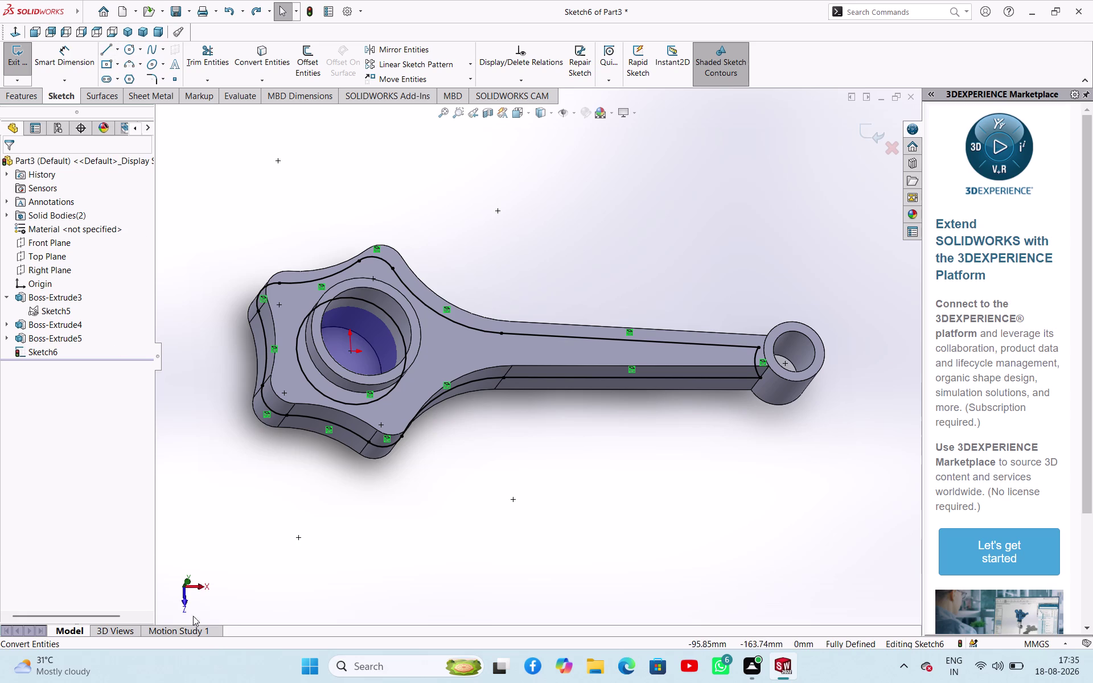
In Top view, draw upper and lower 3-point web arcs from the shank to the bearing ring.
click(184, 579)
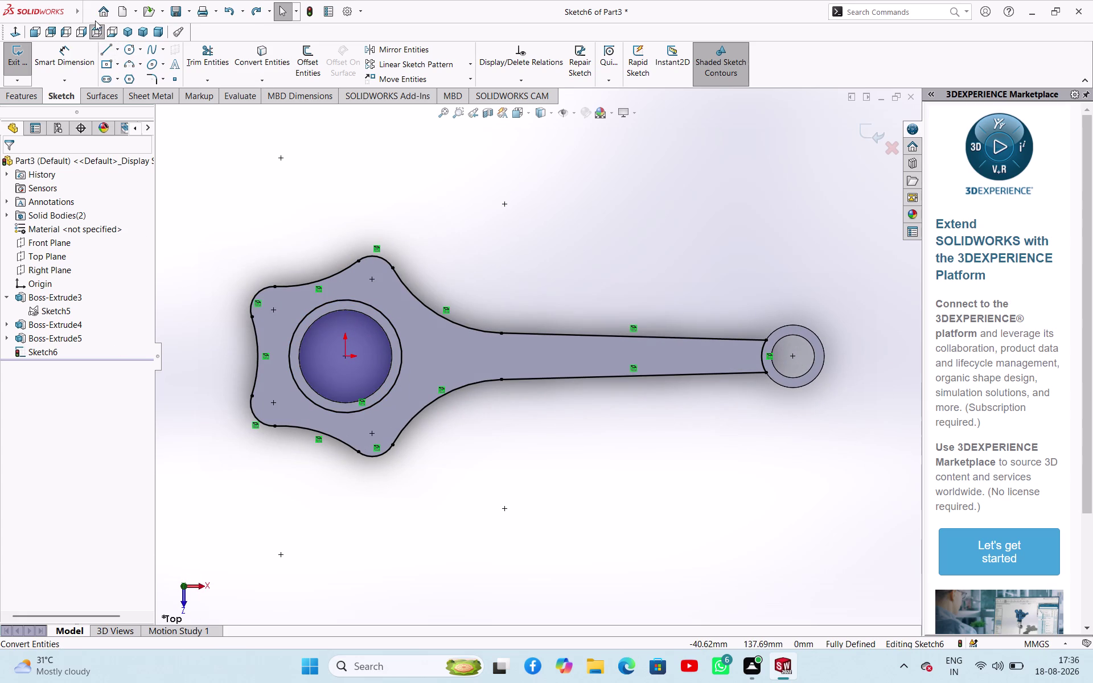
click(129, 65)
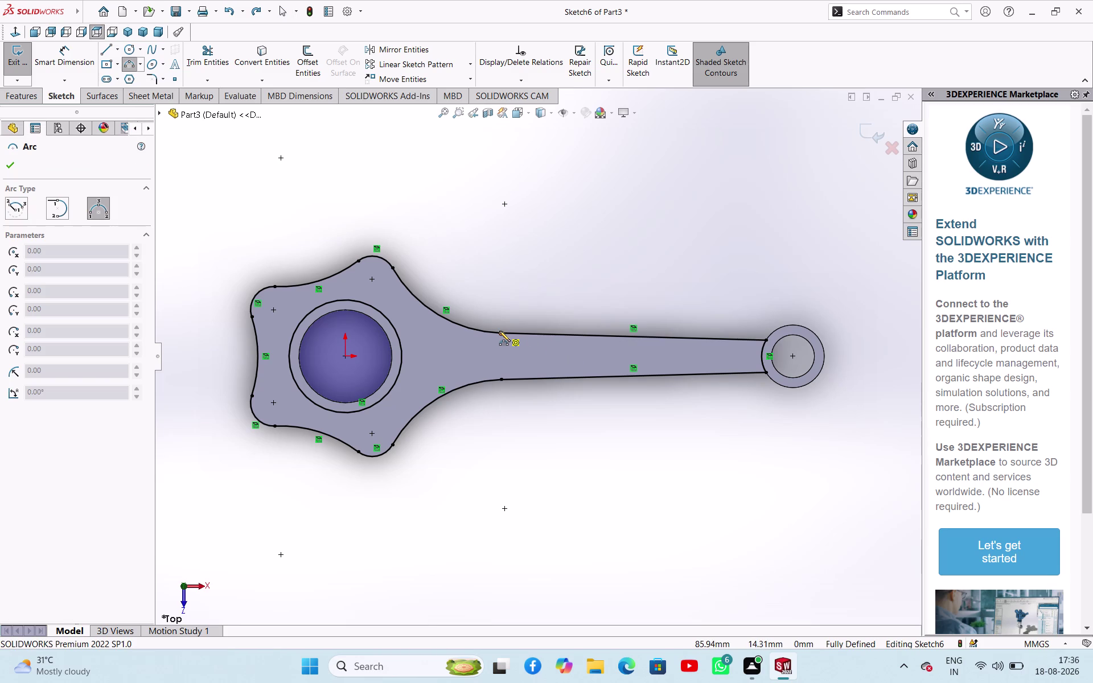
click(501, 334)
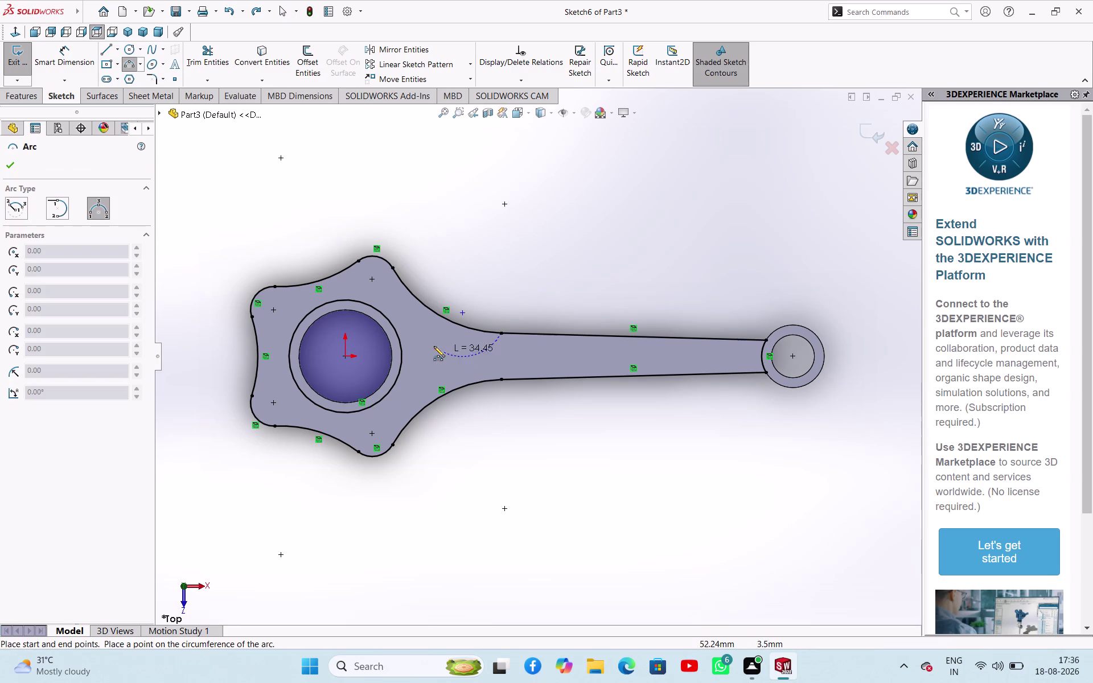
click(384, 314)
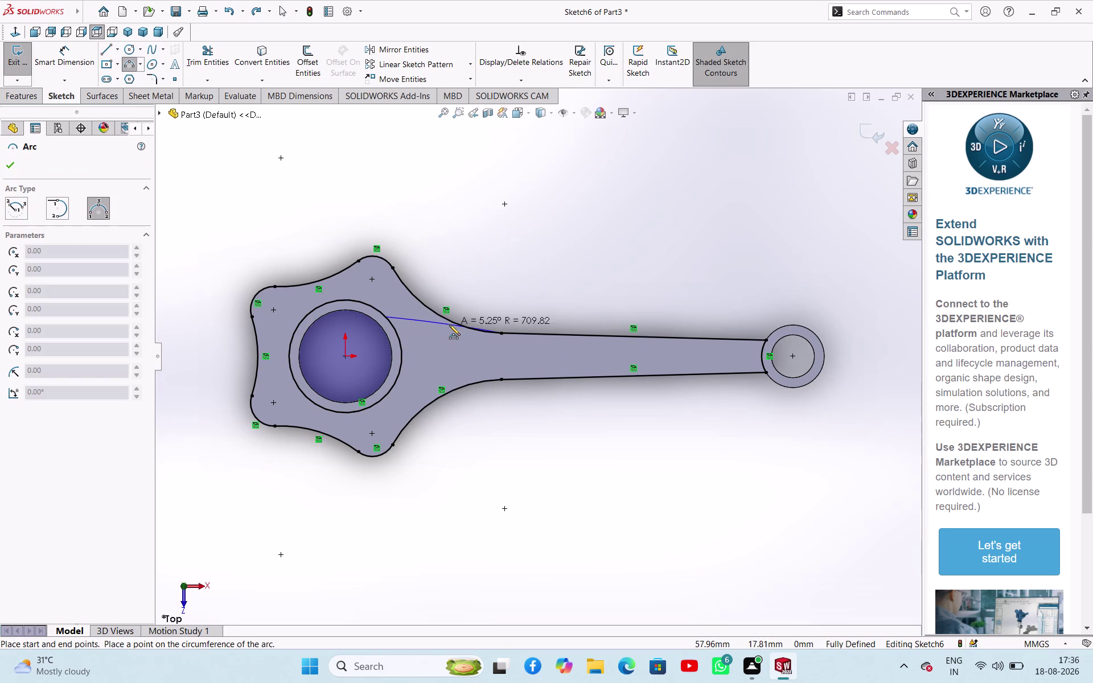
click(447, 328)
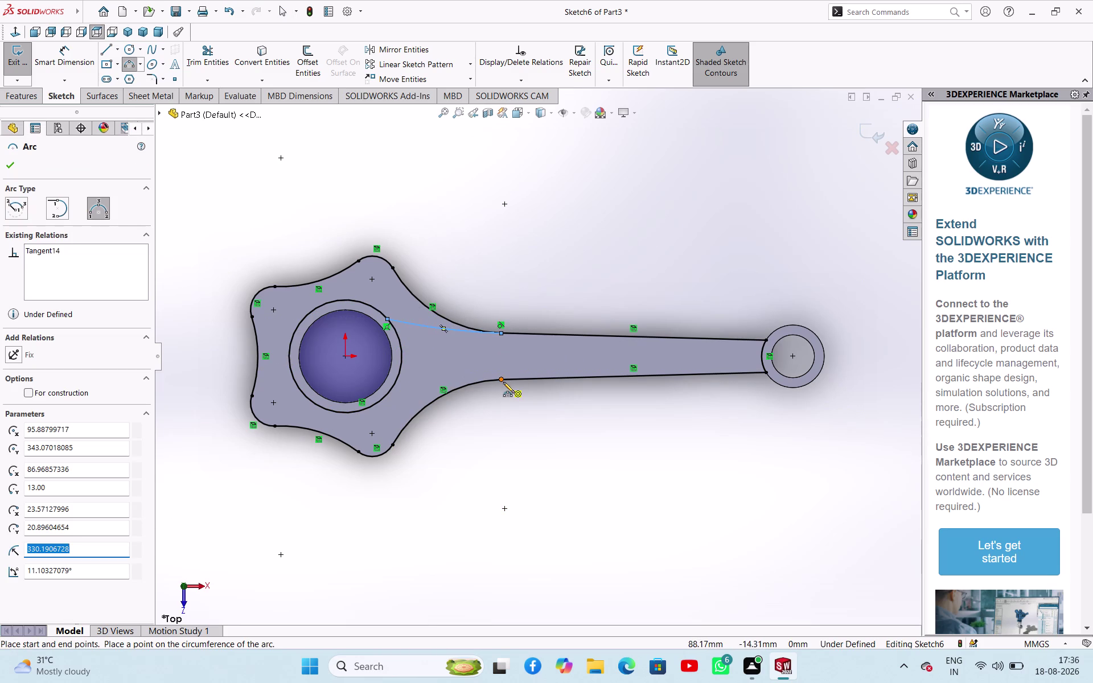
click(505, 382)
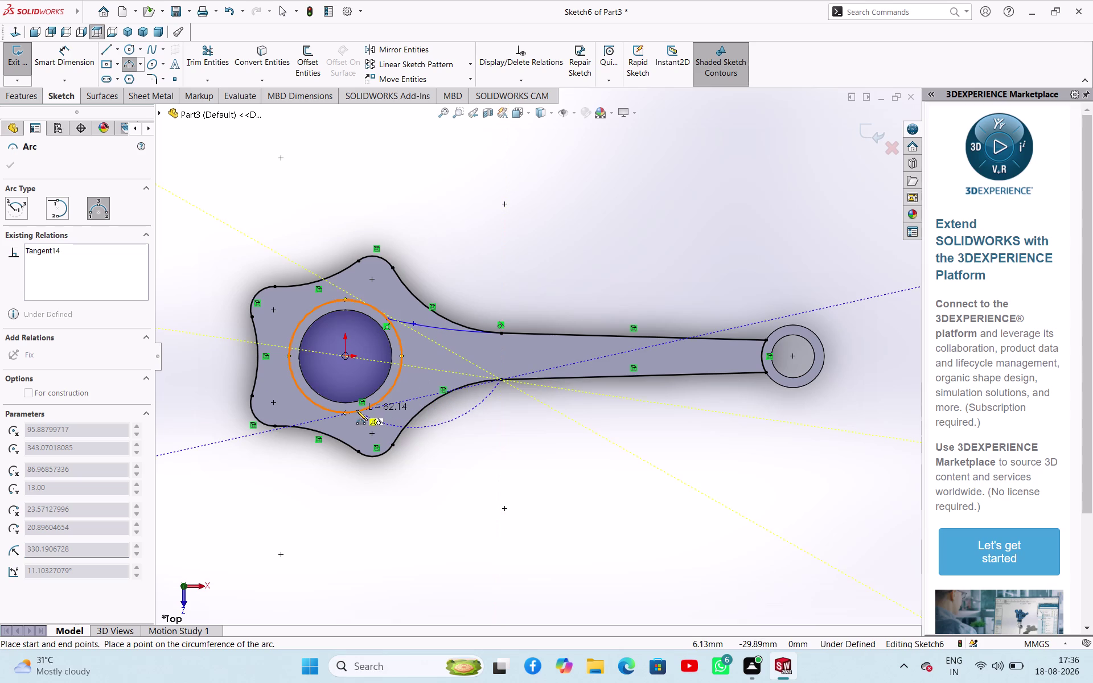
click(356, 410)
click(389, 400)
right_click(485, 425)
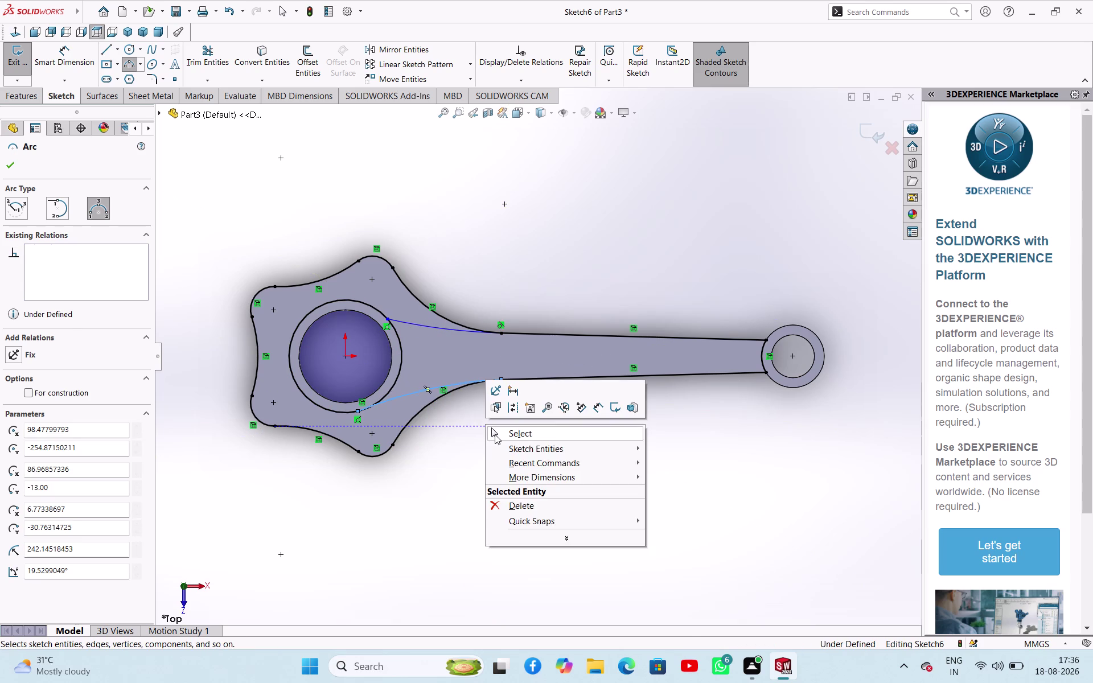
click(495, 434)
Dimension the lower web arc's radius as 72.
right_drag(495, 448, 523, 383)
click(449, 385)
click(461, 433)
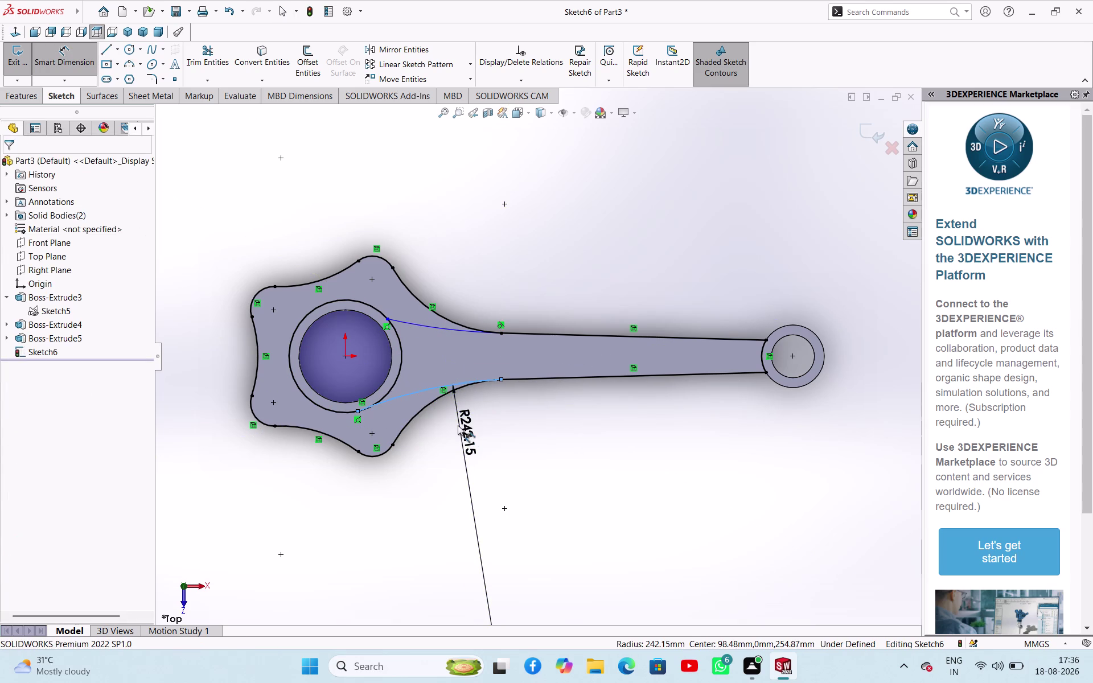
key(7)
key(2)
key(Return)
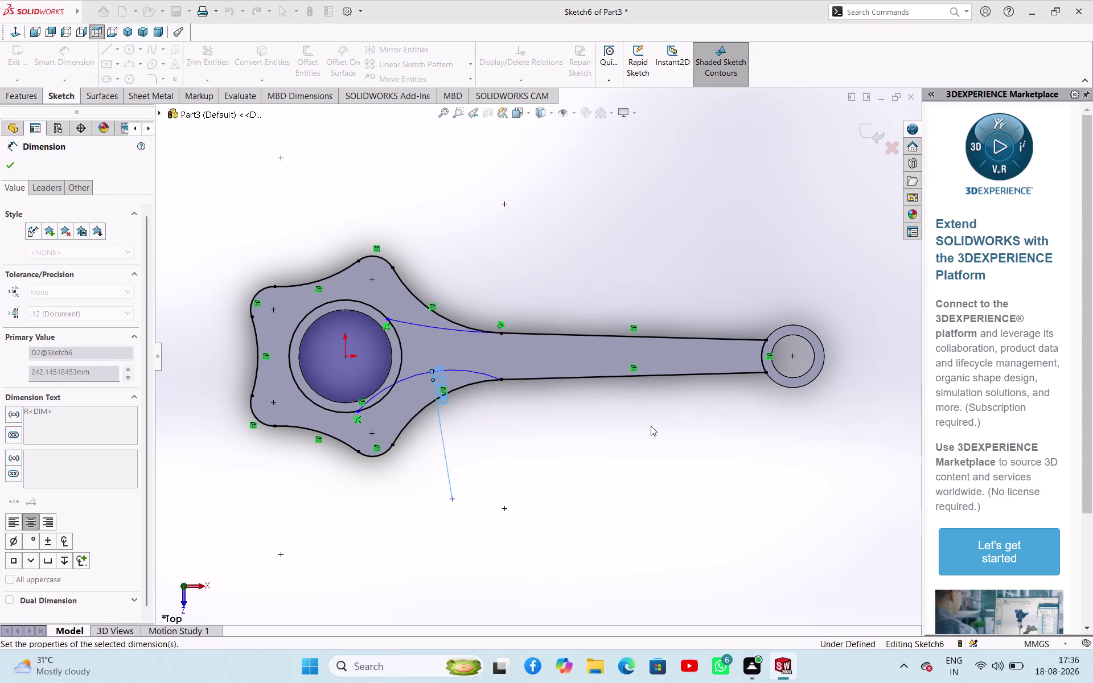
Try a 72 mm radius on the upper arc and dismiss the invalid-geometry warning.
click(441, 328)
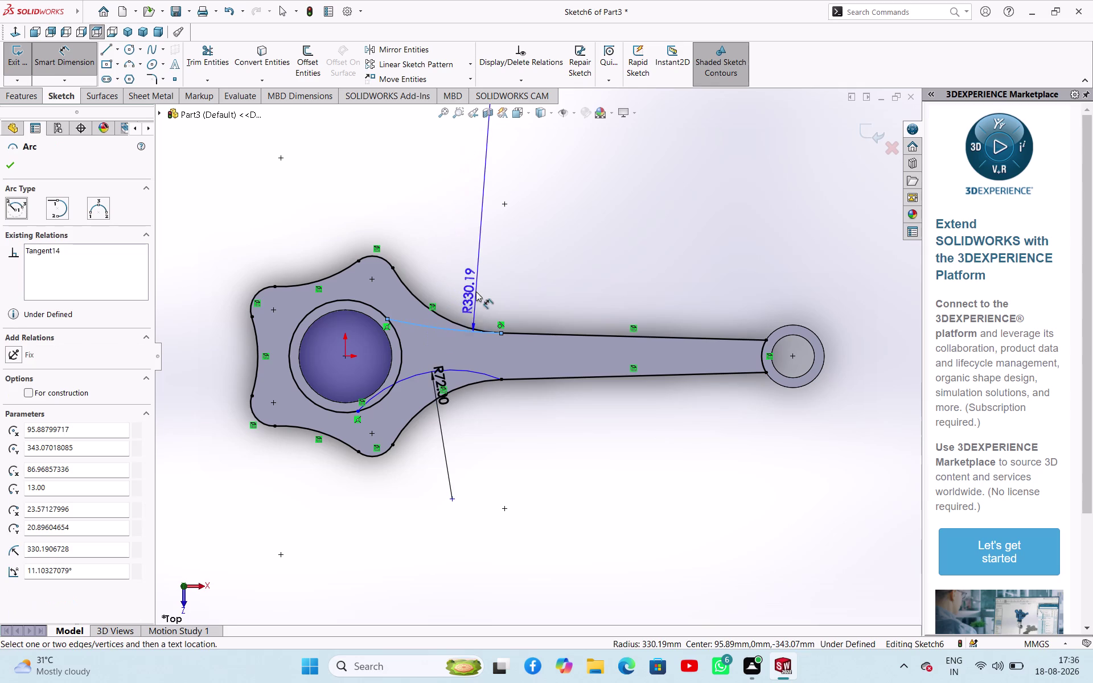
click(457, 291)
text(72)
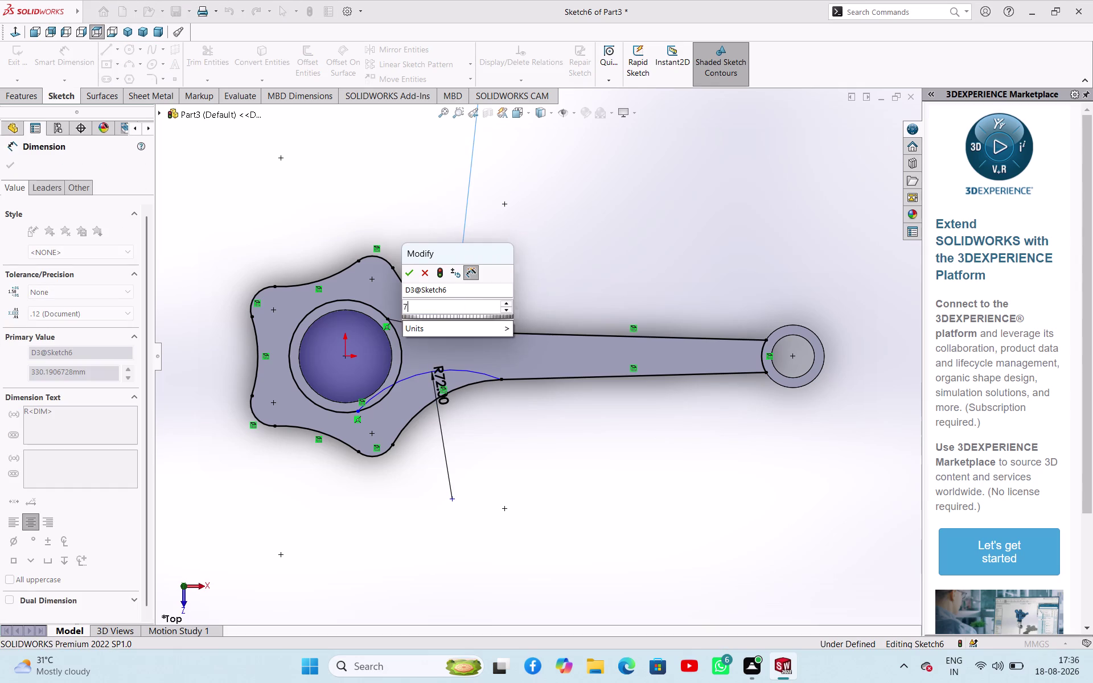
key(Return)
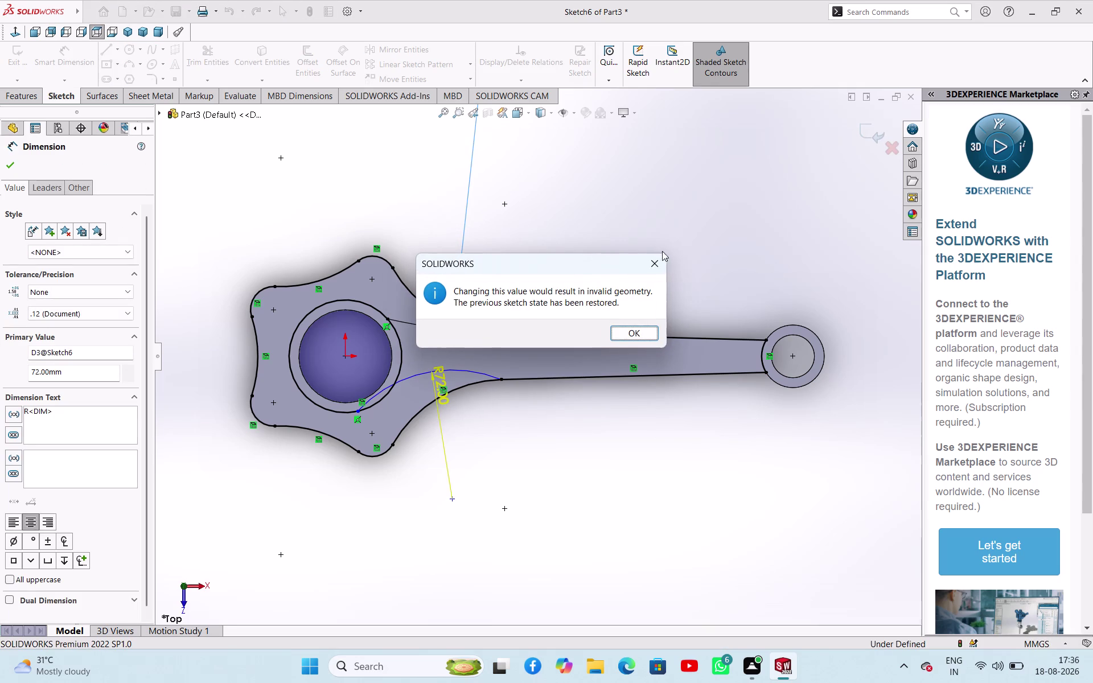
click(650, 263)
Delete the upper arc's radius dimension.
scroll(up, 3)
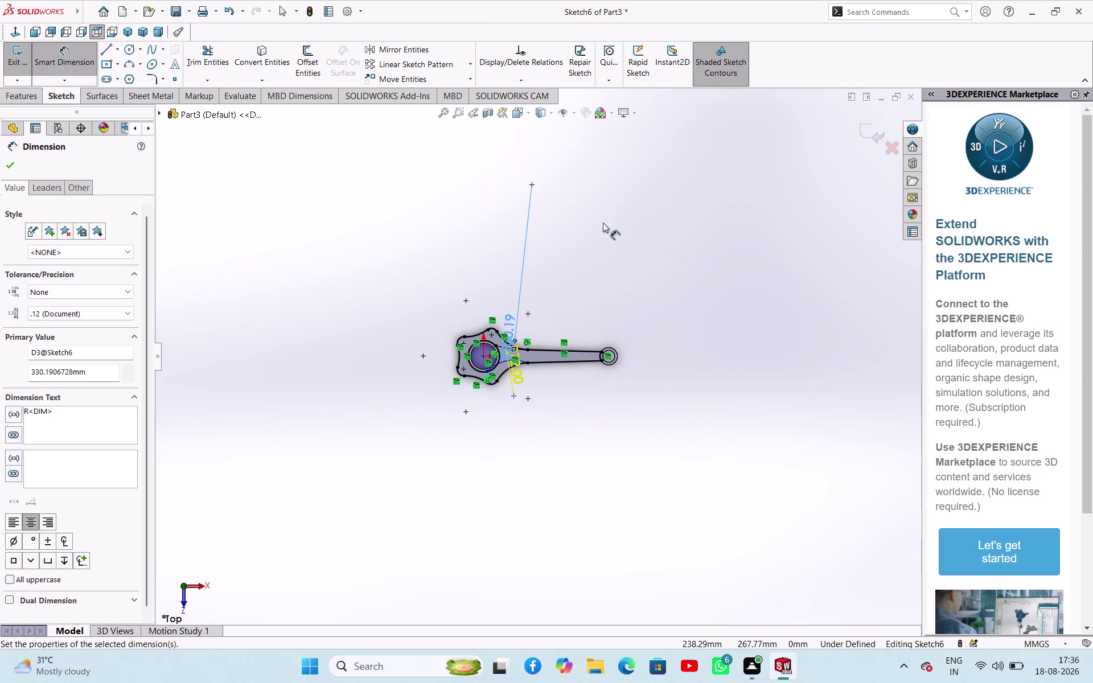
click(603, 222)
right_drag(566, 251, 498, 224)
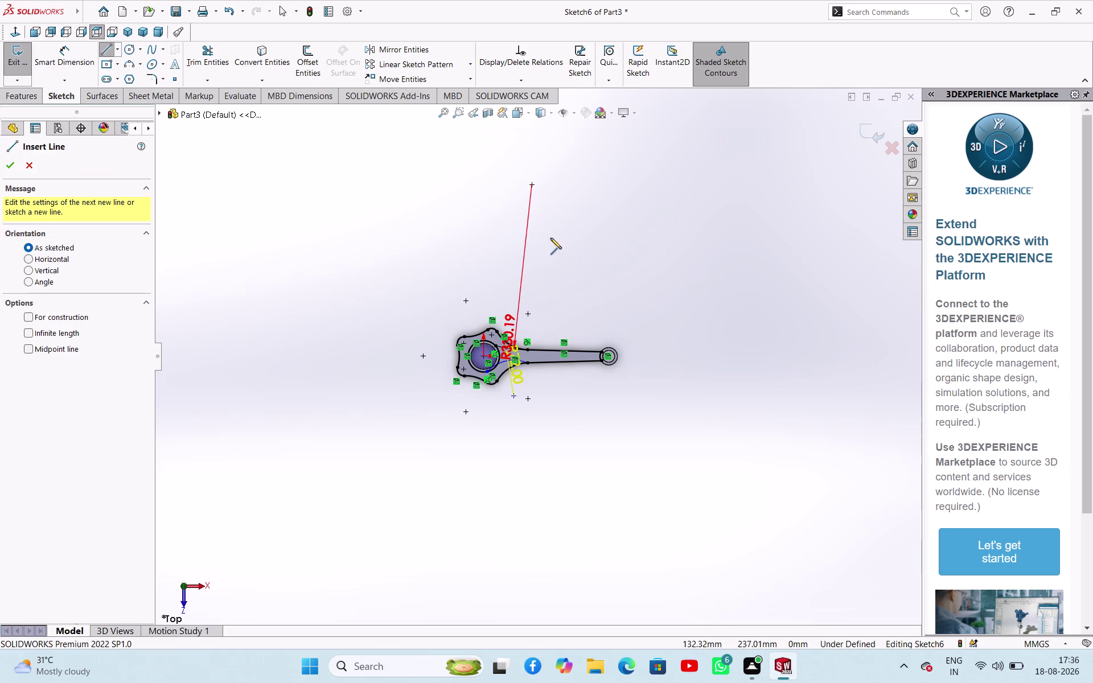
click(30, 172)
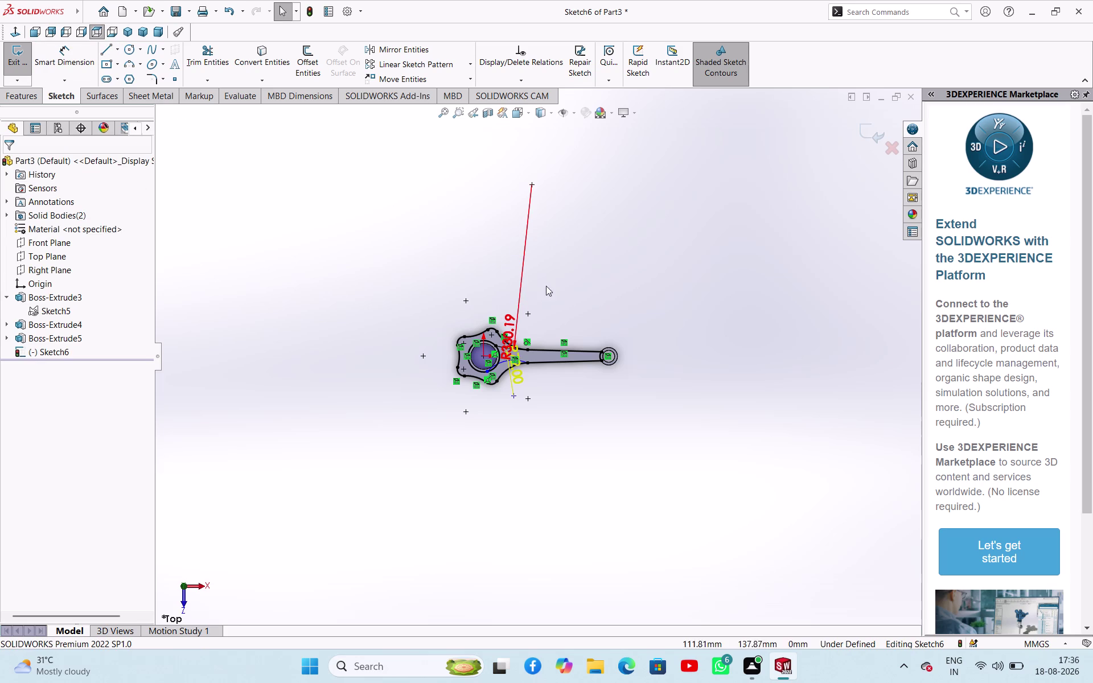
click(525, 251)
key(Delete)
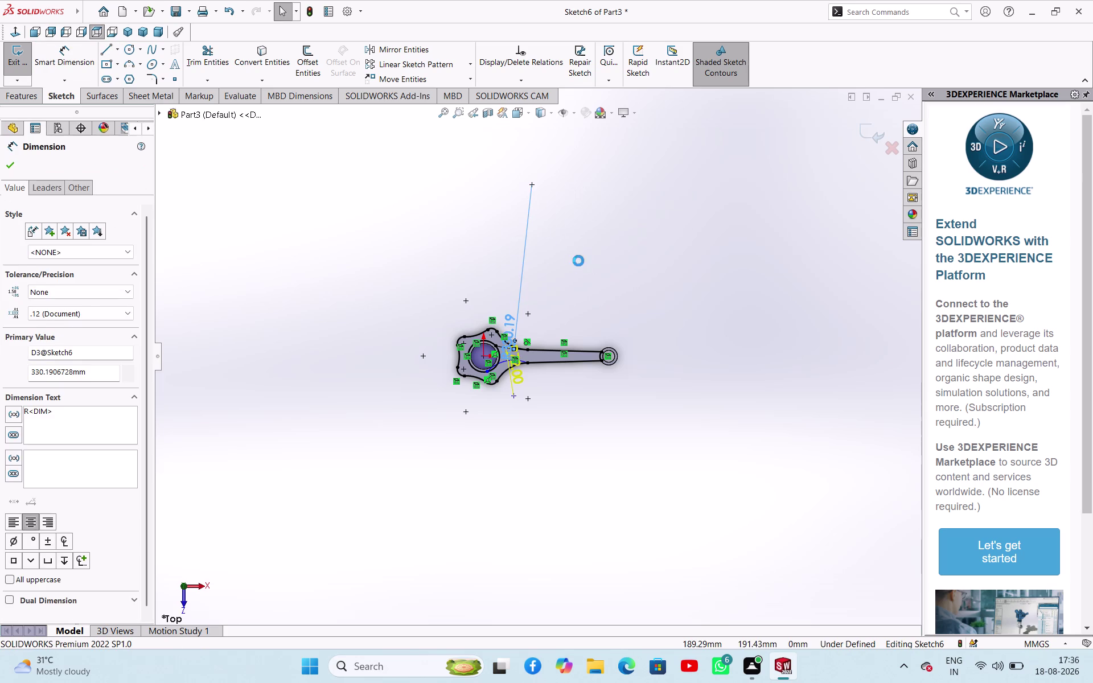
scroll(down, 3)
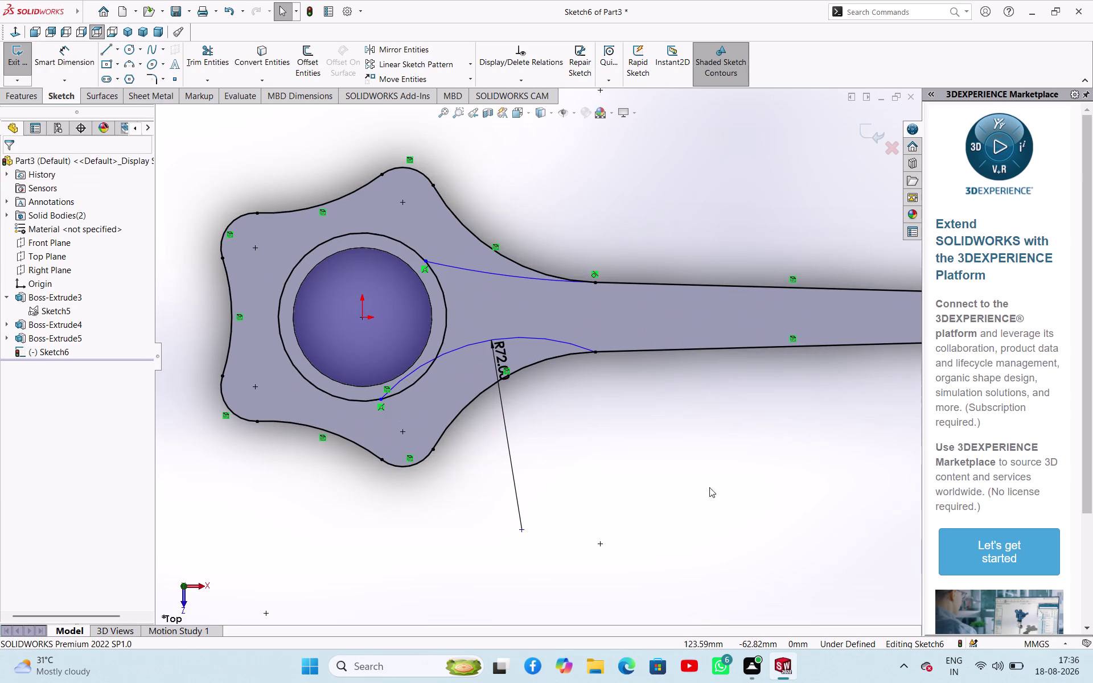
Make the lower web arc tangent to the bearing ring.
click(725, 463)
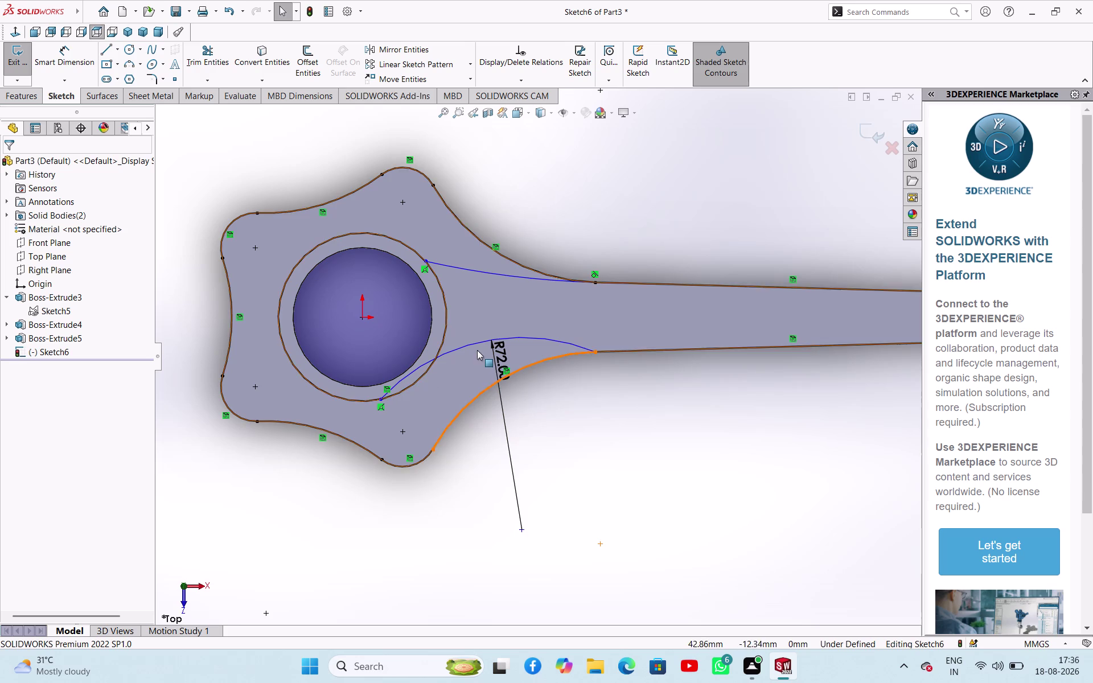
click(473, 341)
click(418, 378)
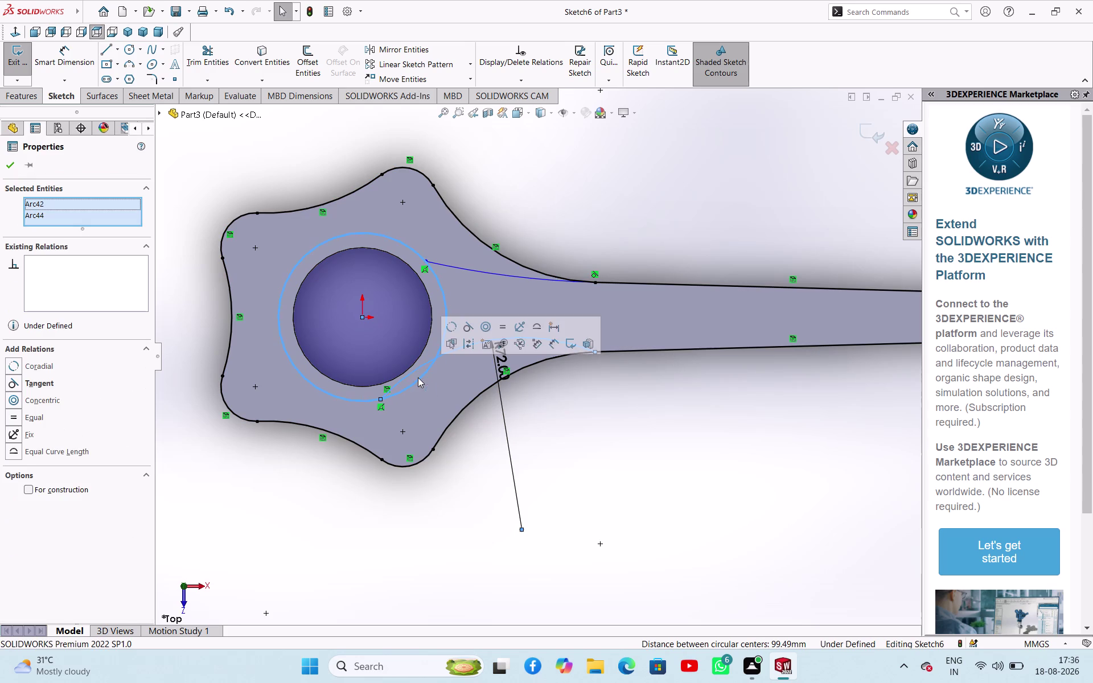
click(471, 326)
click(574, 443)
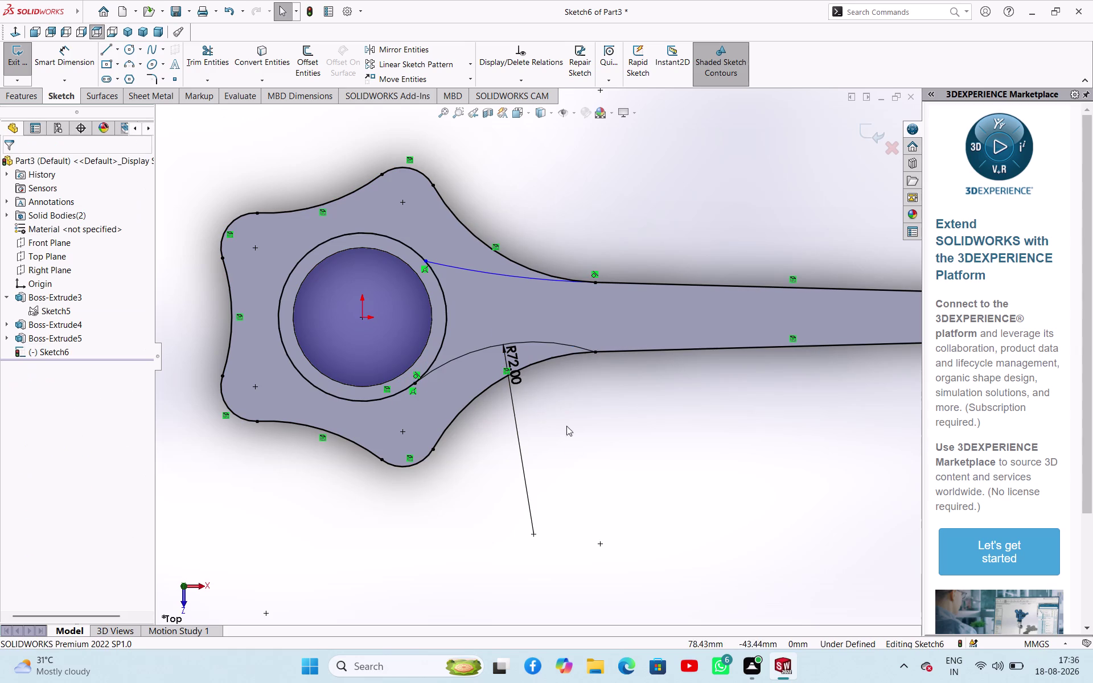
Delete the upper web arc and start a centerline at the origin.
click(522, 278)
key(Delete)
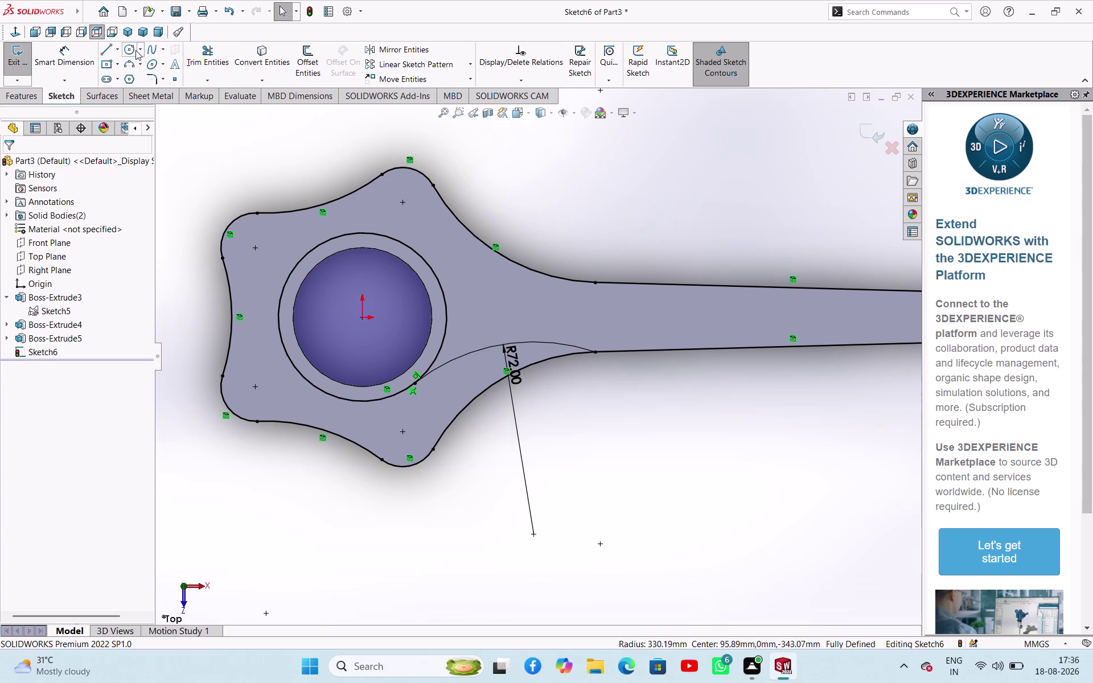
click(118, 55)
click(118, 74)
click(364, 321)
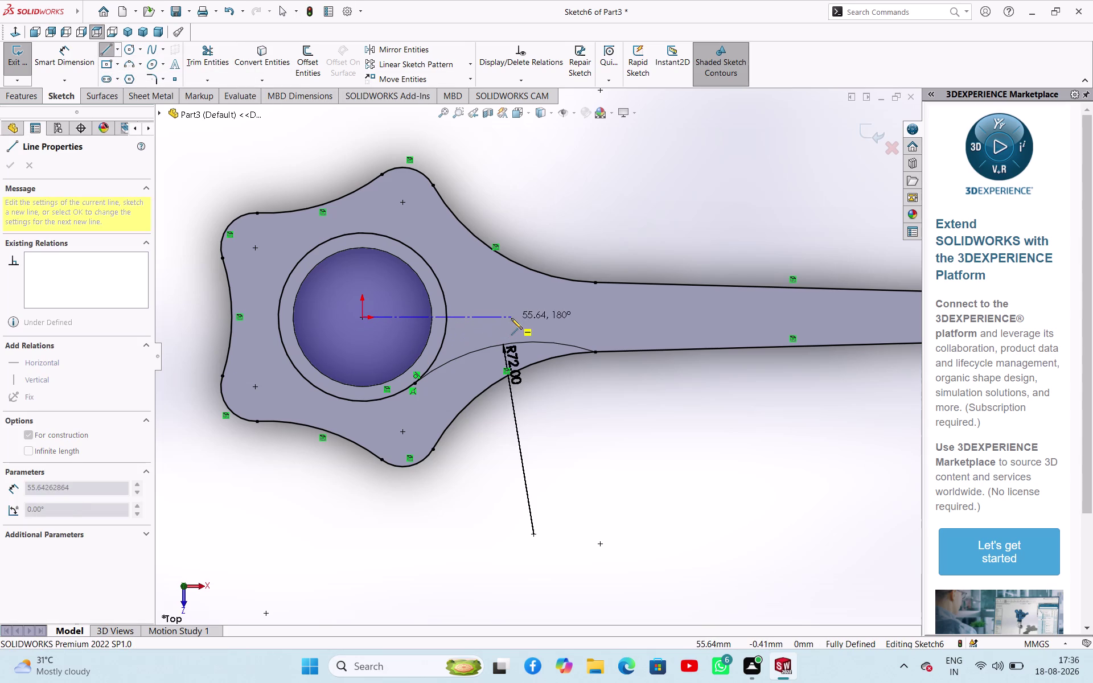
Finish the centerline horizontally to the right of the origin.
click(511, 319)
right_click(604, 447)
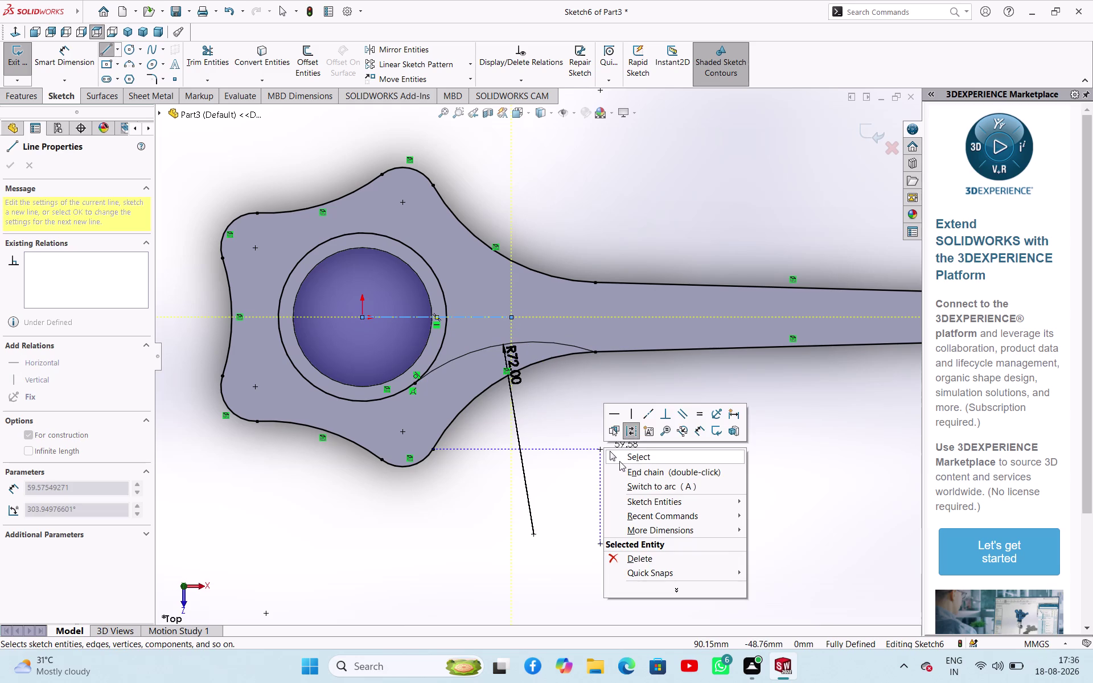
click(620, 461)
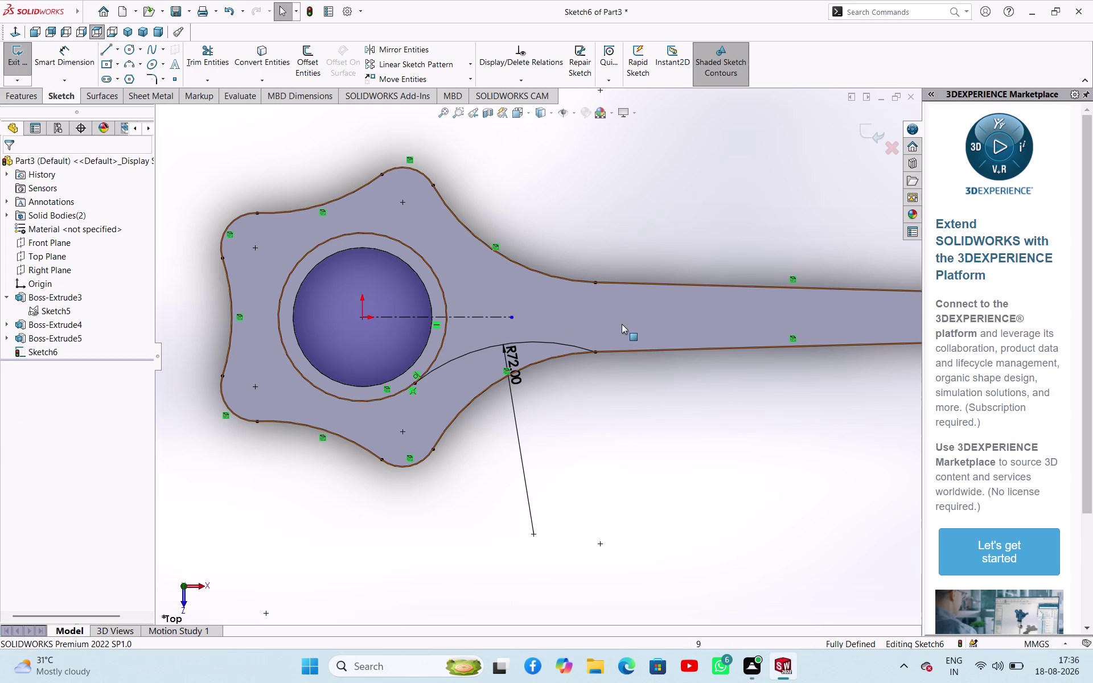
Make the lower web arc tangent to the lower shank edge.
click(568, 344)
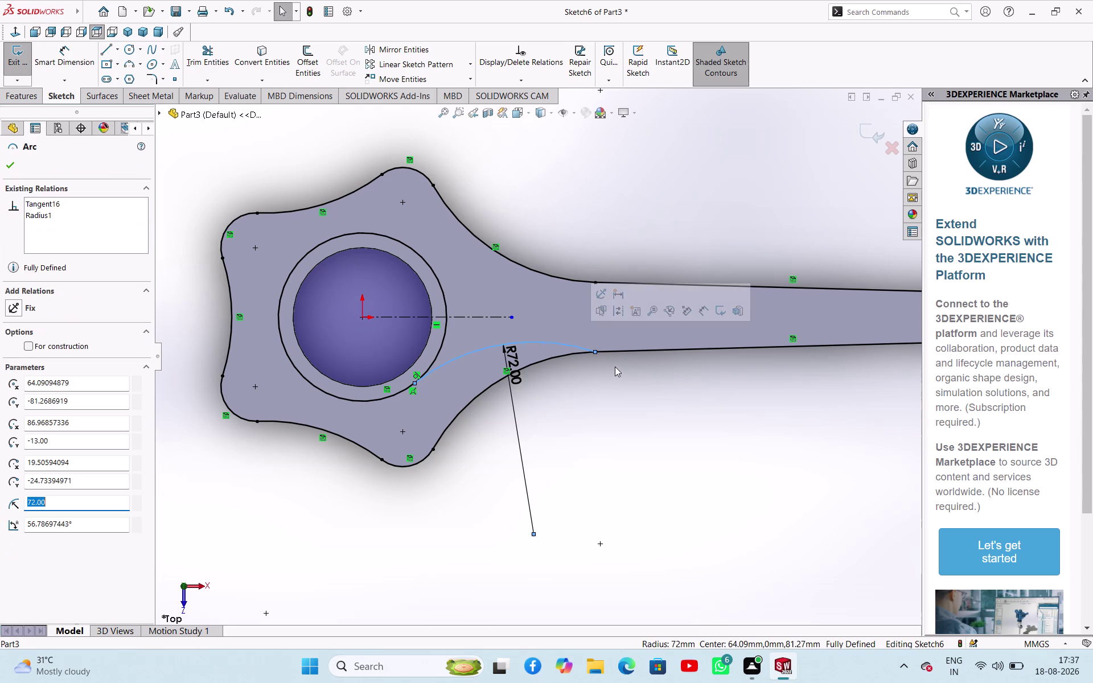
click(634, 350)
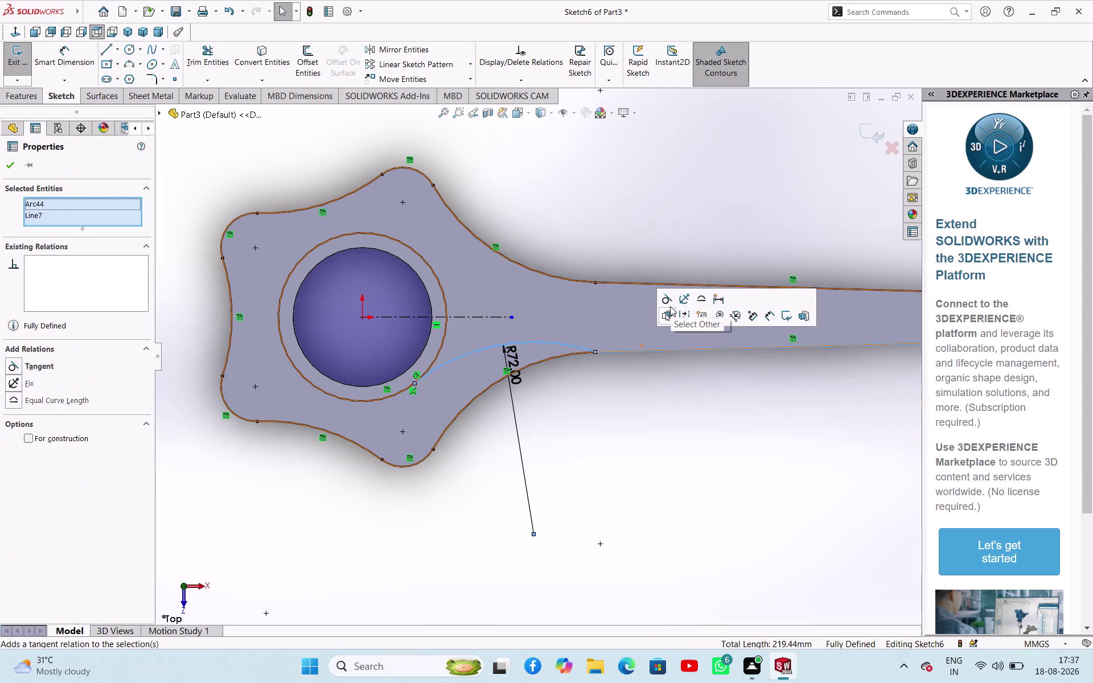
click(670, 306)
click(610, 415)
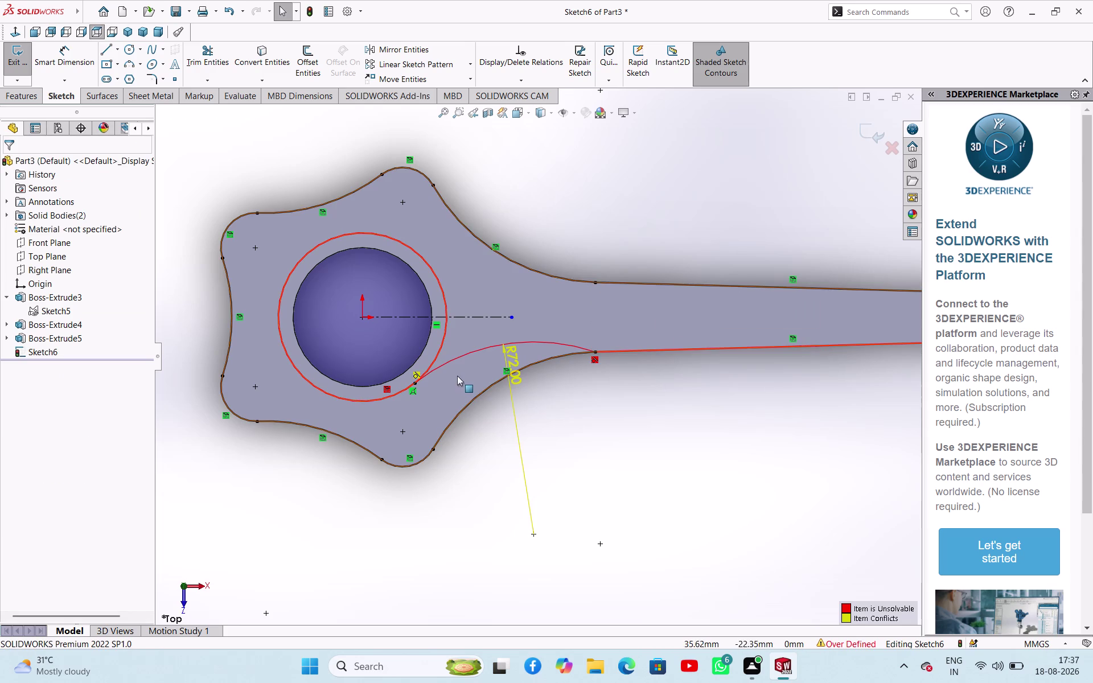
Delete two selected sketch items near the bearing ring.
click(416, 373)
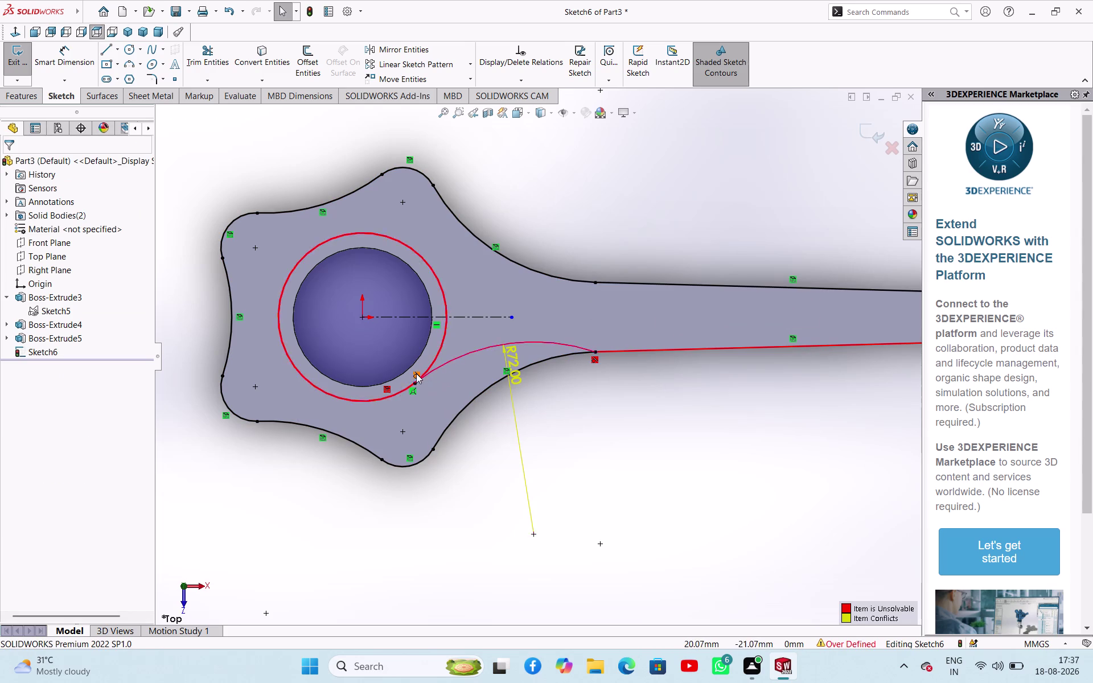
key(Delete)
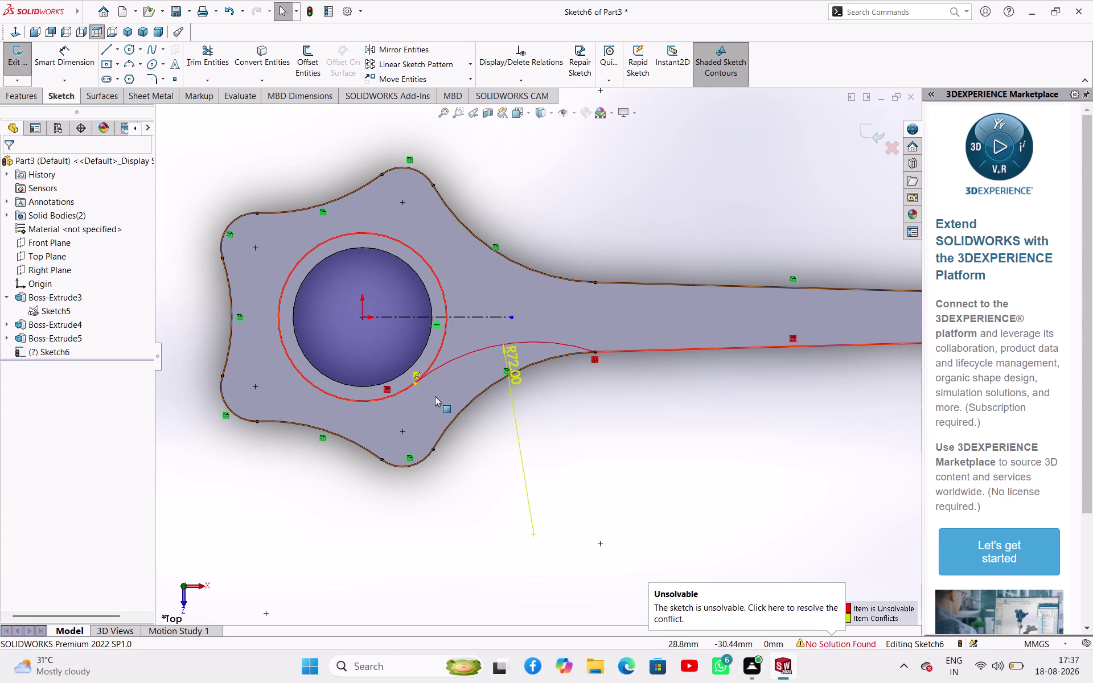
click(387, 385)
key(Delete)
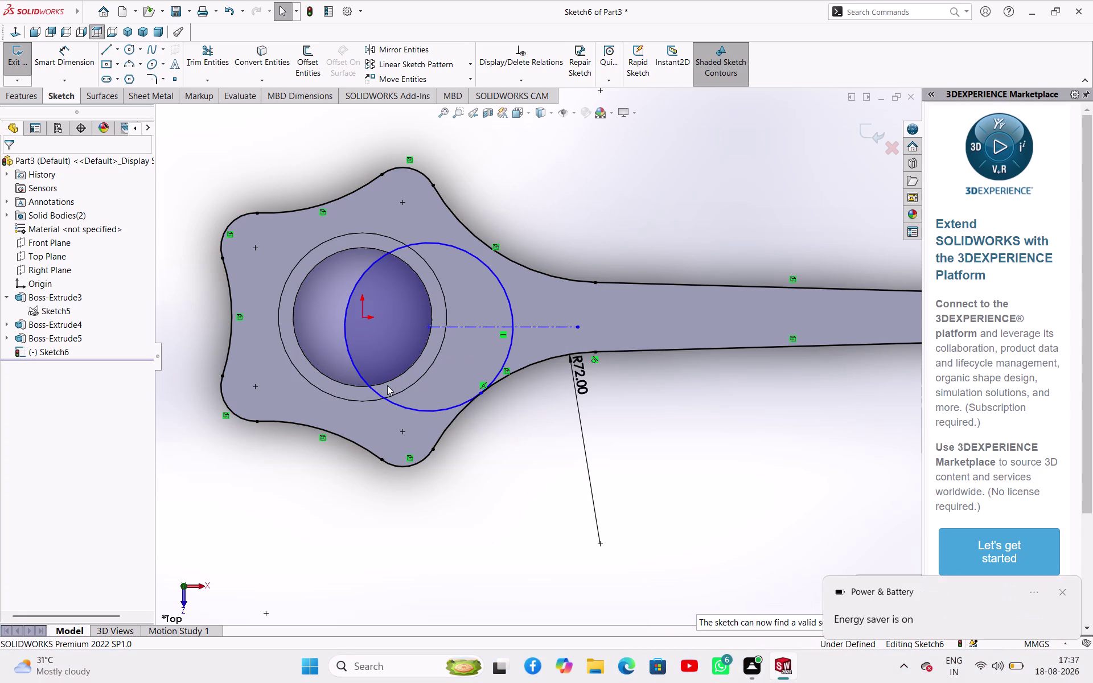
Undo the recent sketch changes nine times to clear the conflict.
key(ctrl+z)
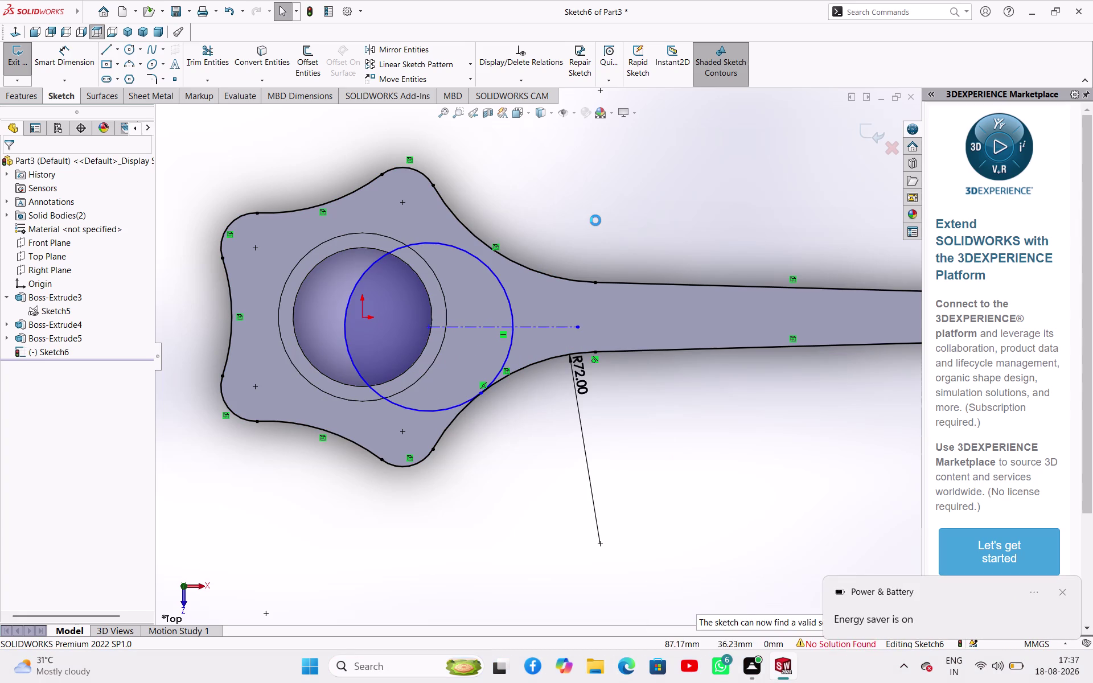
key(ctrl+z)
key(ctrl+z)
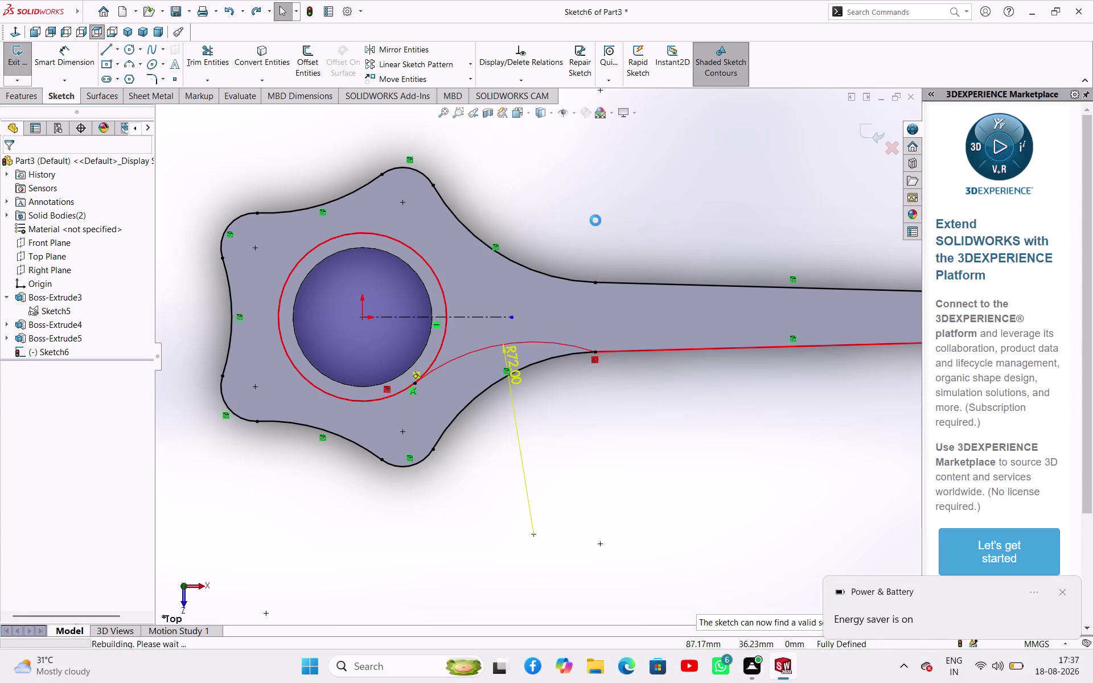
key(ctrl+z)
key(ctrl+z)
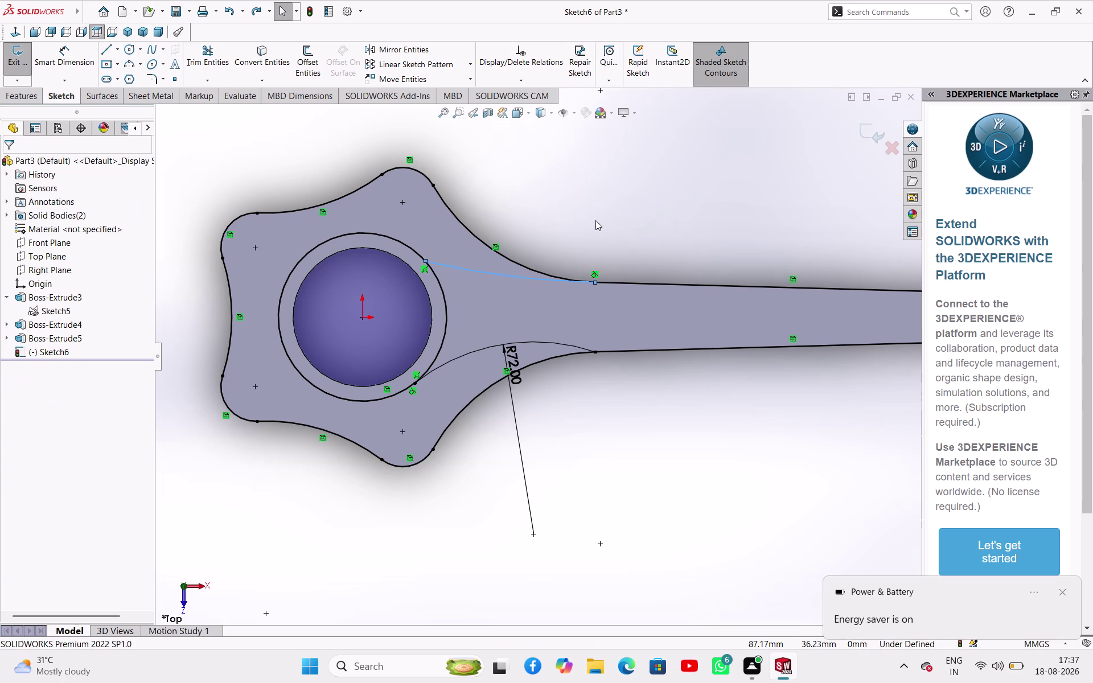
key(ctrl+z)
key(ctrl+z)
key(ctrl+z)
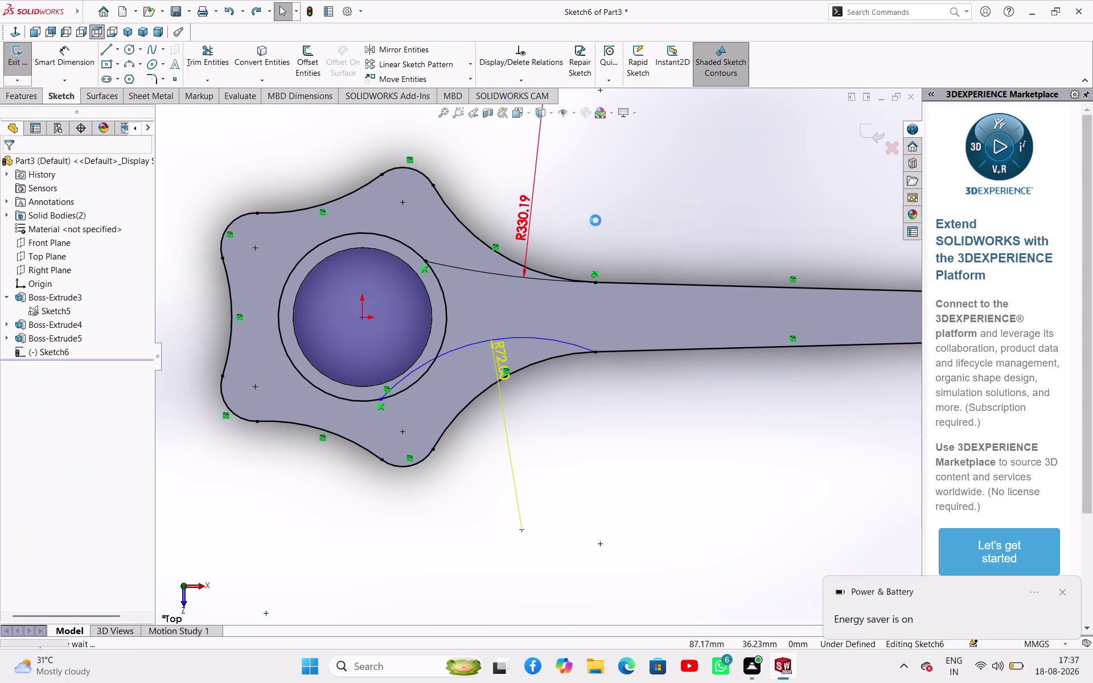
key(ctrl+z)
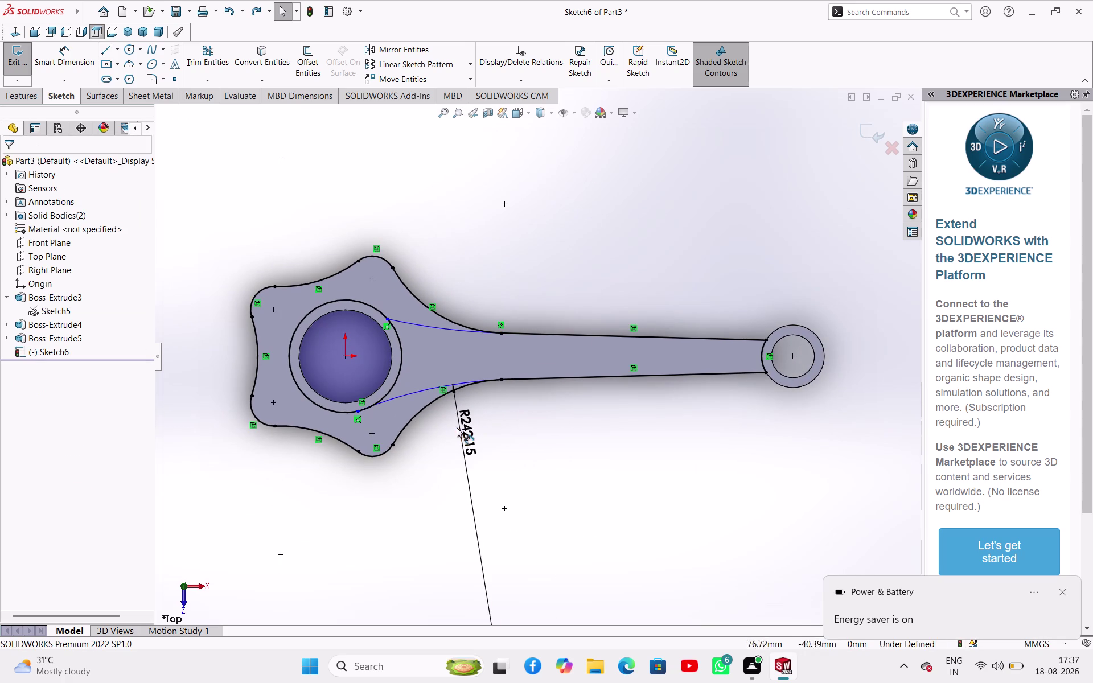
scroll(down, 3)
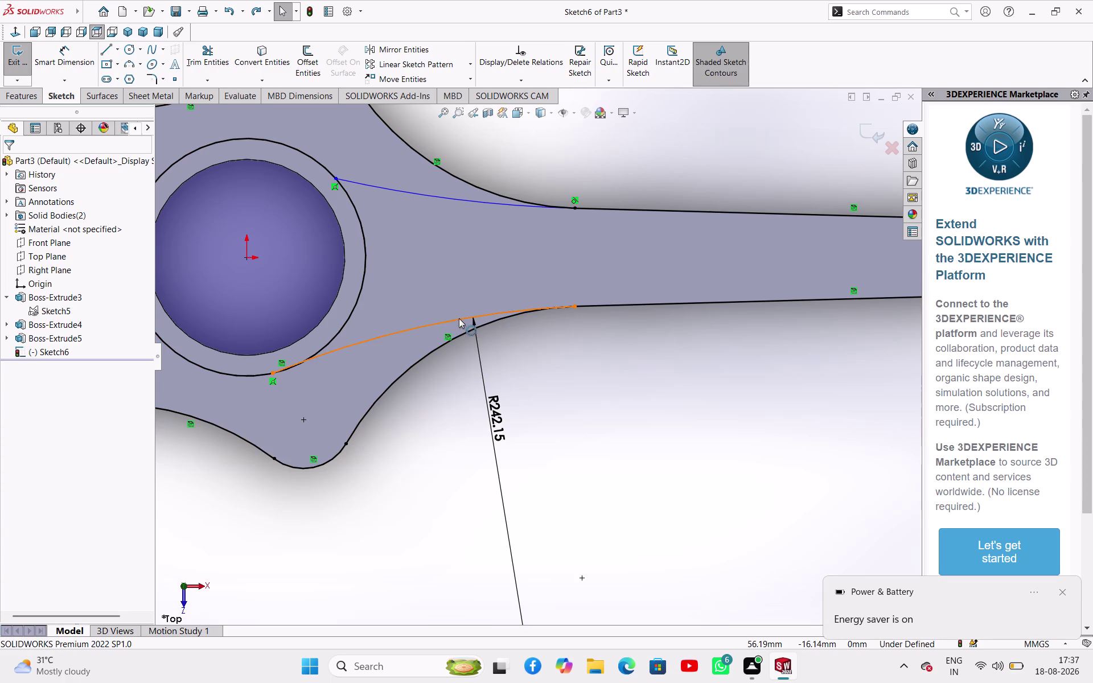
double_click(490, 415)
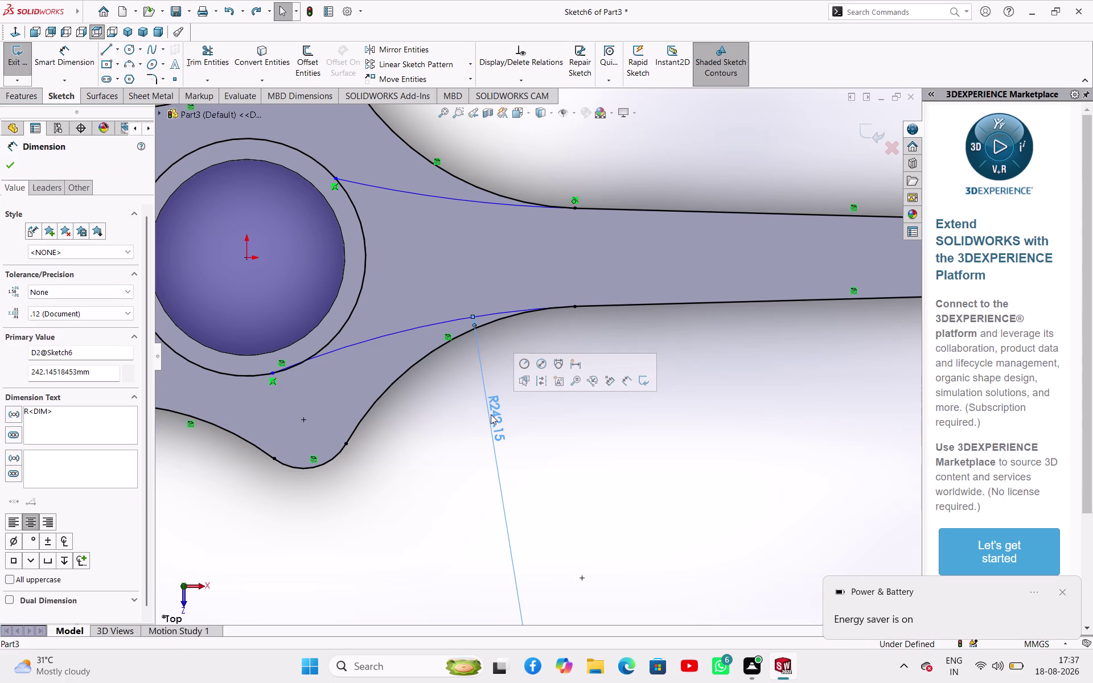
click(562, 432)
double_click(562, 433)
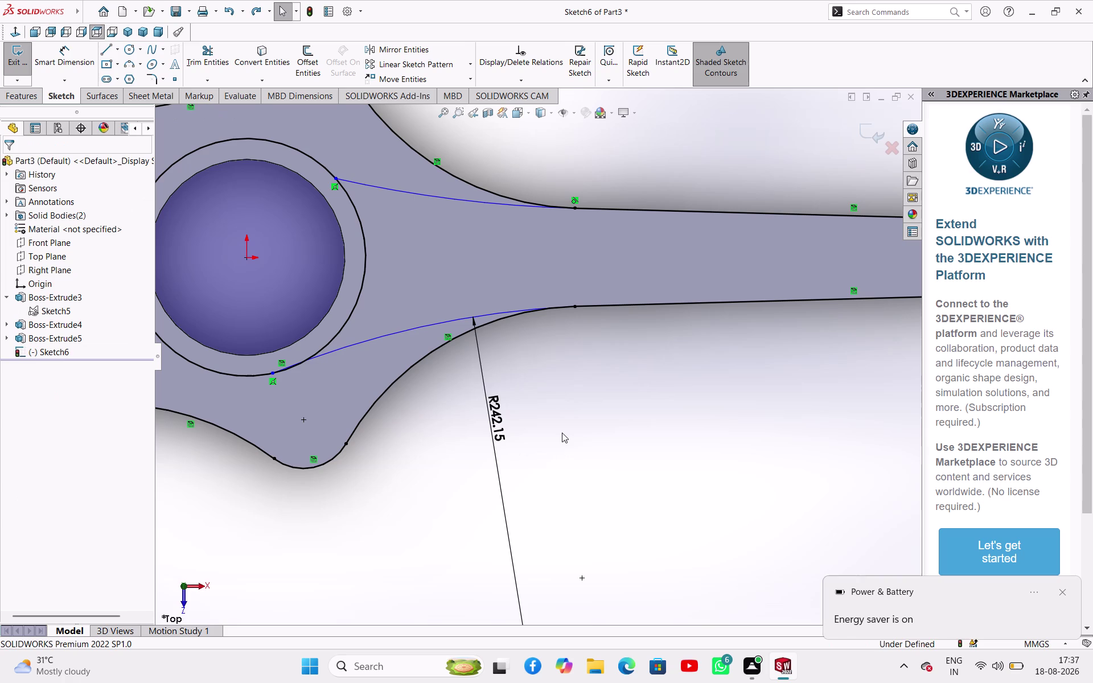
double_click(490, 418)
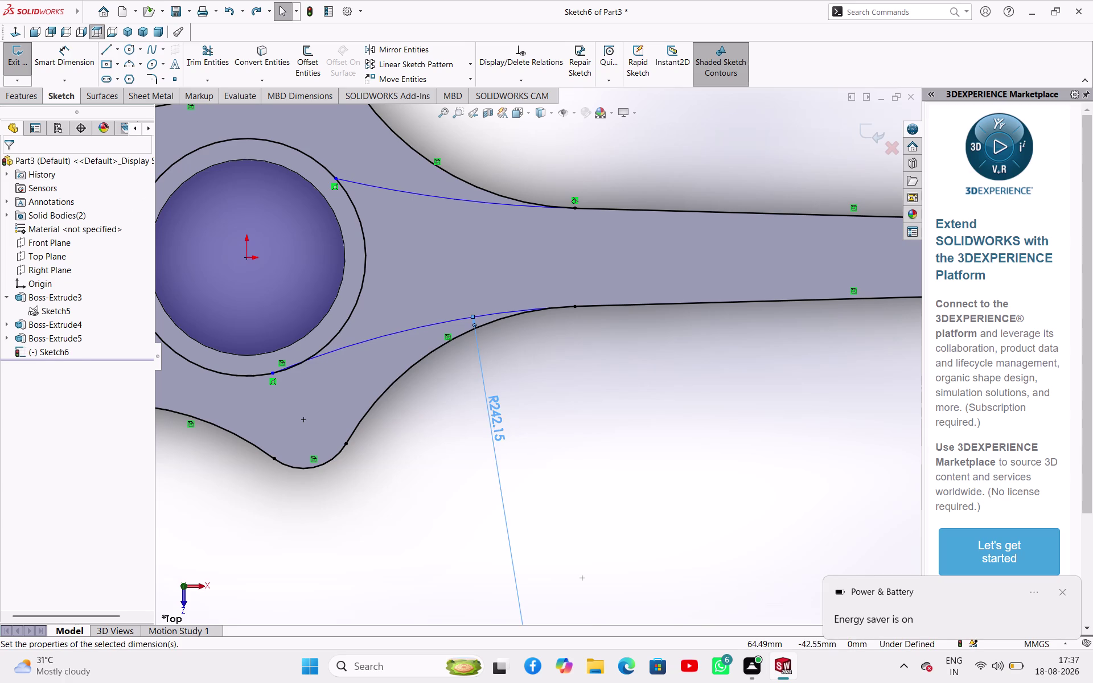
right_click(681, 403)
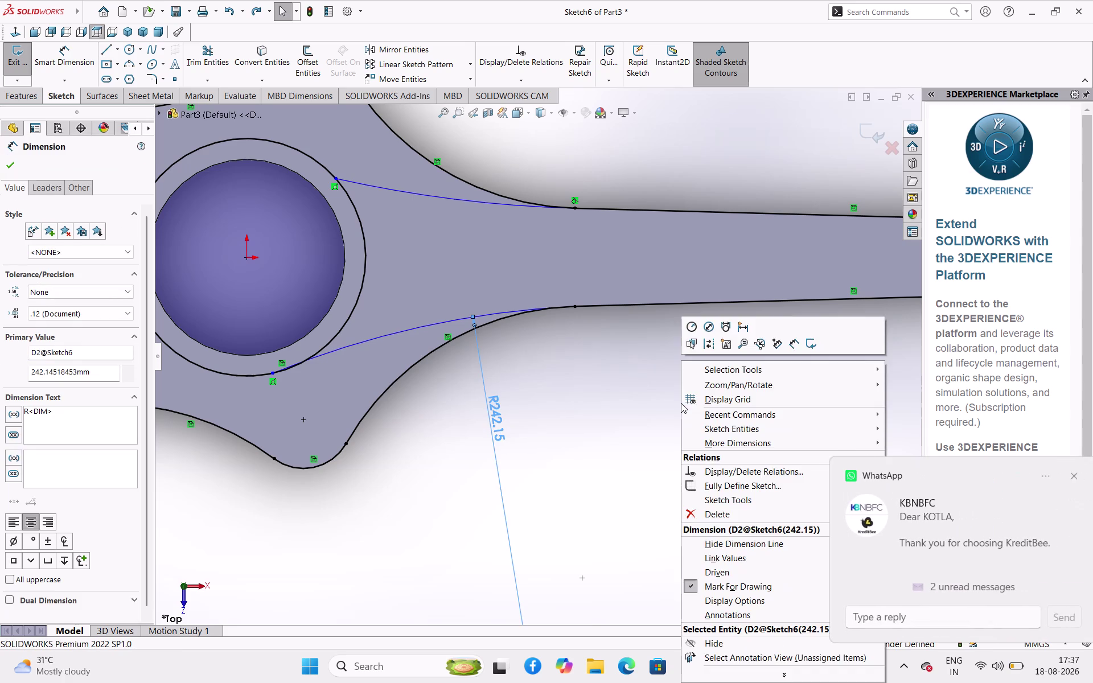
click(637, 403)
double_click(488, 417)
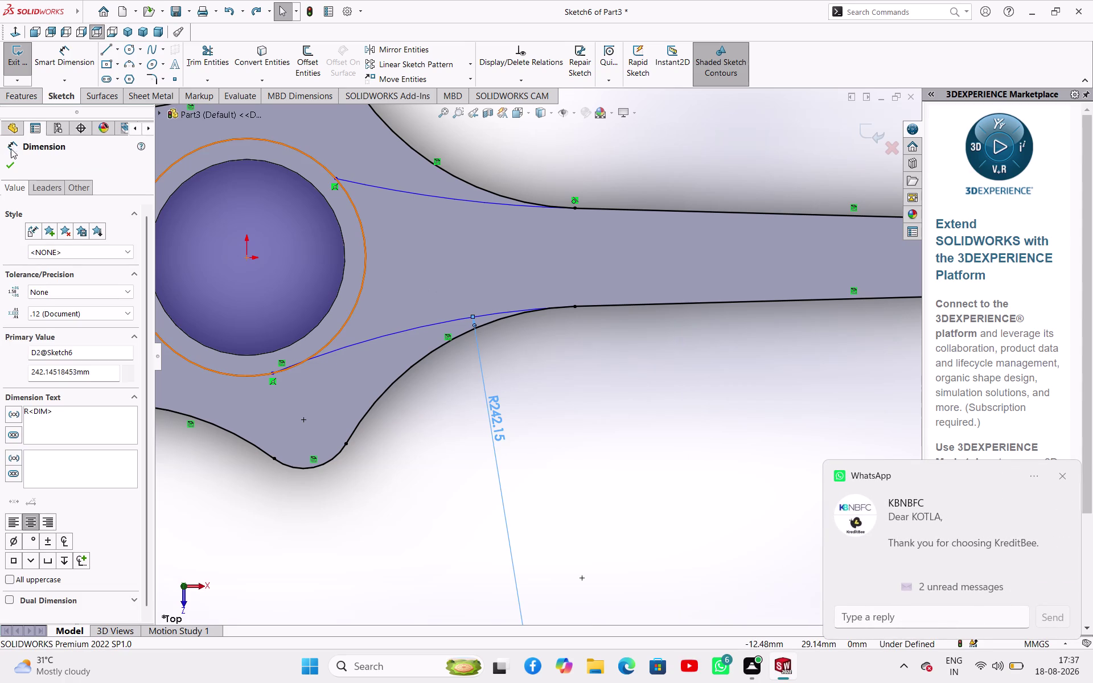
click(11, 157)
double_click(492, 416)
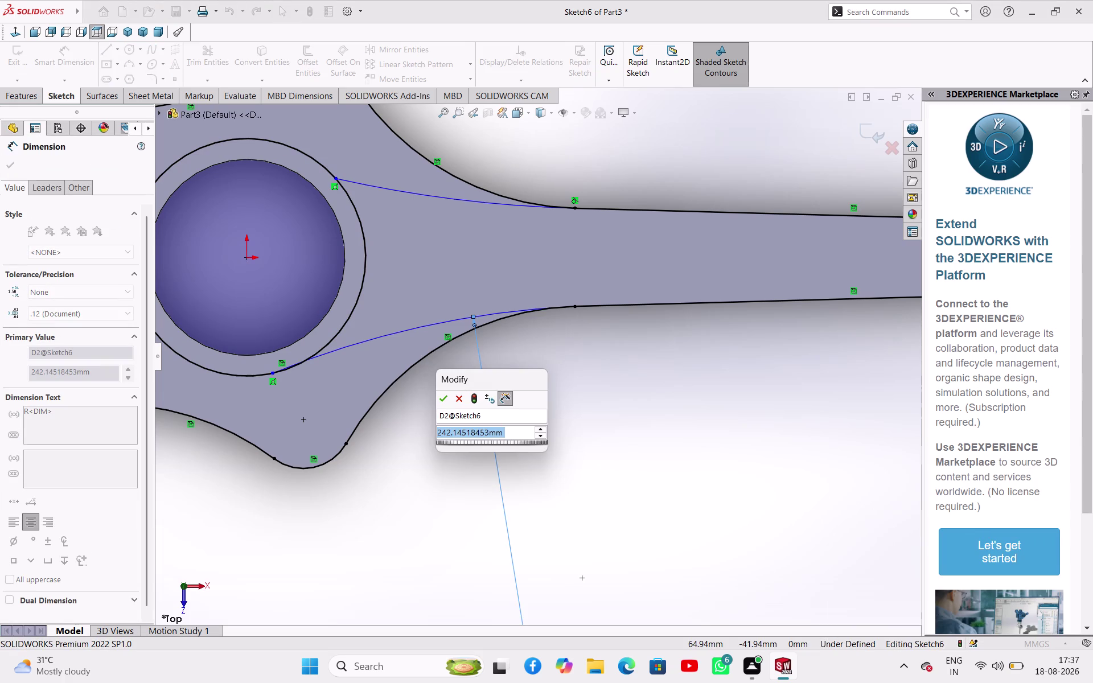
text(72)
key(Return)
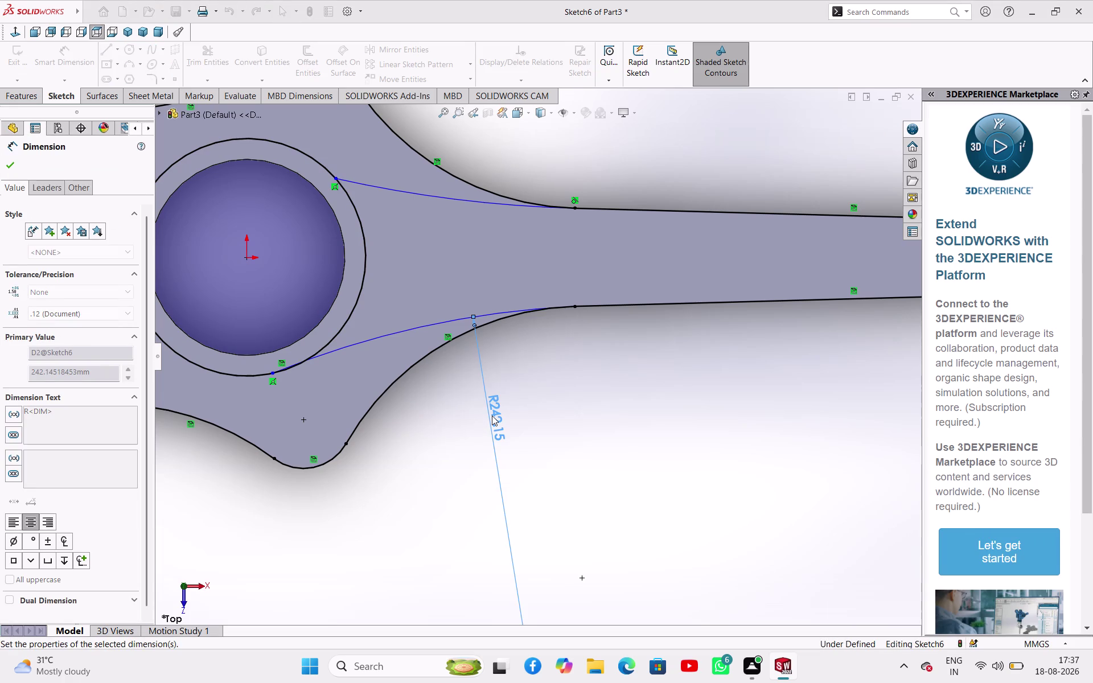
scroll(down, 3)
scroll(up, 3)
click(486, 398)
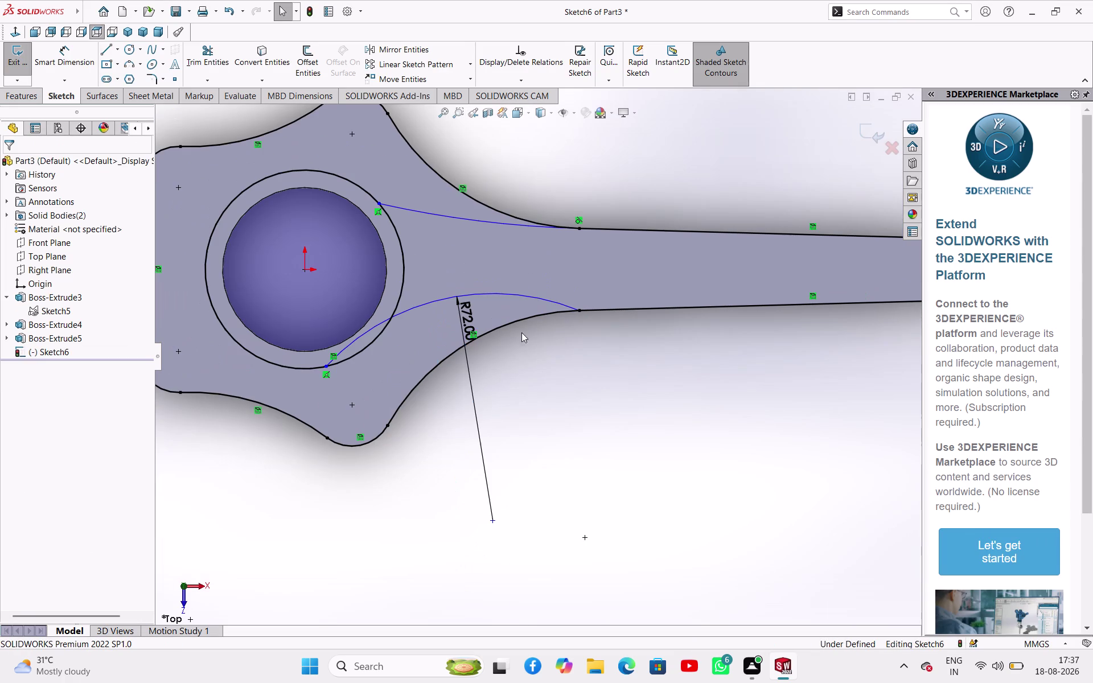
click(525, 296)
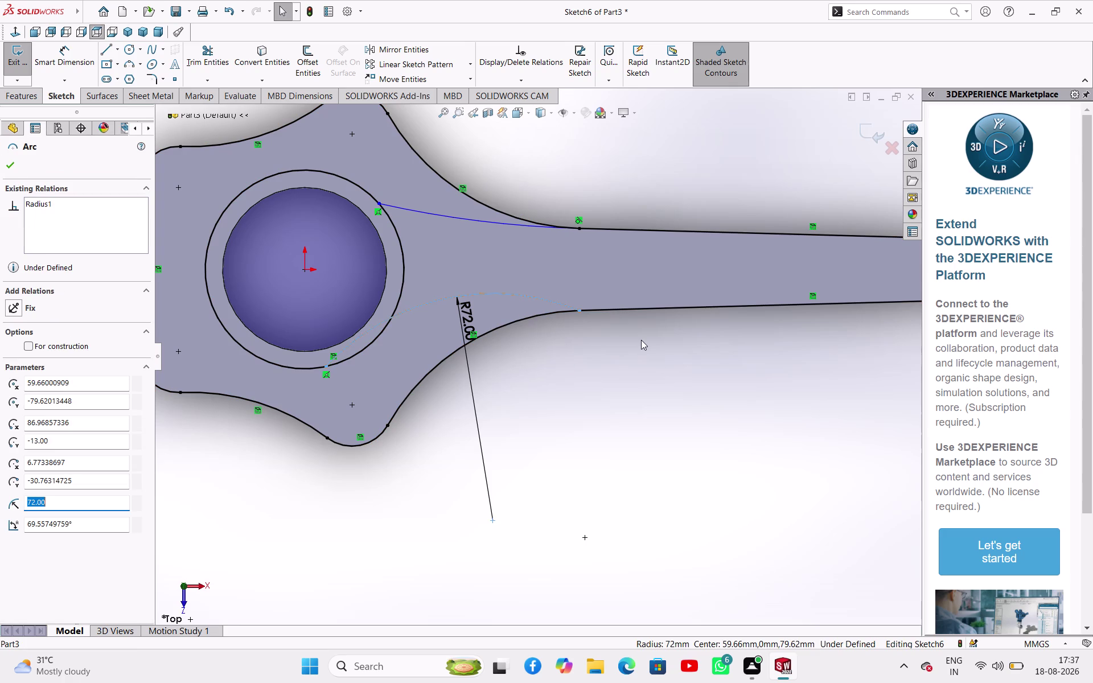
click(629, 311)
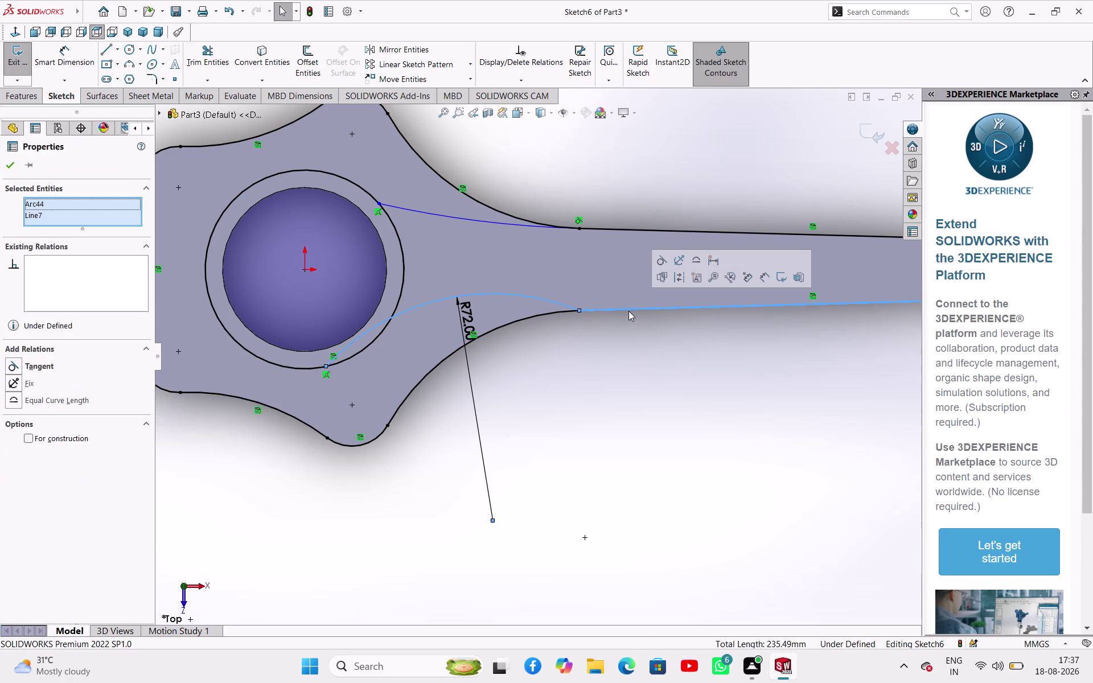
click(661, 254)
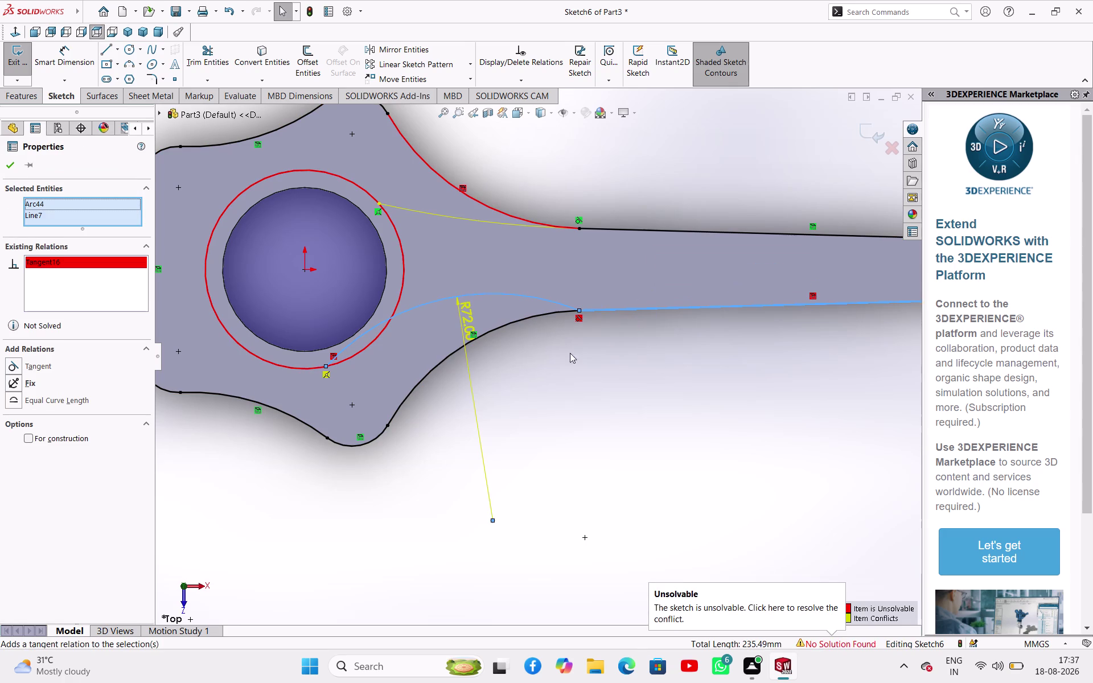
click(562, 359)
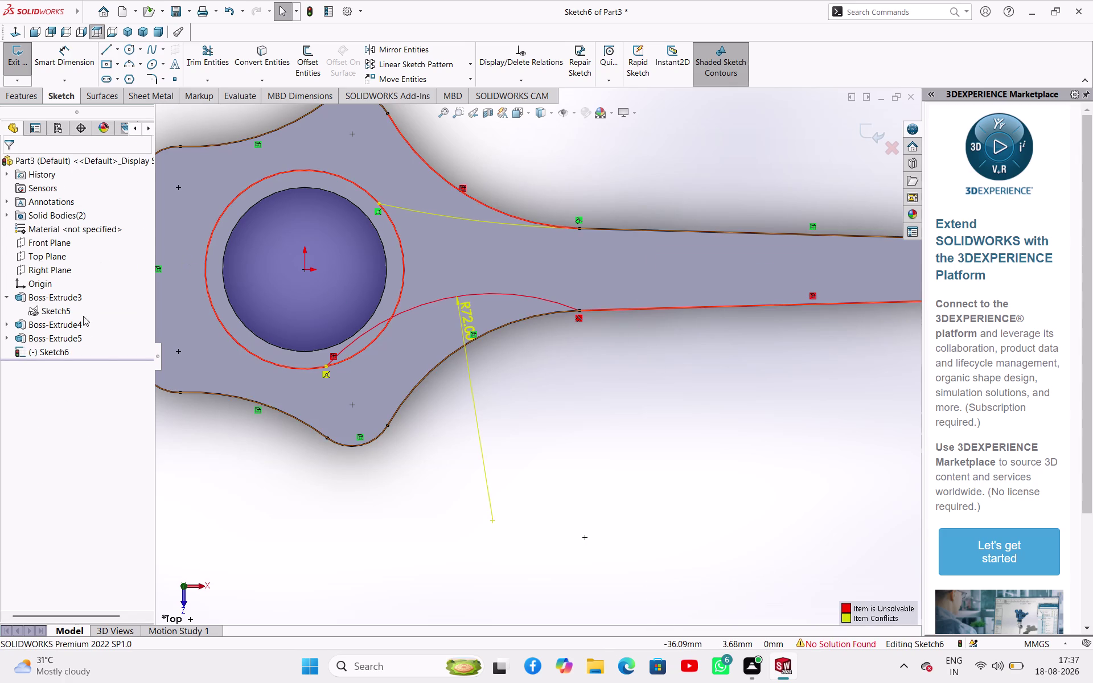
key(ctrl+z)
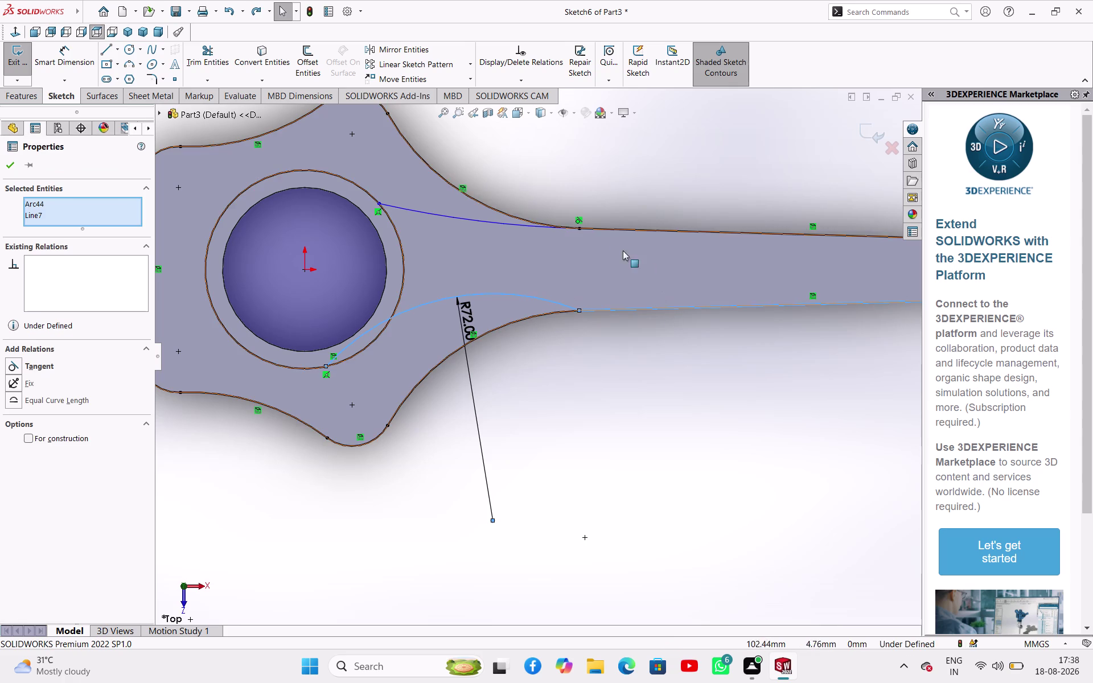
click(582, 220)
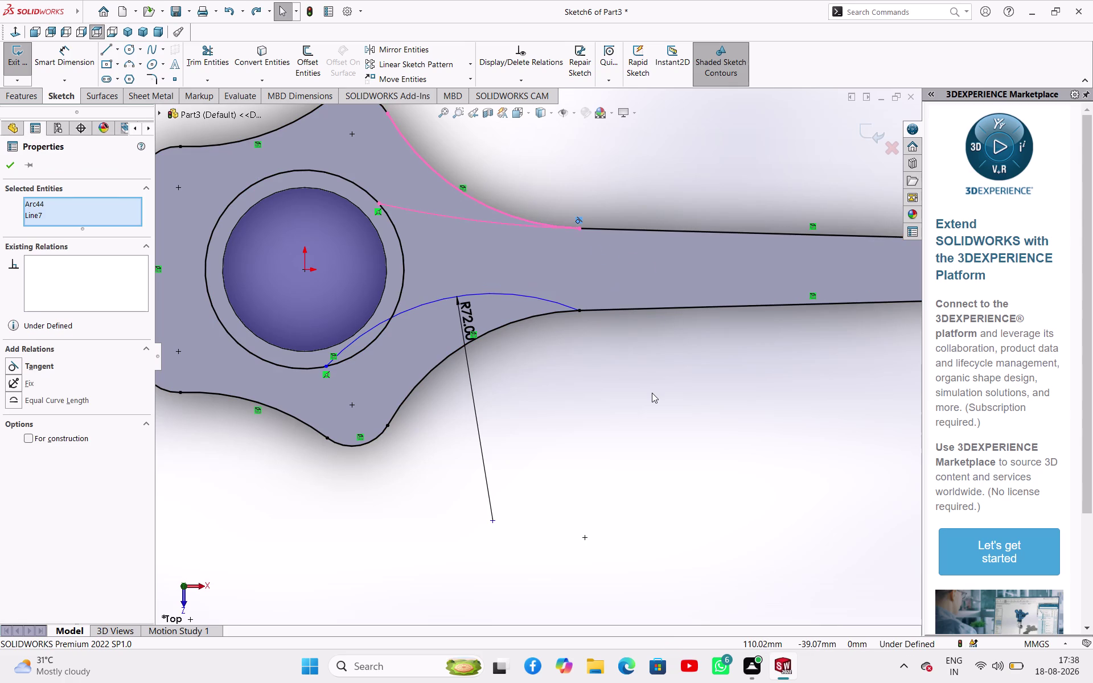
key(Delete)
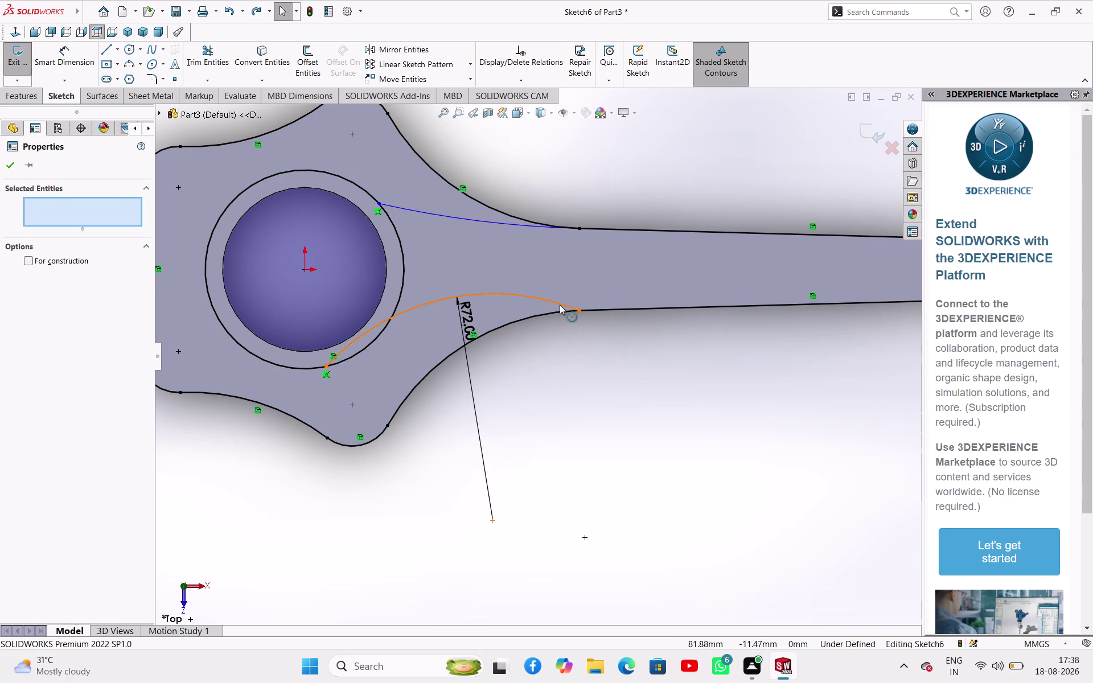
click(560, 304)
click(607, 312)
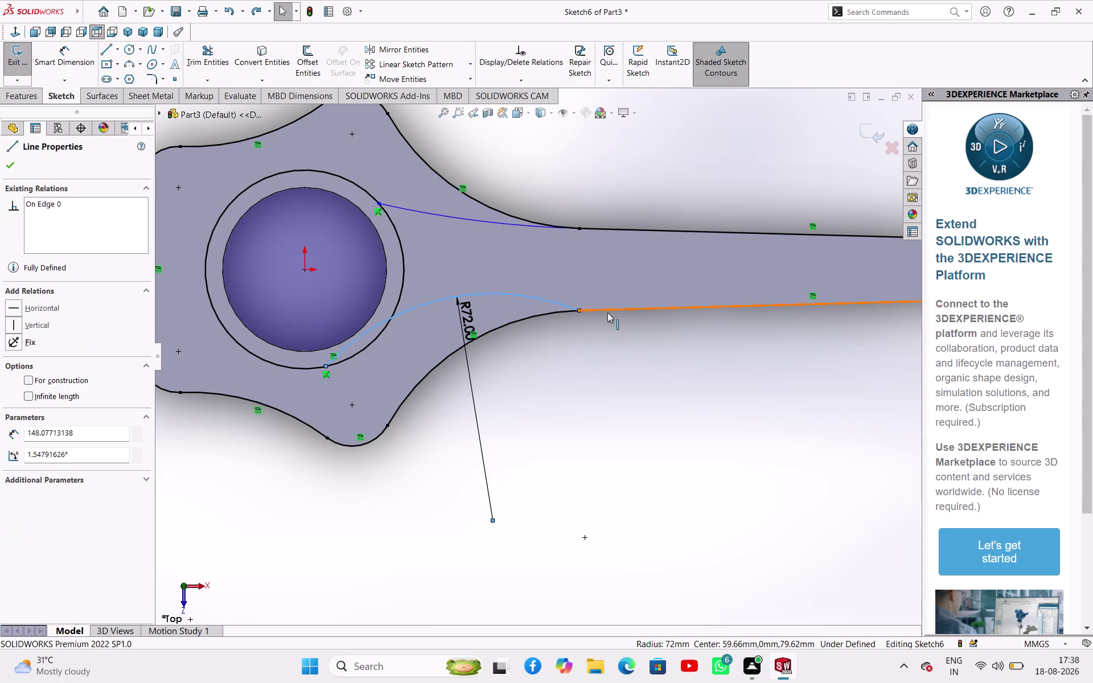
click(642, 257)
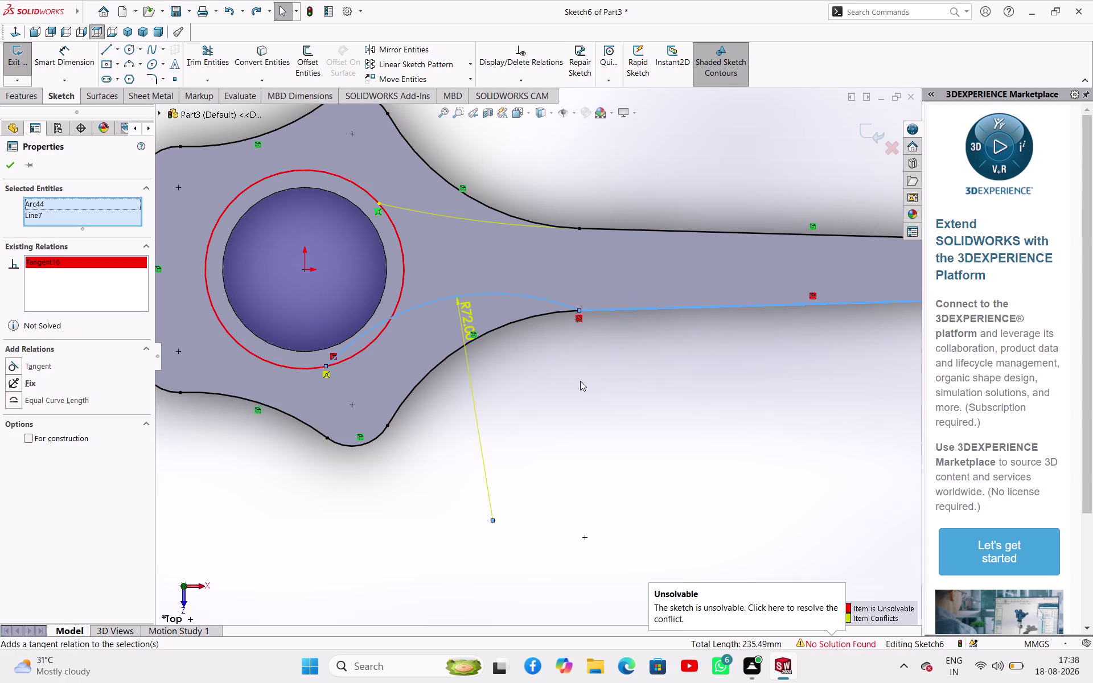
click(698, 377)
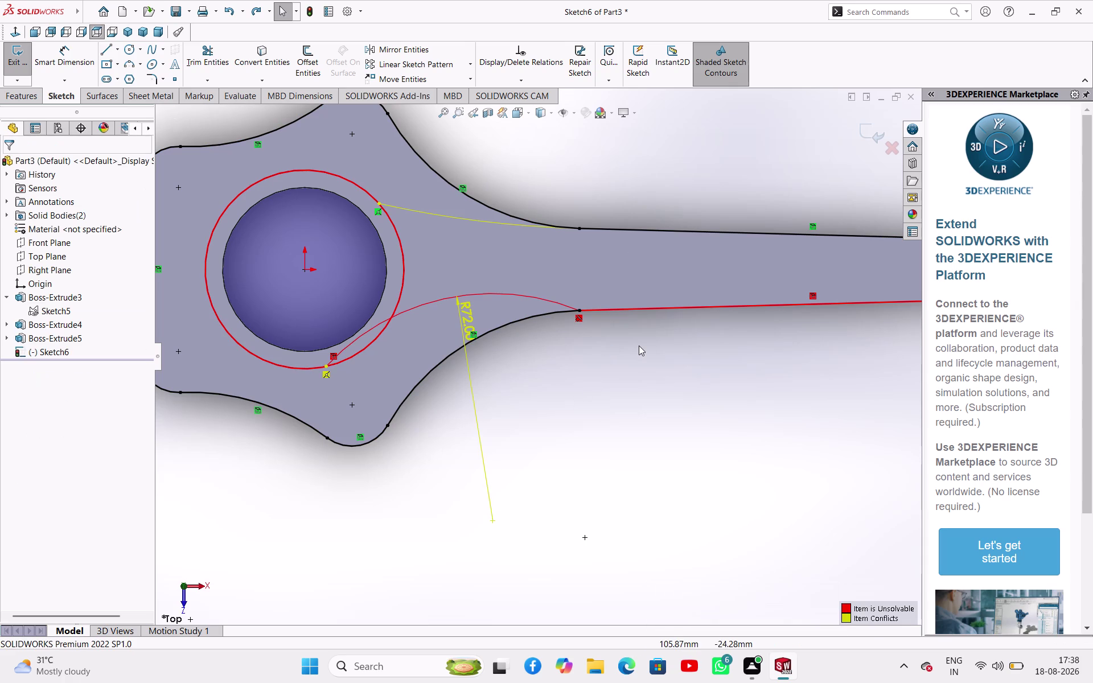
key(ctrl+z)
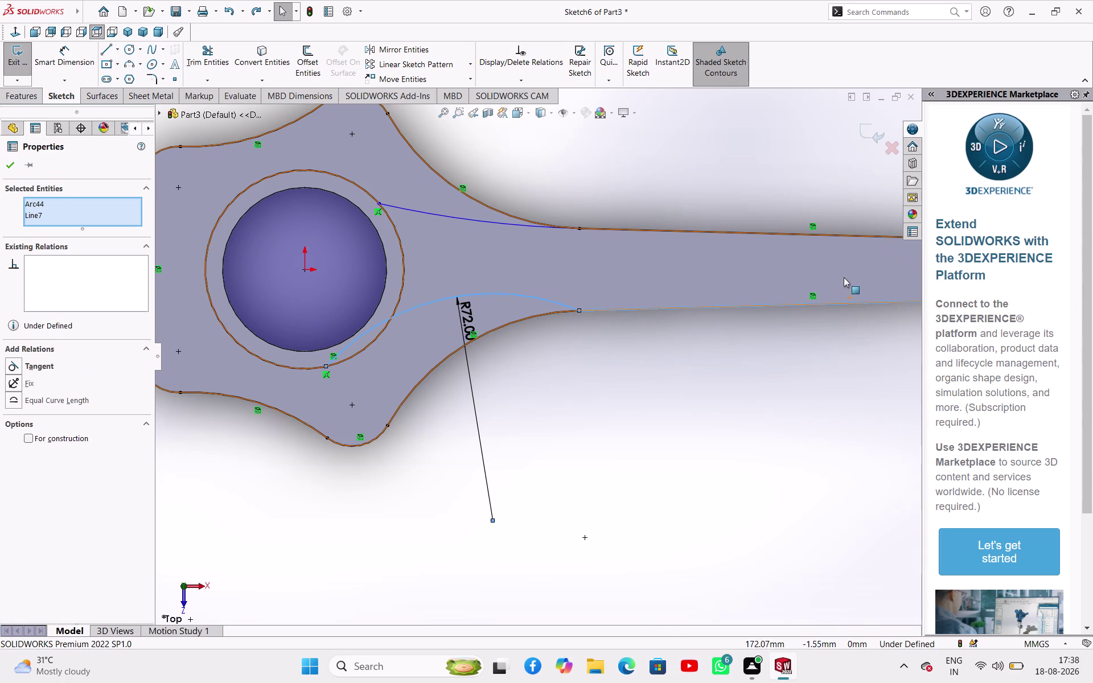
click(816, 294)
key(Delete)
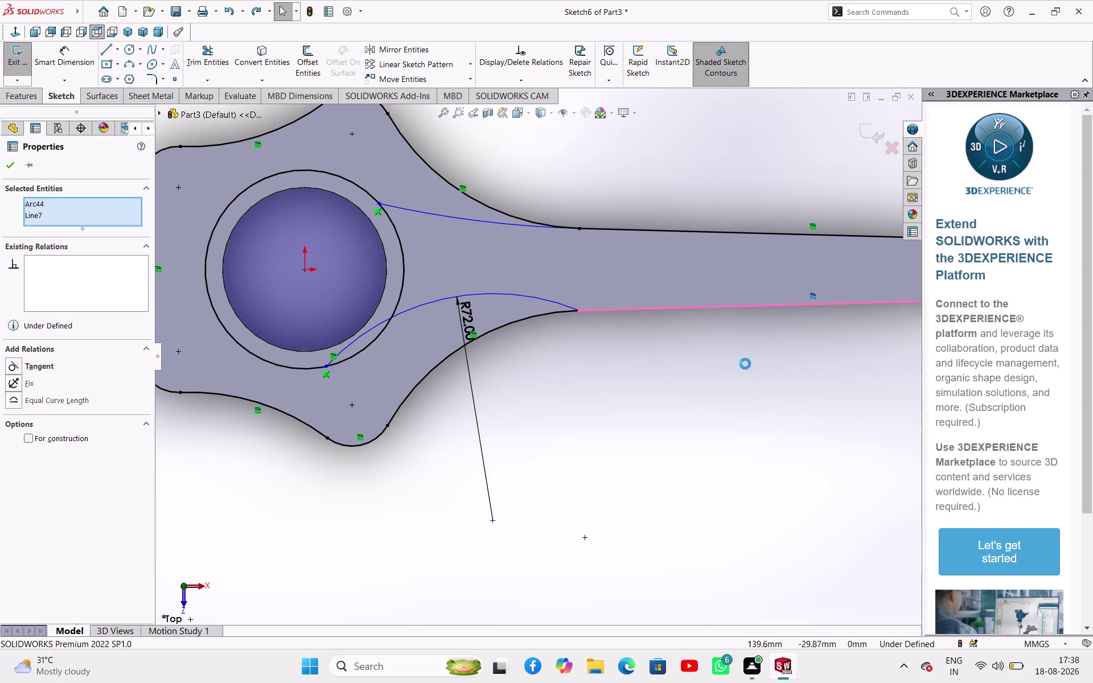
click(659, 346)
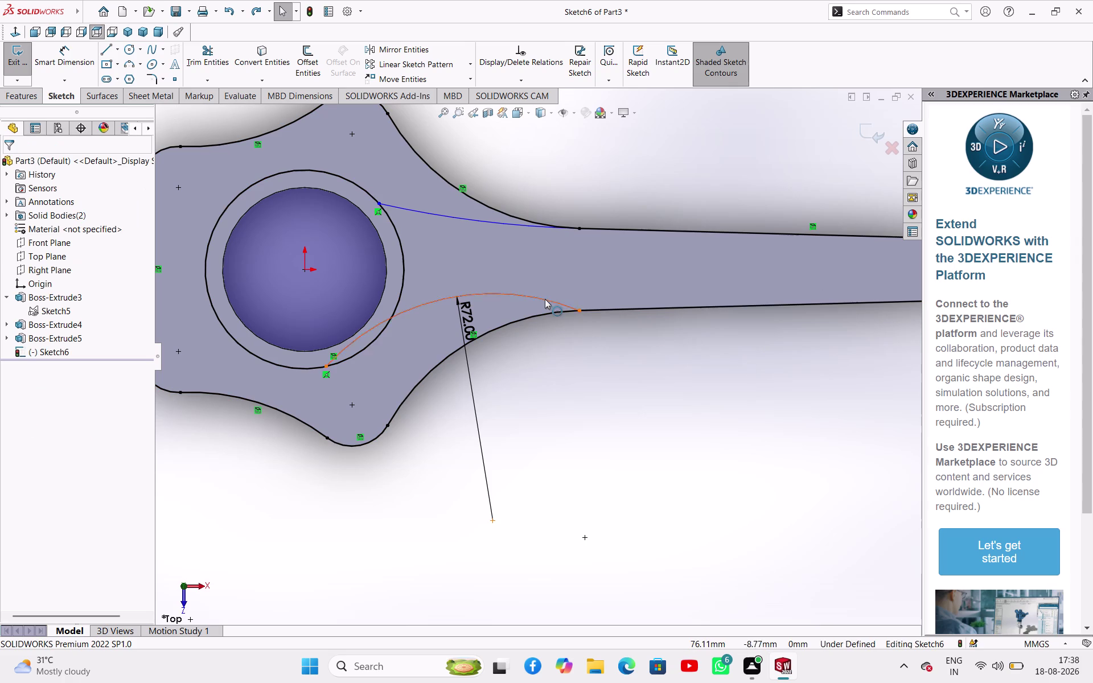
click(545, 299)
click(605, 310)
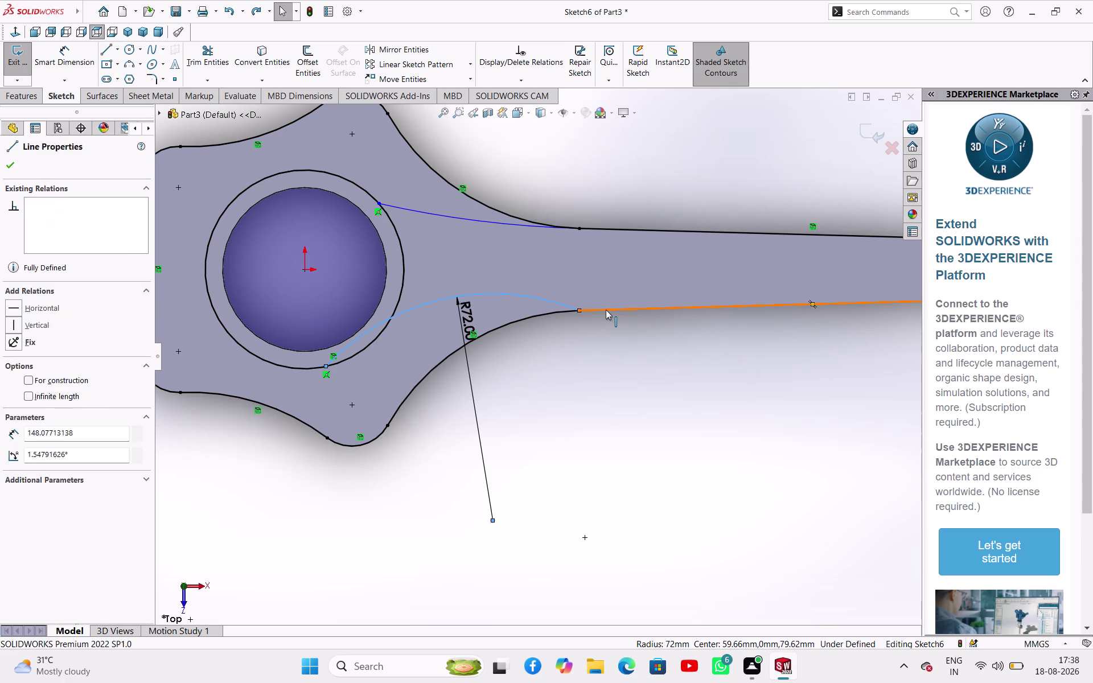
click(637, 265)
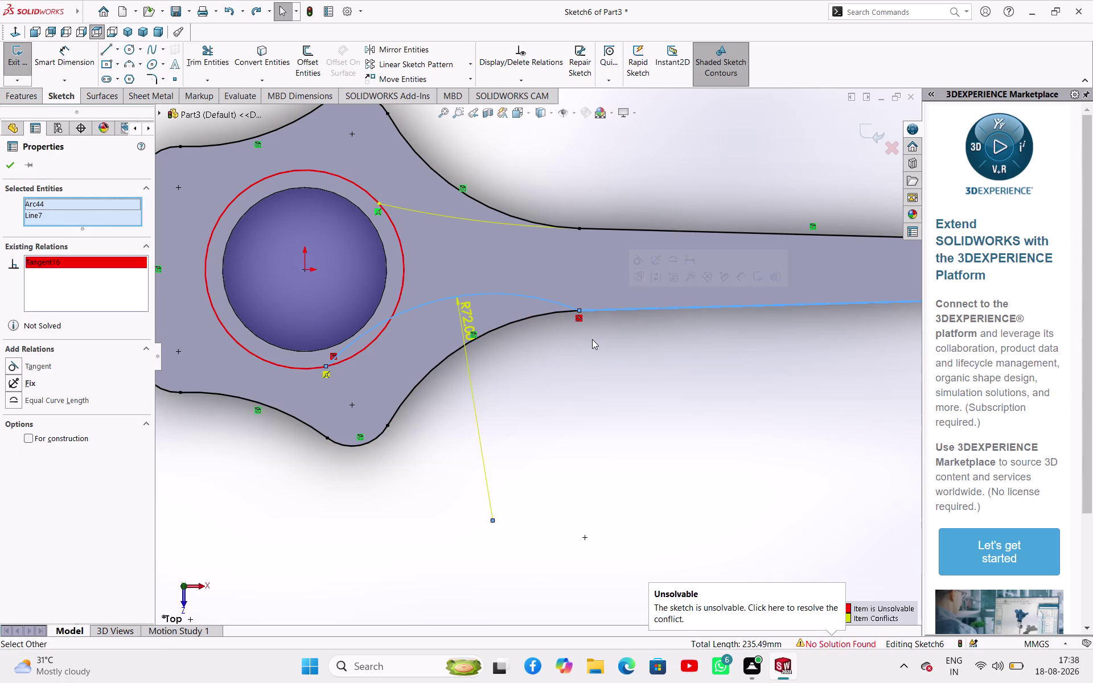
click(592, 340)
key(ctrl+z)
key(ctrl+z)
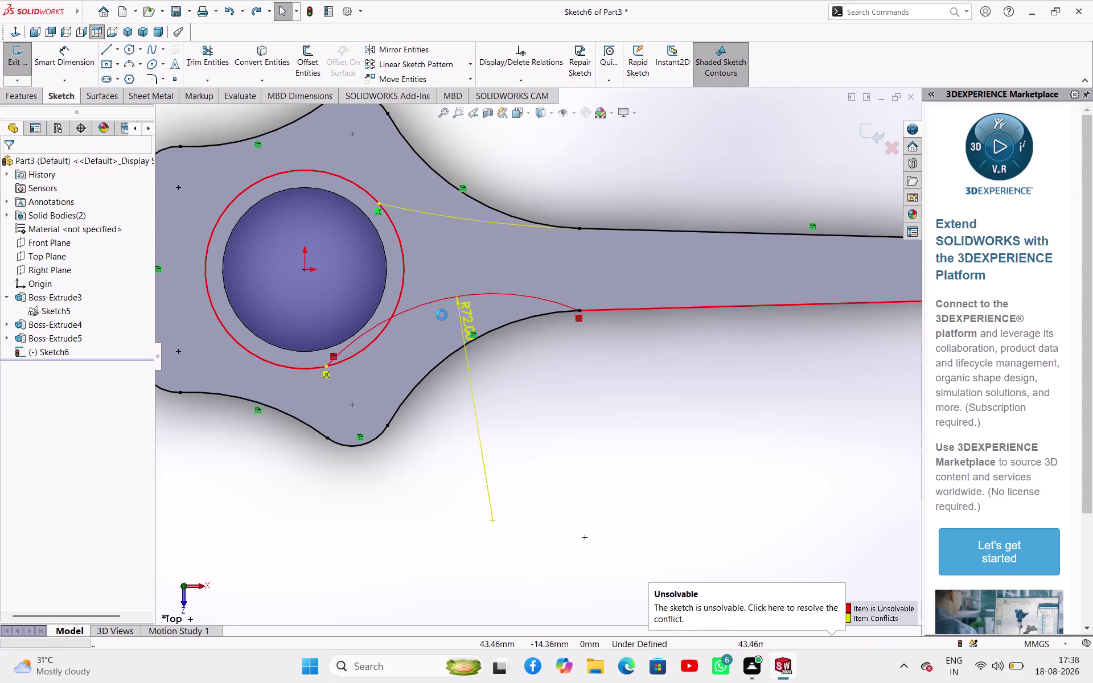
key(ctrl+z)
key(ctrl+z)
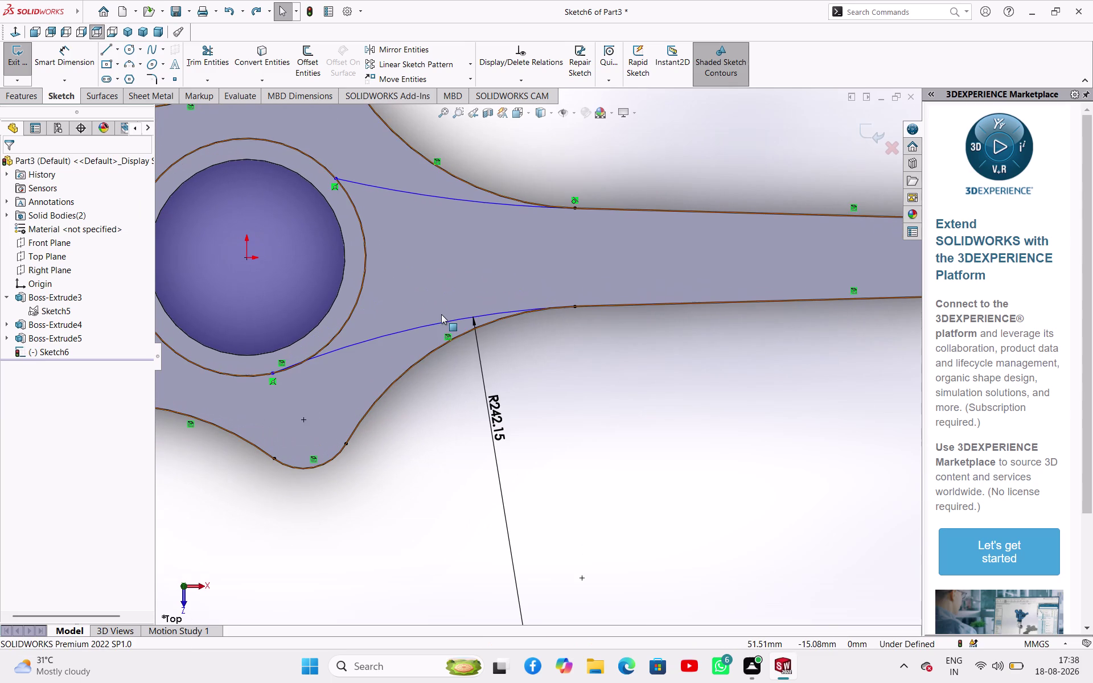
Delete the old lower and upper web arcs.
scroll(up, 3)
scroll(down, 3)
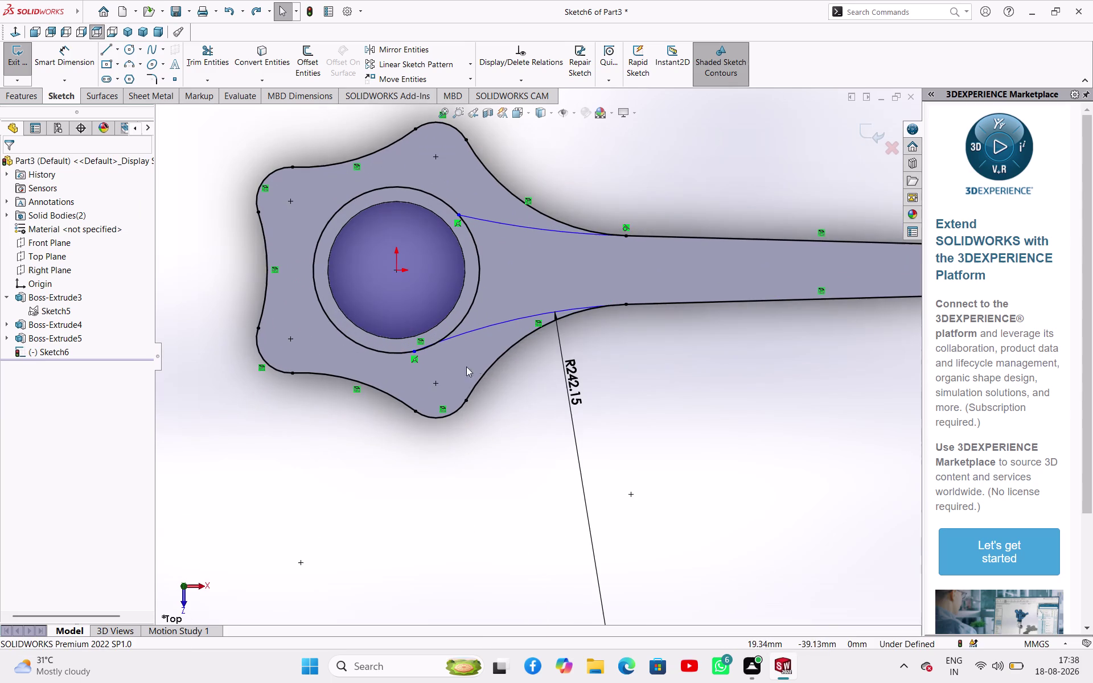
click(507, 323)
key(Delete)
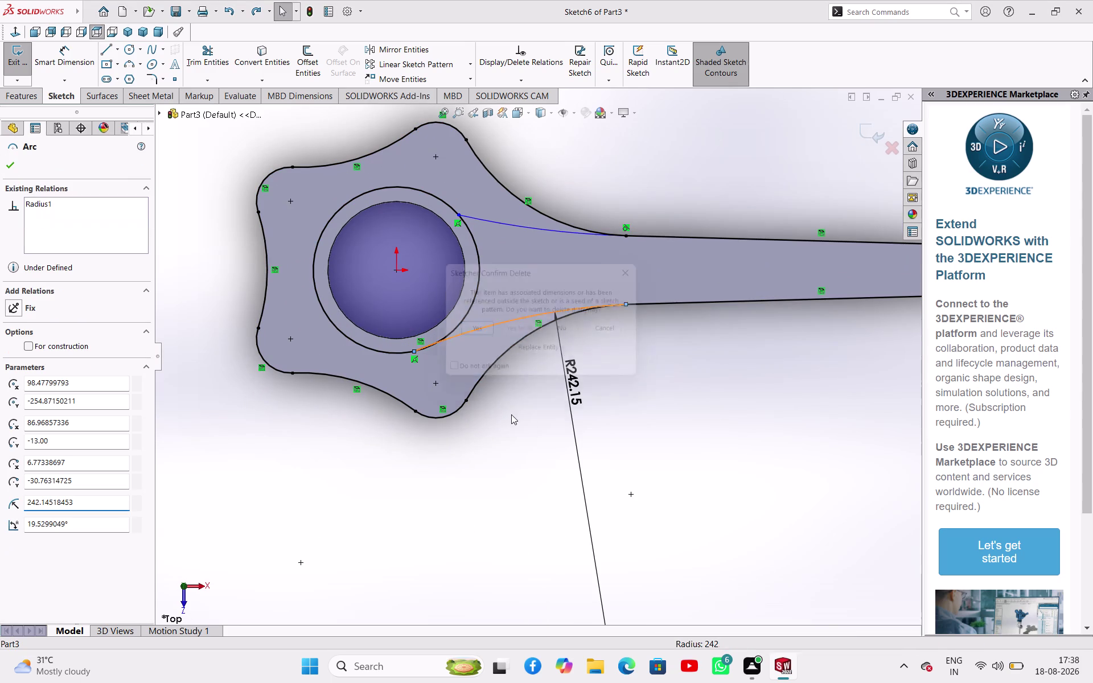
key(Return)
key(backslash)
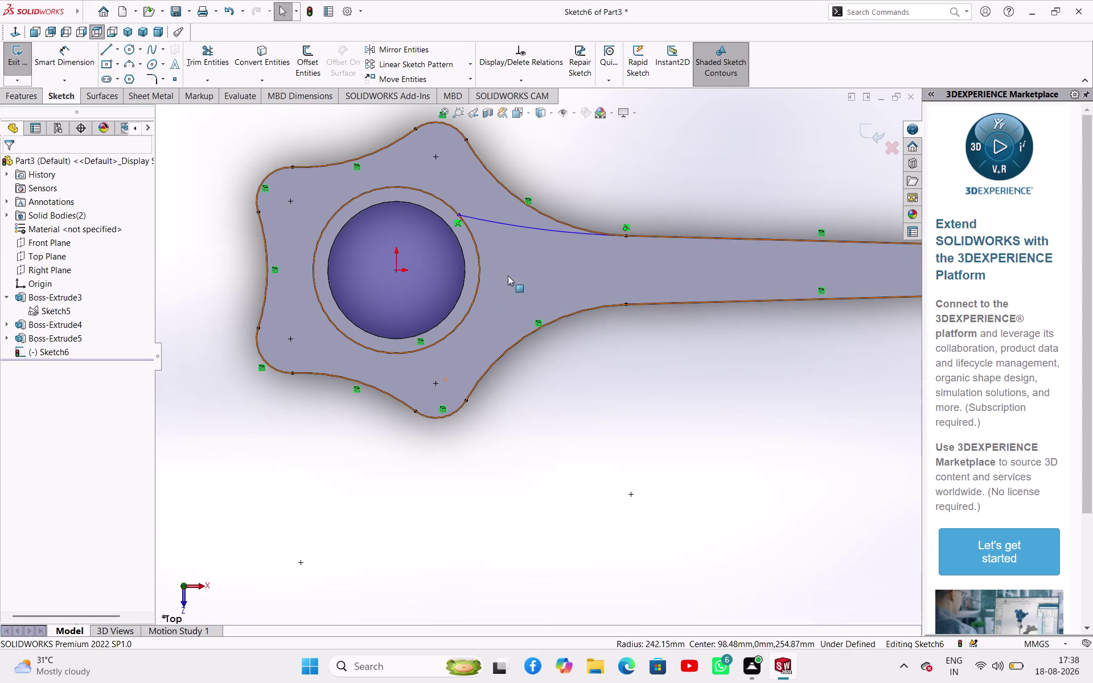
click(533, 226)
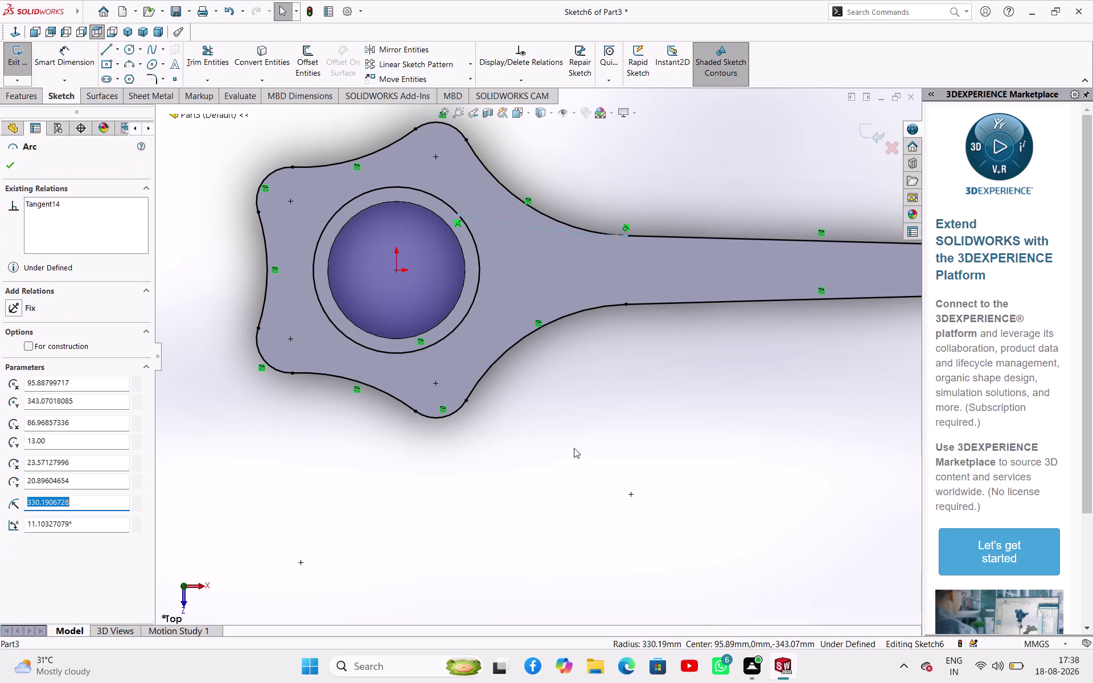
key(Delete)
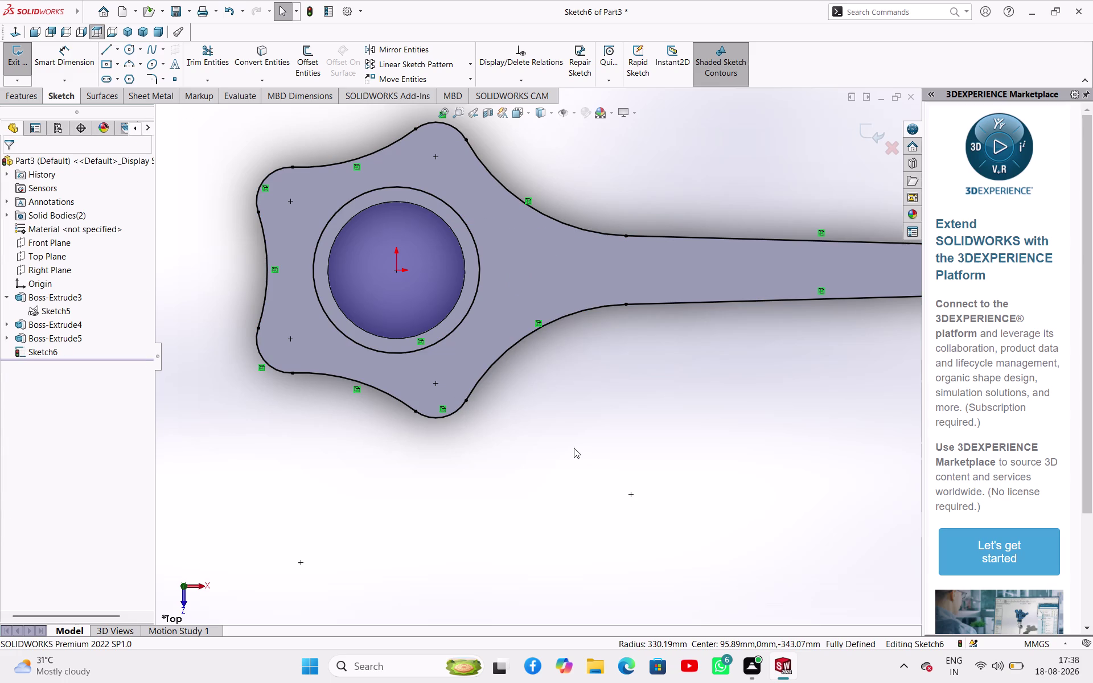
Draw new 3-point arcs from the upper and lower neck corners to the bore ring.
click(132, 66)
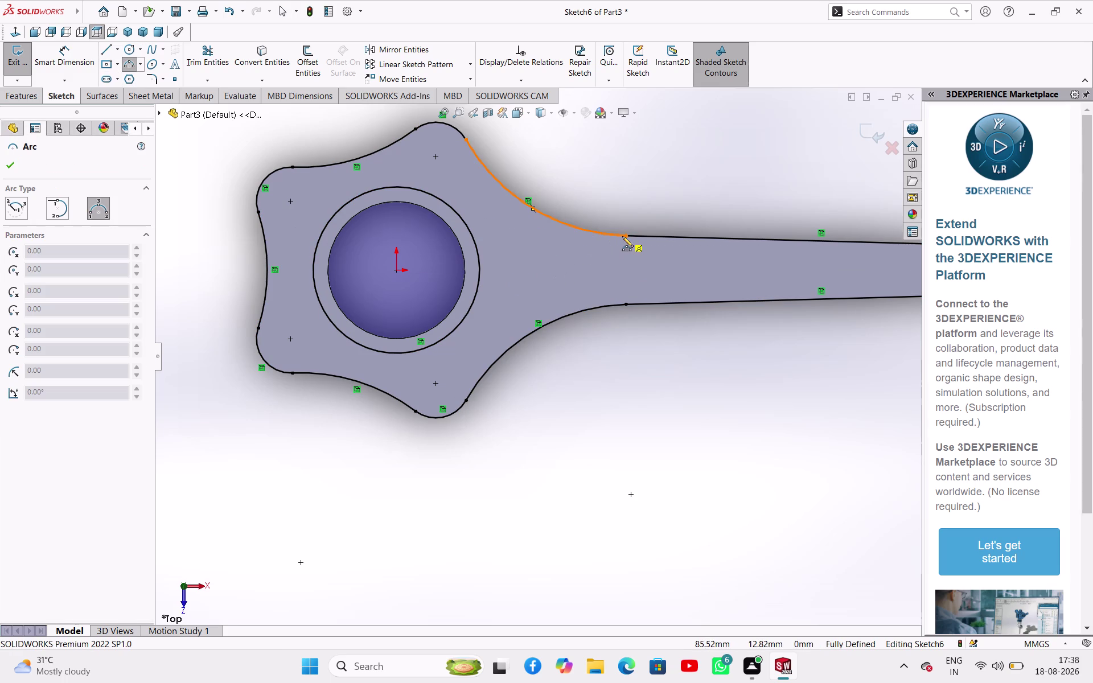
click(626, 236)
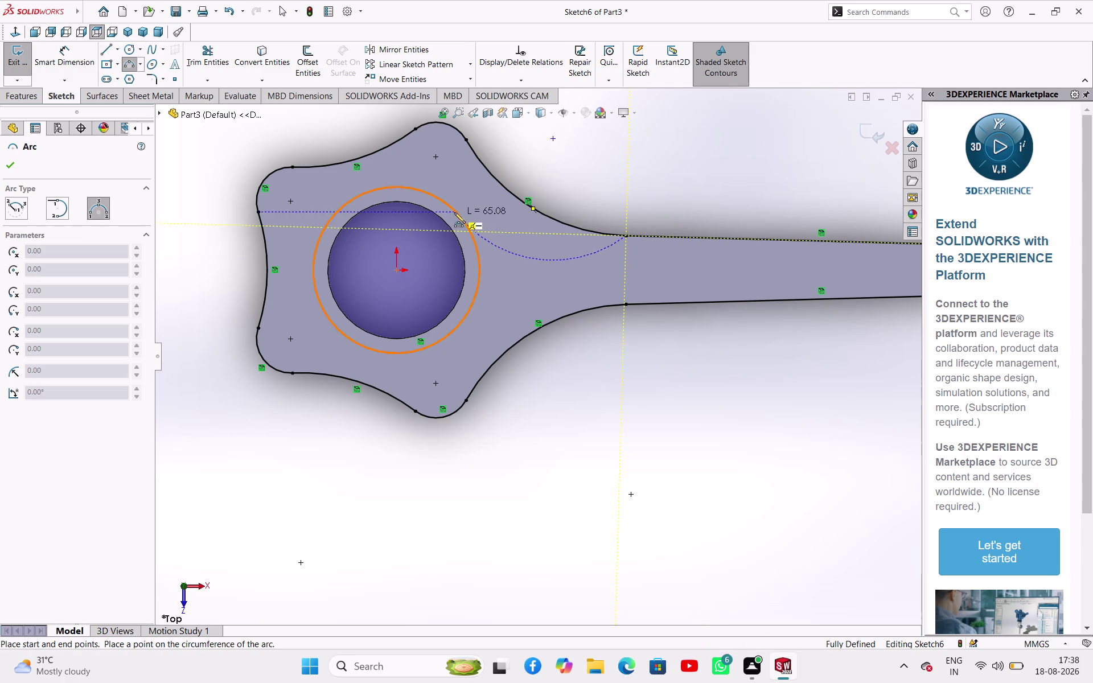
click(451, 206)
click(509, 234)
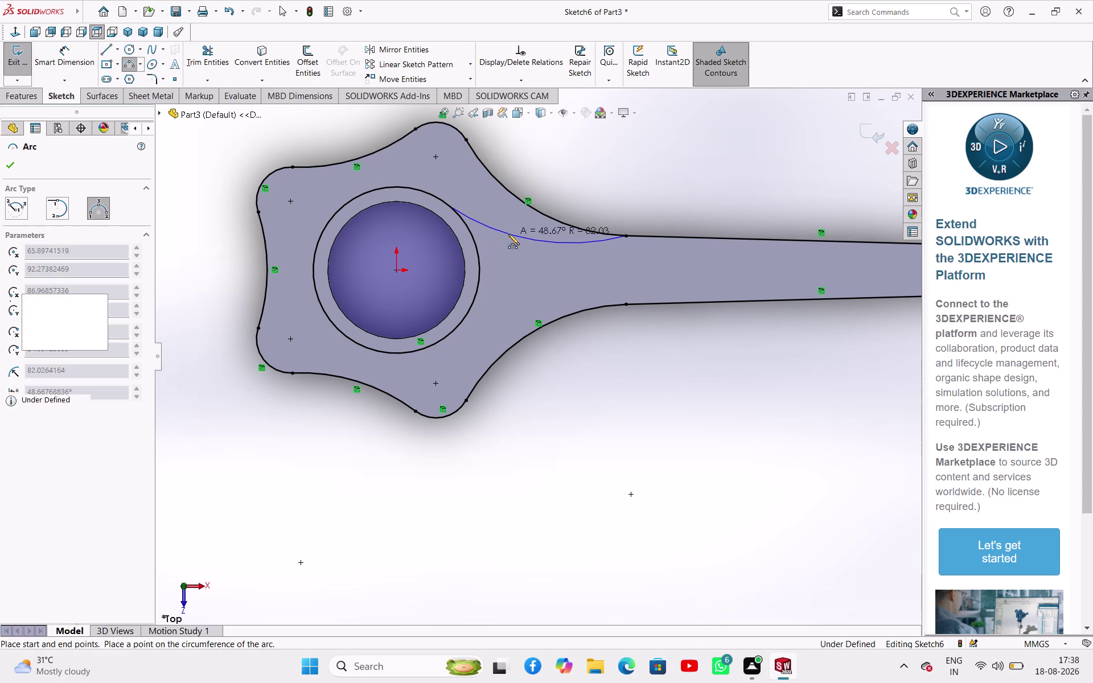
click(625, 305)
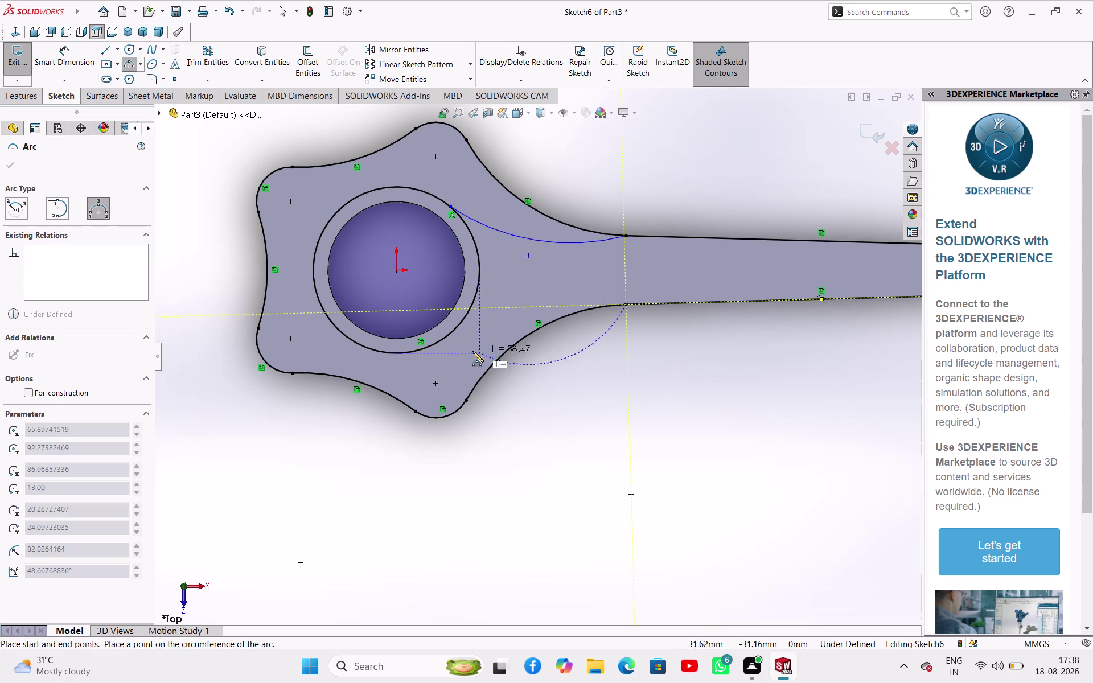
click(415, 351)
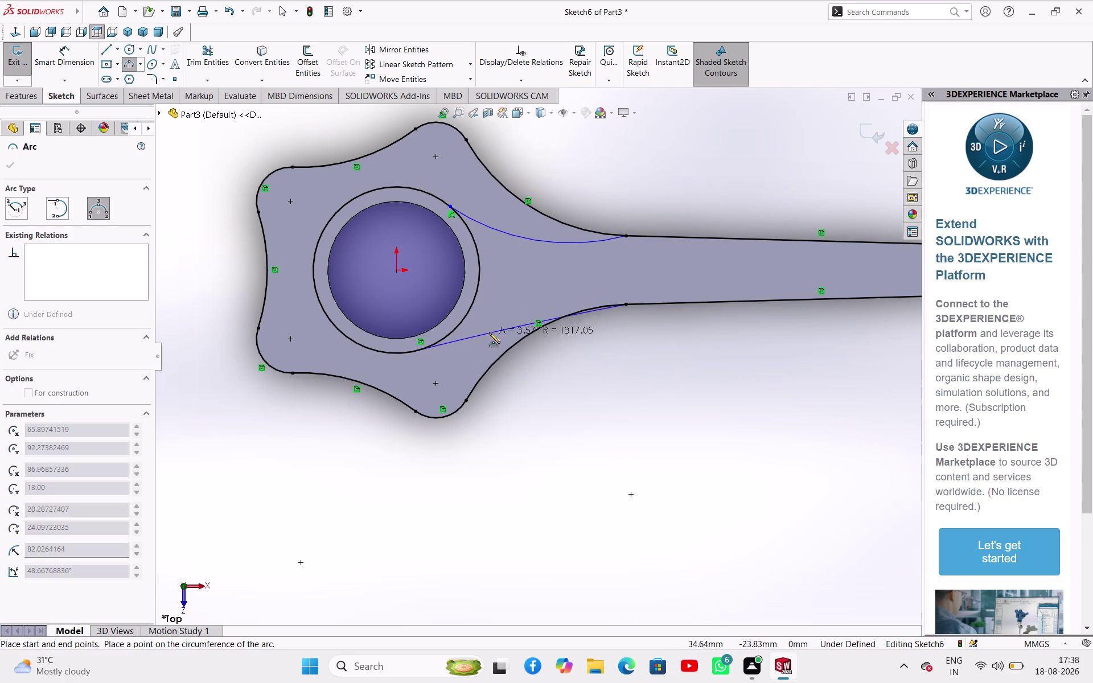
click(504, 318)
right_click(539, 353)
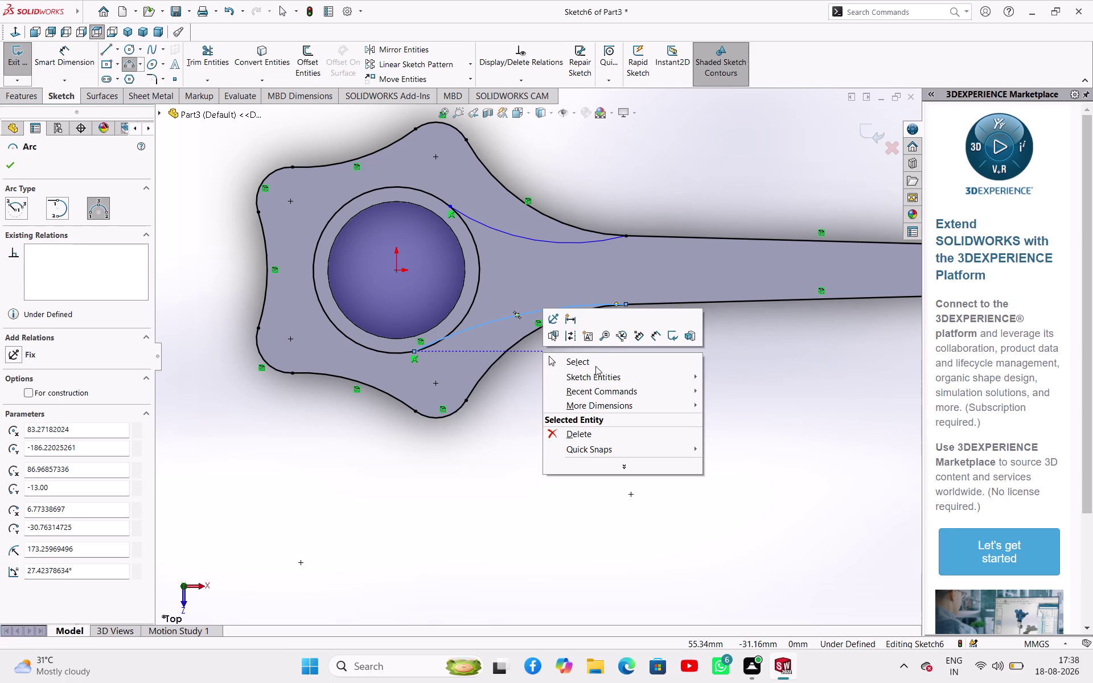
click(596, 366)
click(572, 363)
right_drag(582, 394, 598, 339)
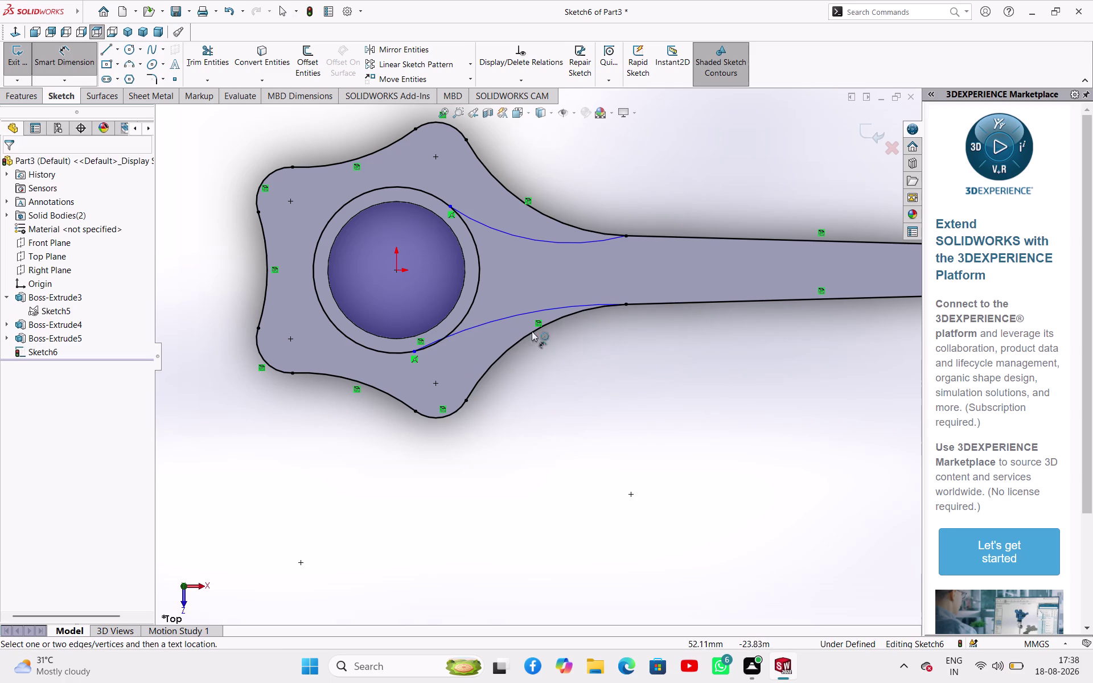
Dimension the lower web arc radius to 72 mm.
click(521, 314)
click(531, 368)
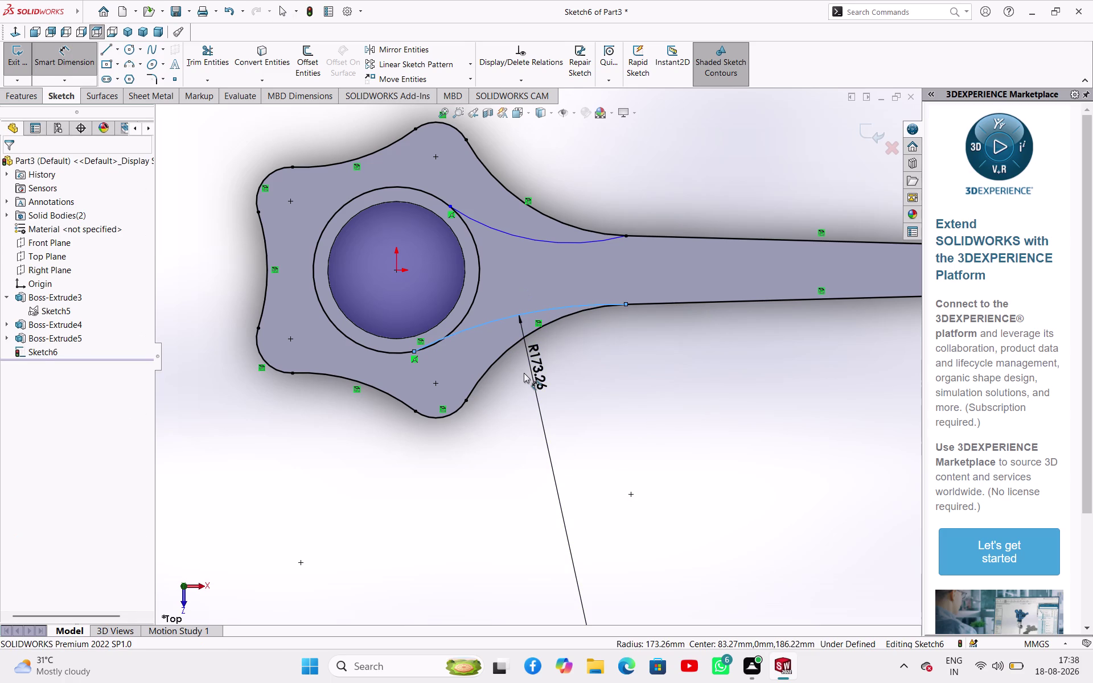
key(7)
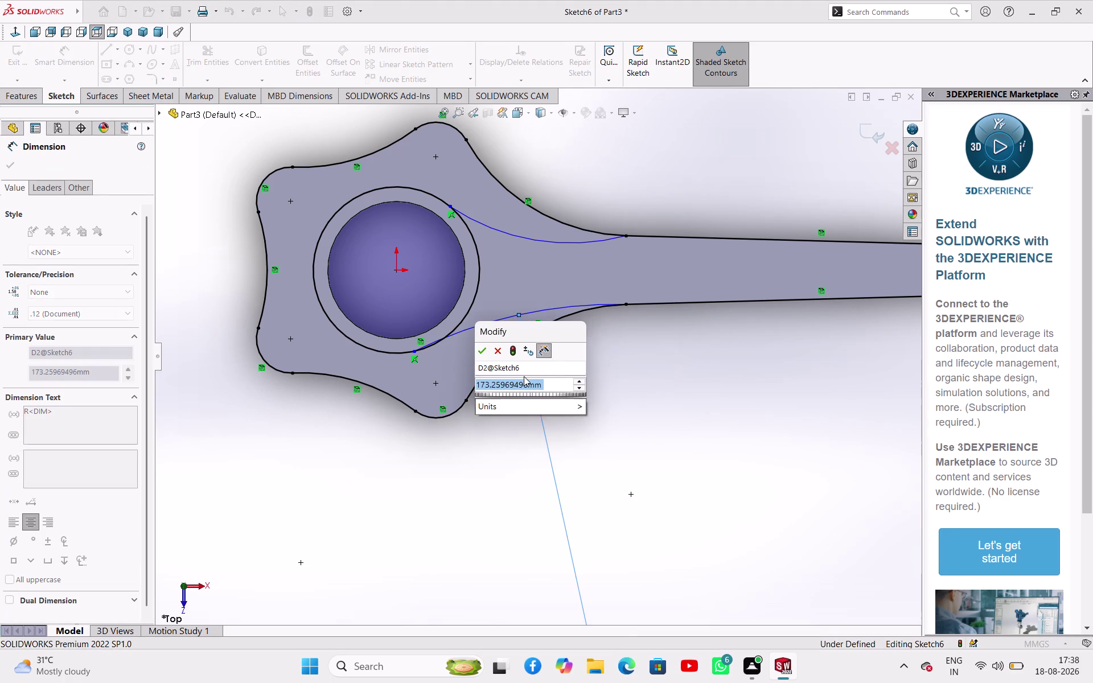
key(2)
key(Return)
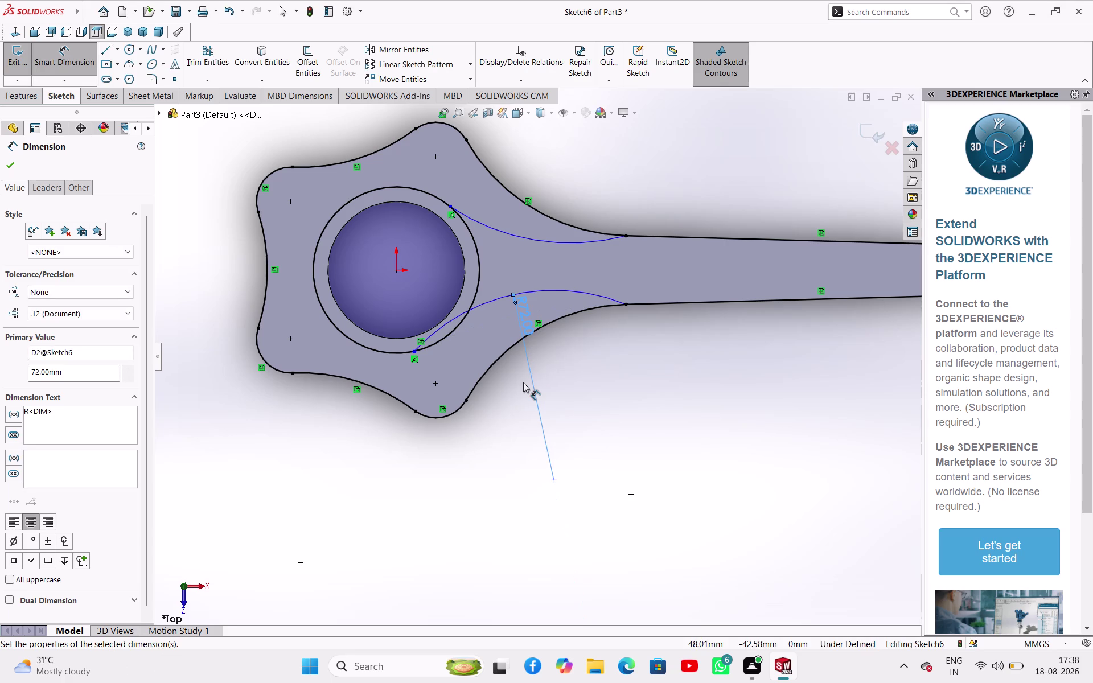
Dimension the upper web arc radius to 72 mm and exit Smart Dimension.
click(574, 242)
click(577, 201)
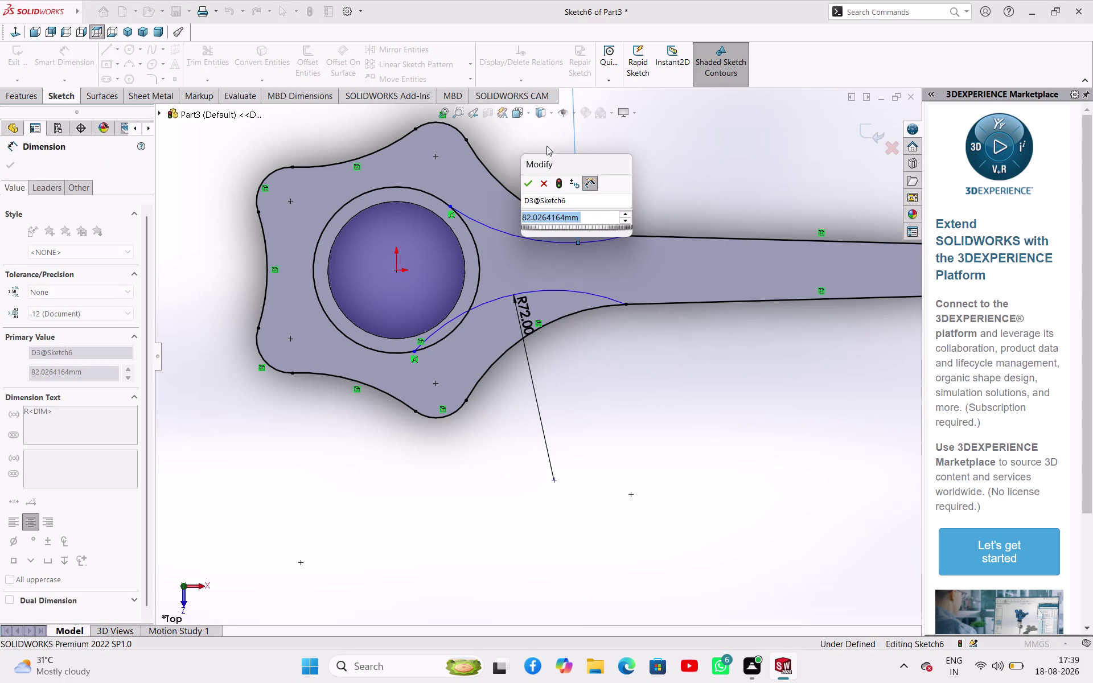
key(7)
key(2)
key(Return)
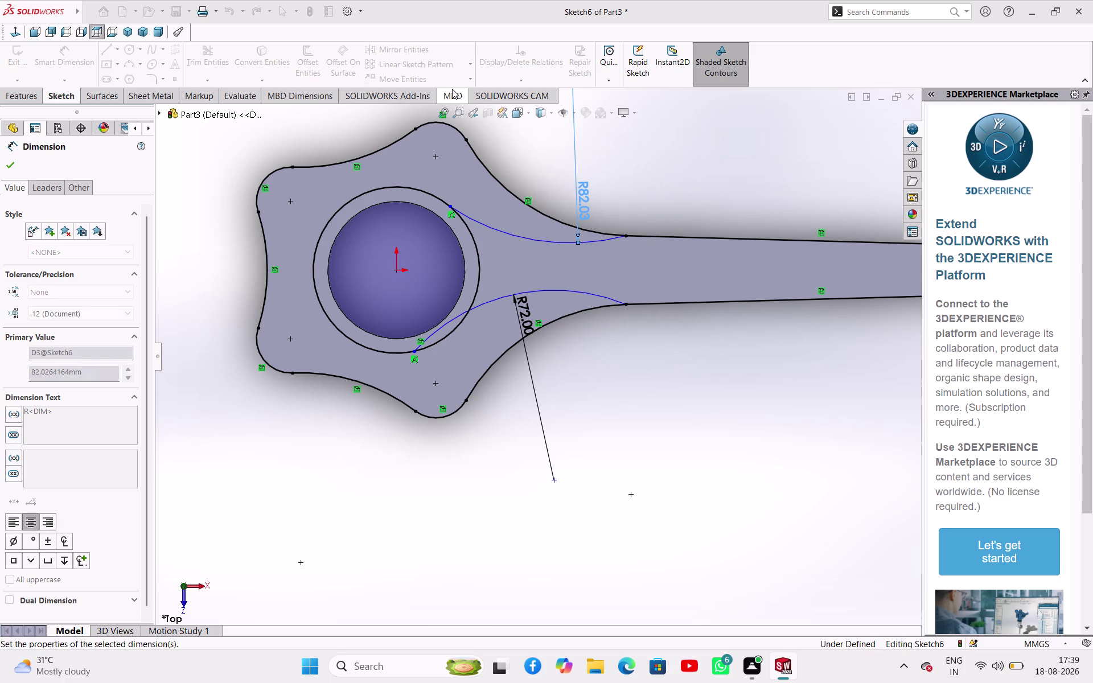
right_click(624, 210)
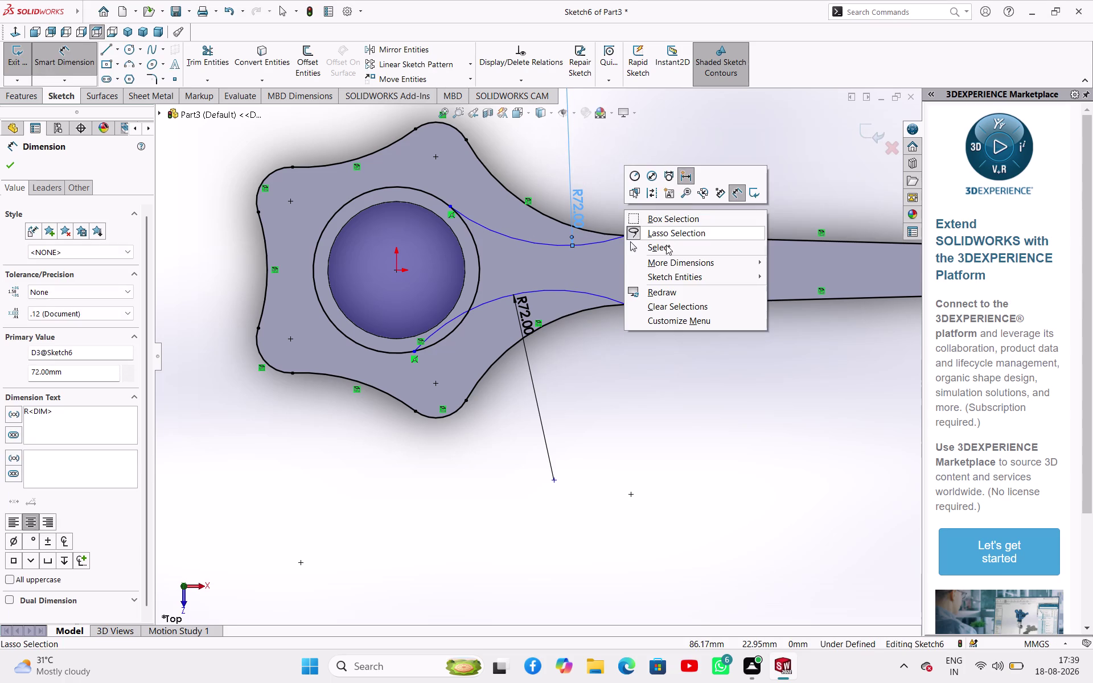
click(665, 247)
click(677, 186)
click(496, 234)
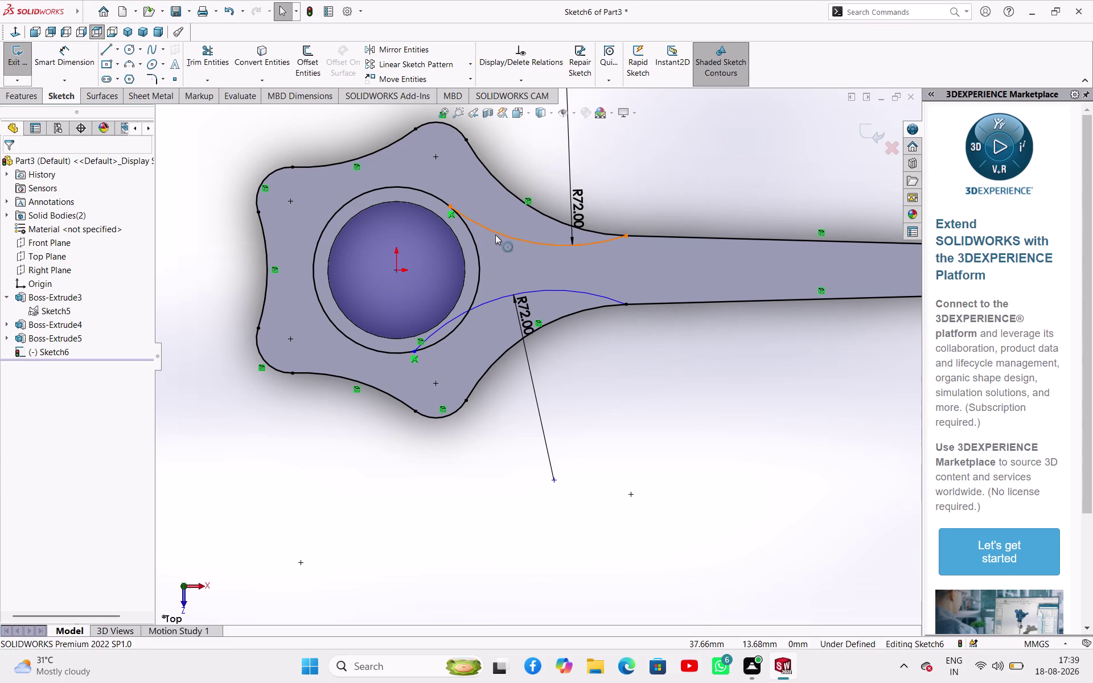
Make the upper web arc tangent to the ring around the bore.
click(467, 230)
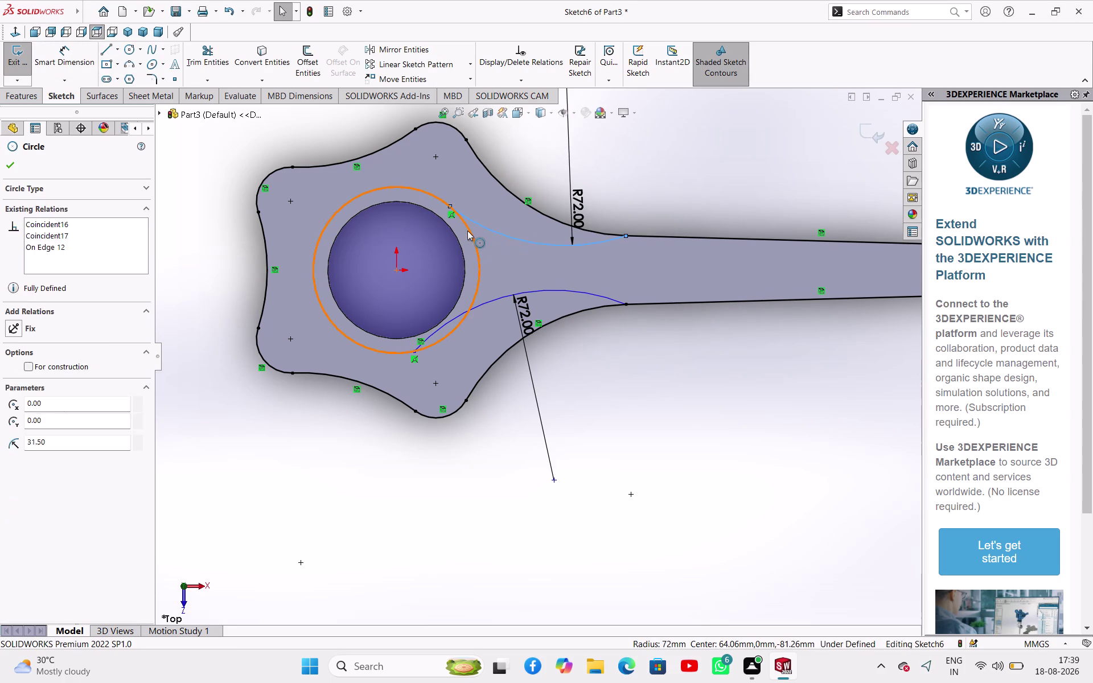
click(517, 186)
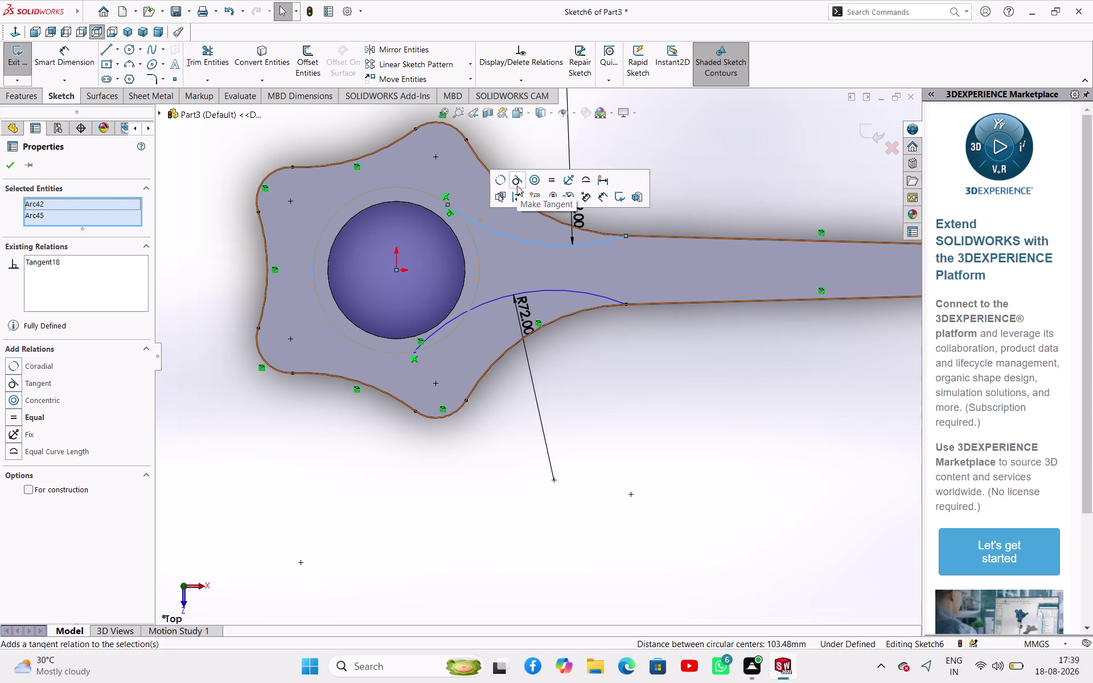
click(727, 137)
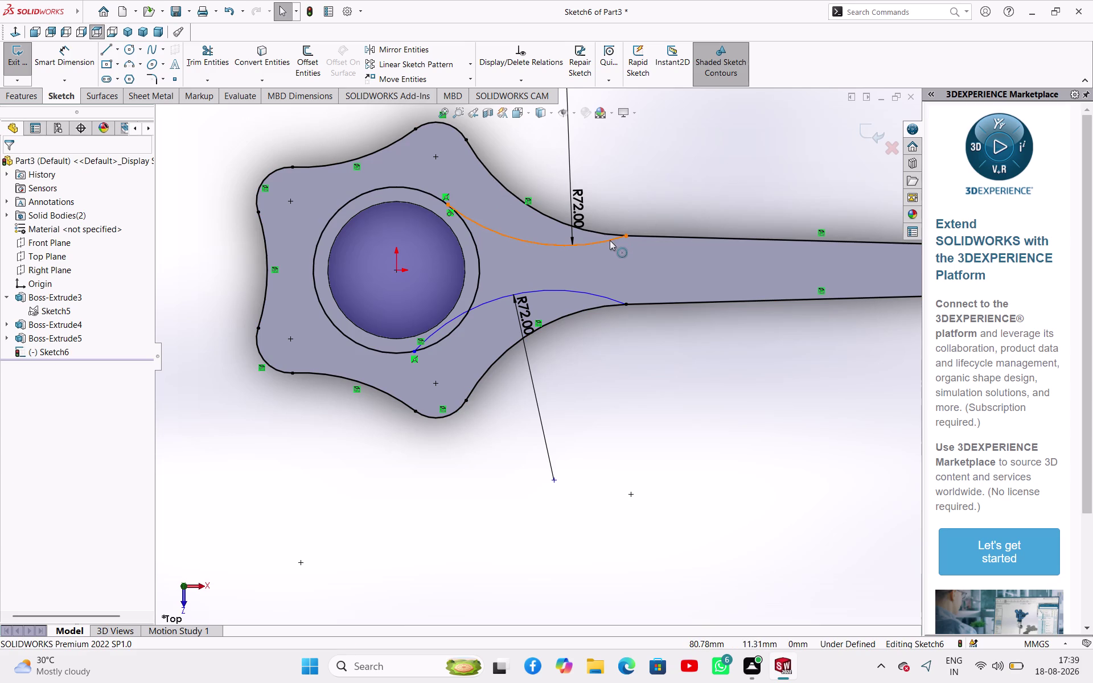
click(610, 241)
click(657, 241)
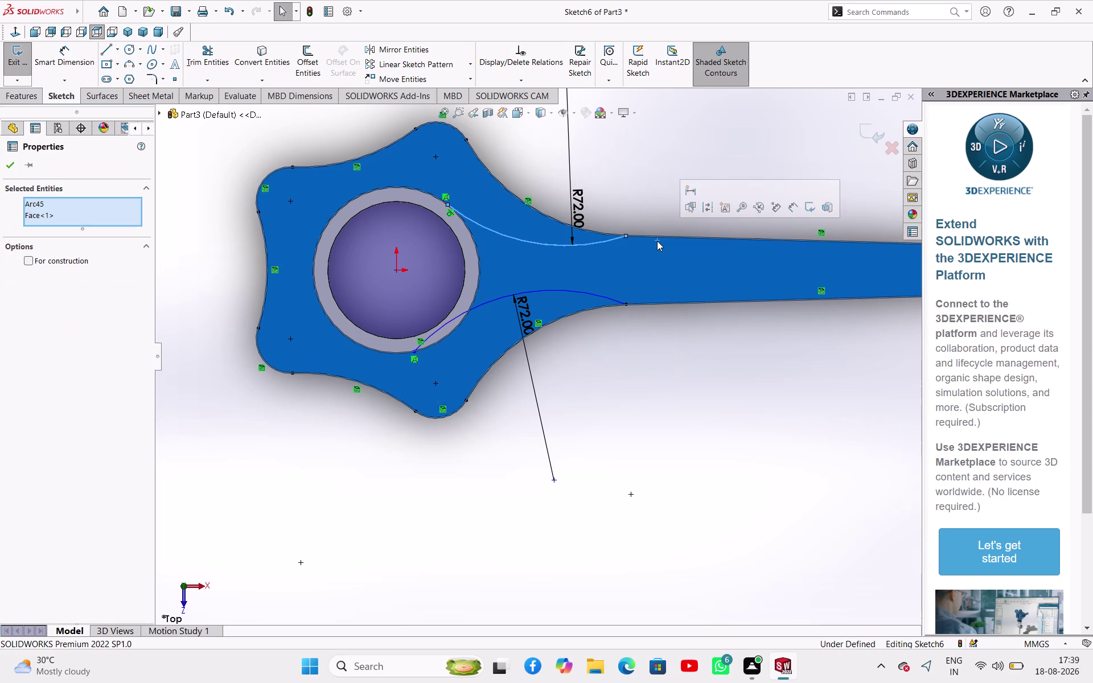
double_click(671, 333)
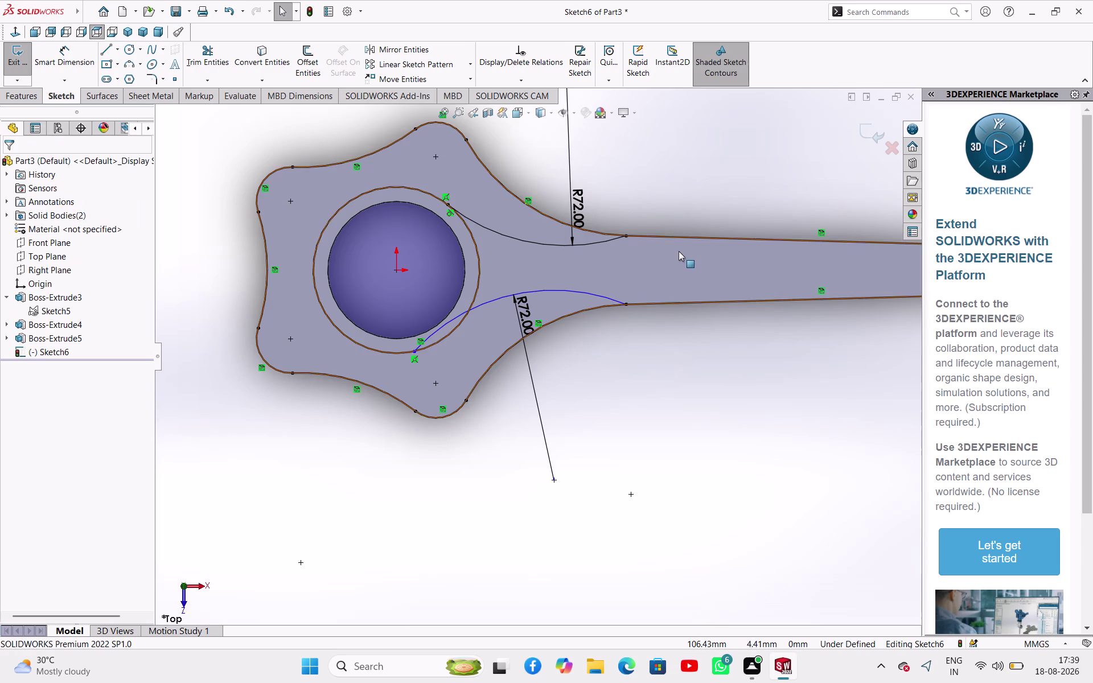
Try an upper arc-to-neck-line tangency, then delete the conflicting relation.
click(684, 234)
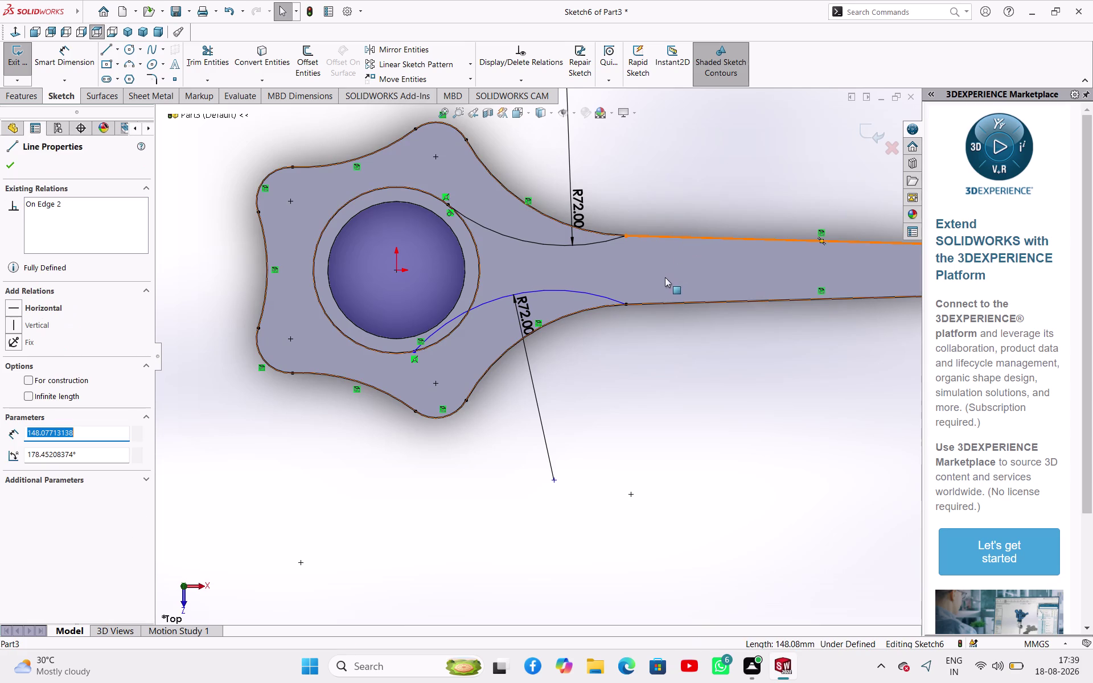
click(604, 239)
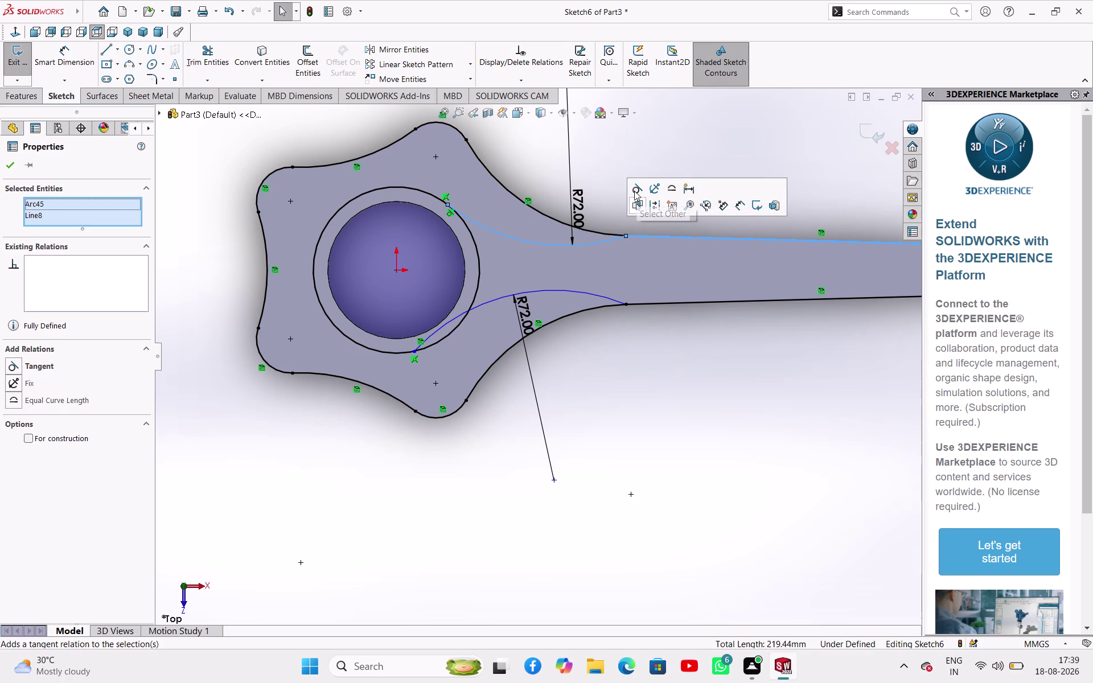
click(634, 190)
click(628, 360)
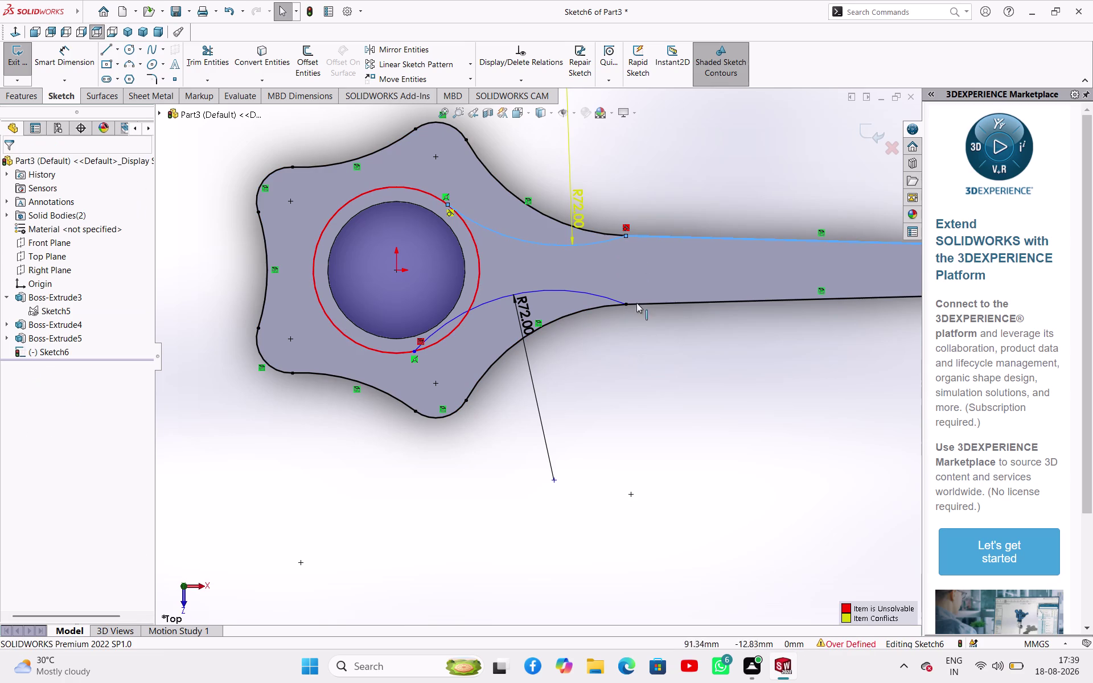
click(624, 227)
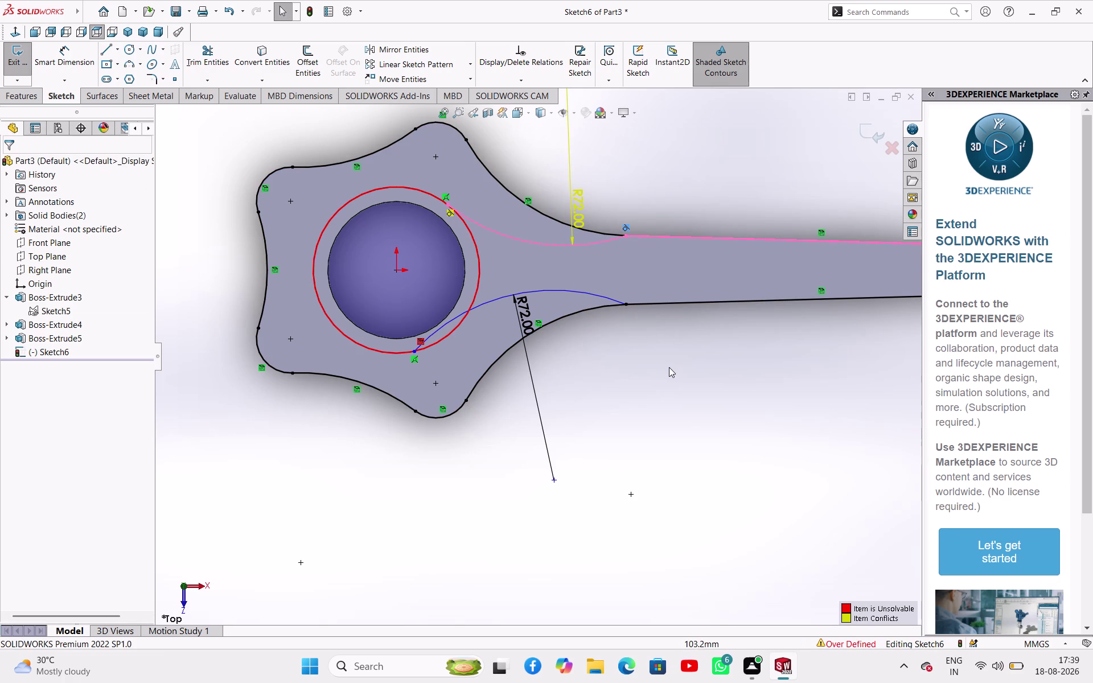
key(Delete)
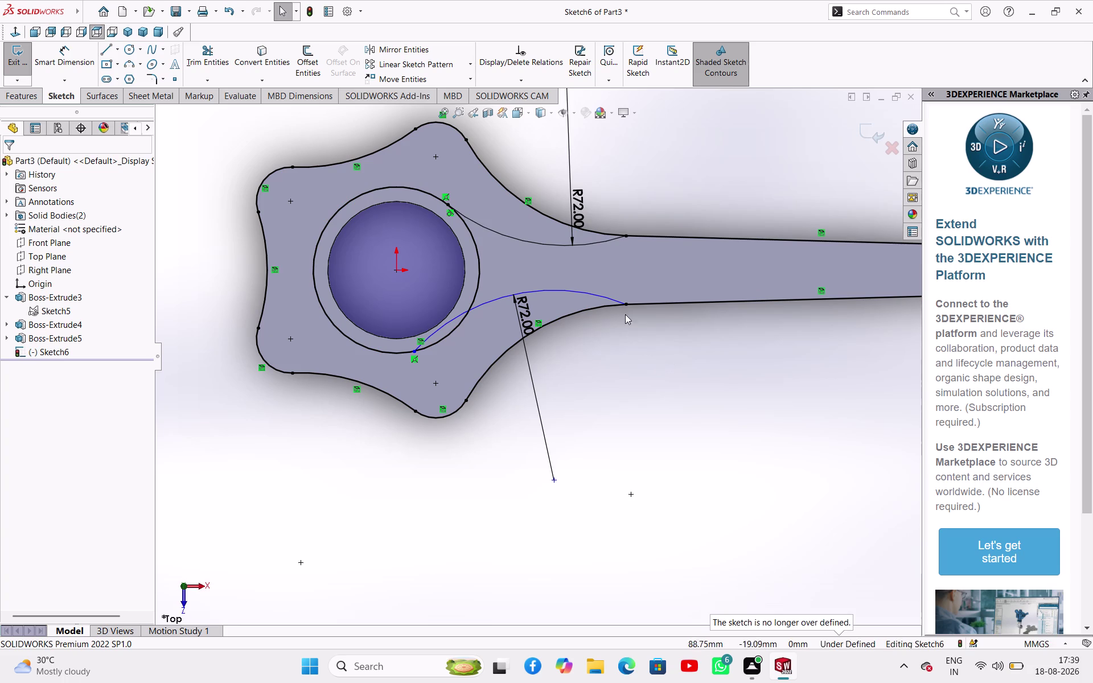
Select the lower arc and lower neck edge, then undo three conflicting changes.
click(603, 298)
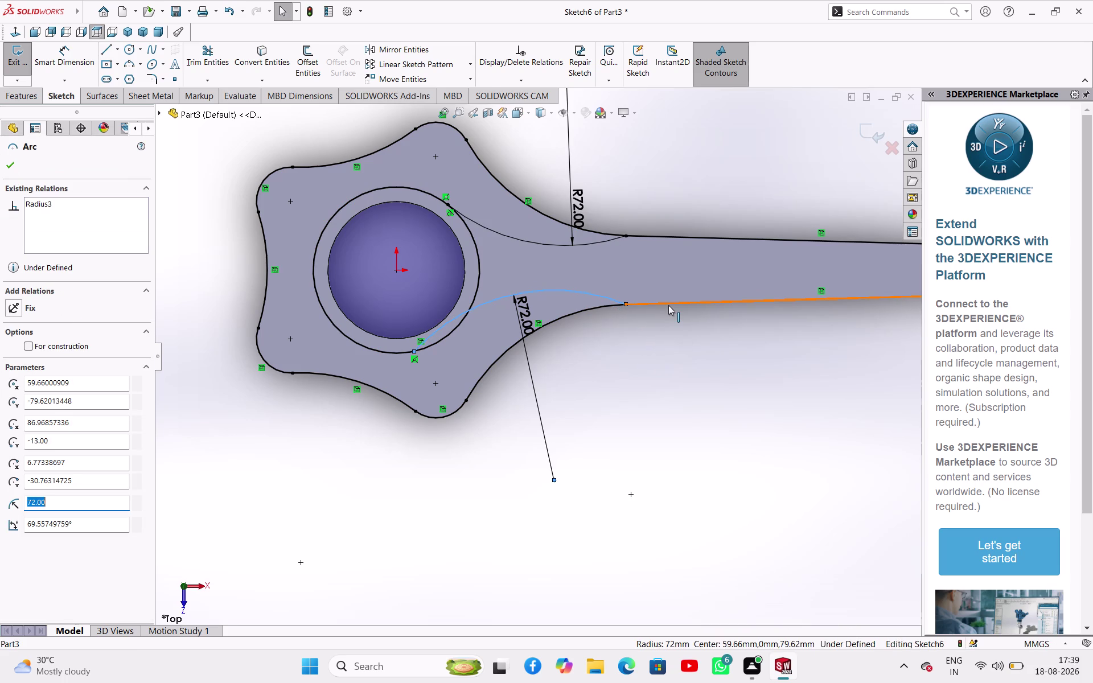
click(668, 306)
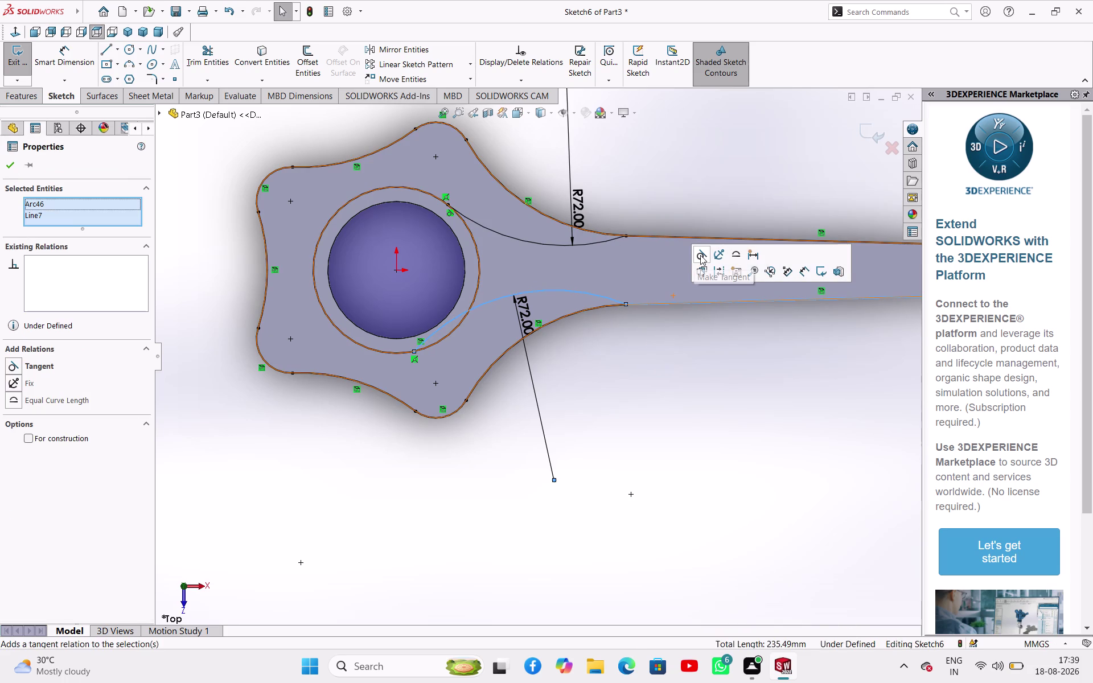
click(700, 255)
click(632, 338)
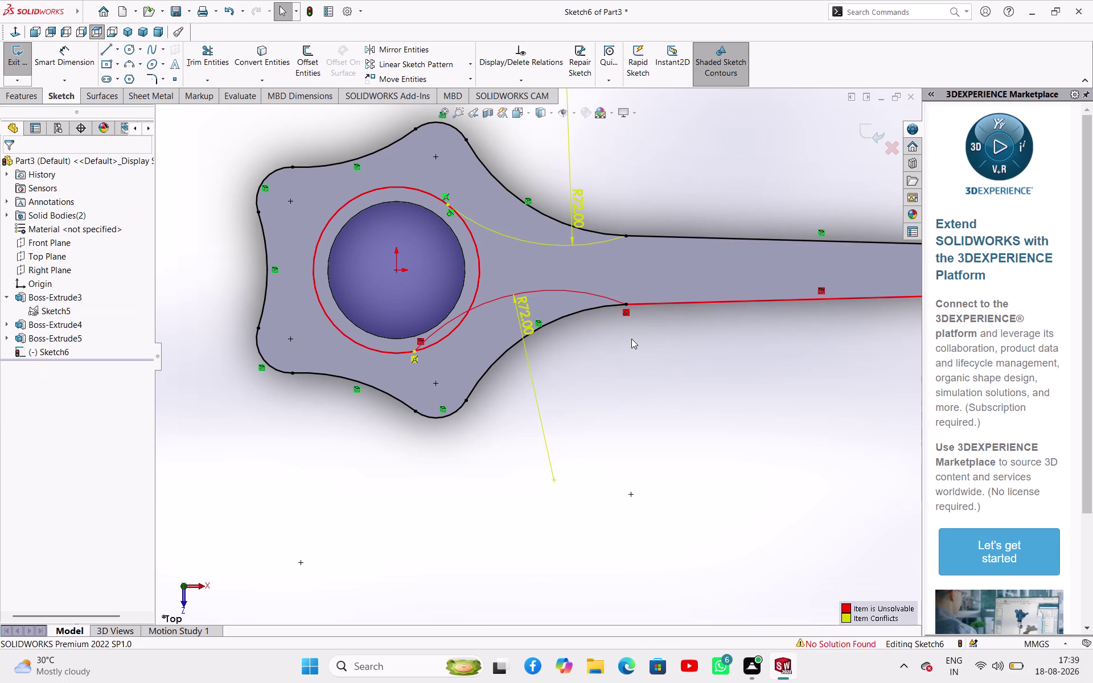
key(ctrl+z)
key(ctrl+z)
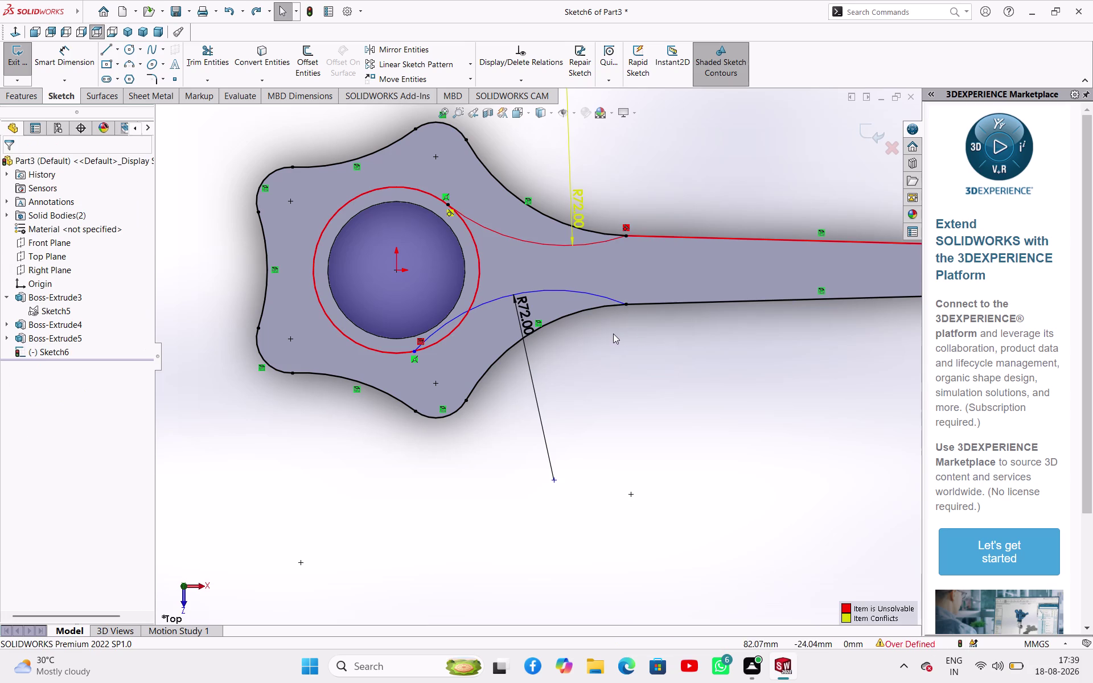
key(ctrl+z)
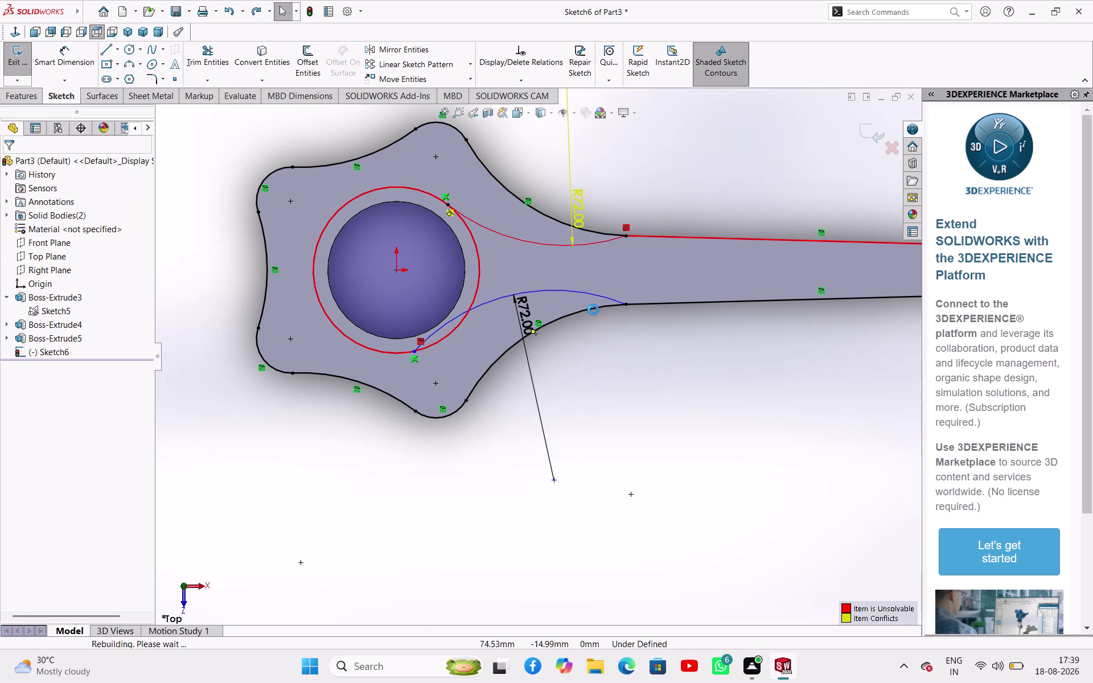
click(589, 360)
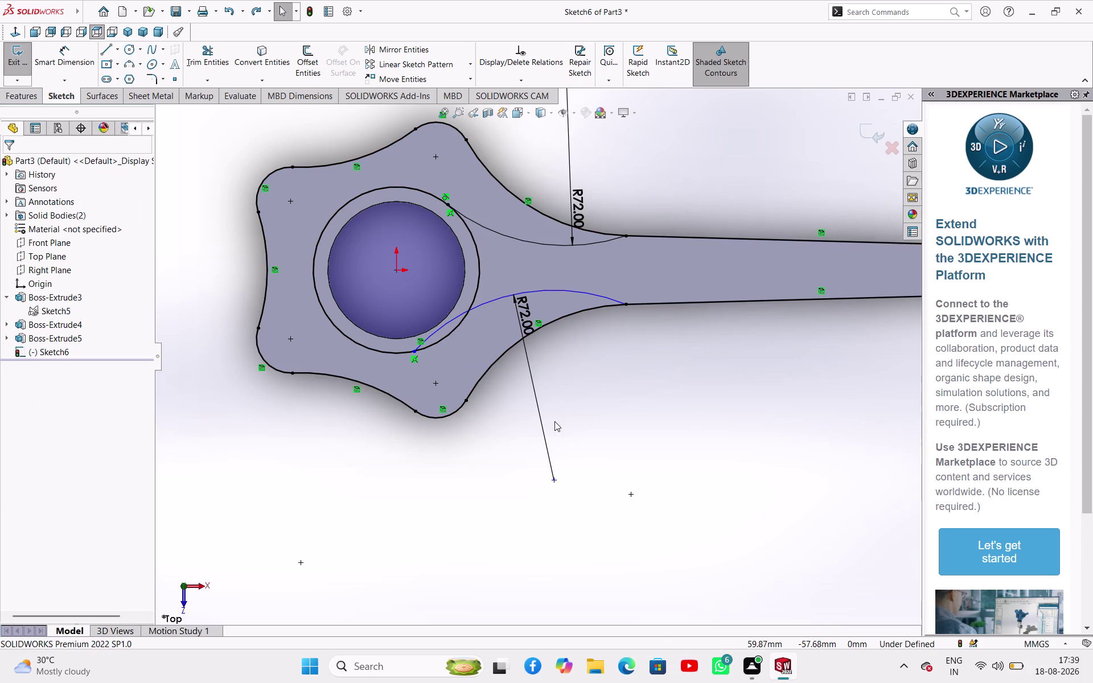
Make the lower web arc tangent to the ring around the bore.
click(443, 340)
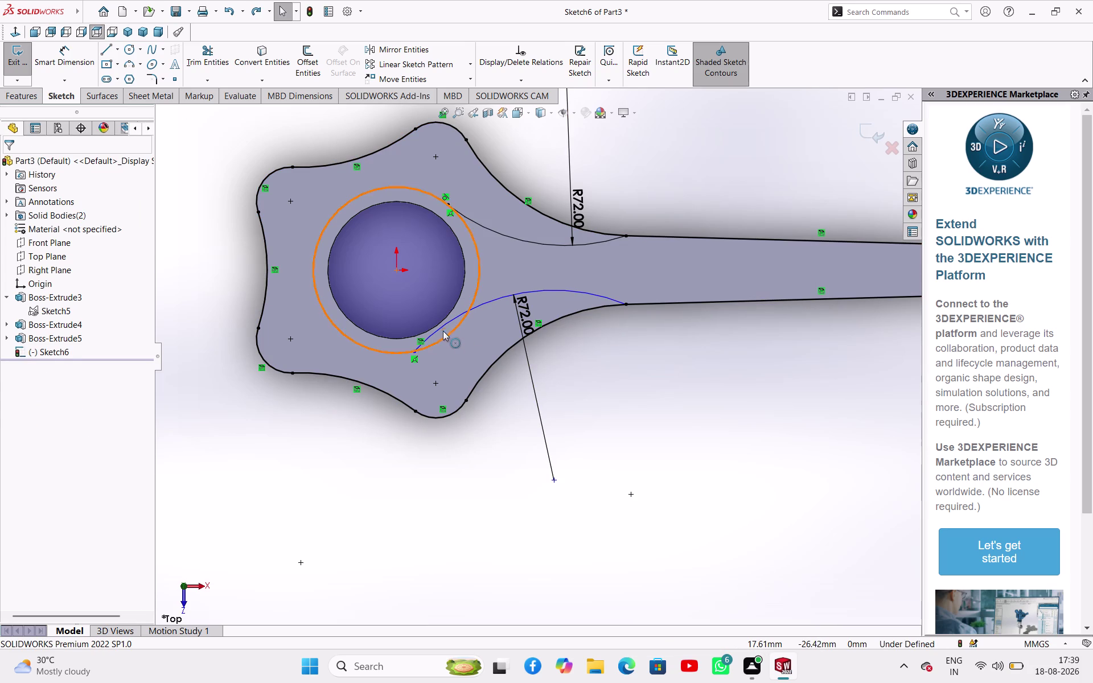
click(443, 324)
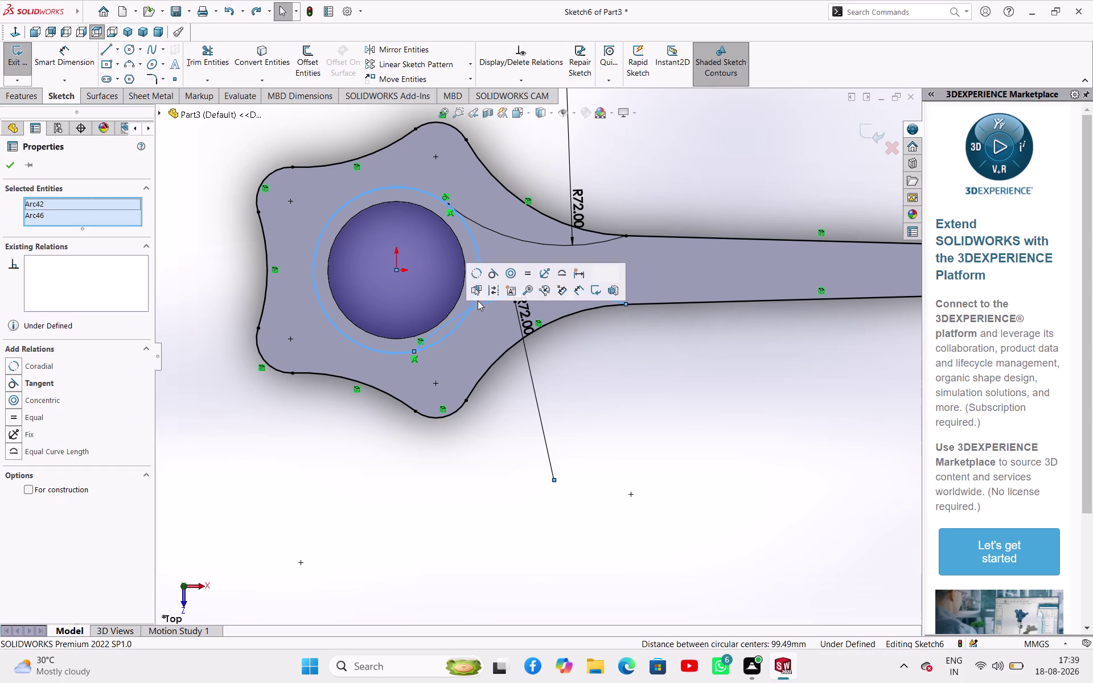
click(495, 280)
click(595, 426)
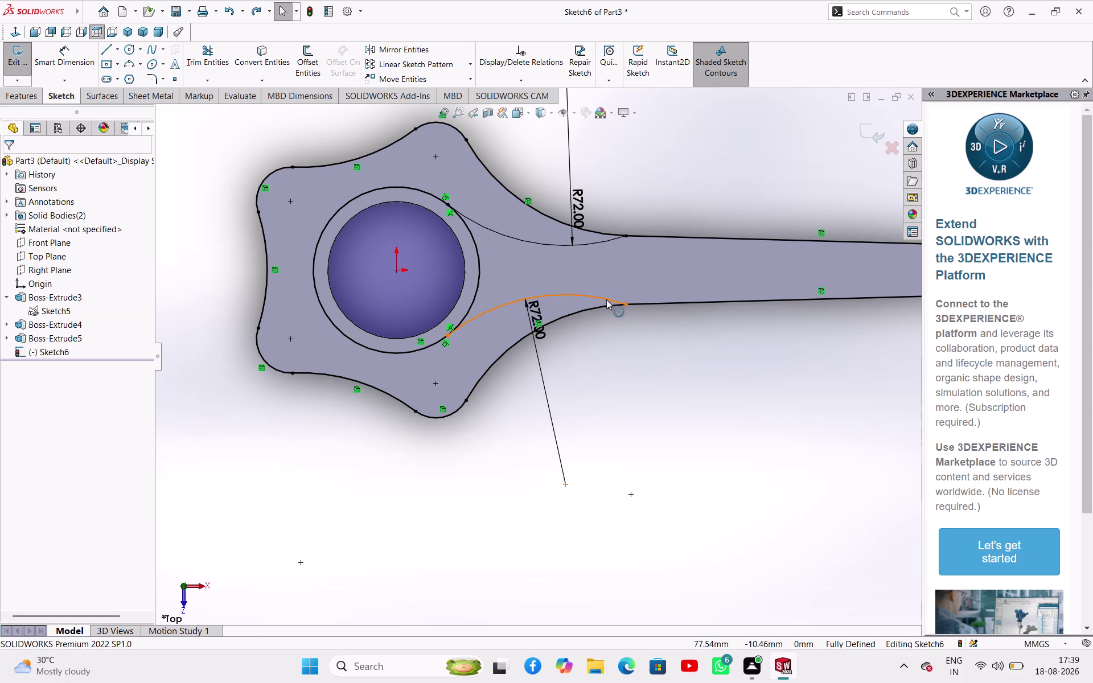
drag(626, 304, 626, 321)
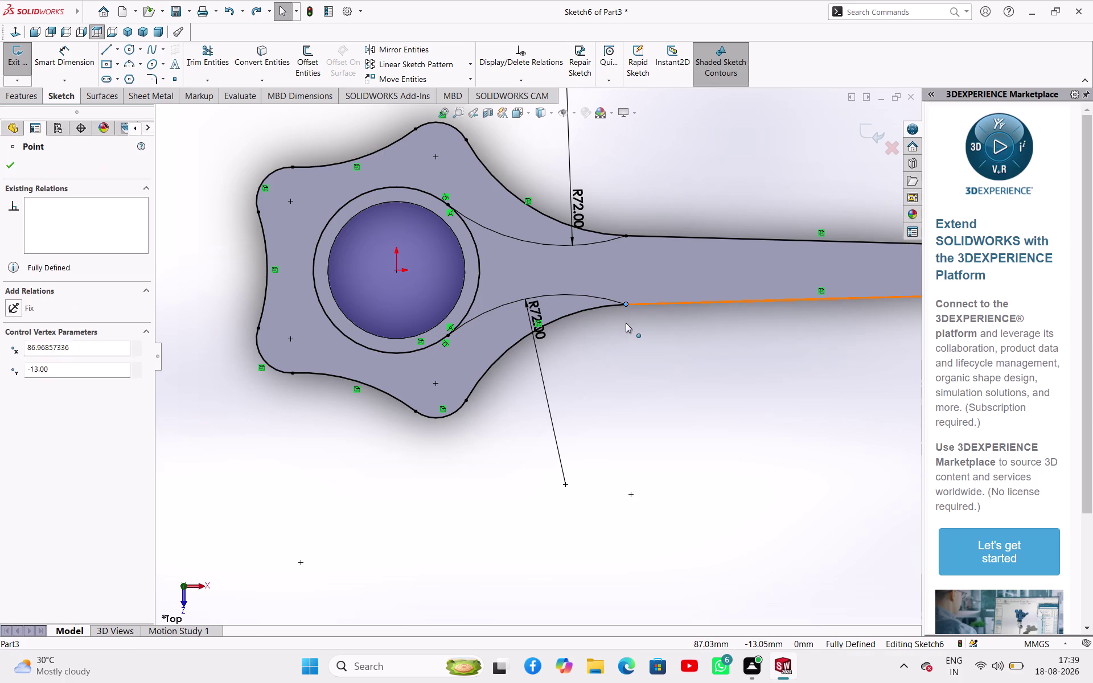
drag(626, 322, 626, 381)
click(630, 380)
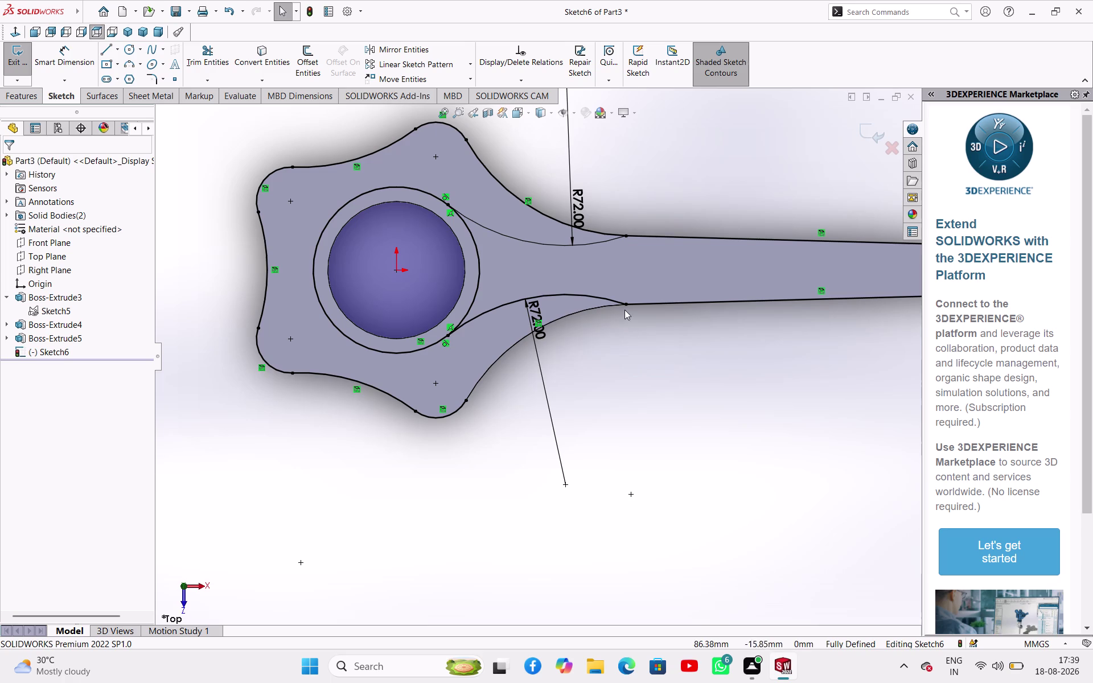
drag(625, 306, 575, 350)
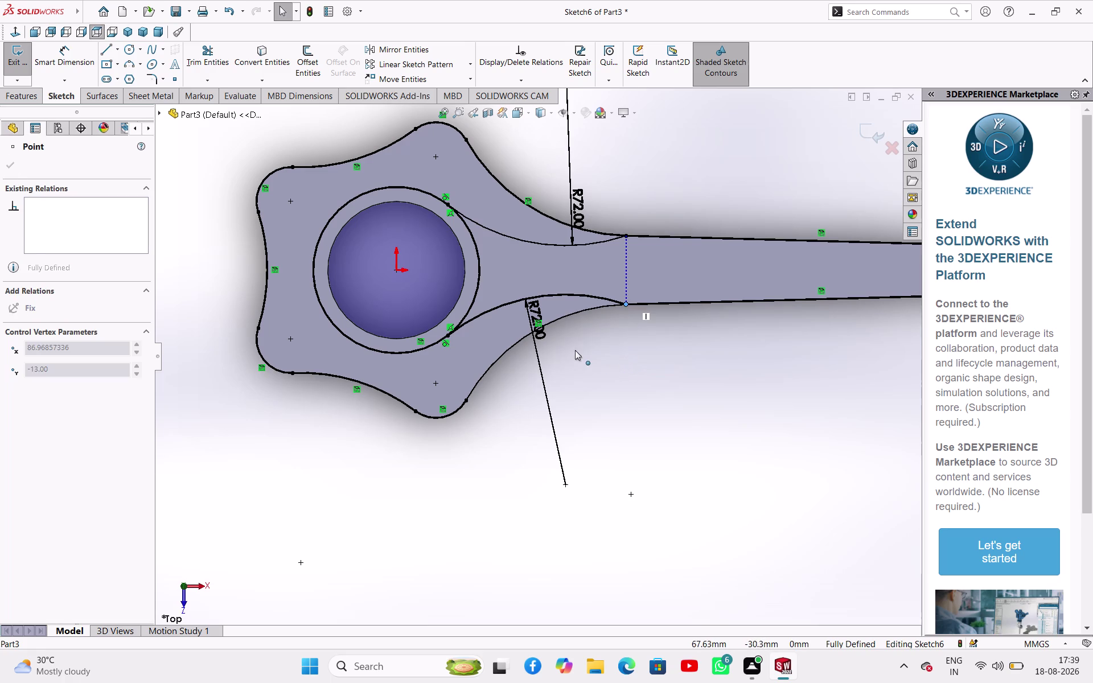
drag(575, 351, 586, 351)
Make the lower arc tangent to the shank edge, then undo that over-defining tangency.
click(659, 352)
click(585, 298)
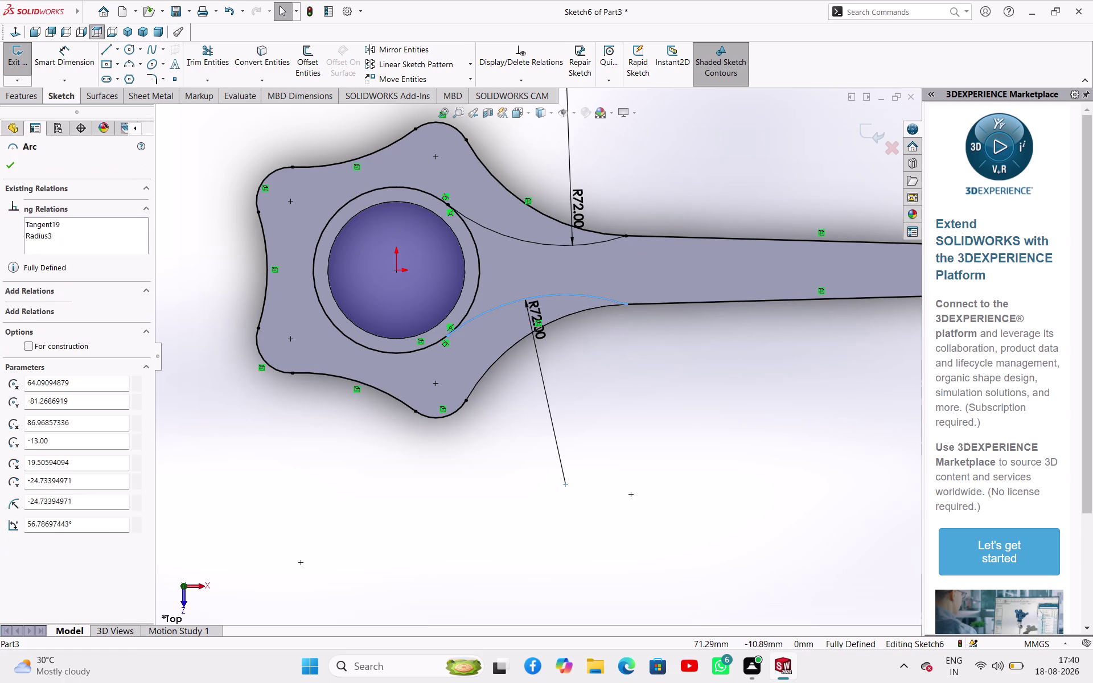
click(660, 306)
click(694, 257)
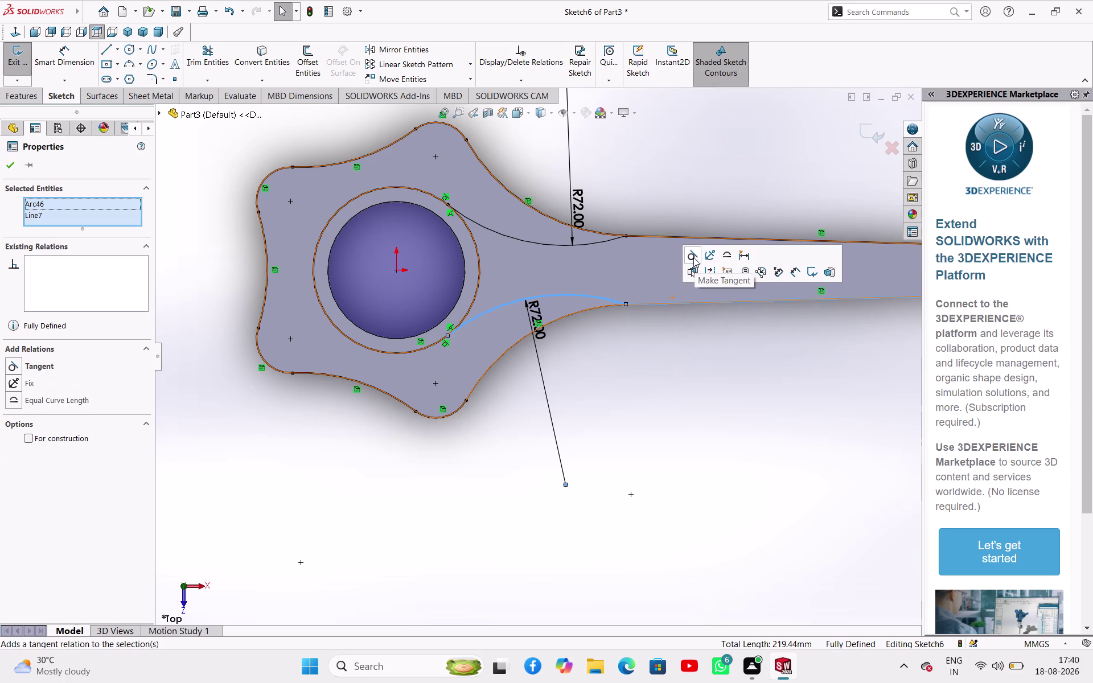
click(543, 385)
key(Escape)
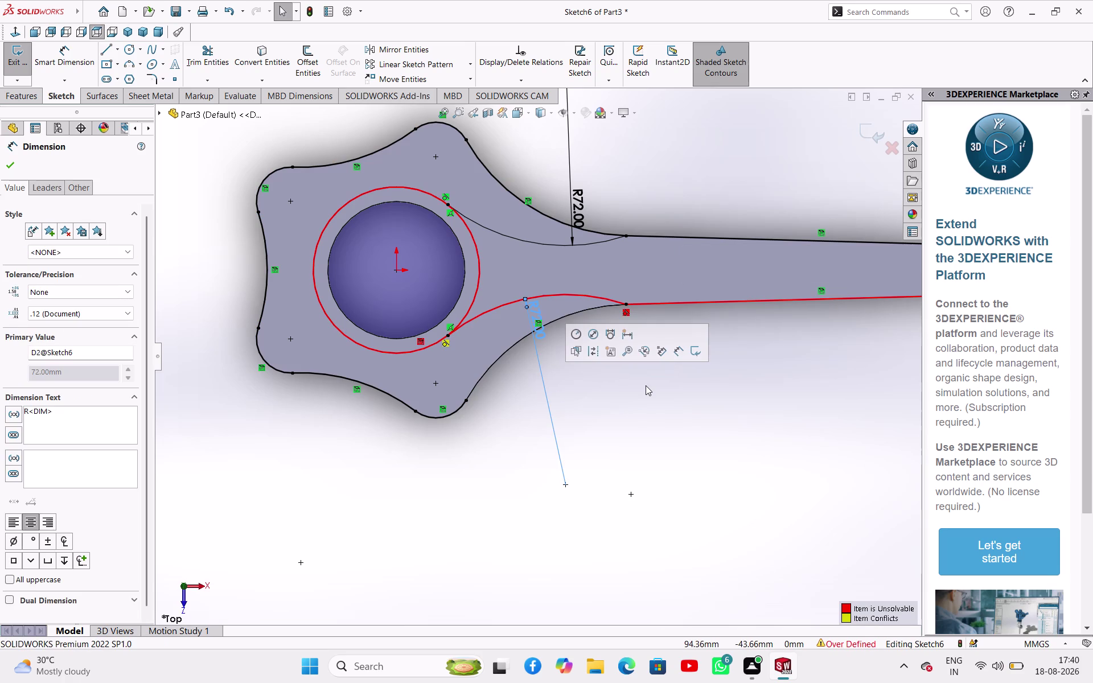
key(ctrl+z)
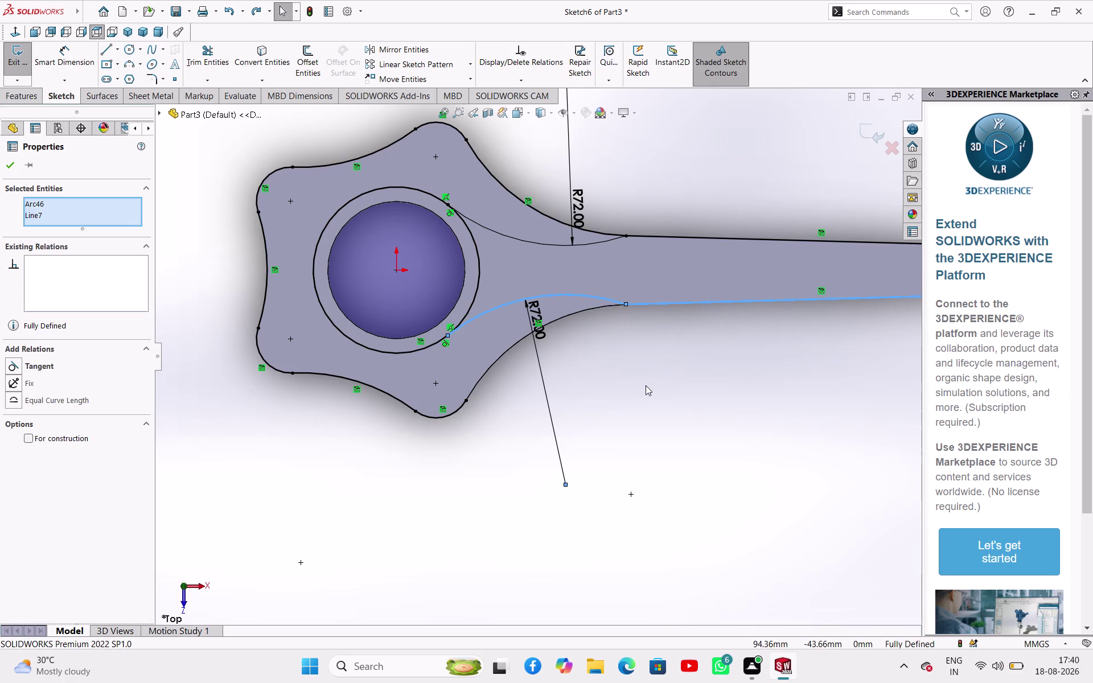
click(639, 435)
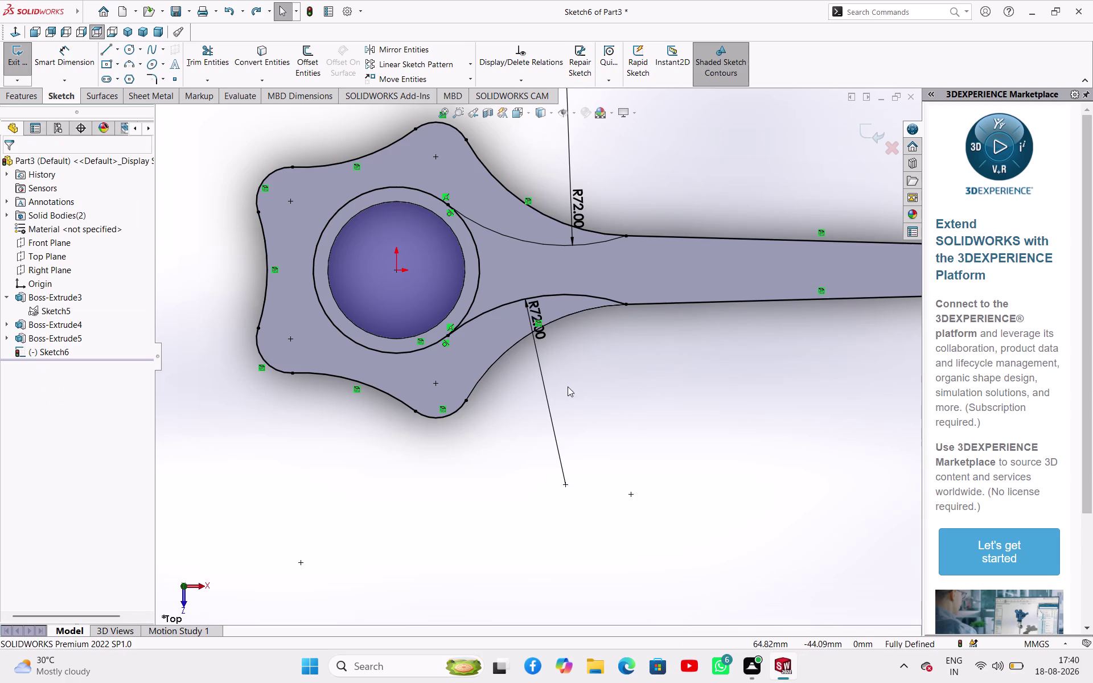
Delete the R72 radius dimensions from the lower and upper web arcs.
drag(542, 332, 544, 338)
key(Delete)
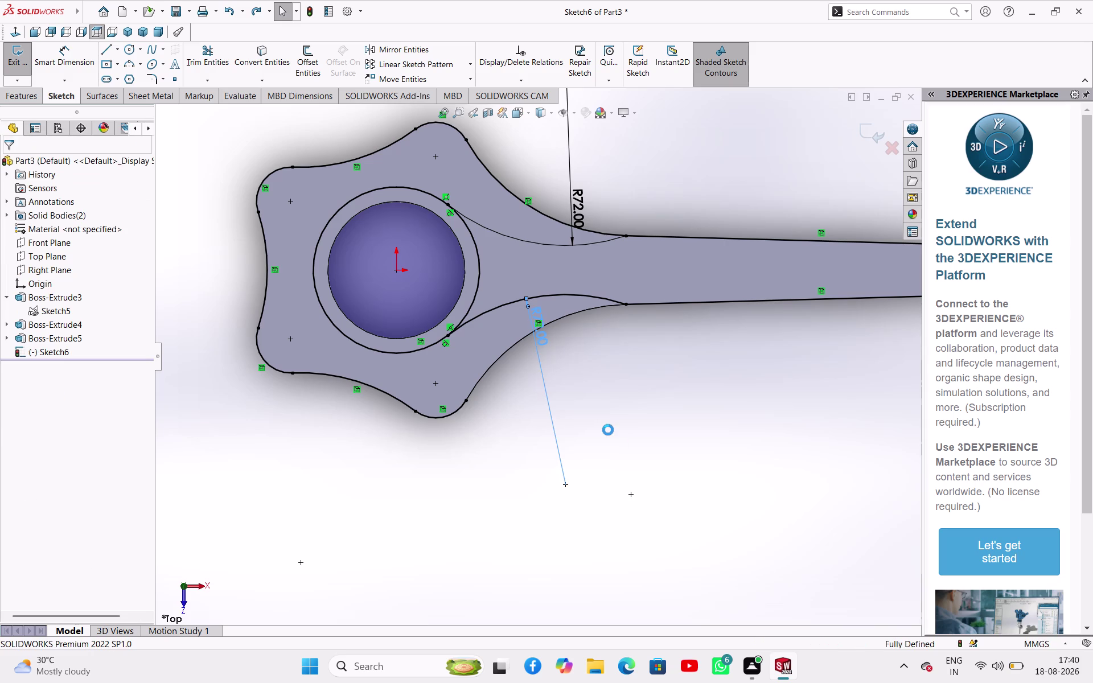
click(577, 202)
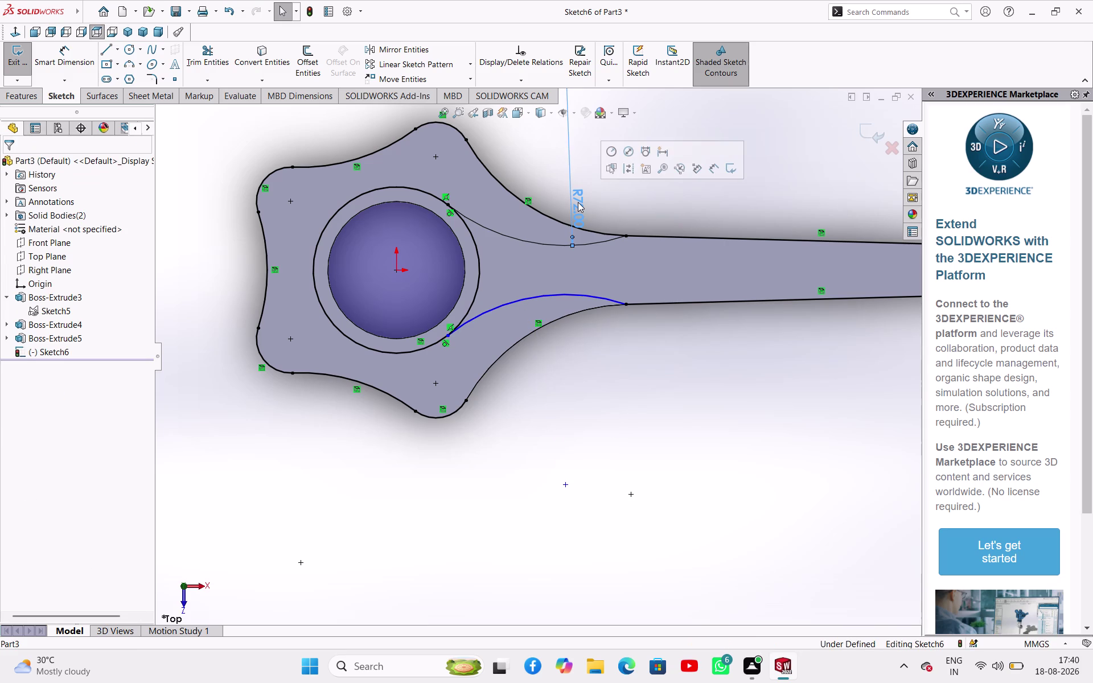
key(Delete)
Make the lower web arc tangent to the shank's lower edge (Line7), dismissing the driven-dimension prompt.
click(618, 388)
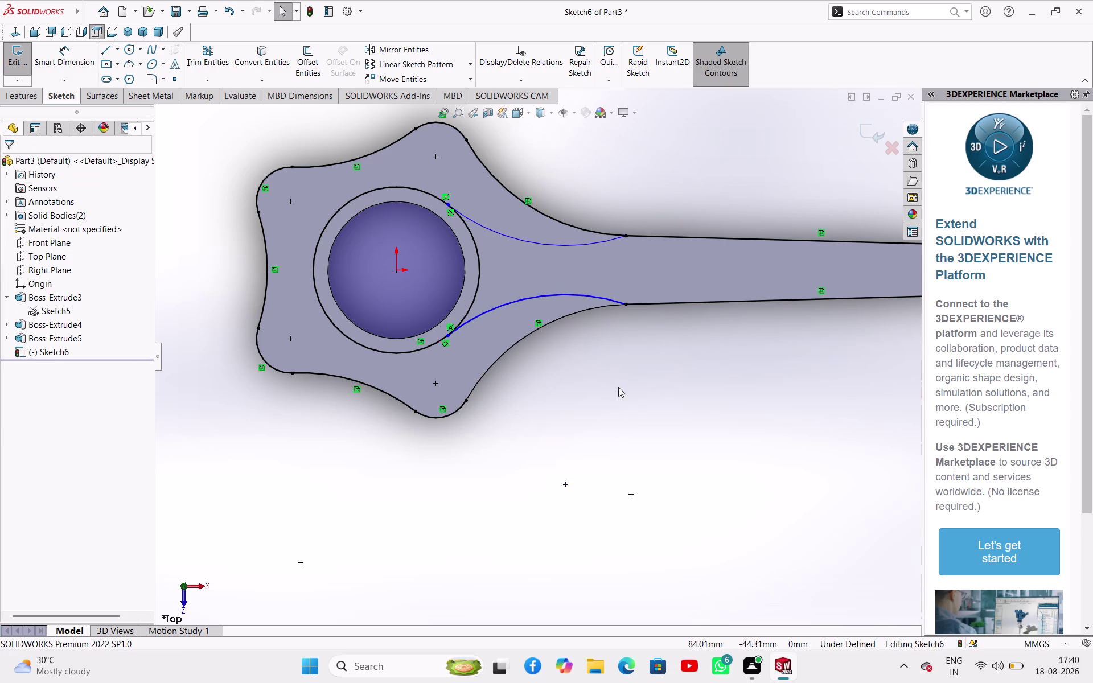
click(562, 294)
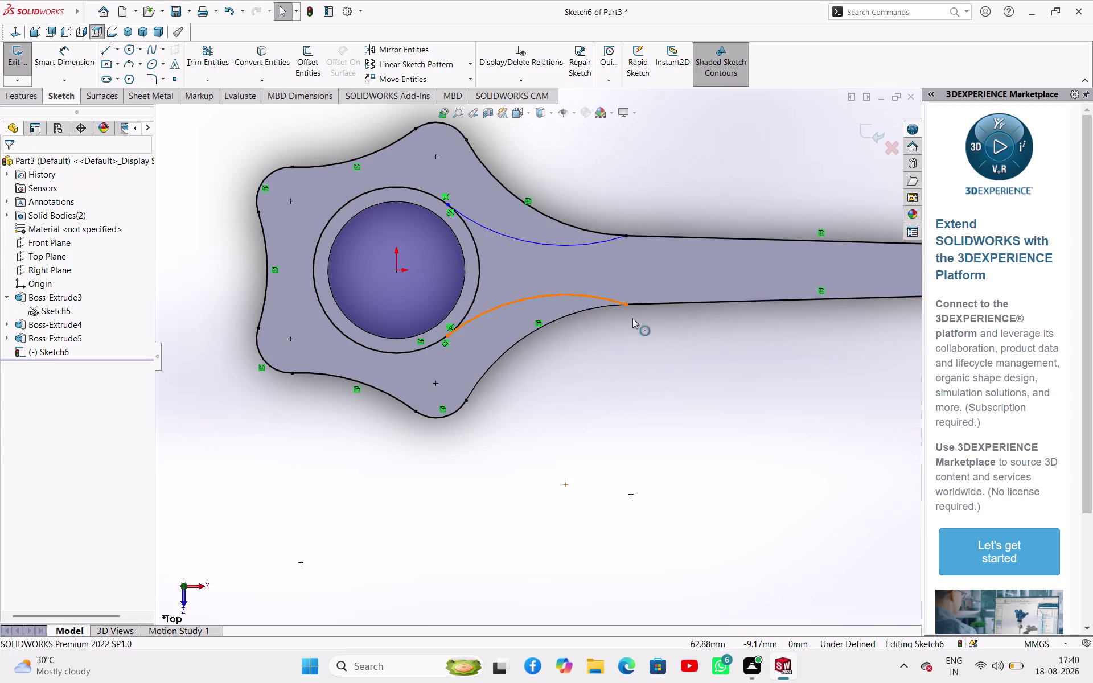
click(654, 304)
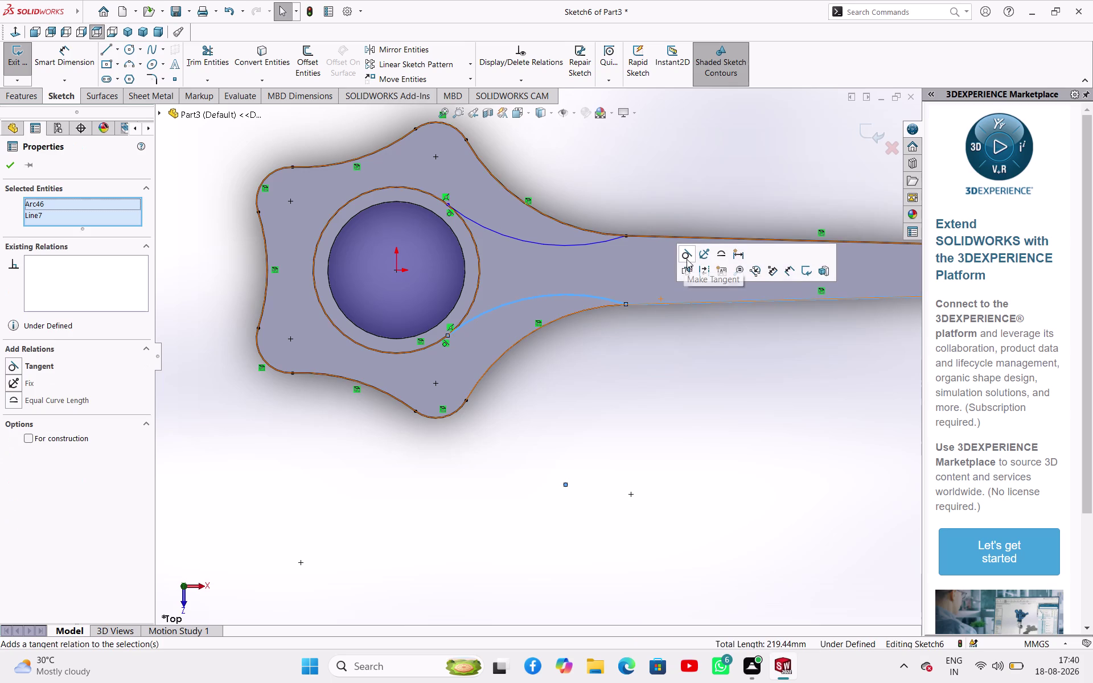
click(688, 259)
click(632, 336)
right_drag(588, 401, 597, 350)
click(519, 318)
click(542, 374)
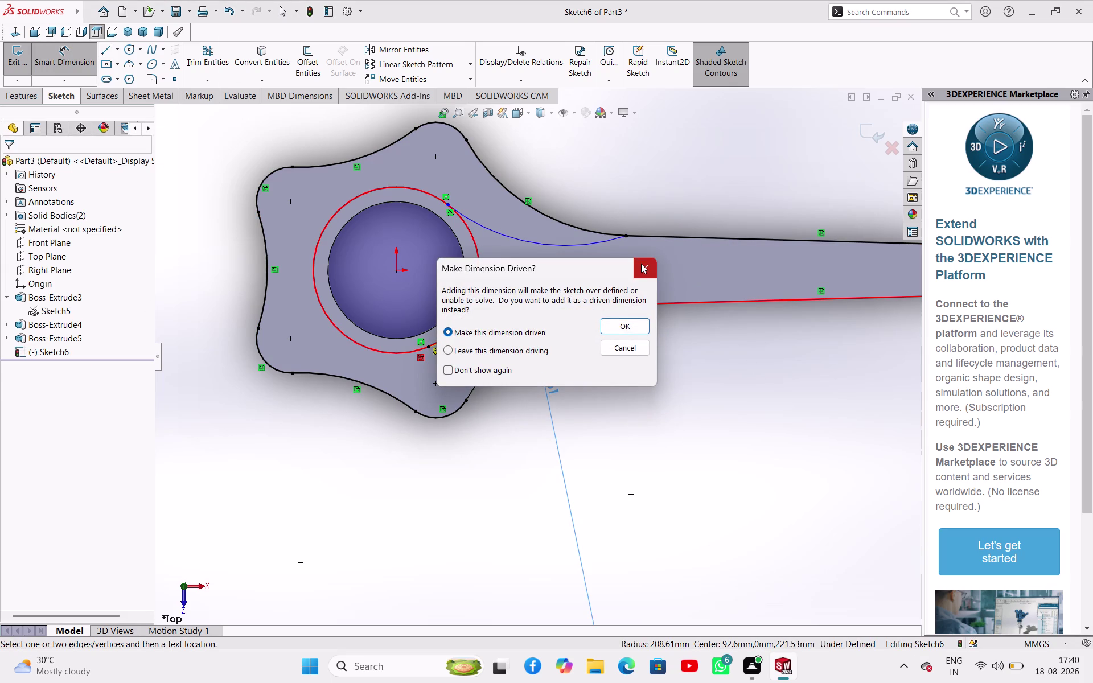
click(641, 264)
click(678, 421)
Orbit the part to inspect the web, then return to the top-down sketch view.
middle_drag(609, 408, 615, 346)
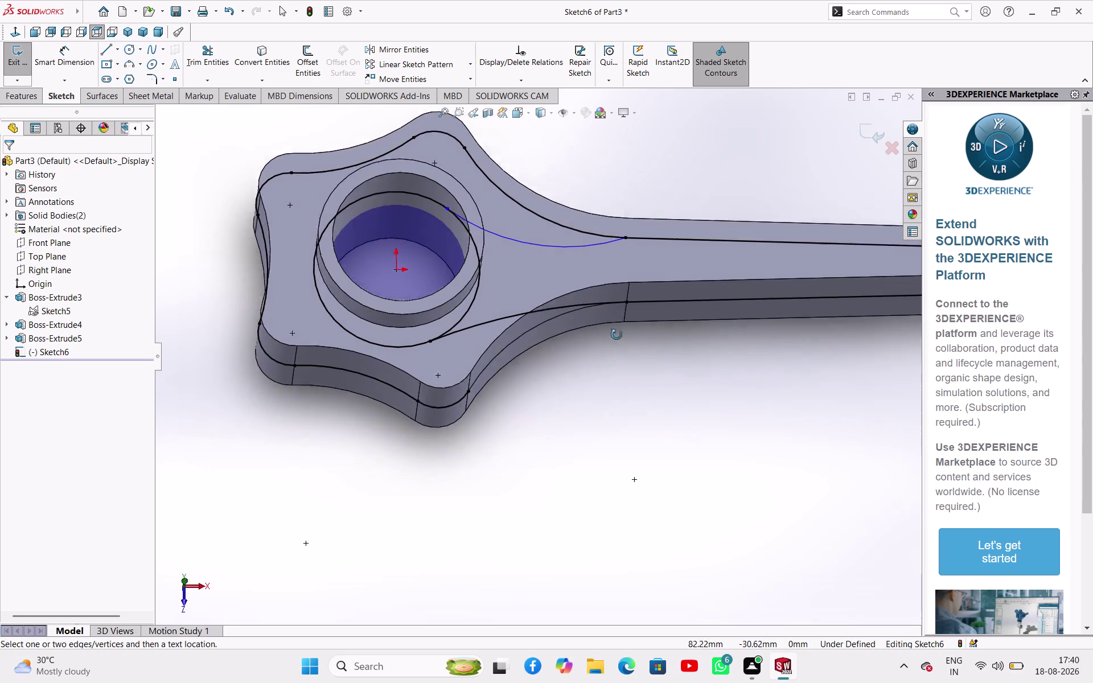
middle_drag(615, 345, 583, 392)
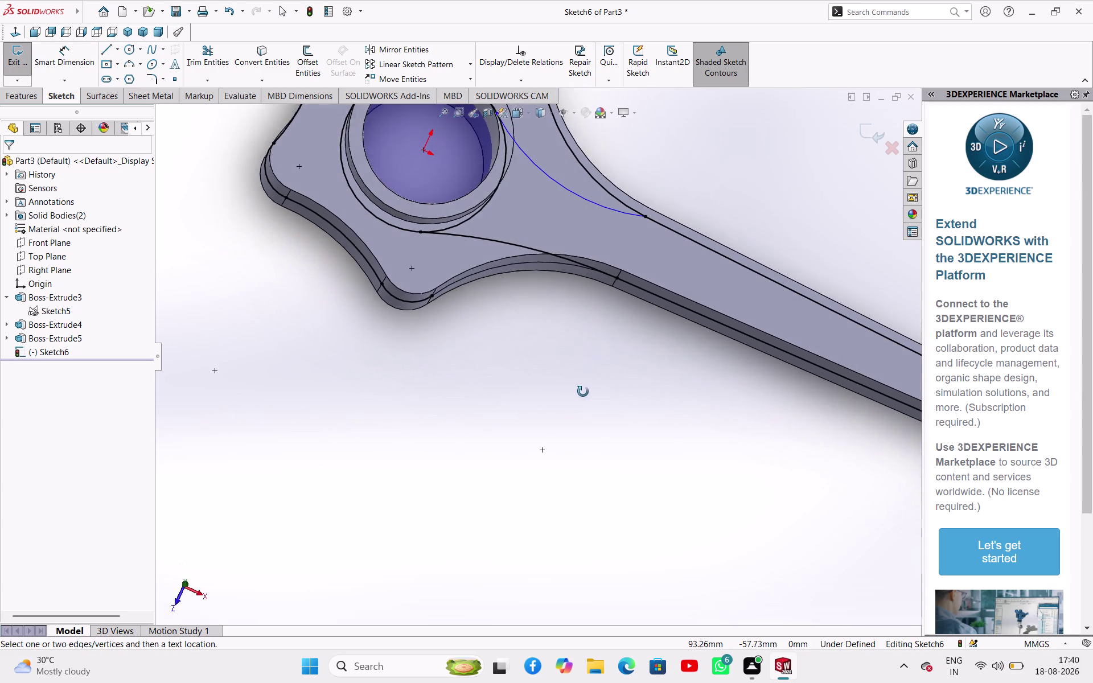
middle_drag(583, 392, 573, 391)
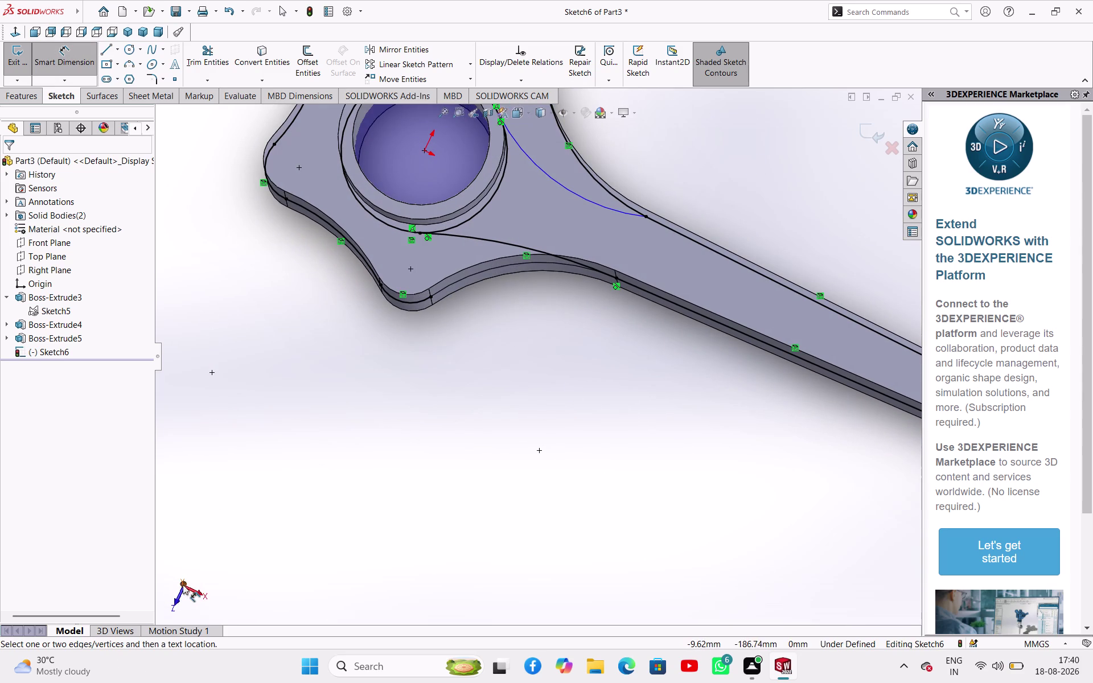
drag(183, 585, 193, 585)
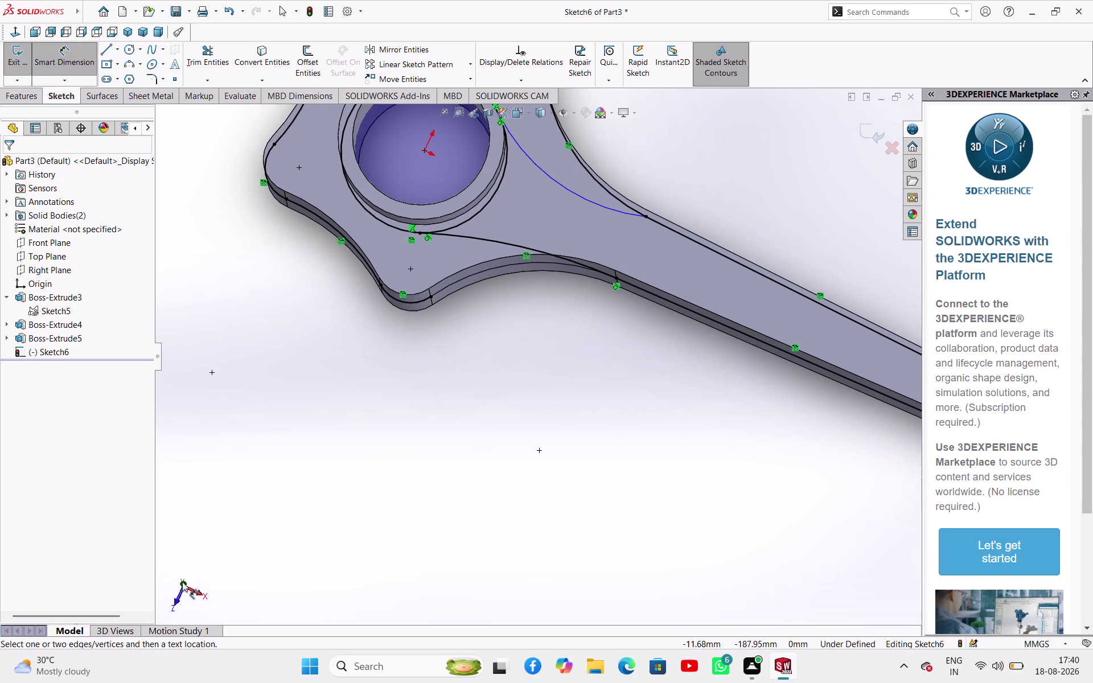
click(182, 582)
right_click(389, 464)
click(406, 496)
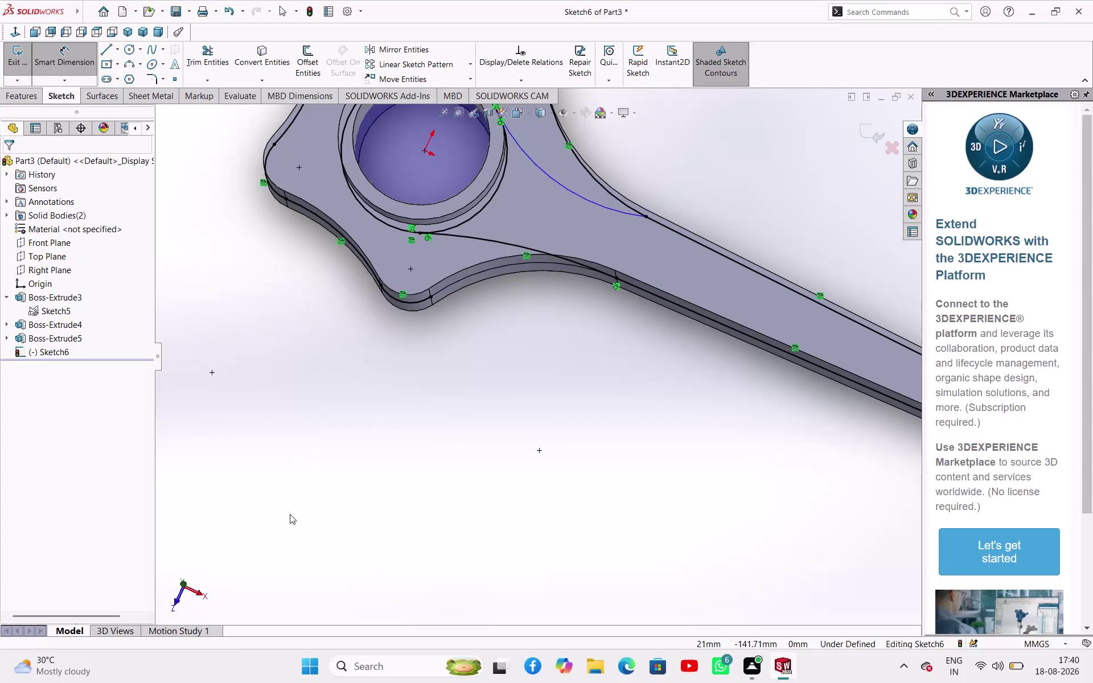
click(185, 584)
click(608, 382)
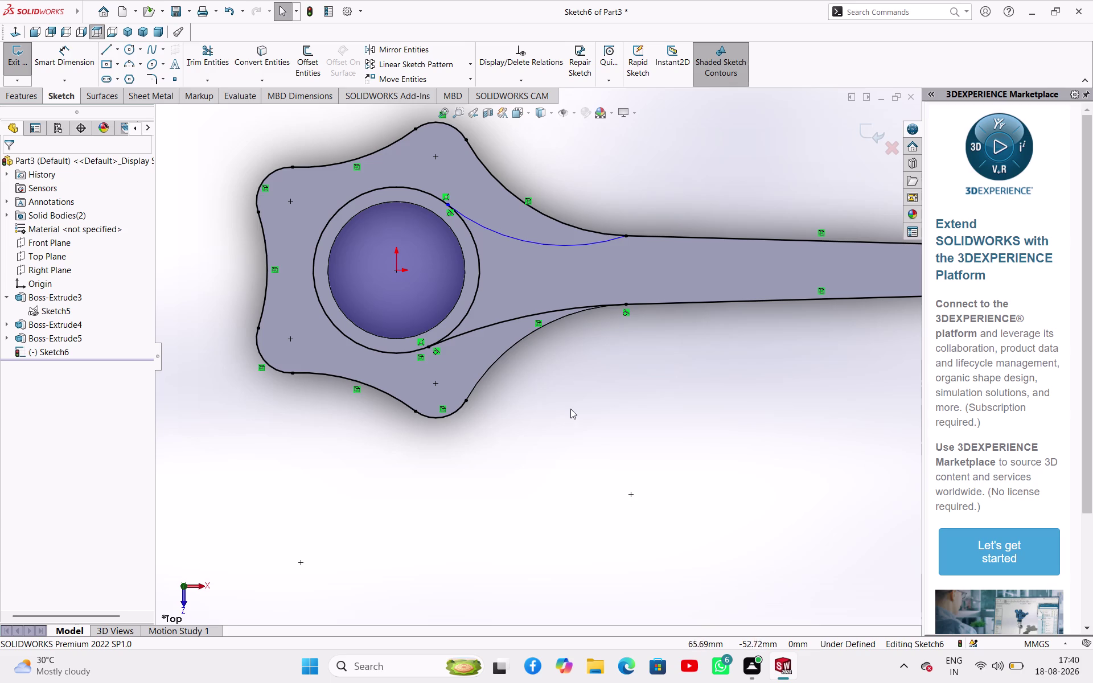
Try a radius dimension on the R208.61 lower arc, delete a selection, then reselect the arc.
right_drag(594, 419, 615, 364)
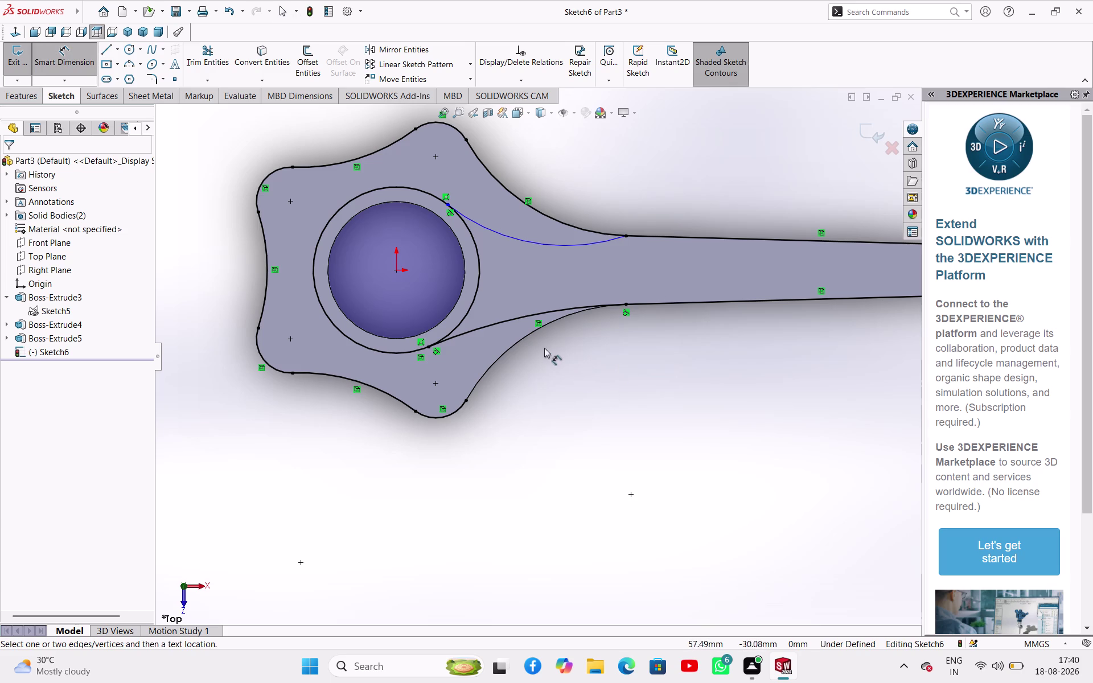
click(518, 317)
click(545, 371)
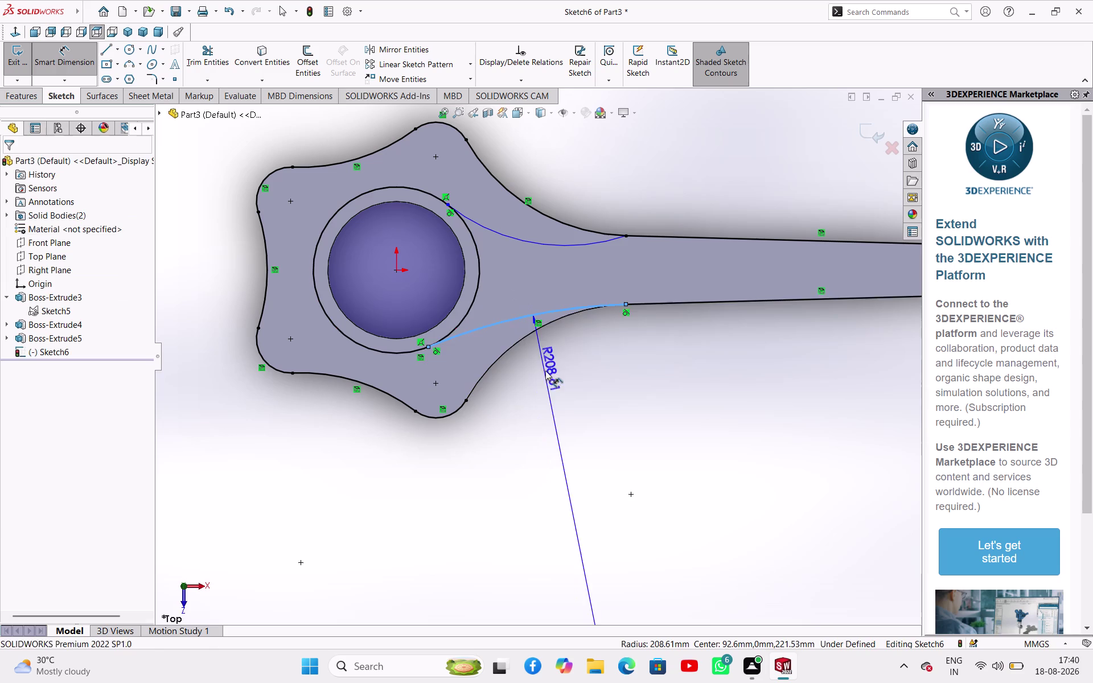
click(648, 267)
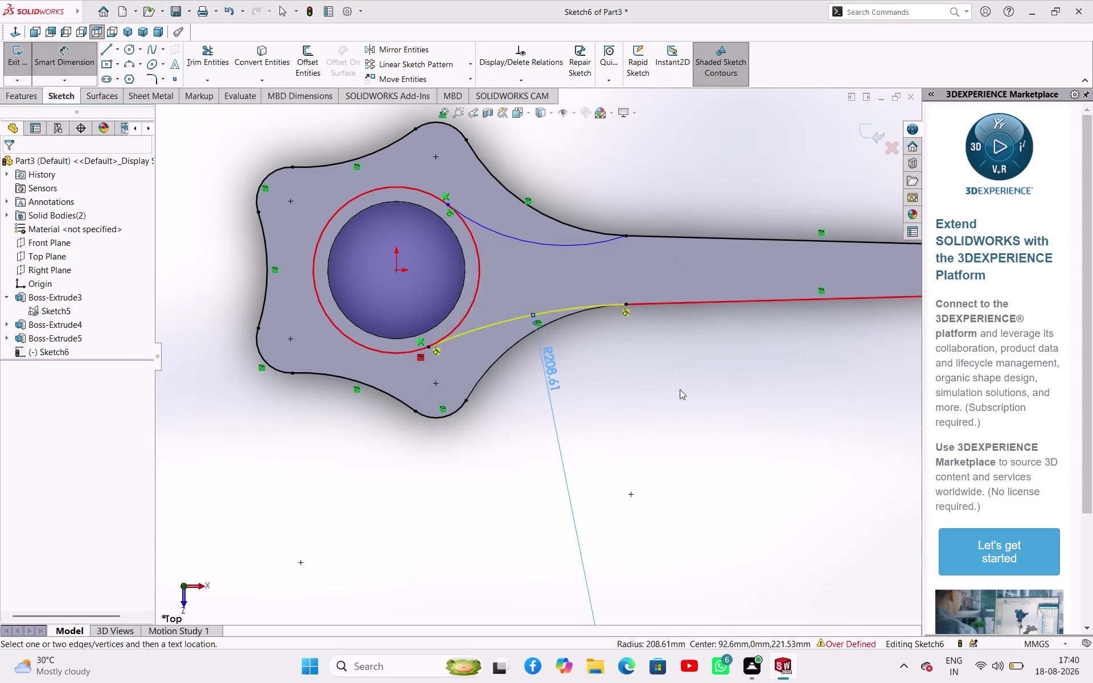
click(680, 405)
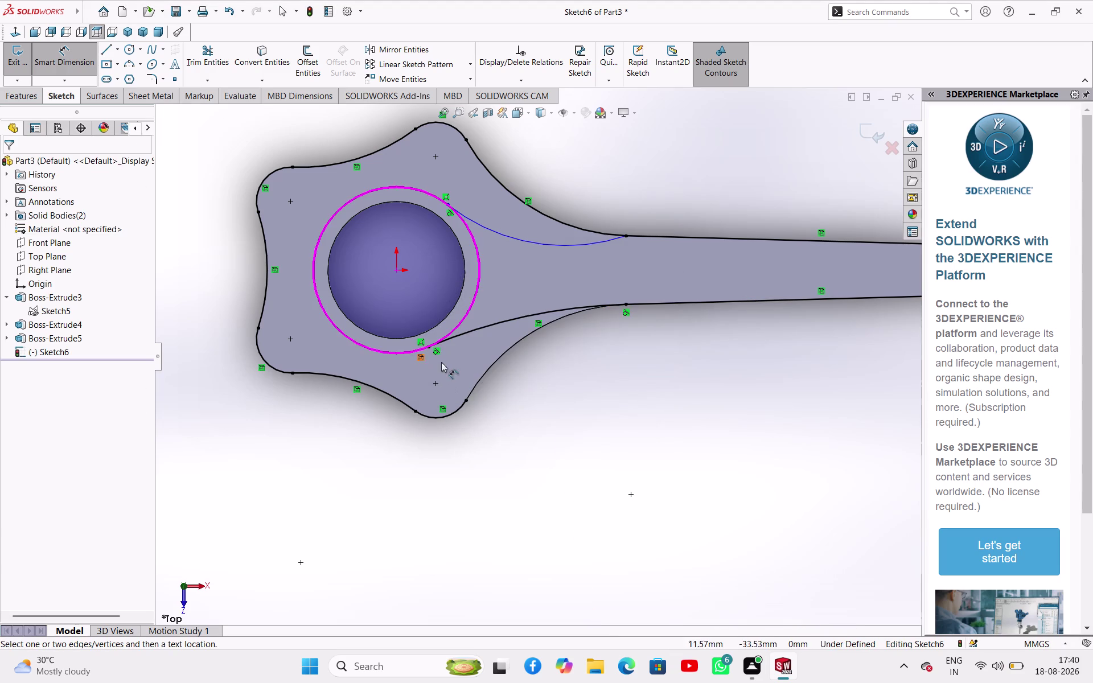
click(553, 245)
key(Delete)
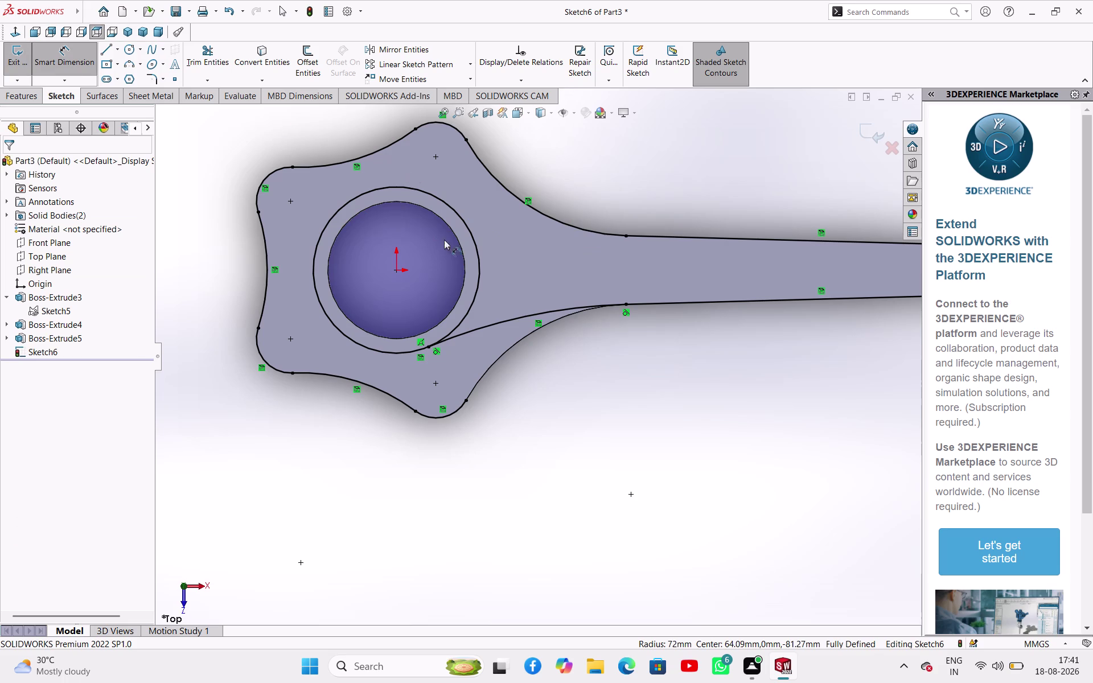
click(507, 318)
click(400, 48)
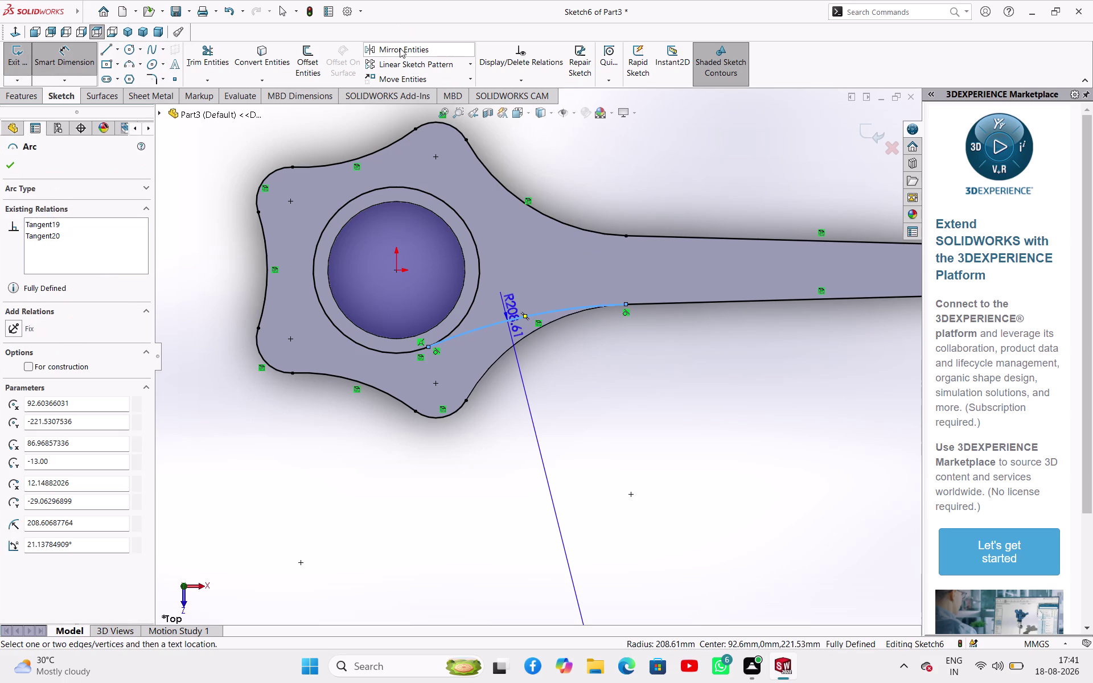
Abandon an initial mirror attempt and sketch a horizontal centerline from the hub centre.
click(73, 330)
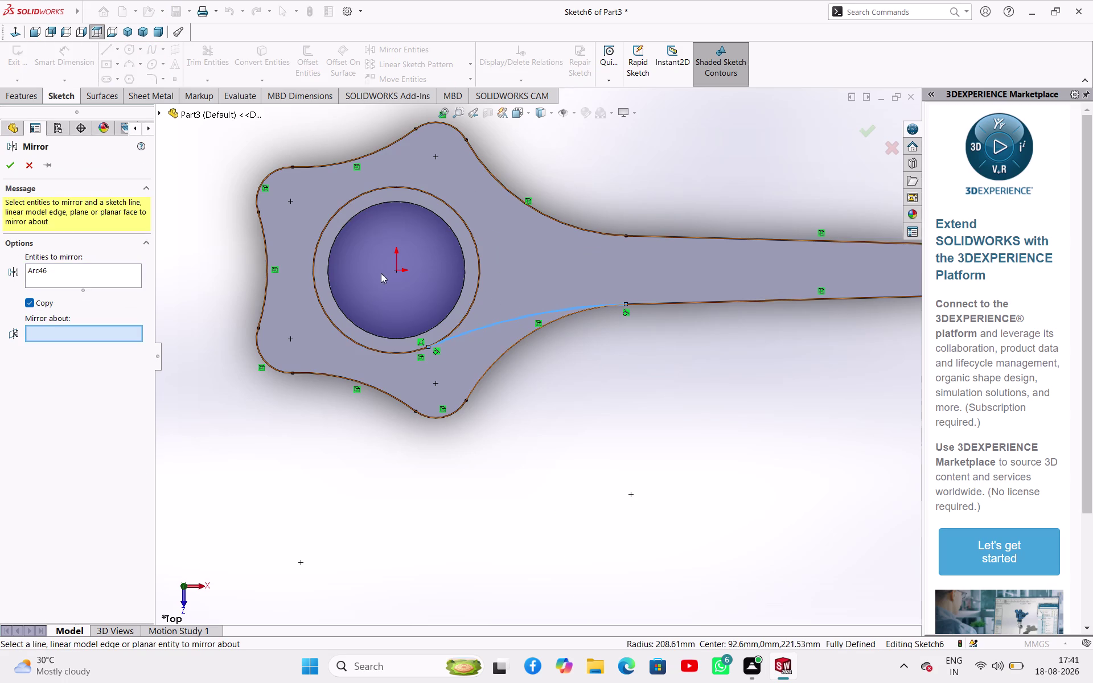
click(394, 268)
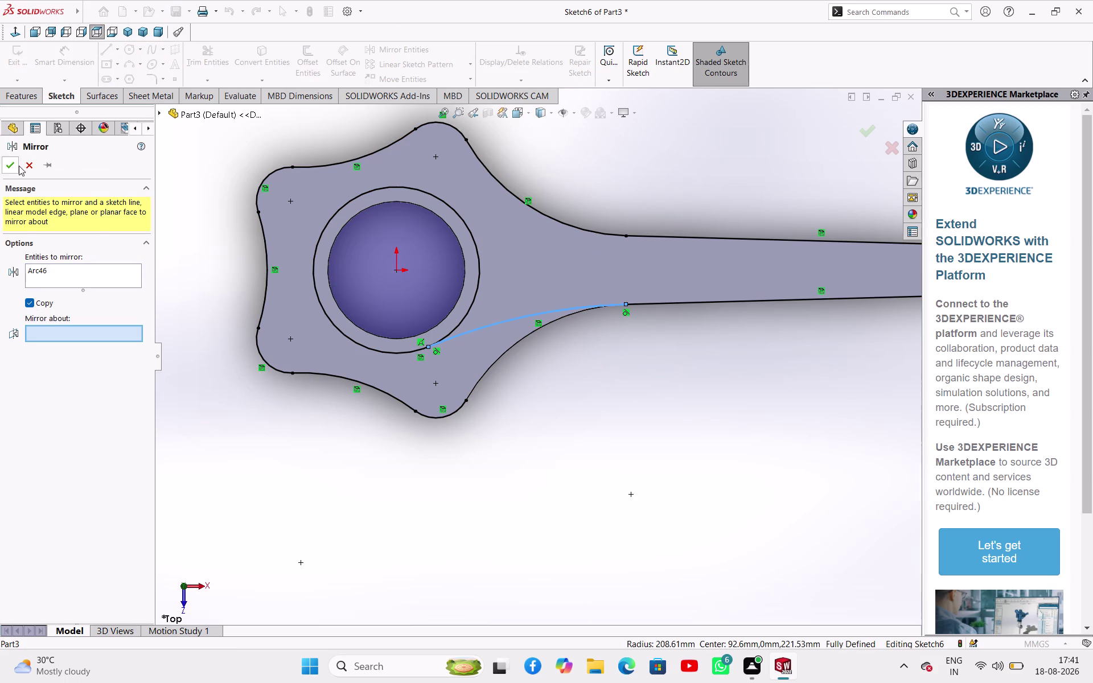
click(25, 167)
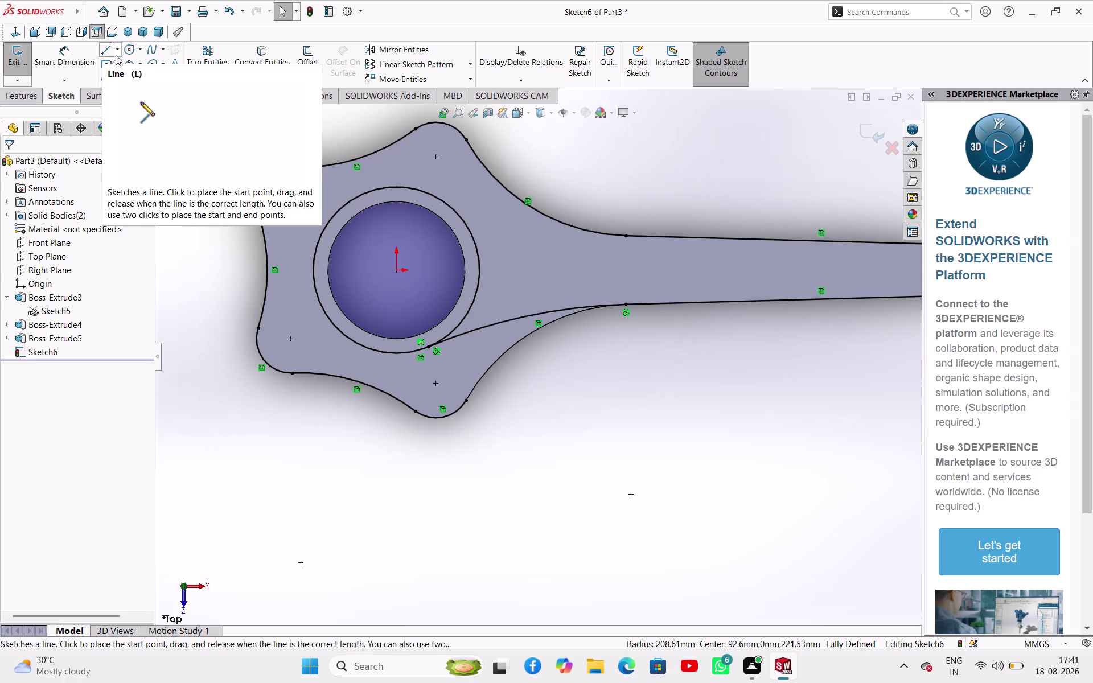
click(116, 52)
click(117, 77)
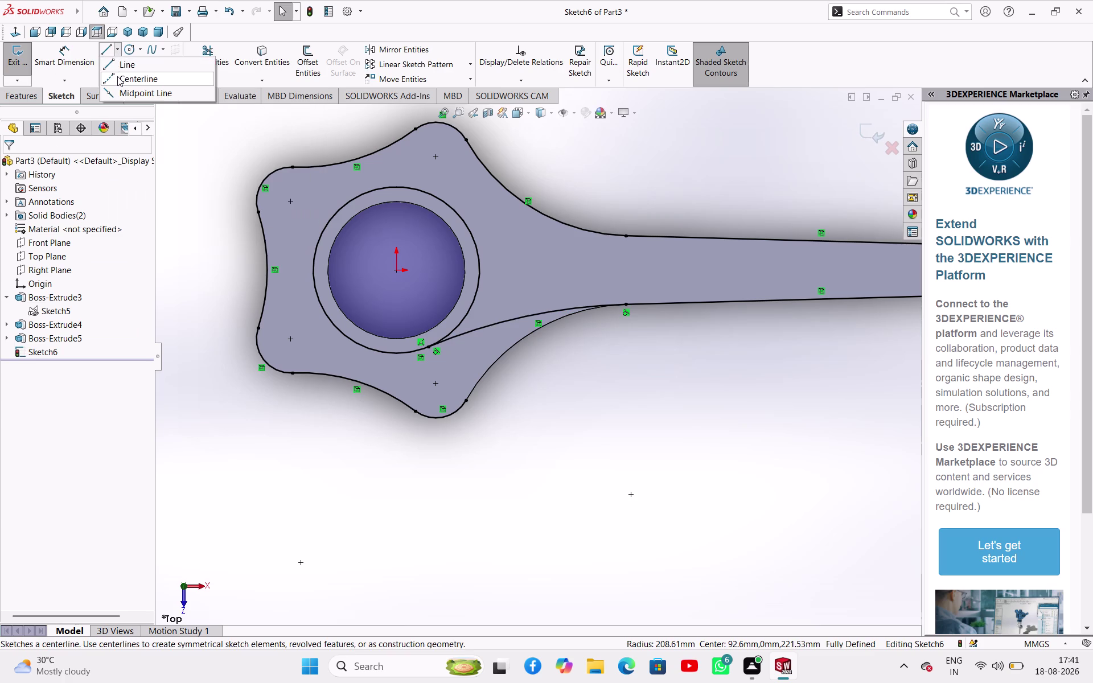
click(397, 272)
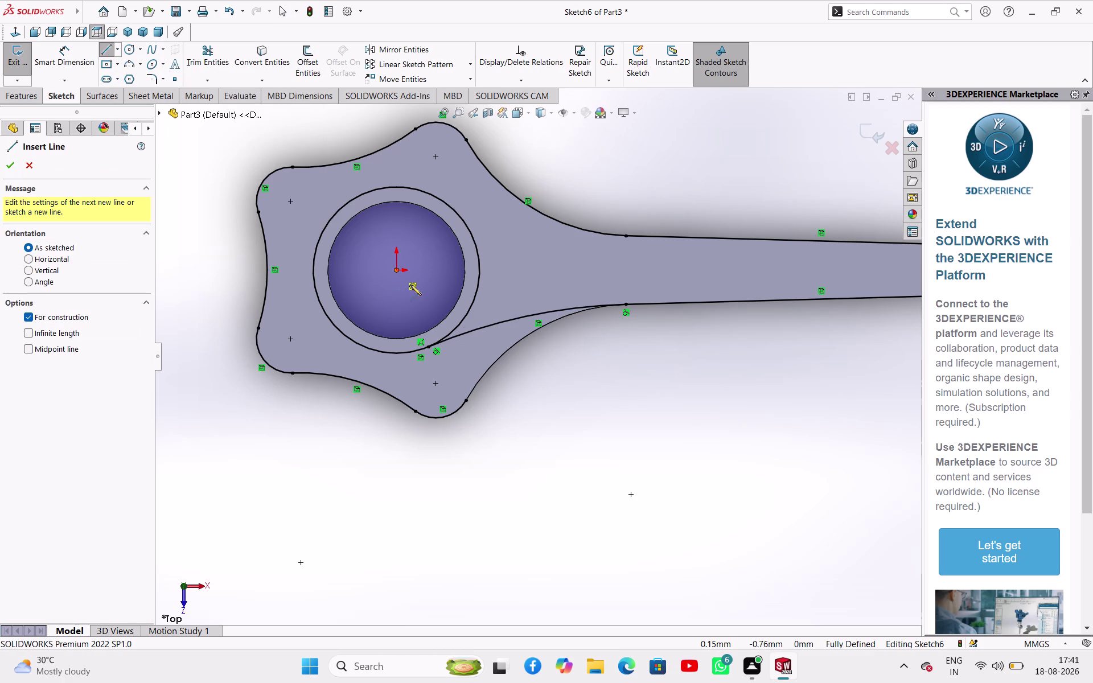
click(552, 272)
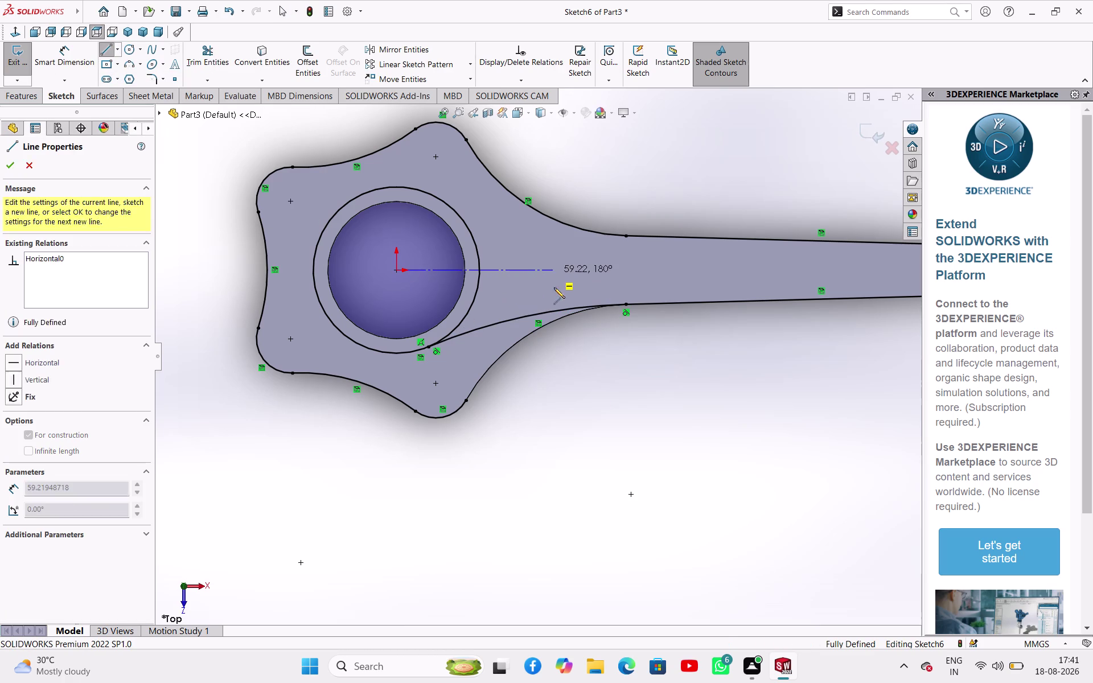
right_click(603, 403)
click(617, 410)
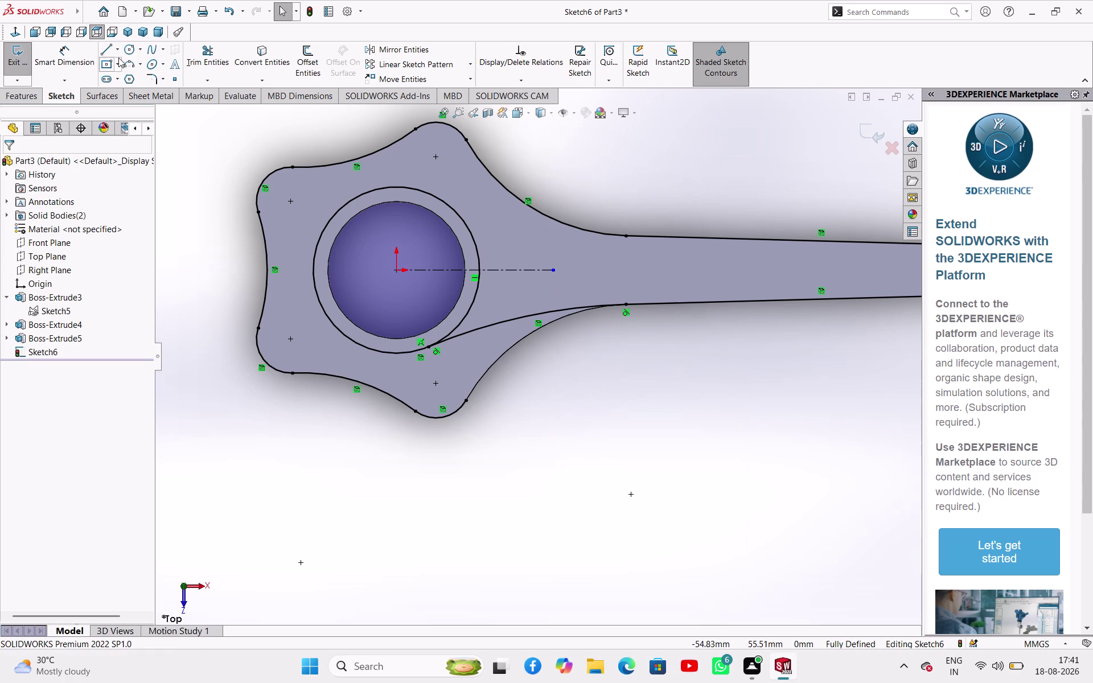
Mirror the lower web arc (Arc46) across the new centerline (Line9).
click(499, 320)
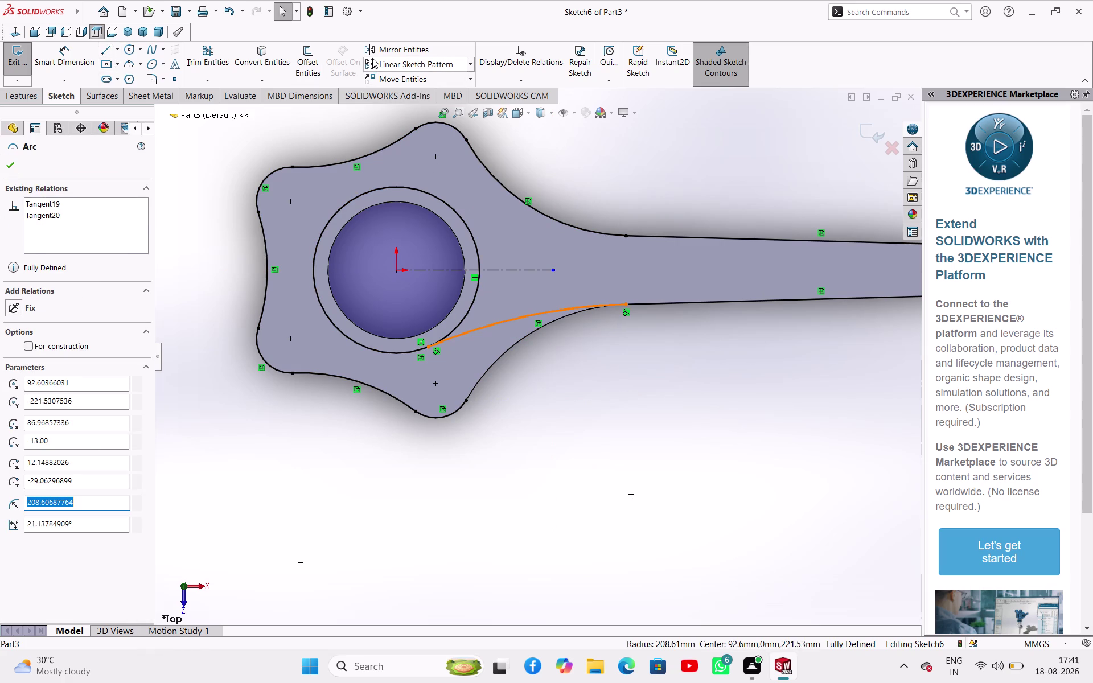
click(375, 50)
click(99, 330)
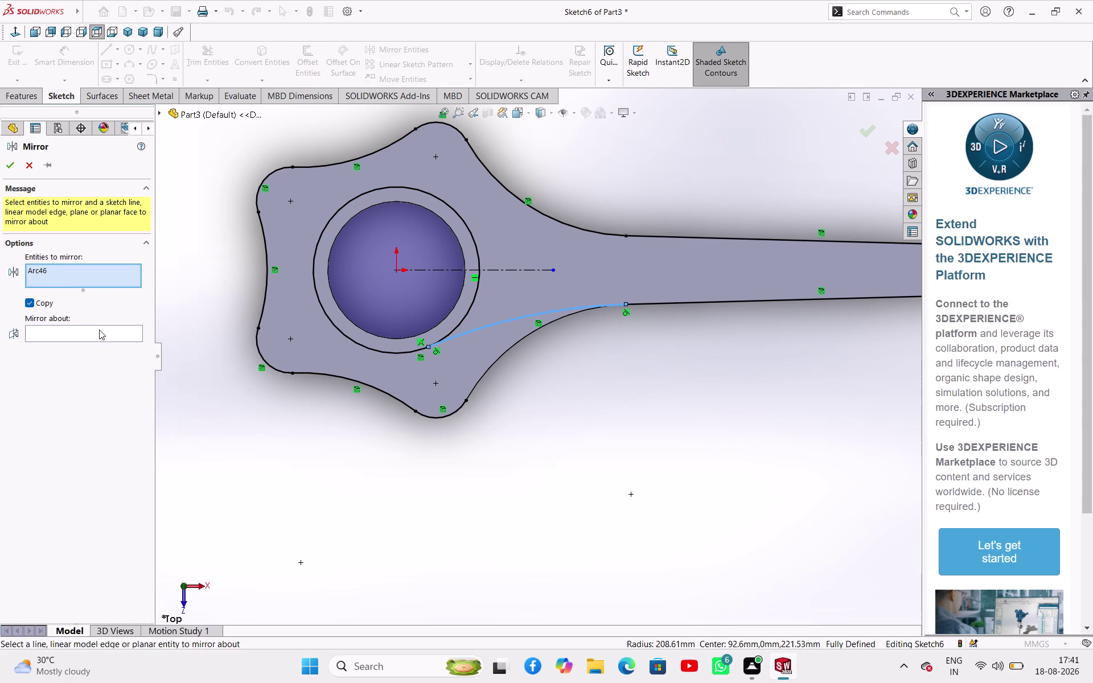
click(498, 269)
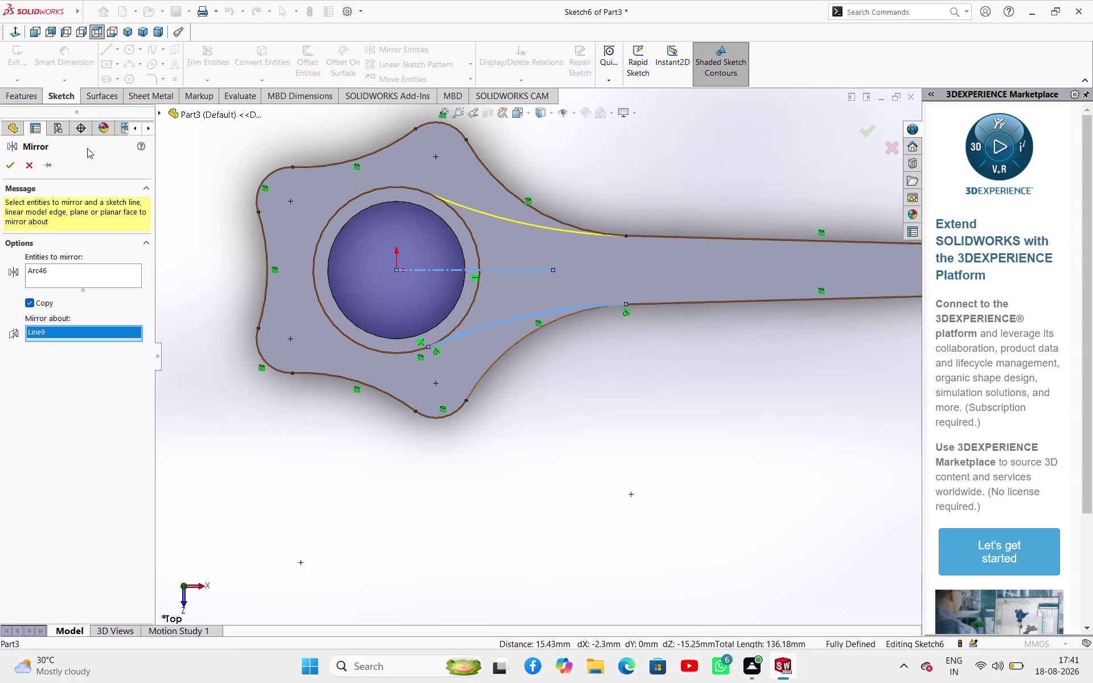
click(16, 167)
click(598, 389)
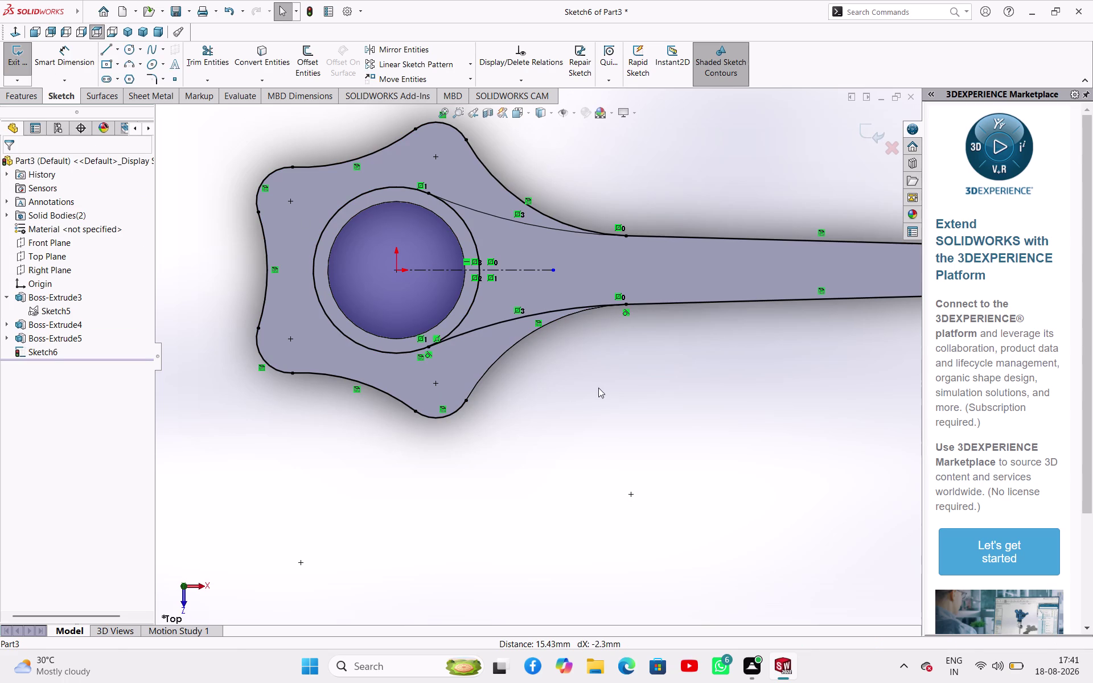
Orbit the part to inspect it in 3D, then return to the sketch-facing view.
middle_drag(601, 387, 630, 366)
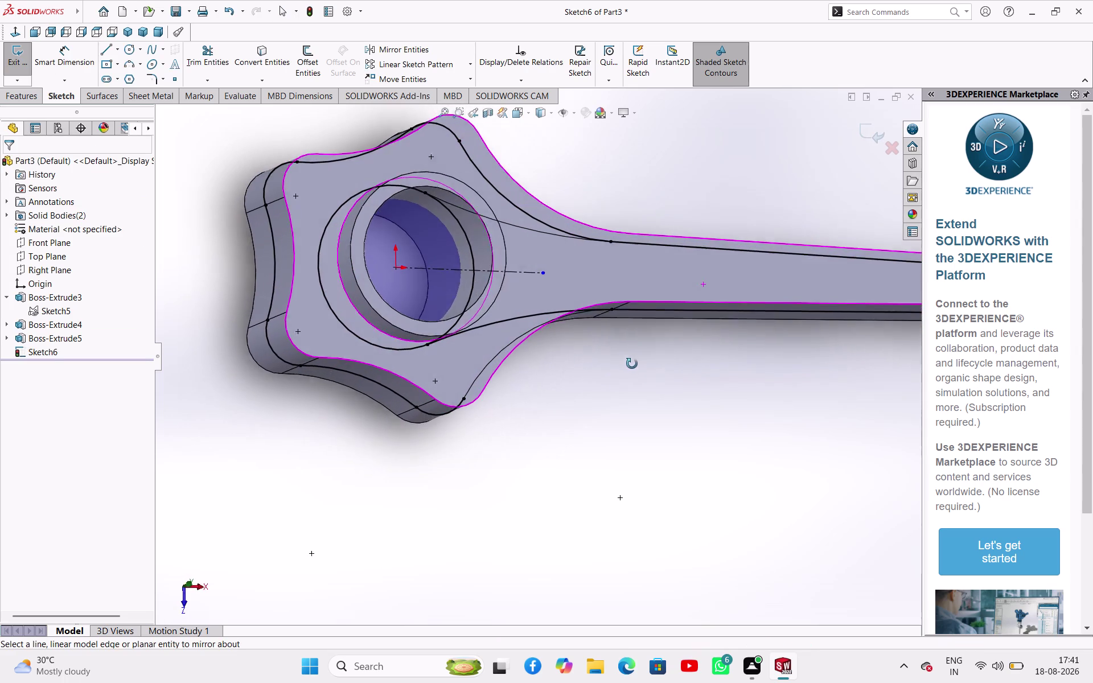
middle_drag(630, 366, 601, 362)
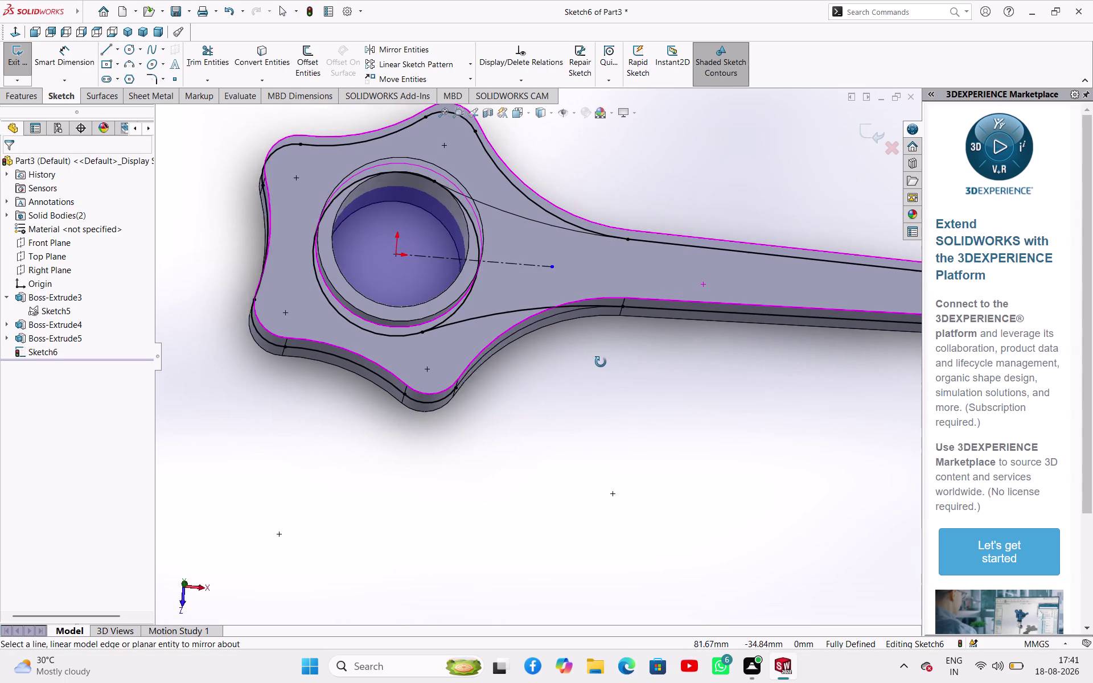
middle_drag(602, 362, 600, 362)
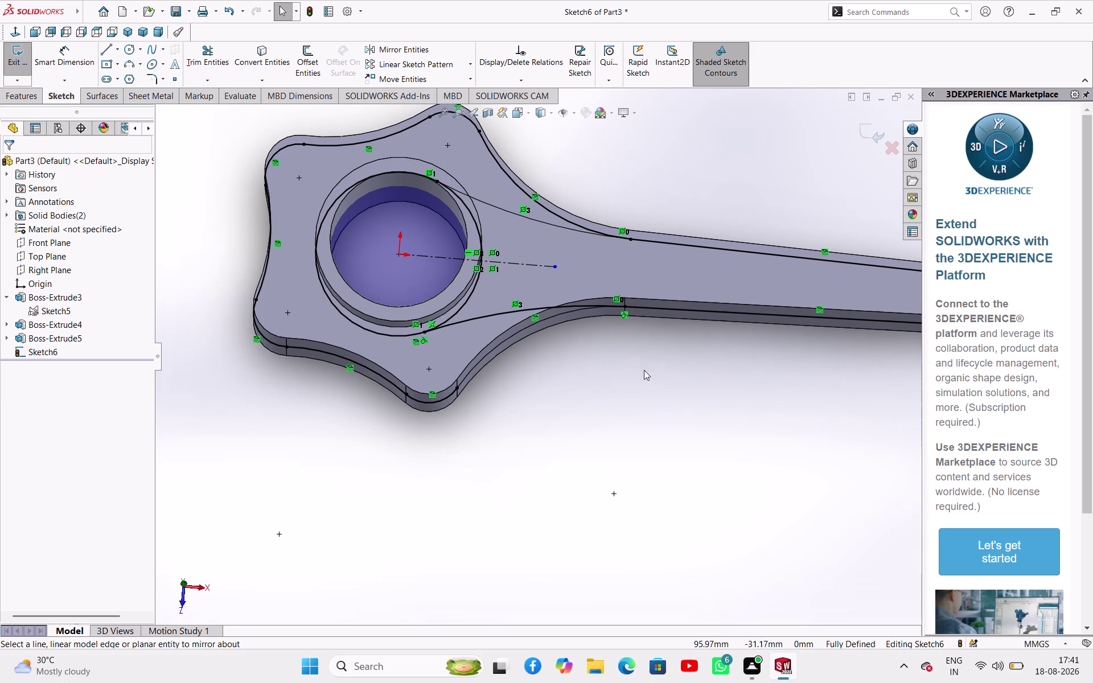
click(184, 584)
right_drag(645, 453, 665, 376)
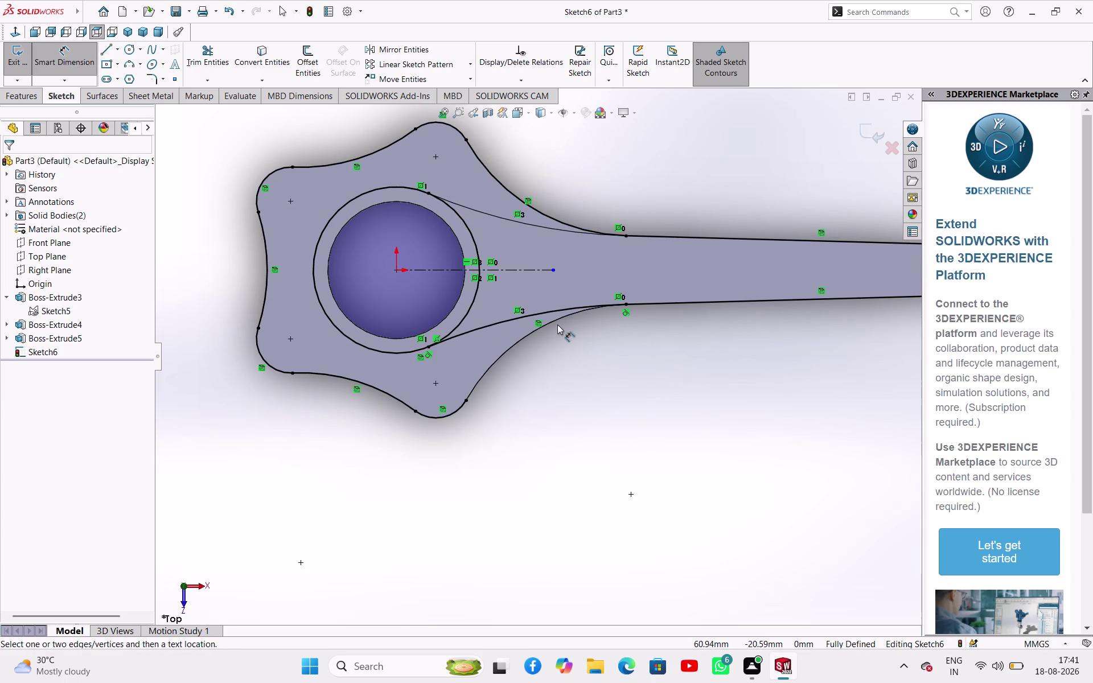
Reject the over-defining radius dimension on the lower web arc, then delete that arc.
click(540, 314)
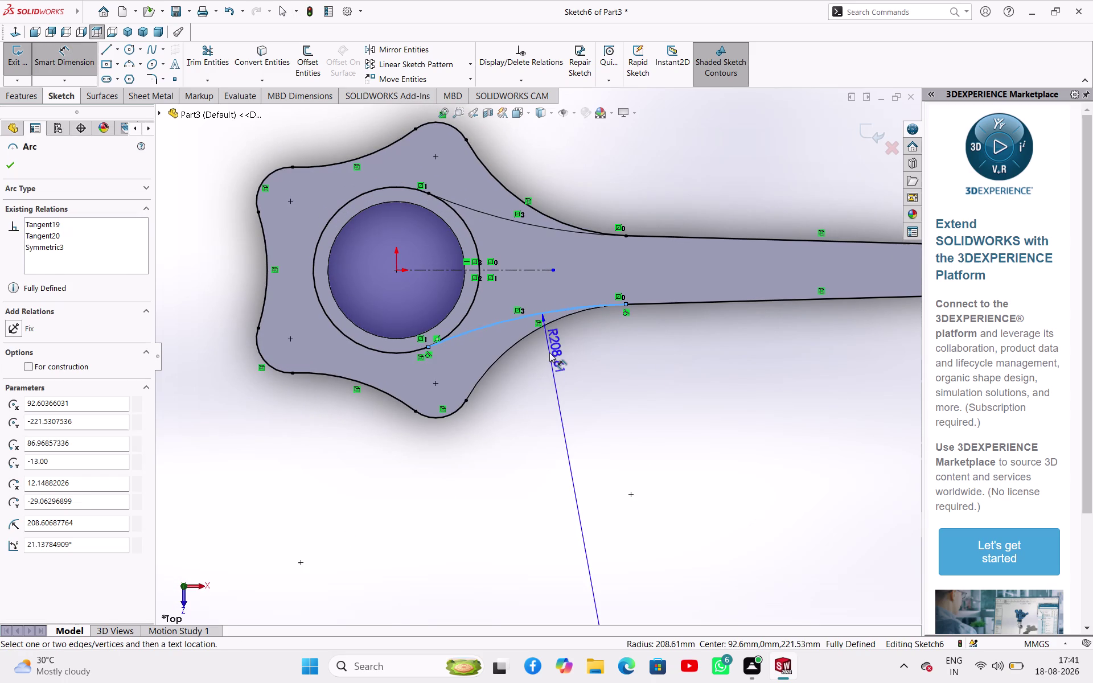
click(550, 352)
click(642, 265)
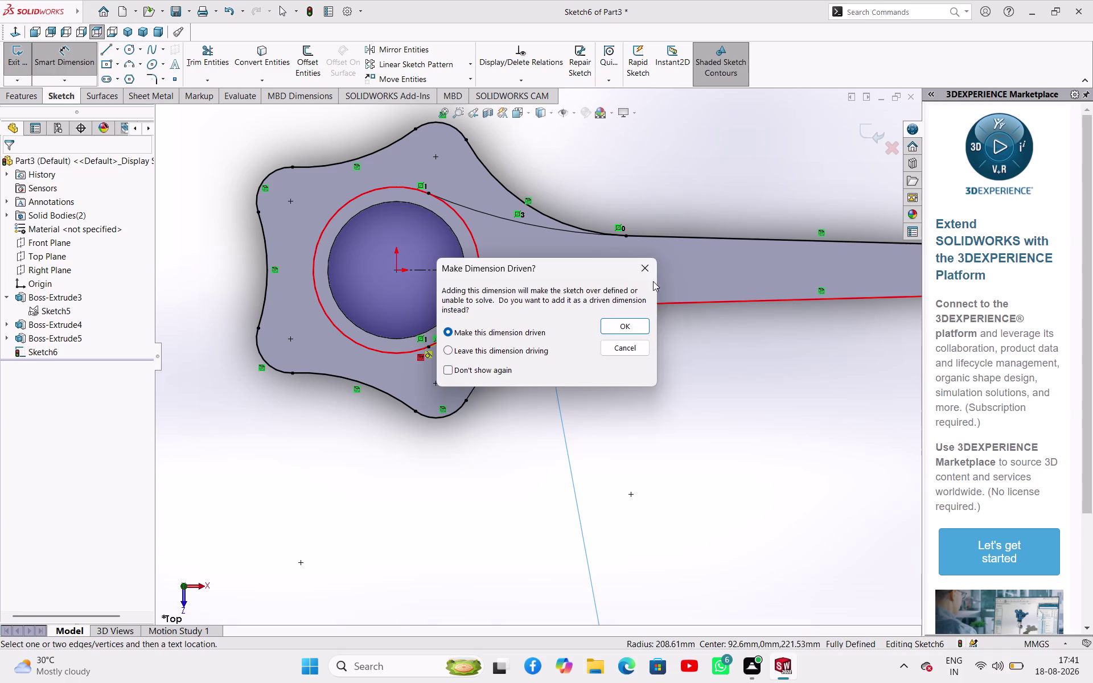
click(681, 398)
click(467, 336)
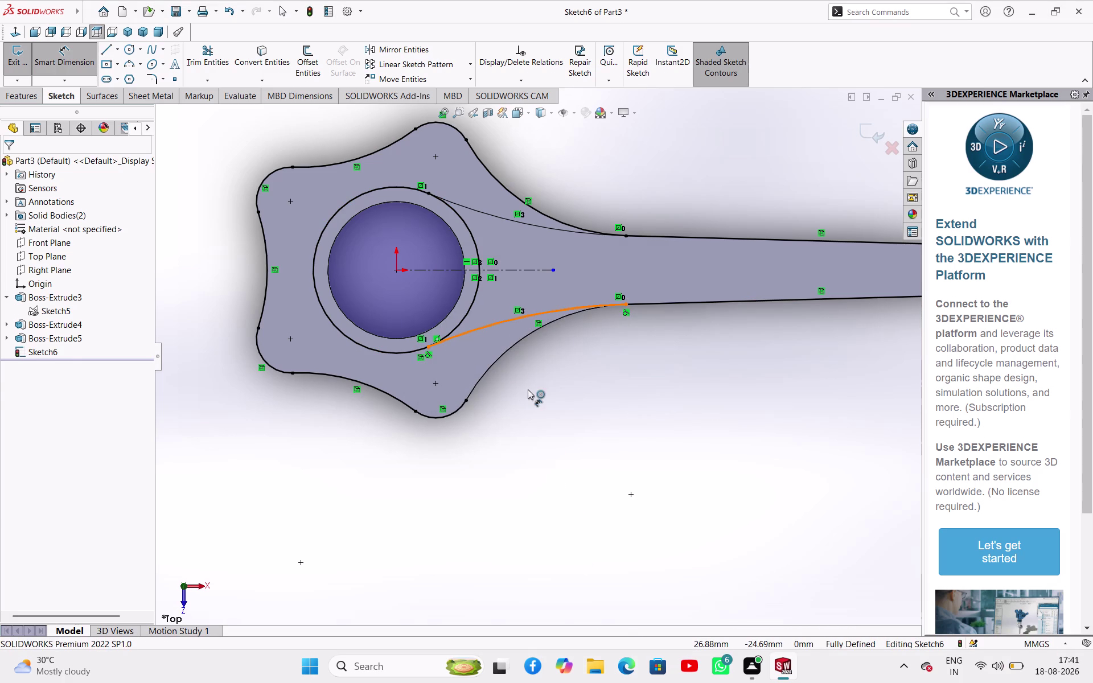
key(Delete)
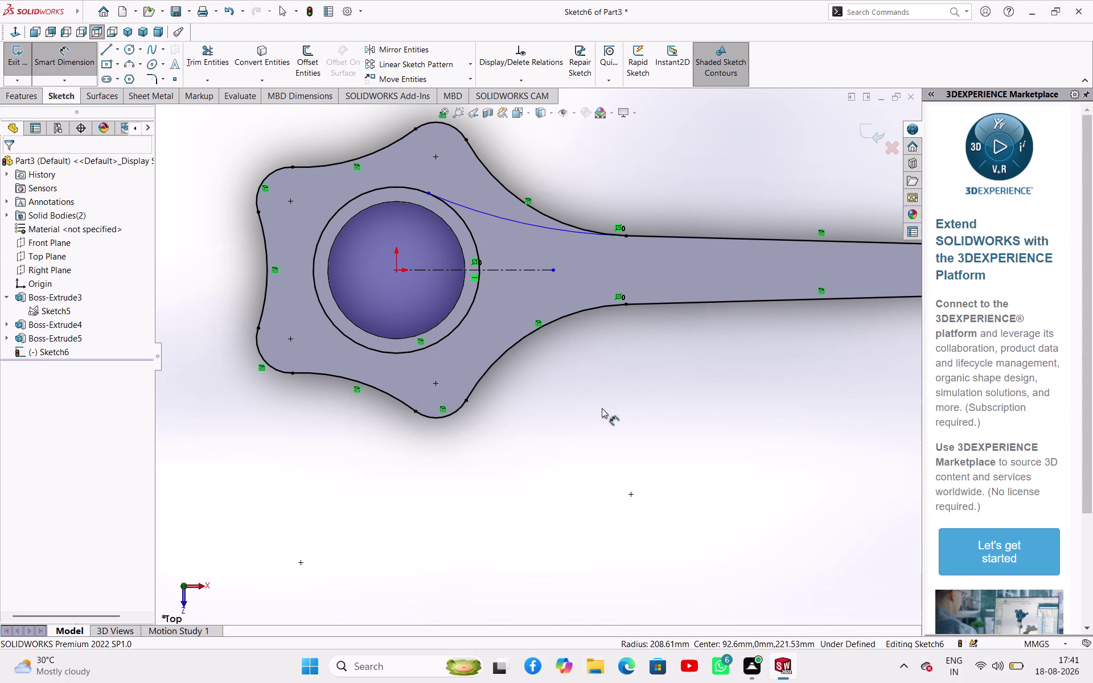
Draw a new three-point arc from the hub circle to the lower outline.
right_click(599, 408)
click(611, 448)
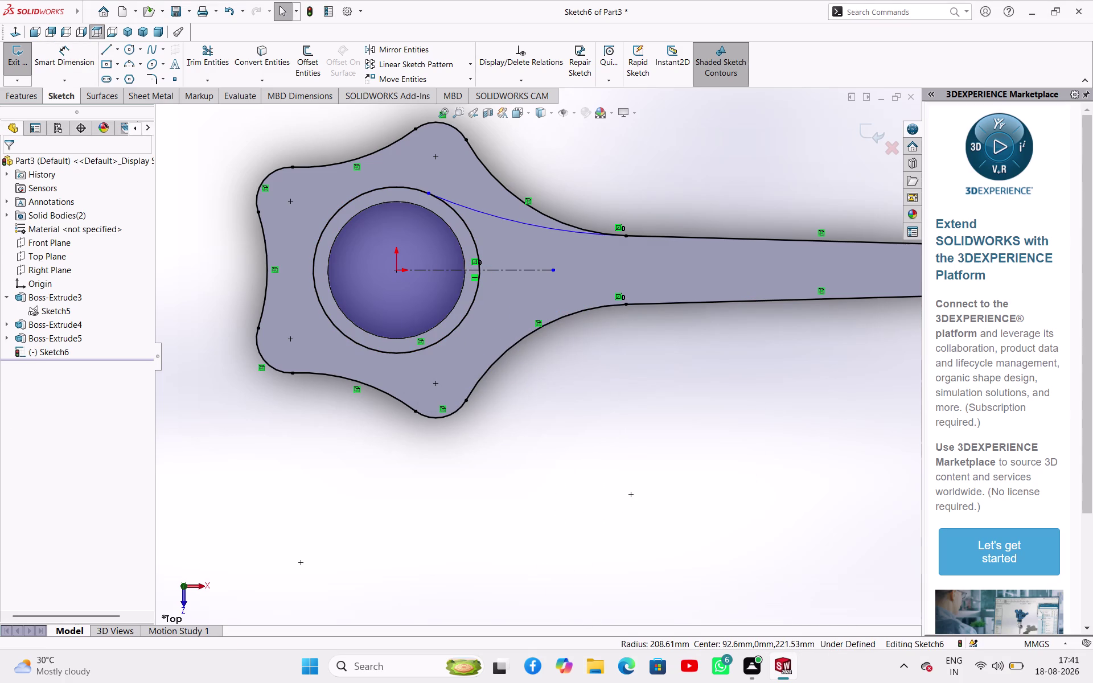
click(127, 60)
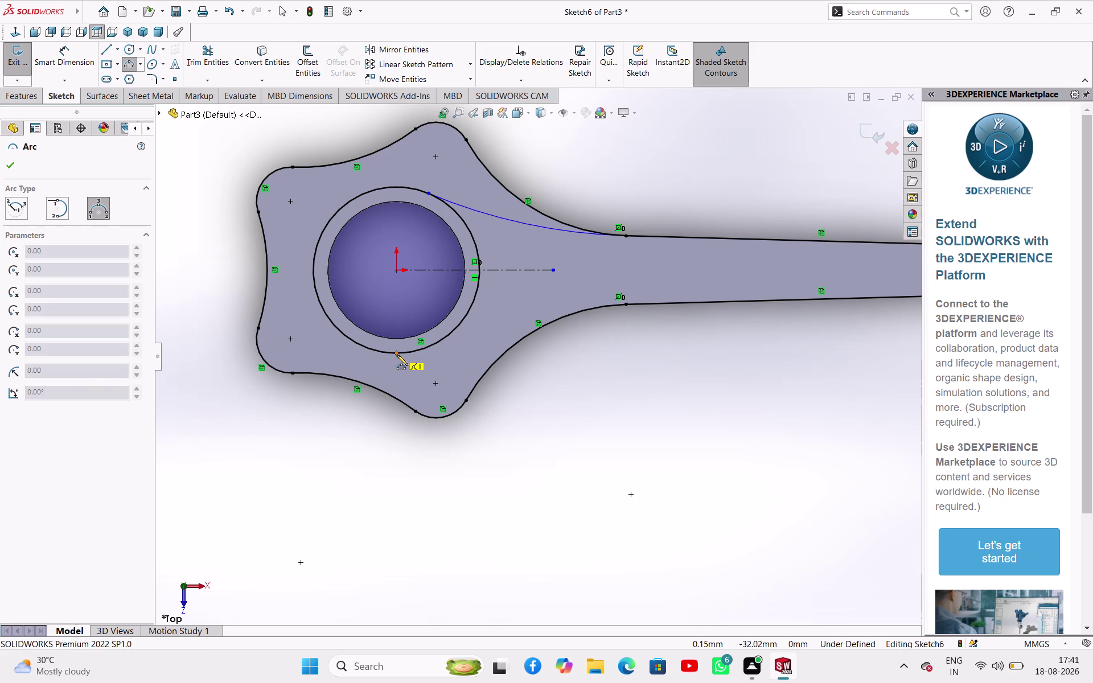
click(410, 353)
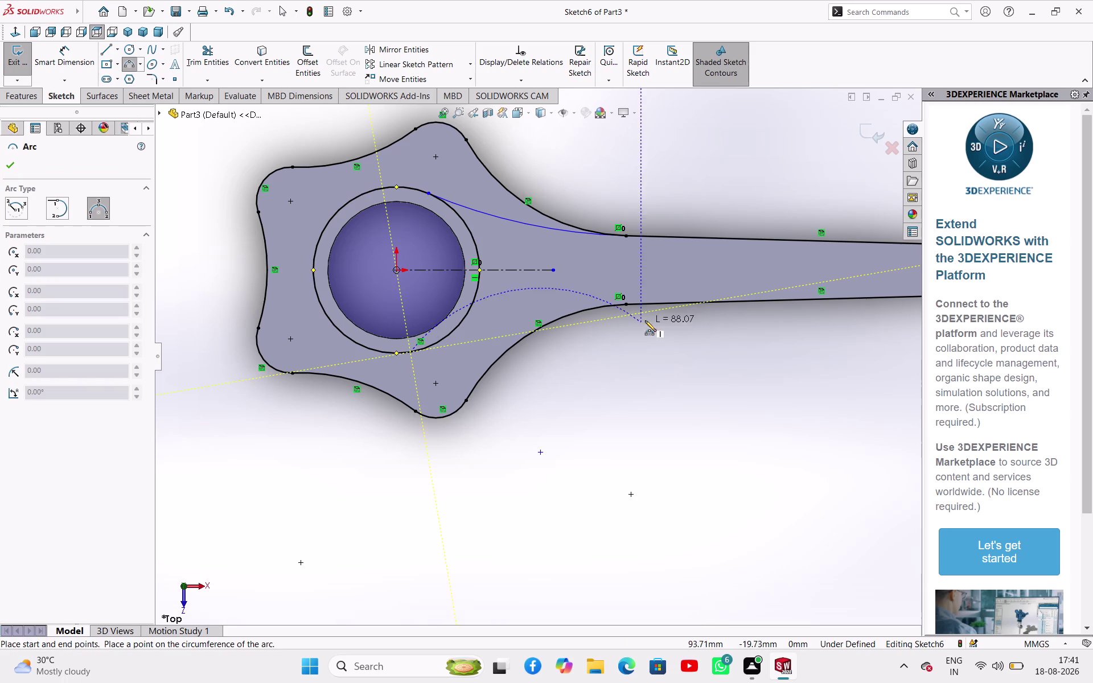
click(627, 304)
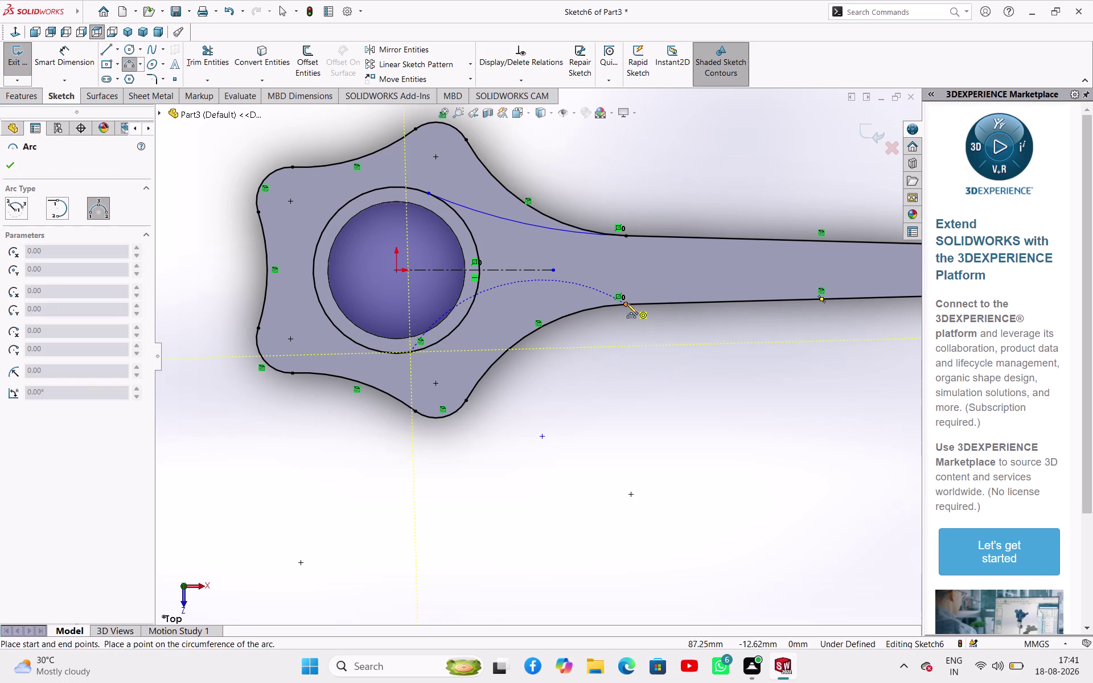
click(570, 298)
right_click(582, 345)
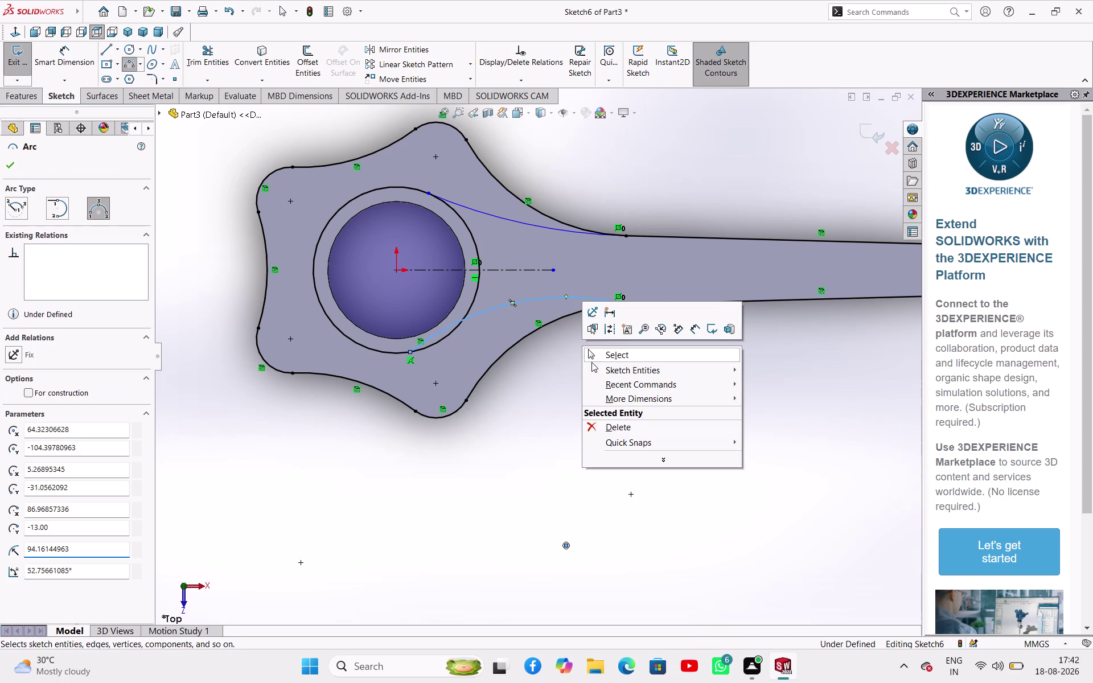
click(592, 353)
Dimension the new lower arc's radius to 78 mm.
right_drag(560, 399, 574, 347)
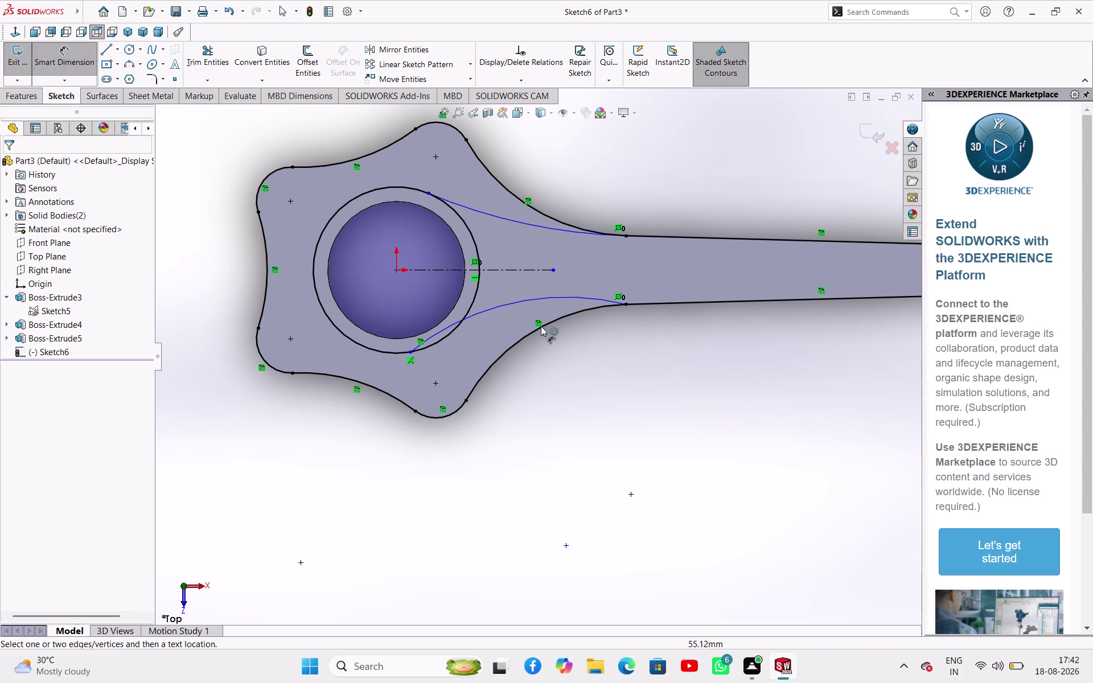
click(539, 297)
click(556, 380)
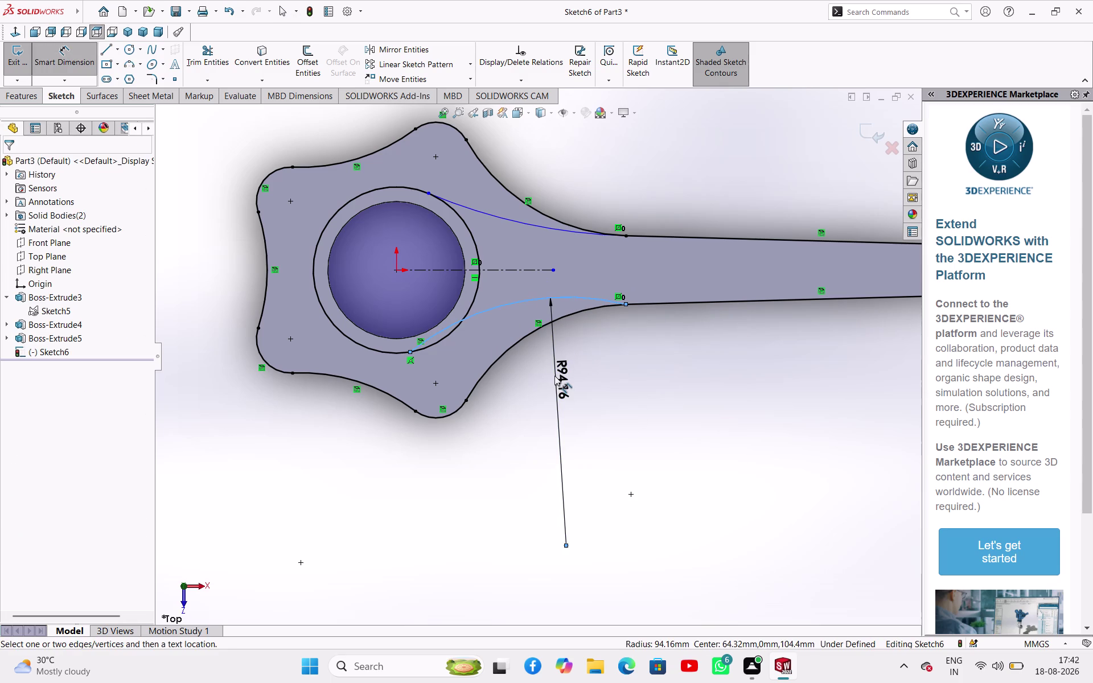
text(78)
key(Return)
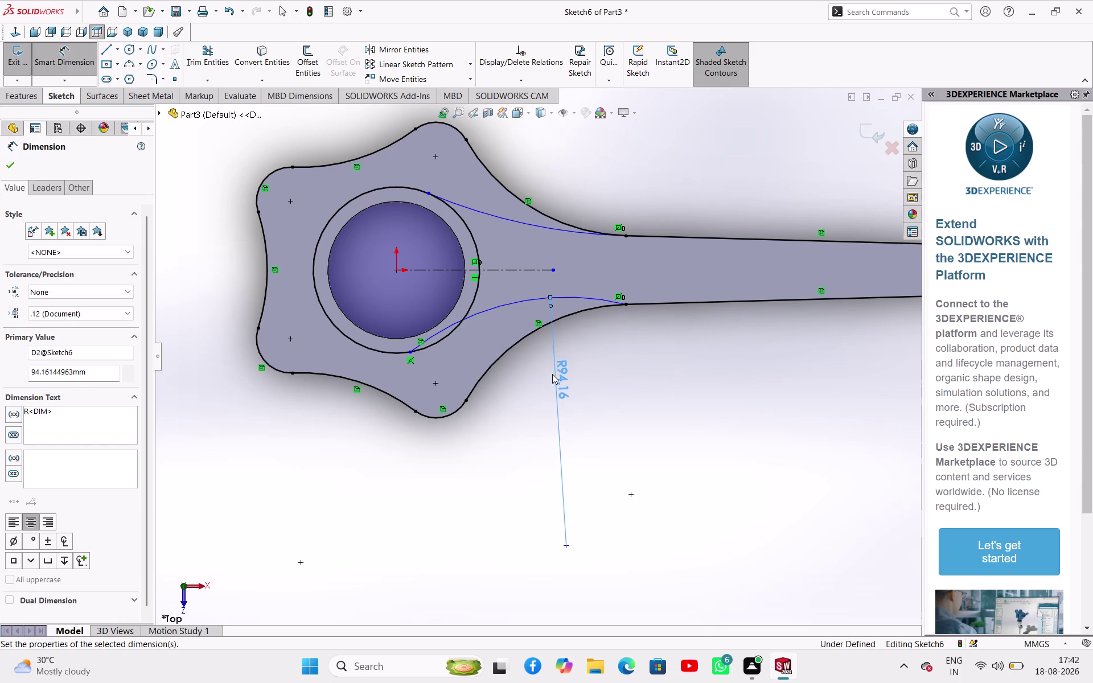
right_click(592, 360)
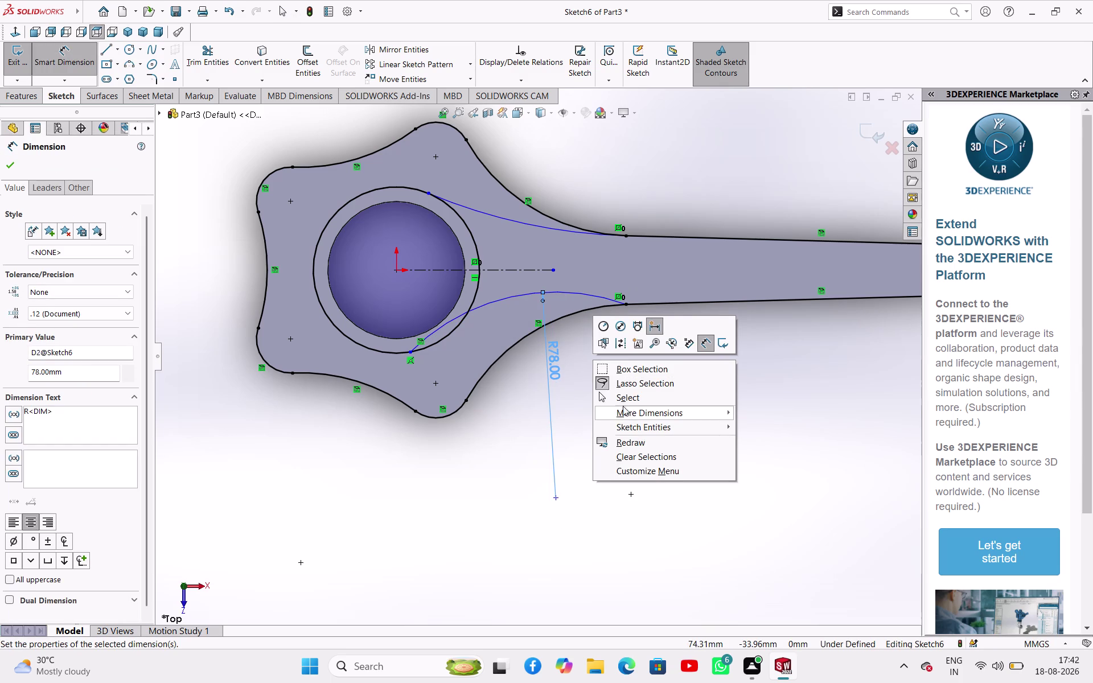
click(622, 402)
Make the lower arc tangent to the shank edge, then undo the conflicting constraints.
click(574, 395)
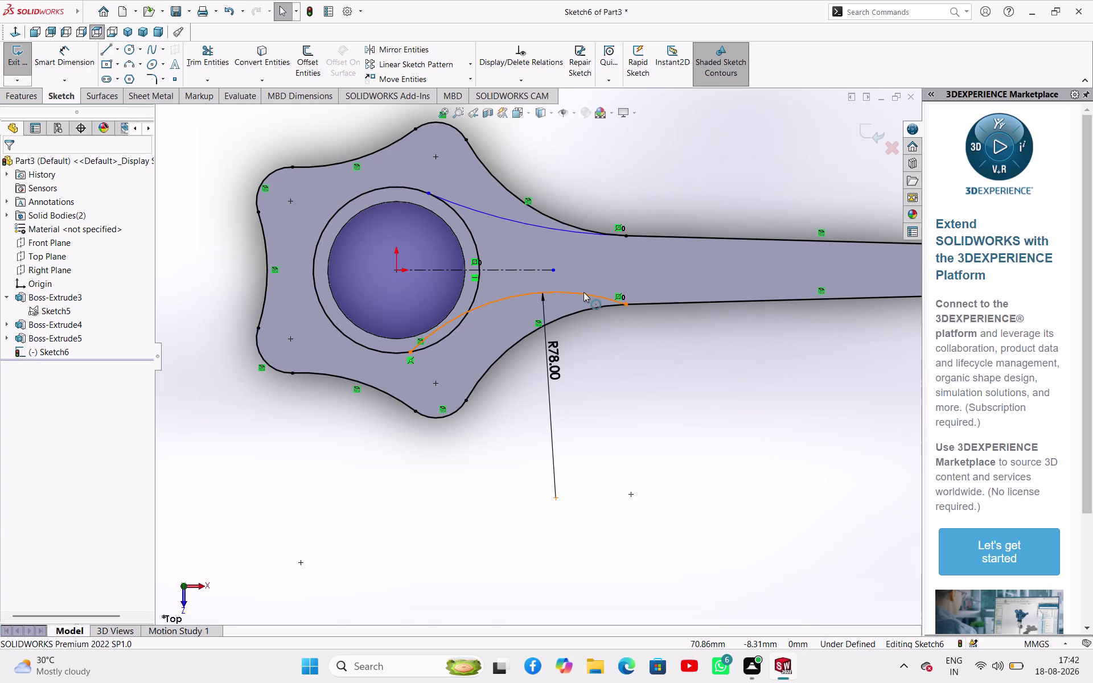
click(584, 292)
click(673, 303)
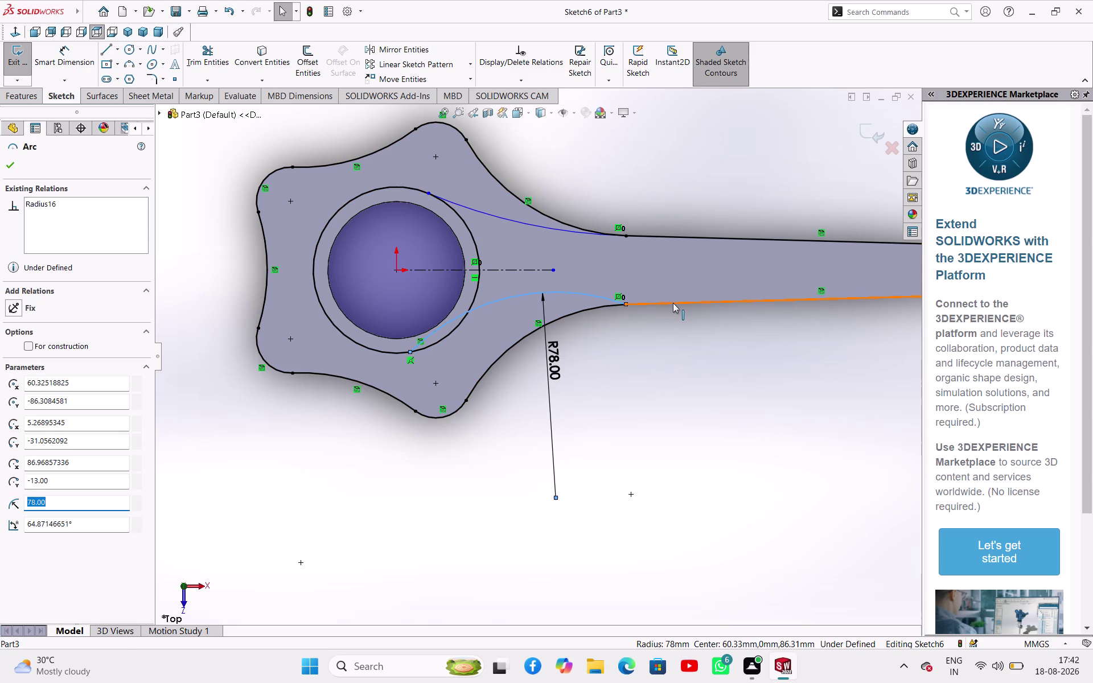
click(704, 253)
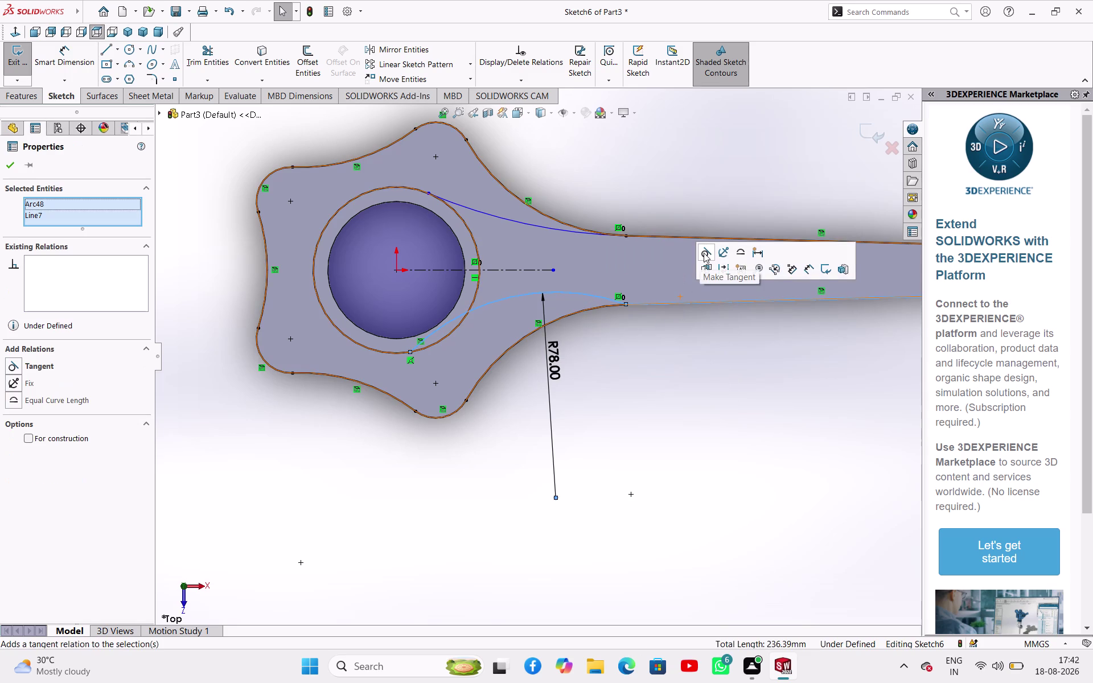
click(628, 357)
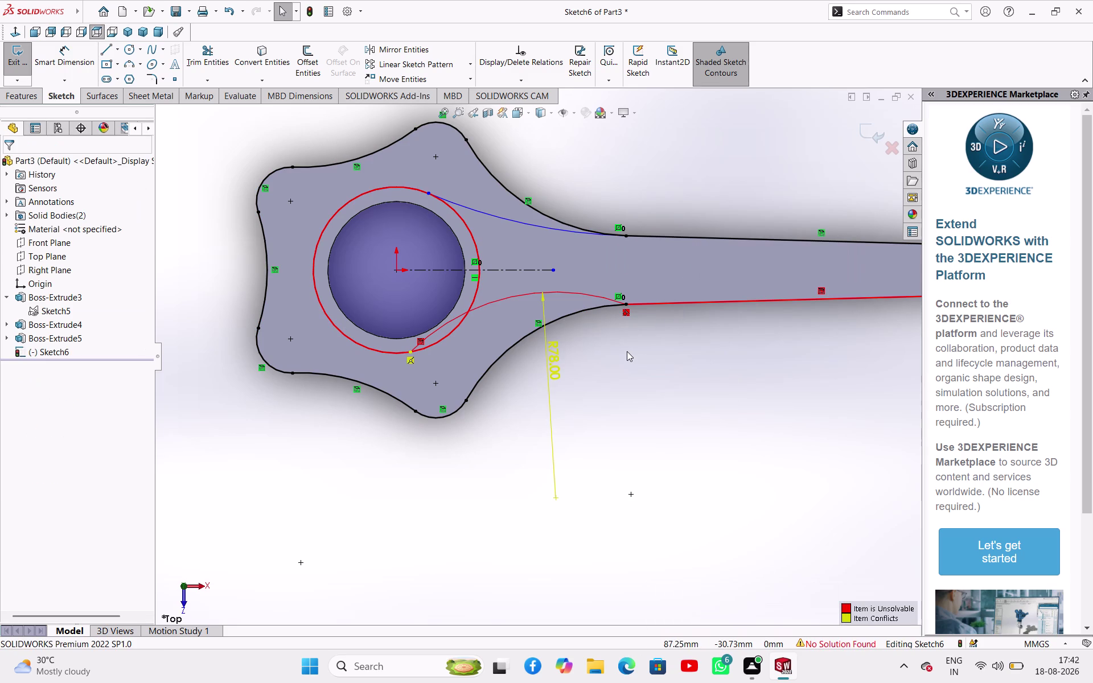
key(ctrl+z)
key(ctrl+z)
key(ctrl+z)
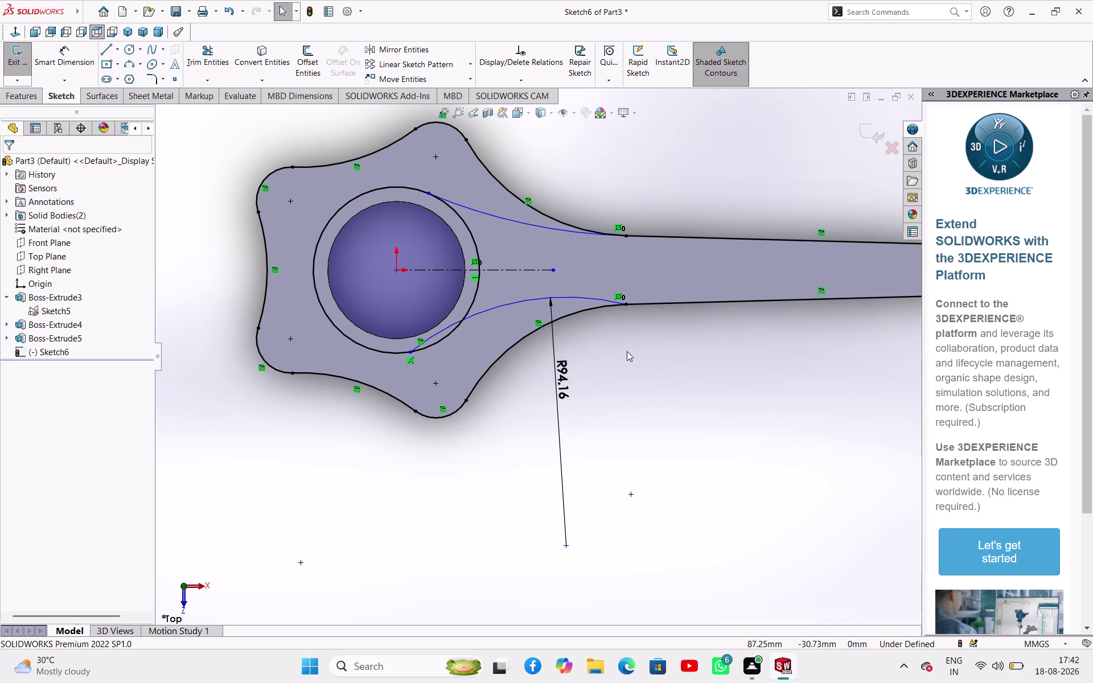
key(ctrl+z)
Finish undoing, then delete both the upper and lower web arcs.
key(ctrl+z)
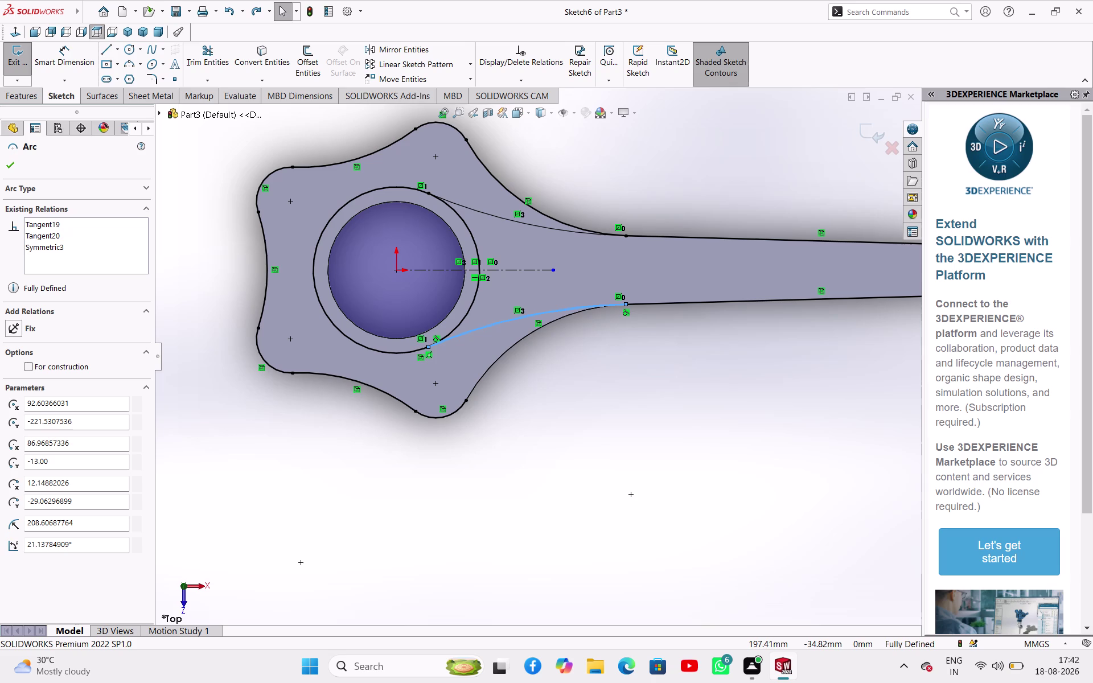
key(Escape)
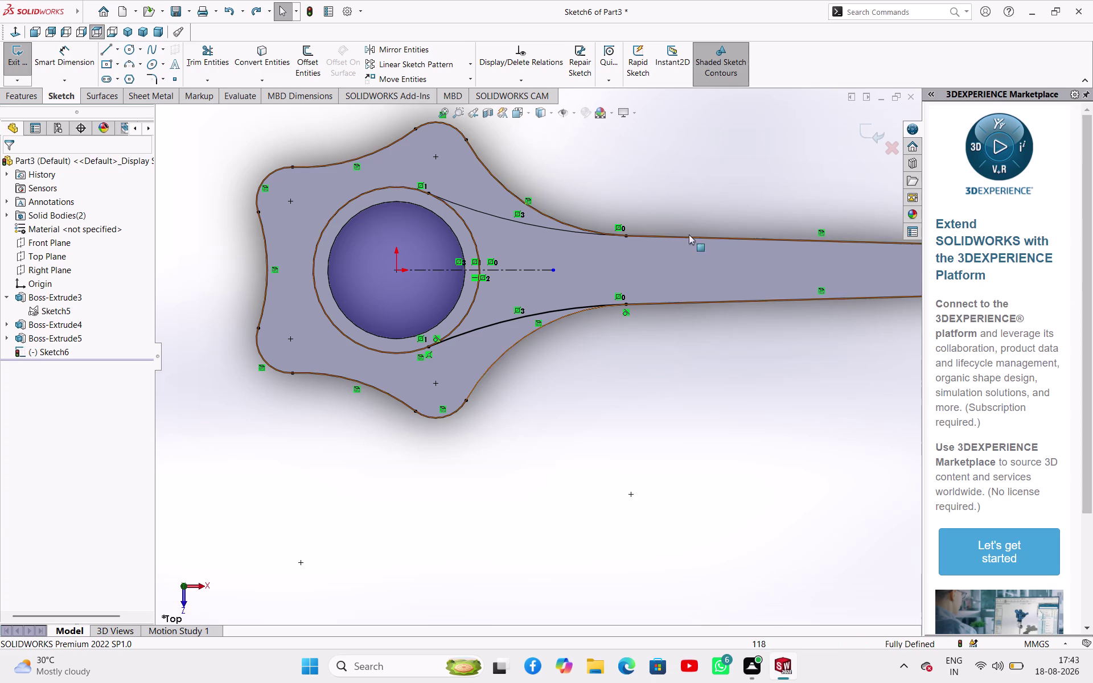
click(555, 231)
key(Delete)
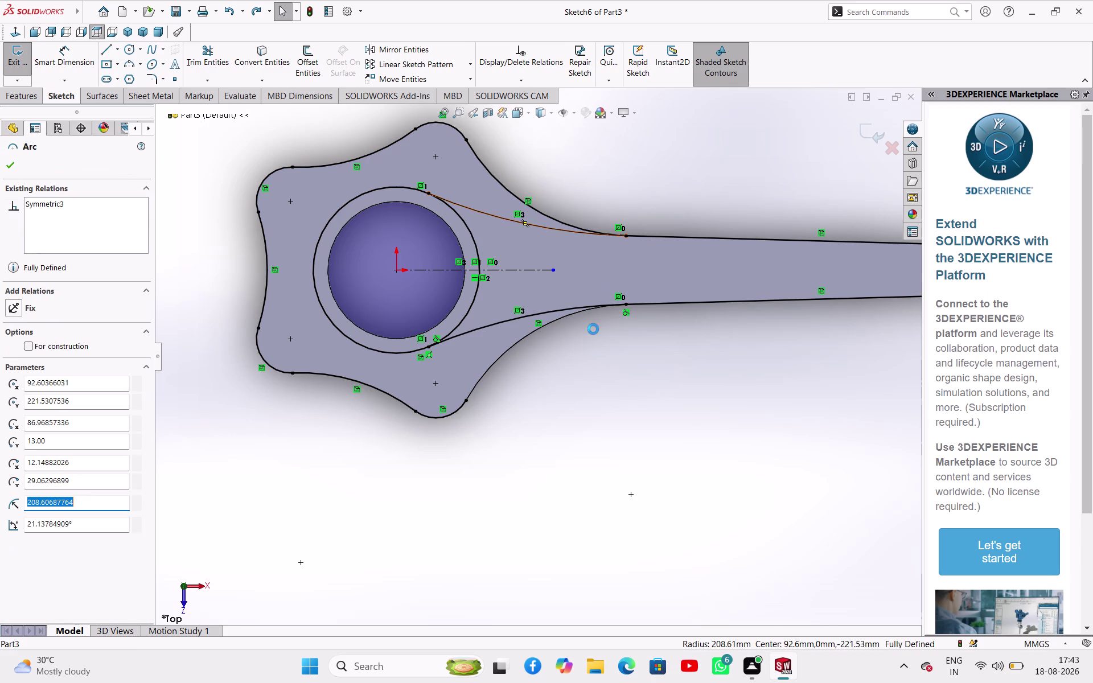
click(551, 312)
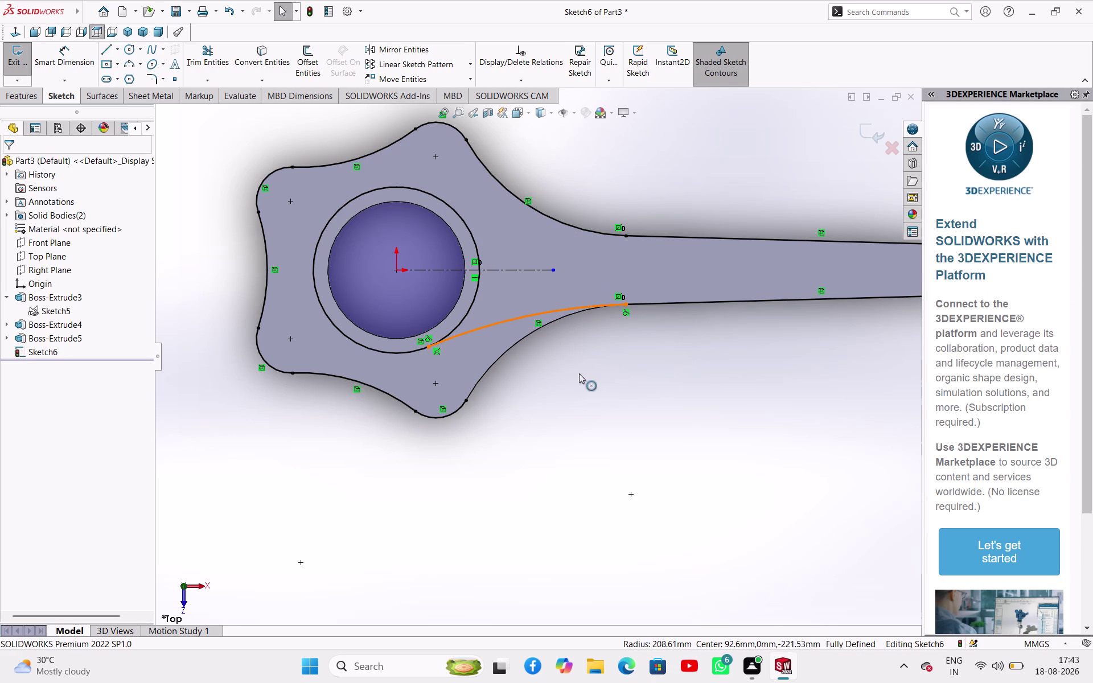
key(Delete)
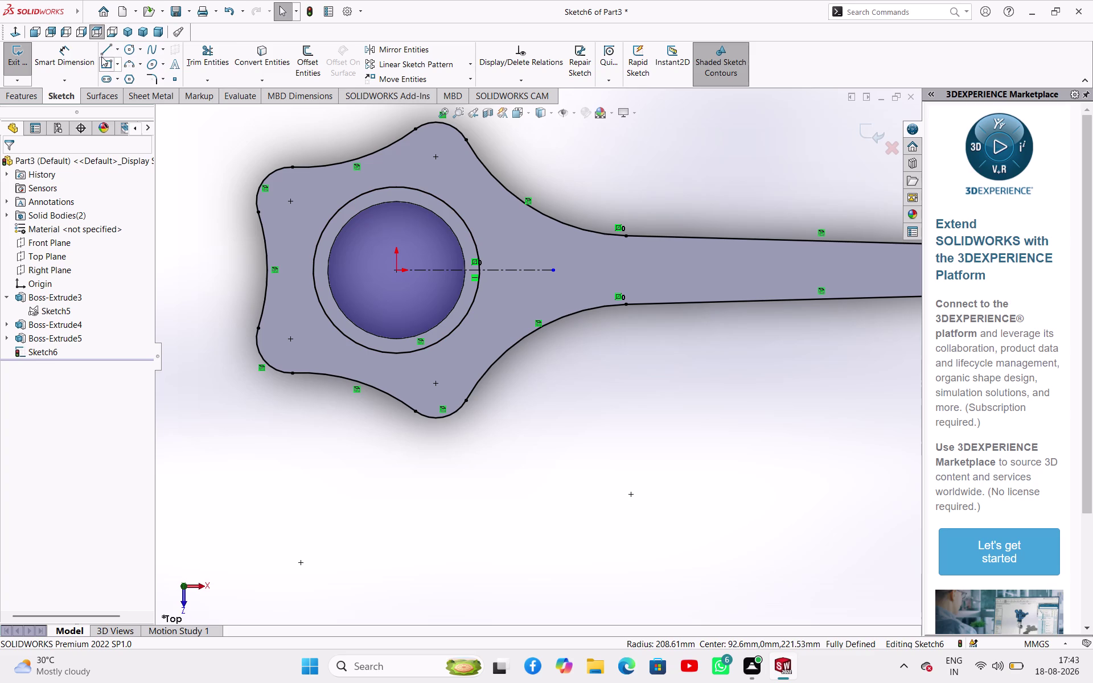
click(125, 66)
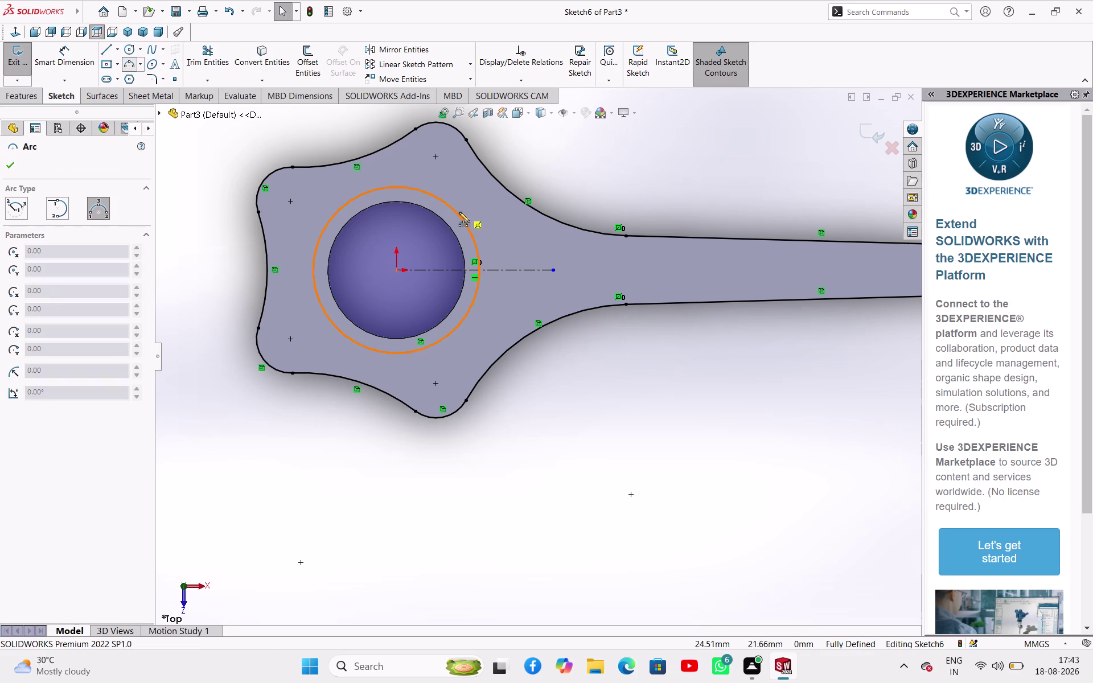
Draw upper and lower three-point arcs between the boss ring and the shank edges.
click(459, 211)
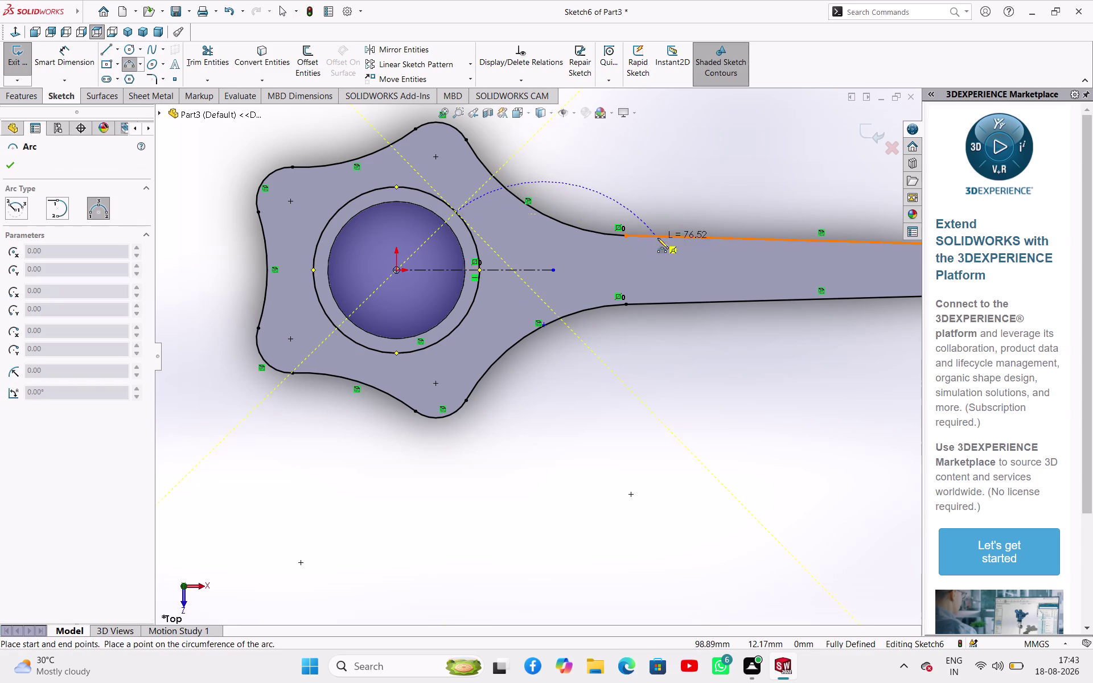
click(627, 235)
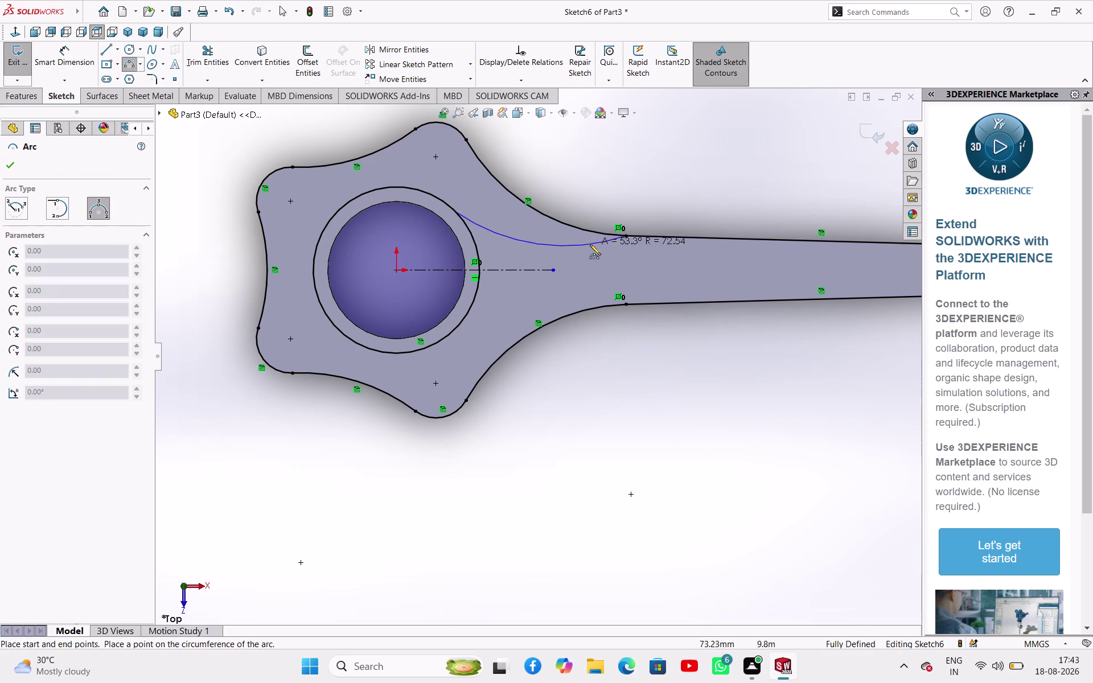
click(559, 239)
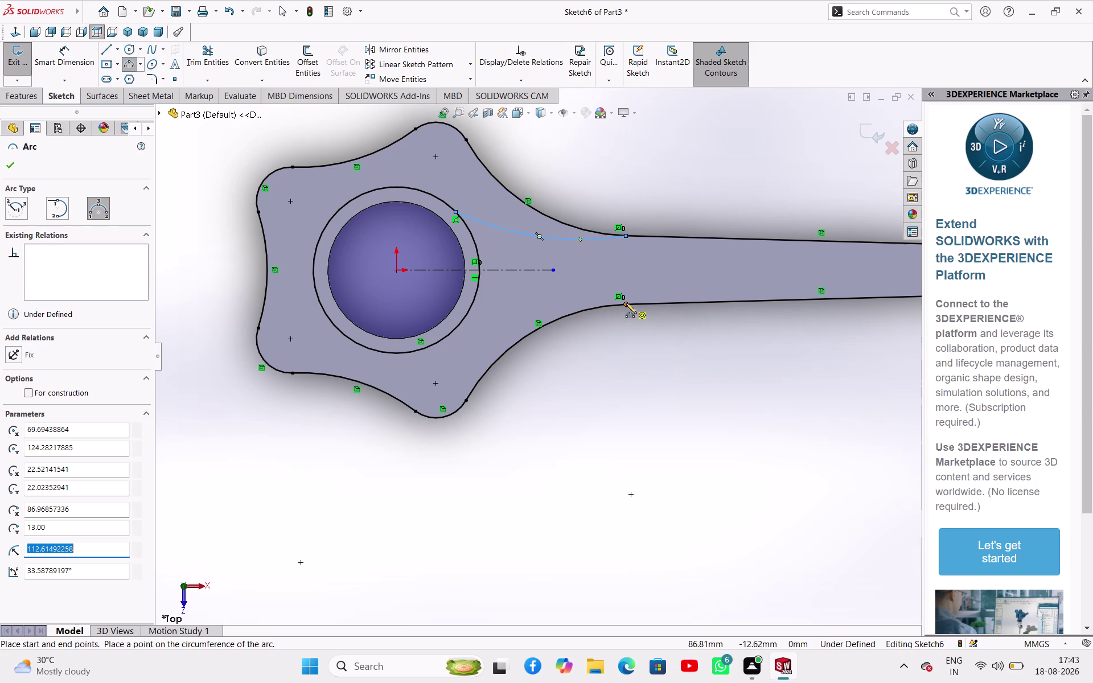
click(626, 302)
click(458, 326)
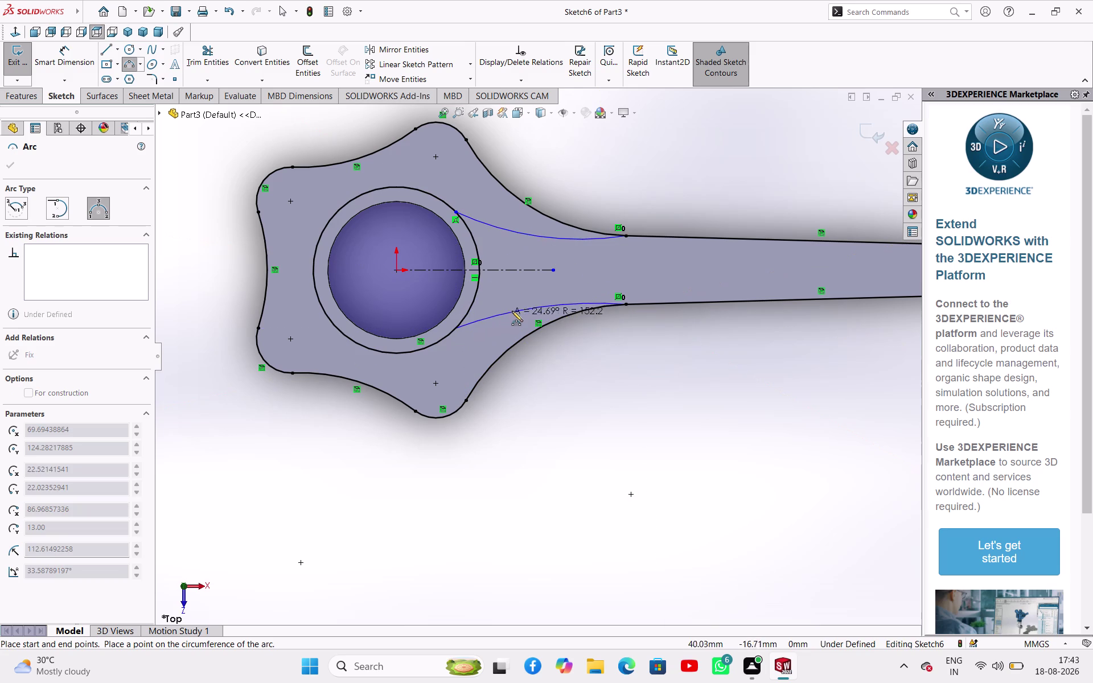
click(519, 307)
right_click(577, 360)
click(593, 369)
click(619, 361)
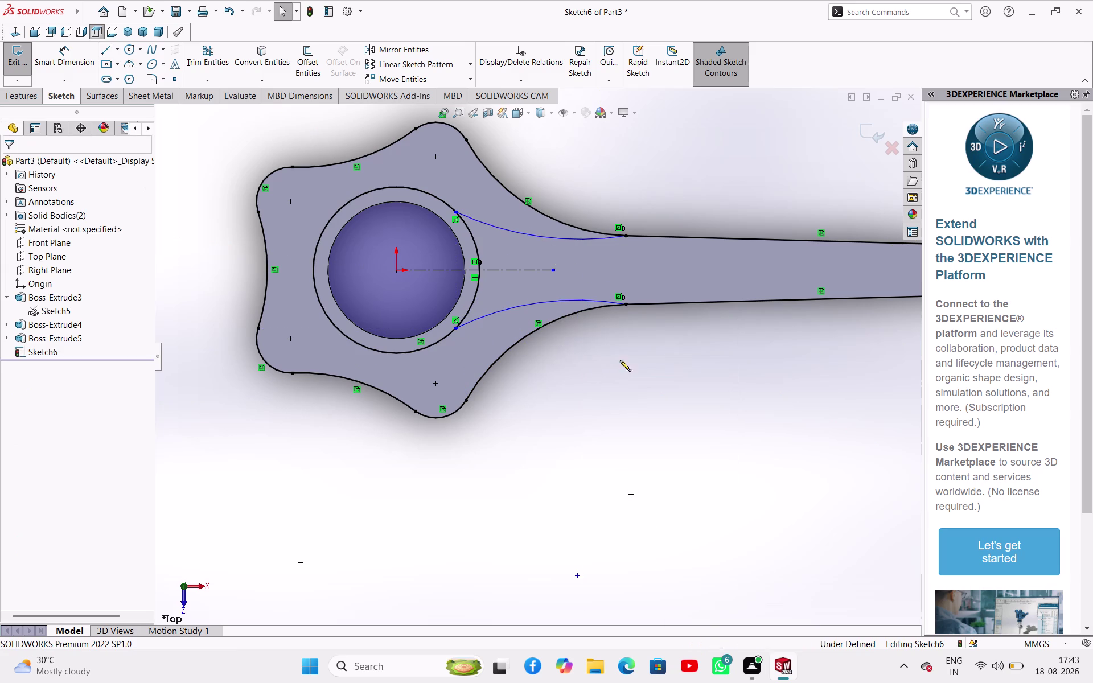
Make the lower and upper arcs tangent to their shank edges.
click(597, 298)
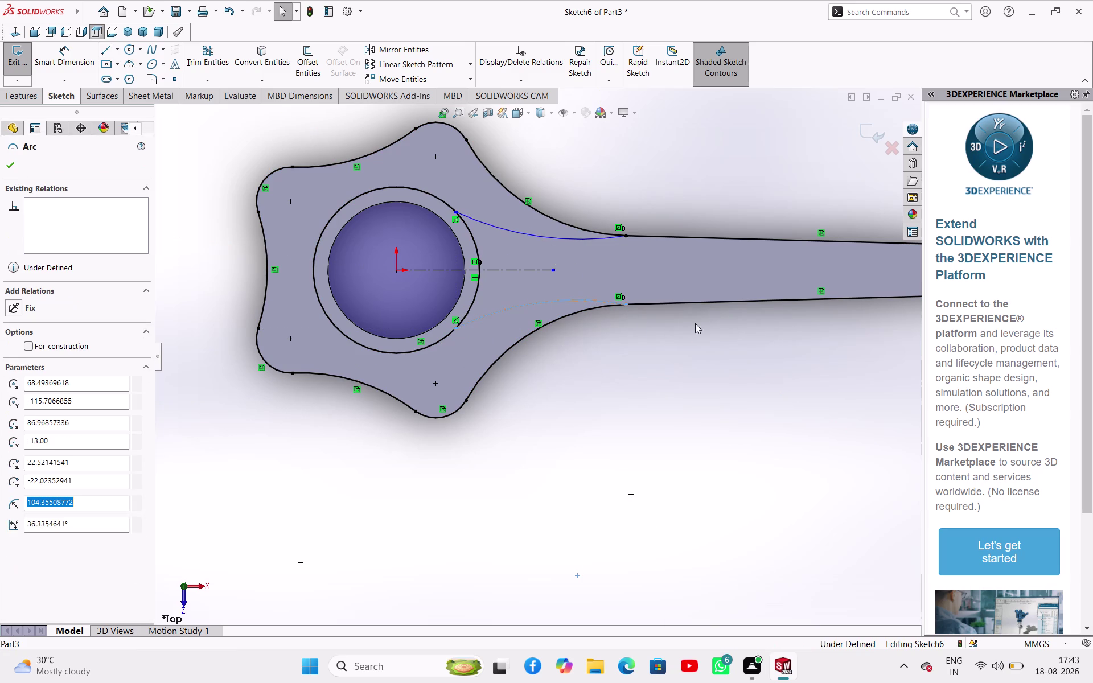
click(681, 303)
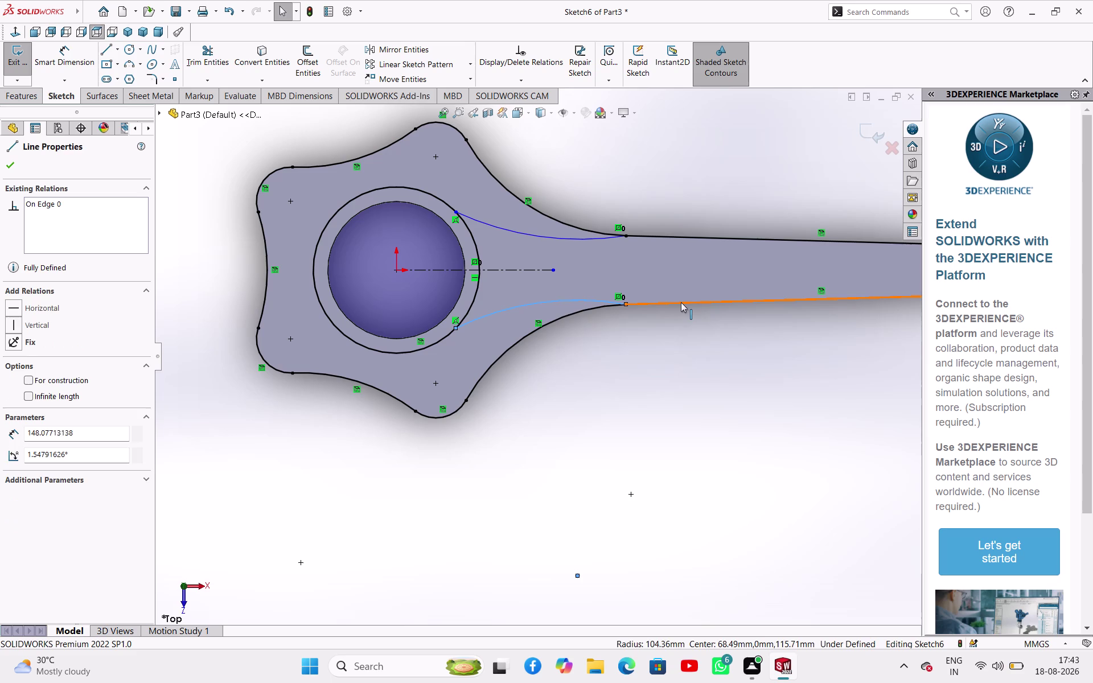
click(718, 254)
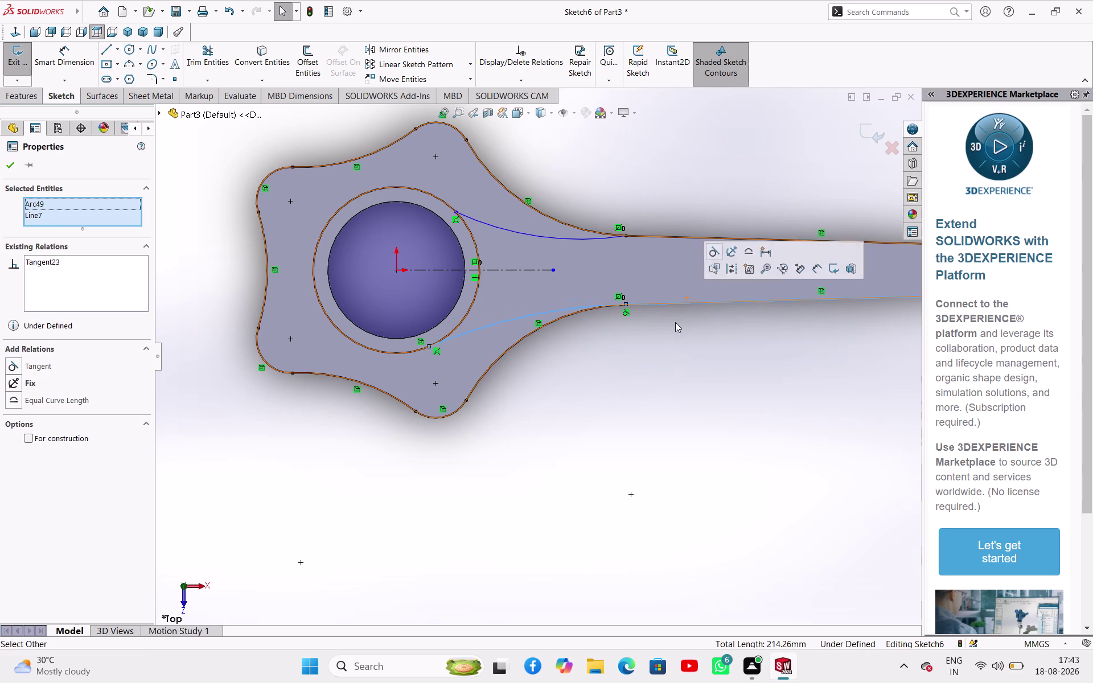
click(652, 351)
click(573, 240)
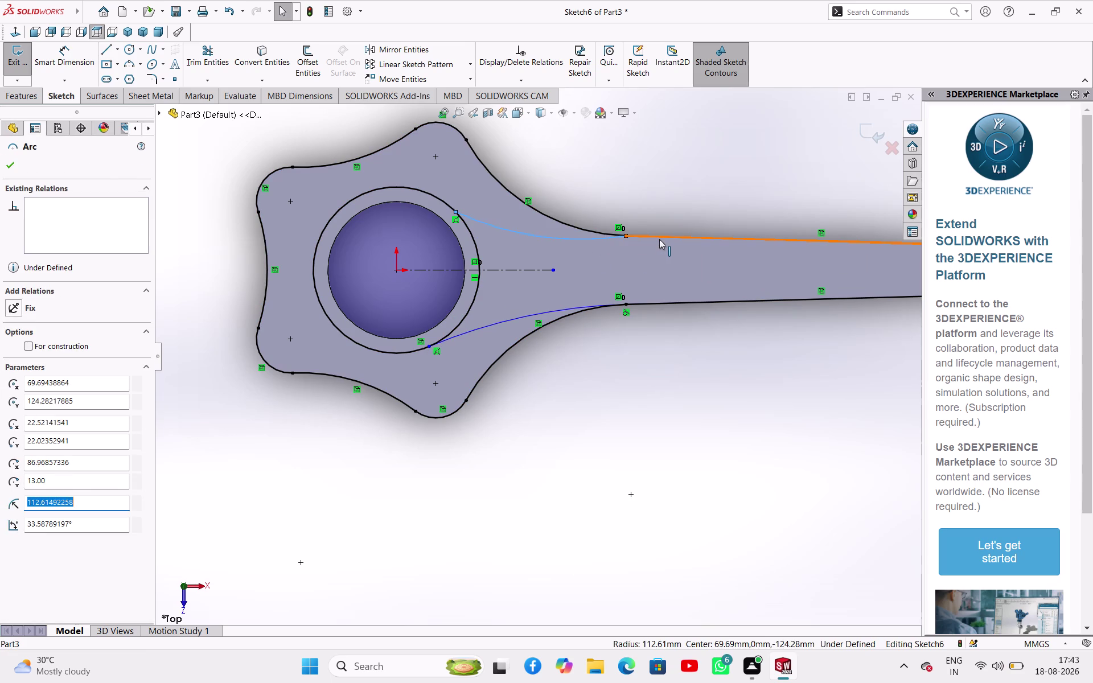
click(660, 239)
click(691, 188)
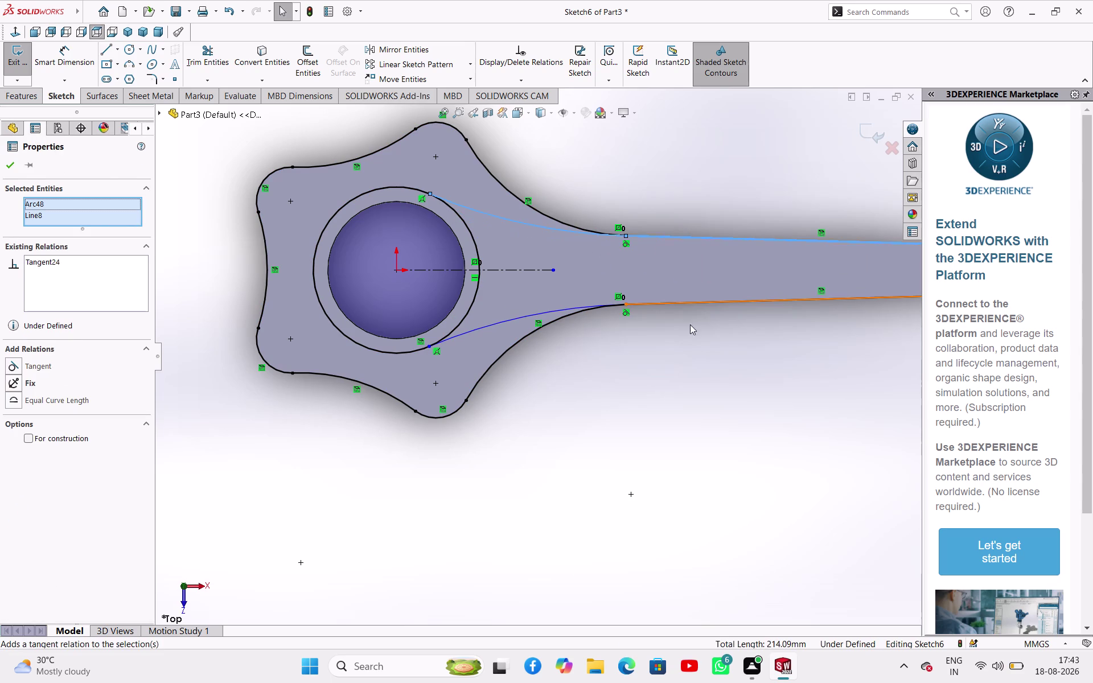
click(649, 350)
Make both arcs tangent to the boss ring and exit the sketch.
click(463, 220)
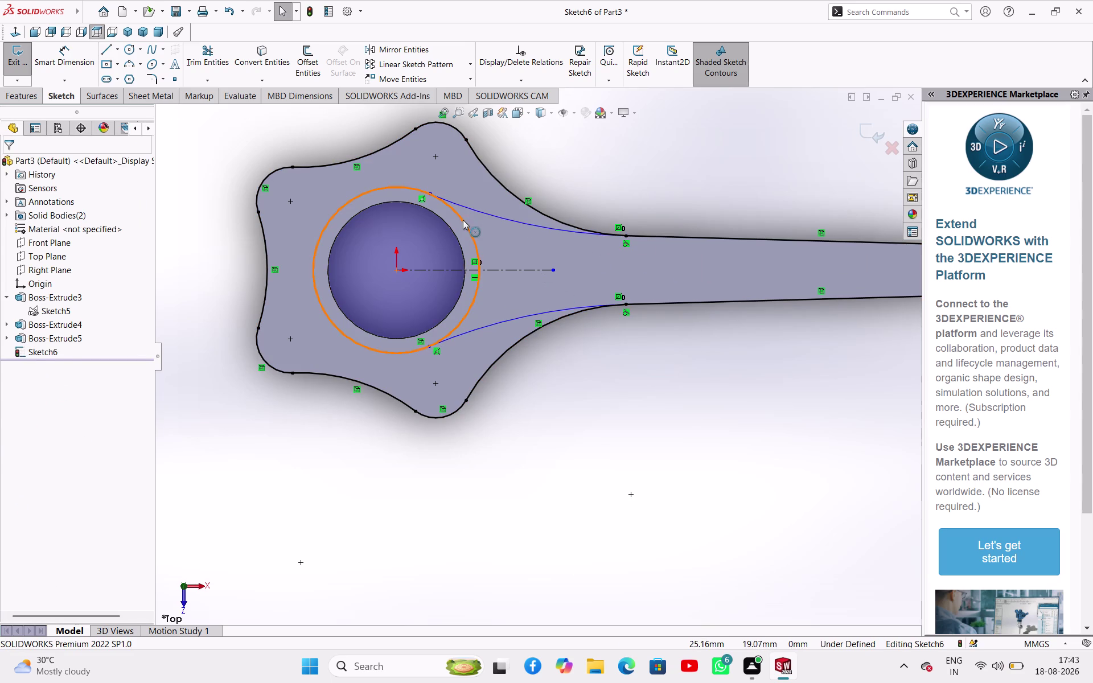
click(482, 213)
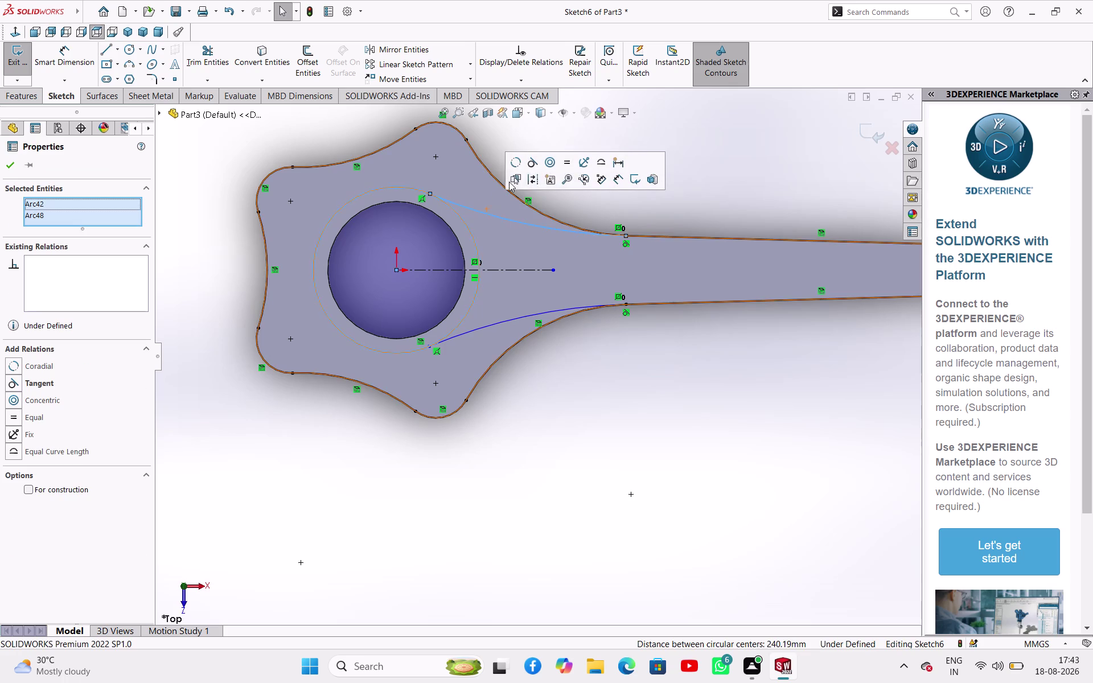
click(531, 162)
click(597, 385)
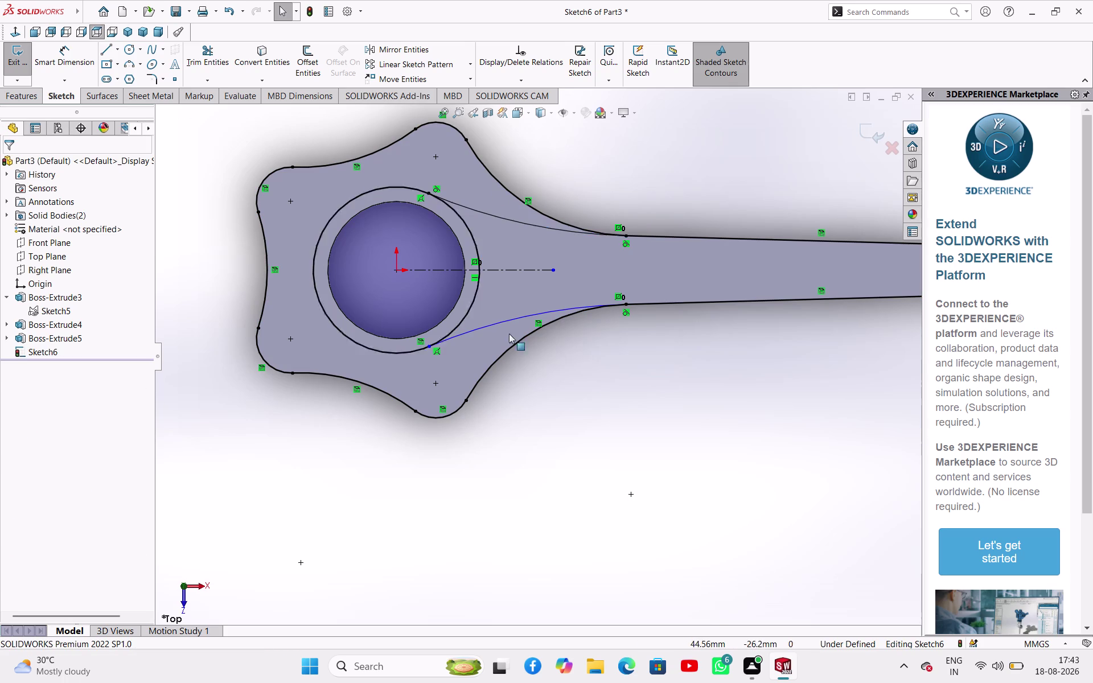
click(504, 323)
click(457, 329)
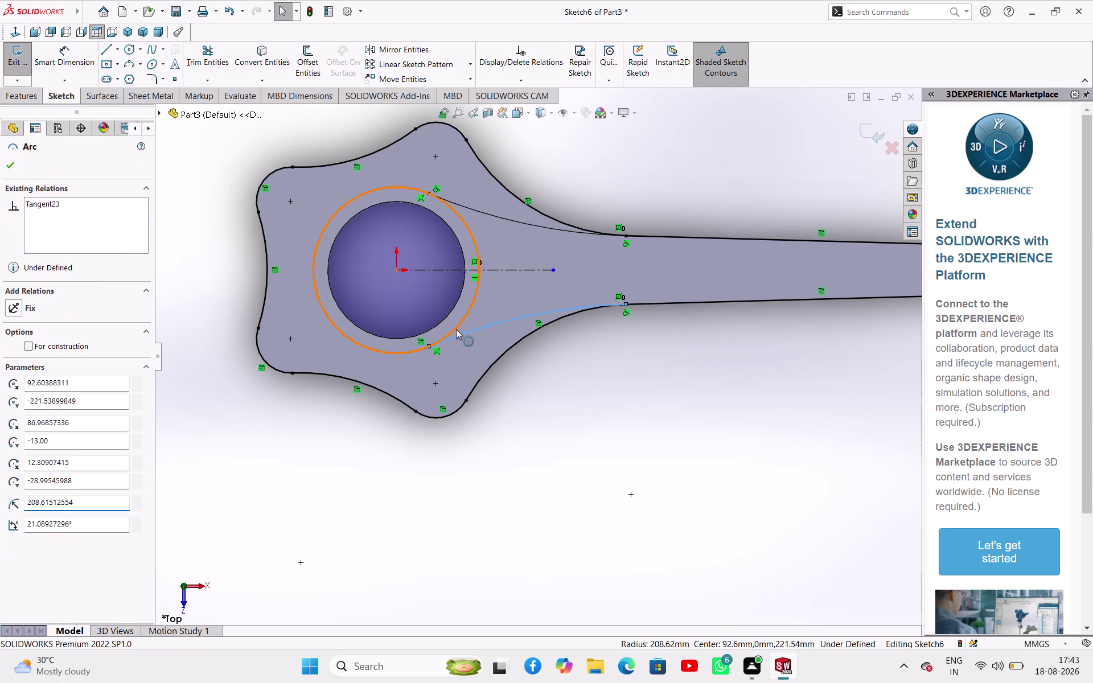
click(507, 281)
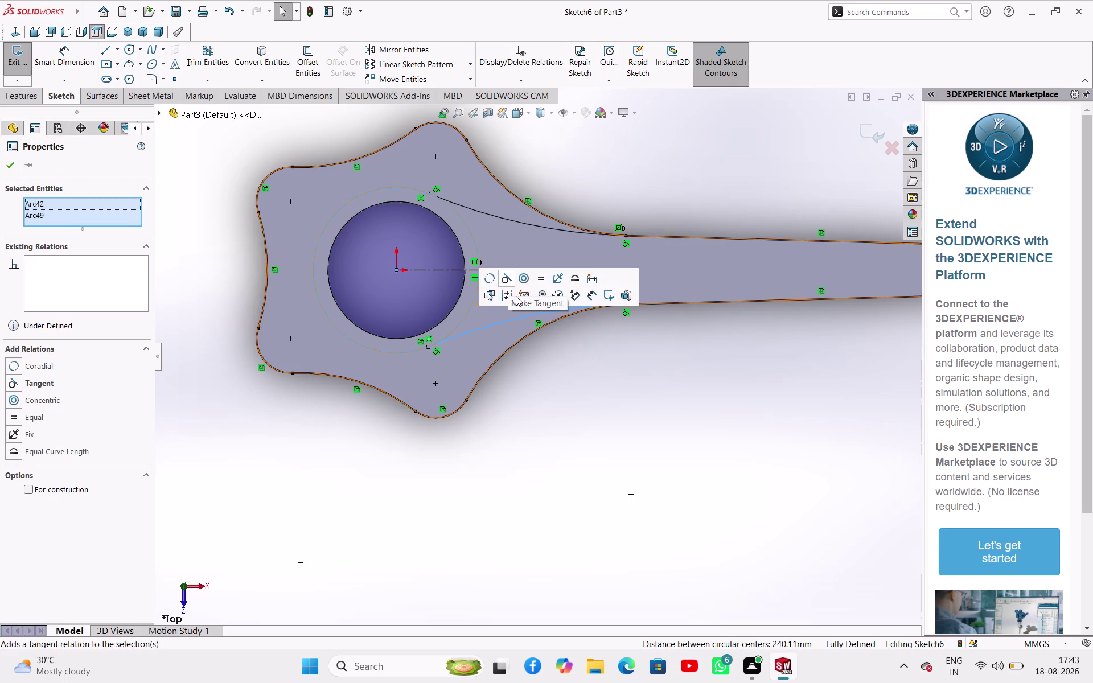
click(535, 398)
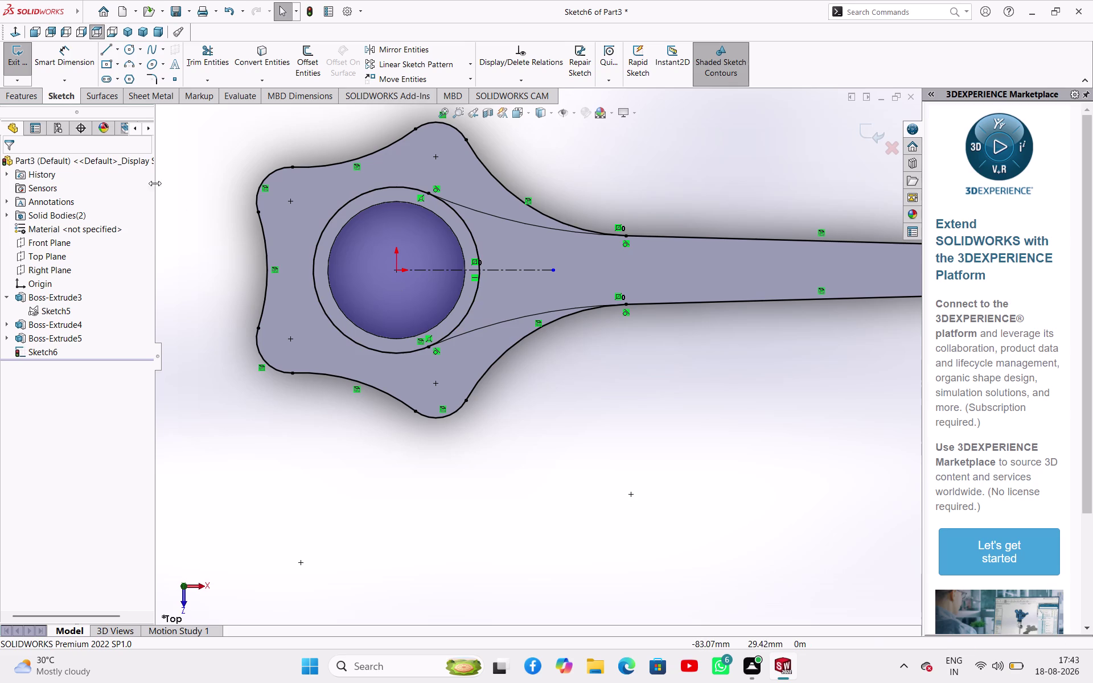
click(18, 64)
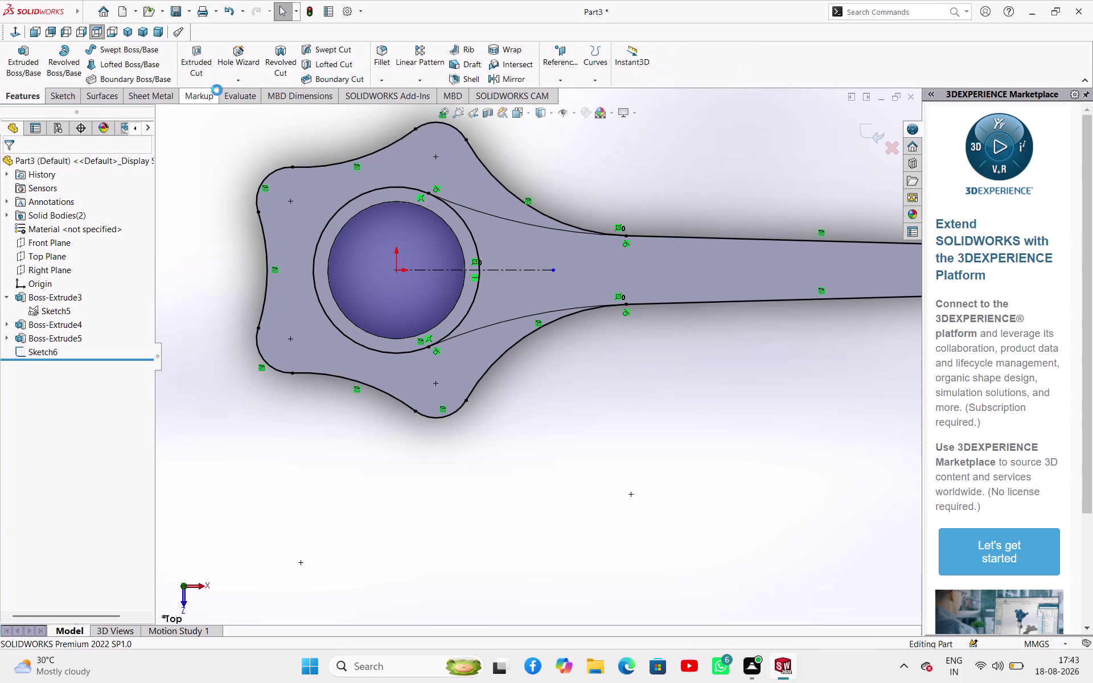
Start a cut-extrude on the Sketch6 region, keeping Blind and the sketch-plane start.
click(203, 60)
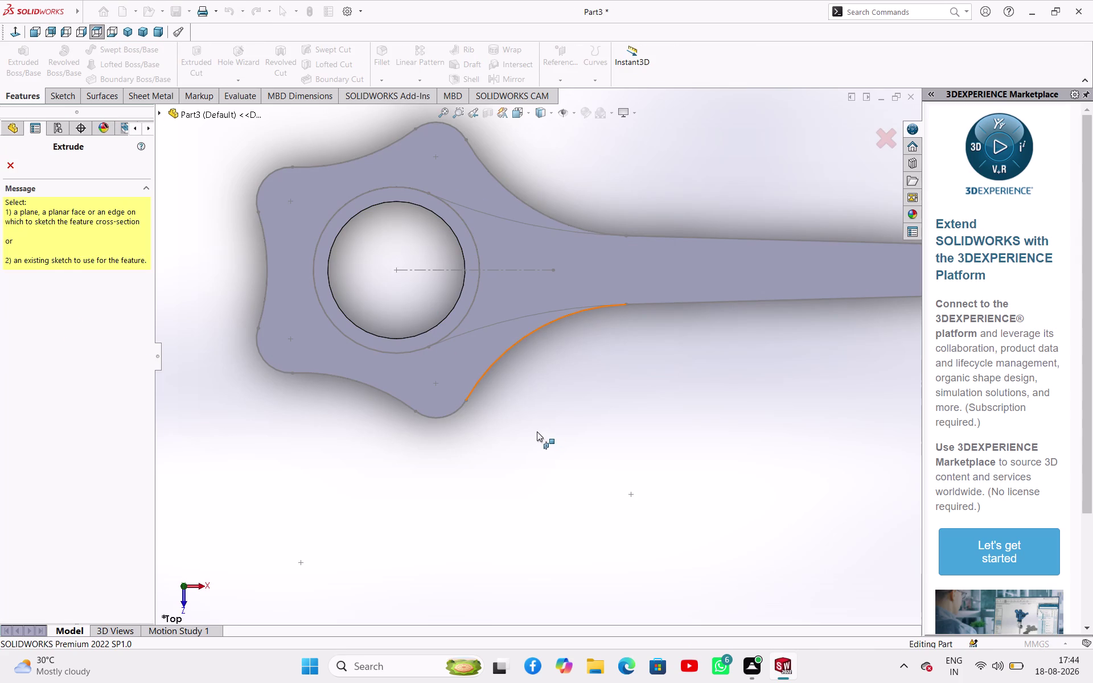
middle_drag(569, 448, 588, 371)
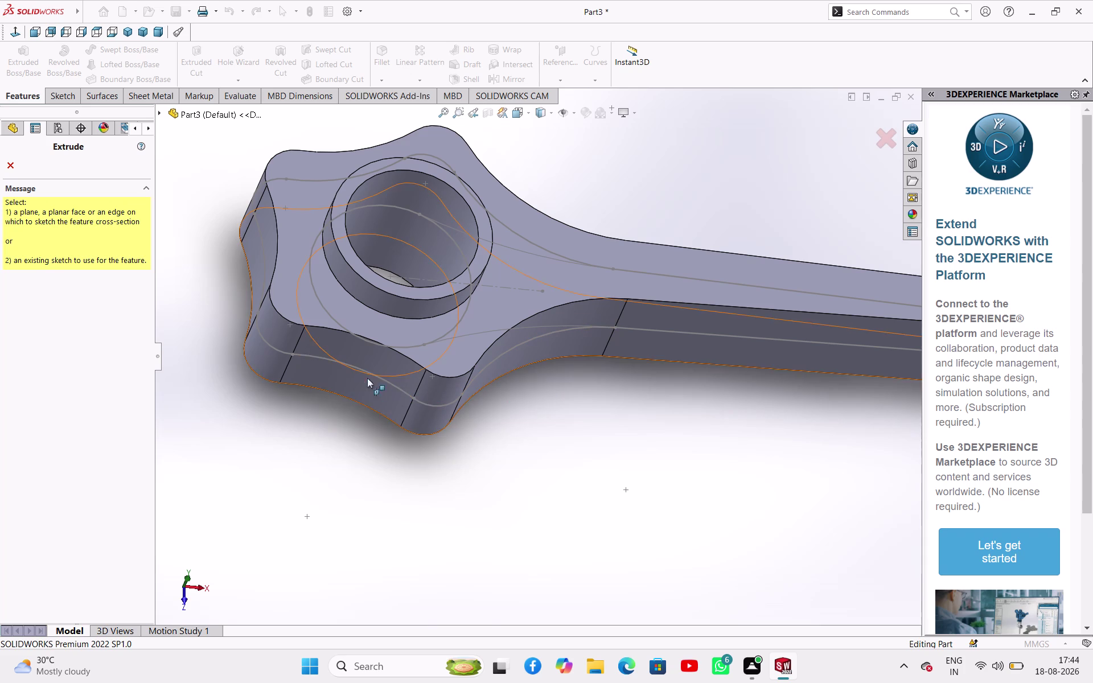
click(359, 369)
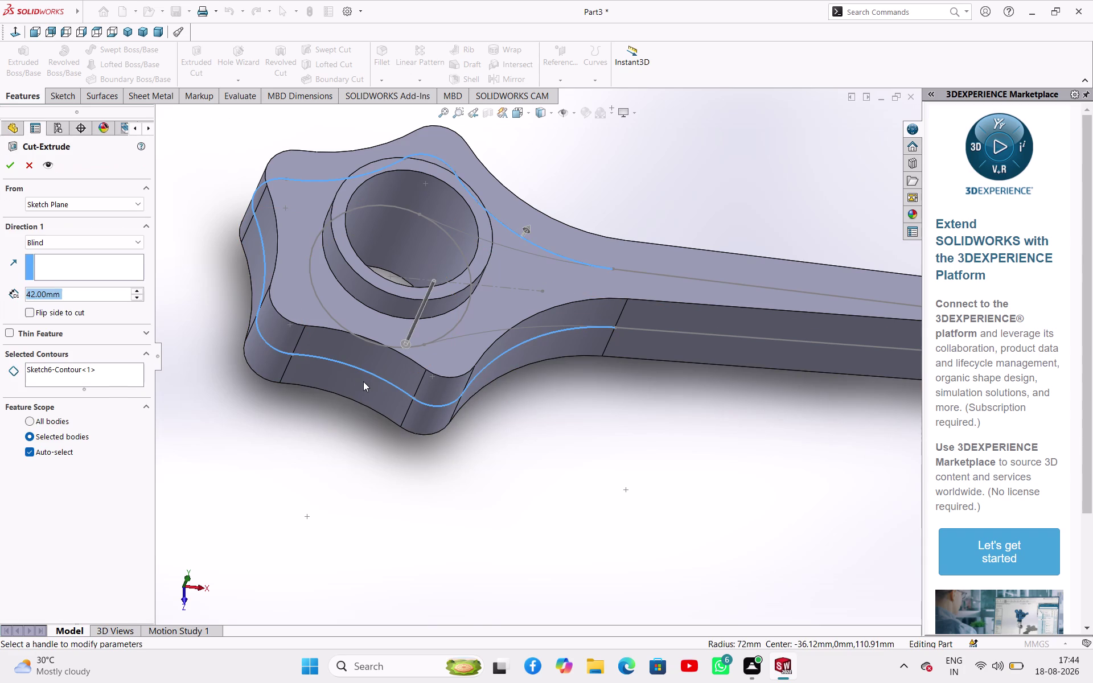
middle_drag(500, 487, 544, 443)
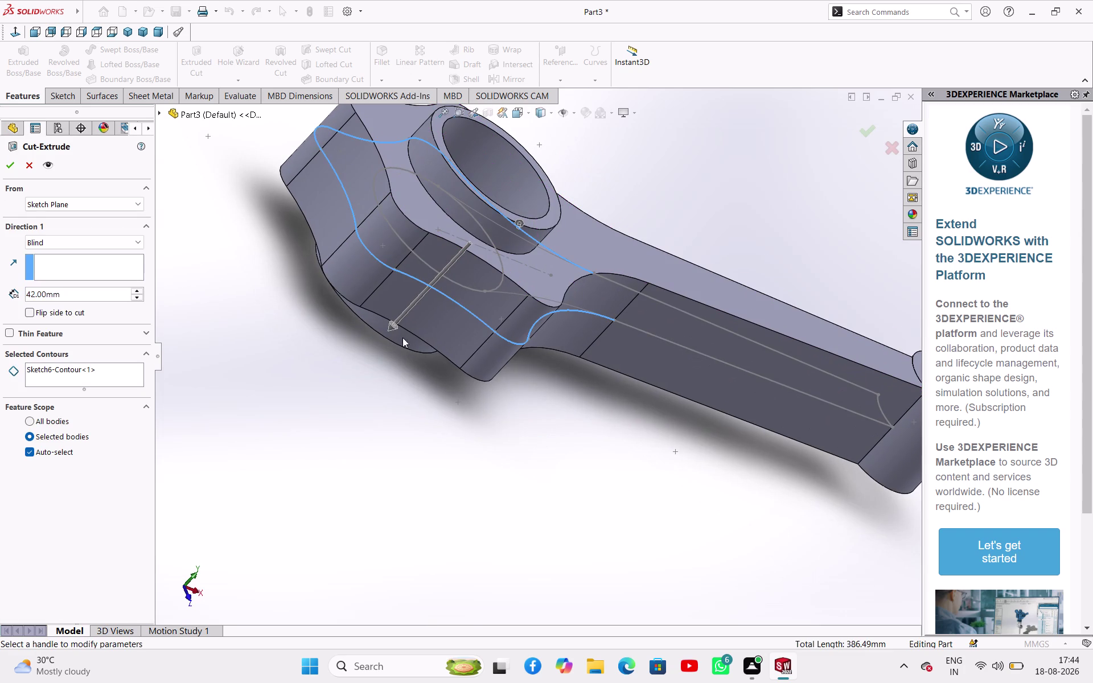
drag(393, 329, 326, 393)
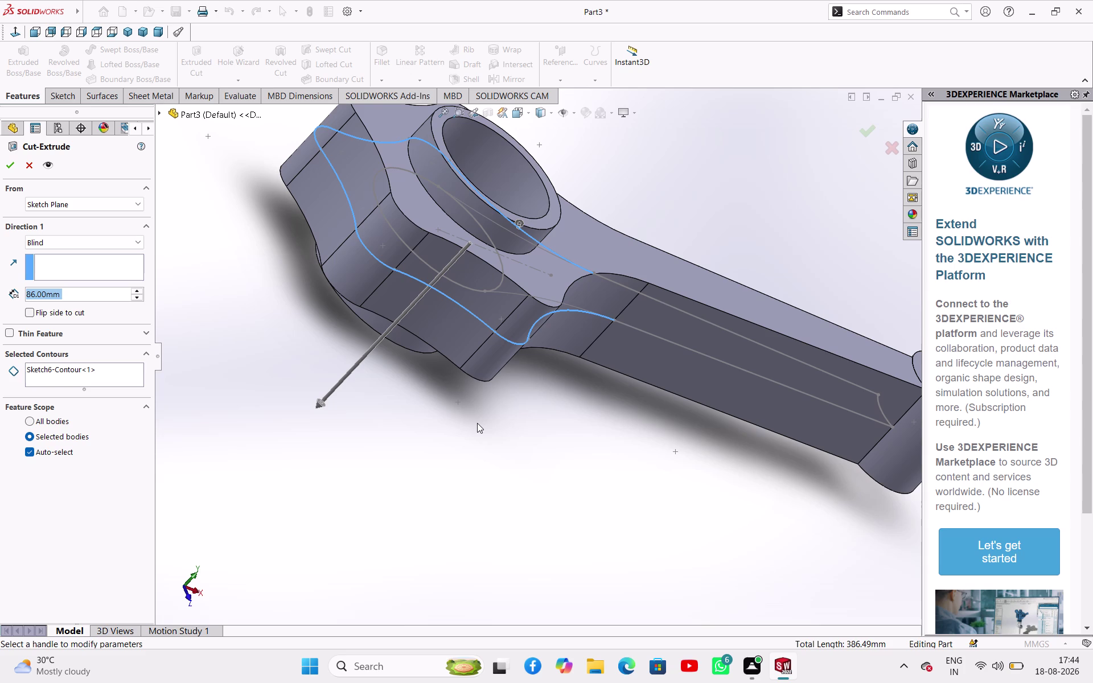
click(130, 246)
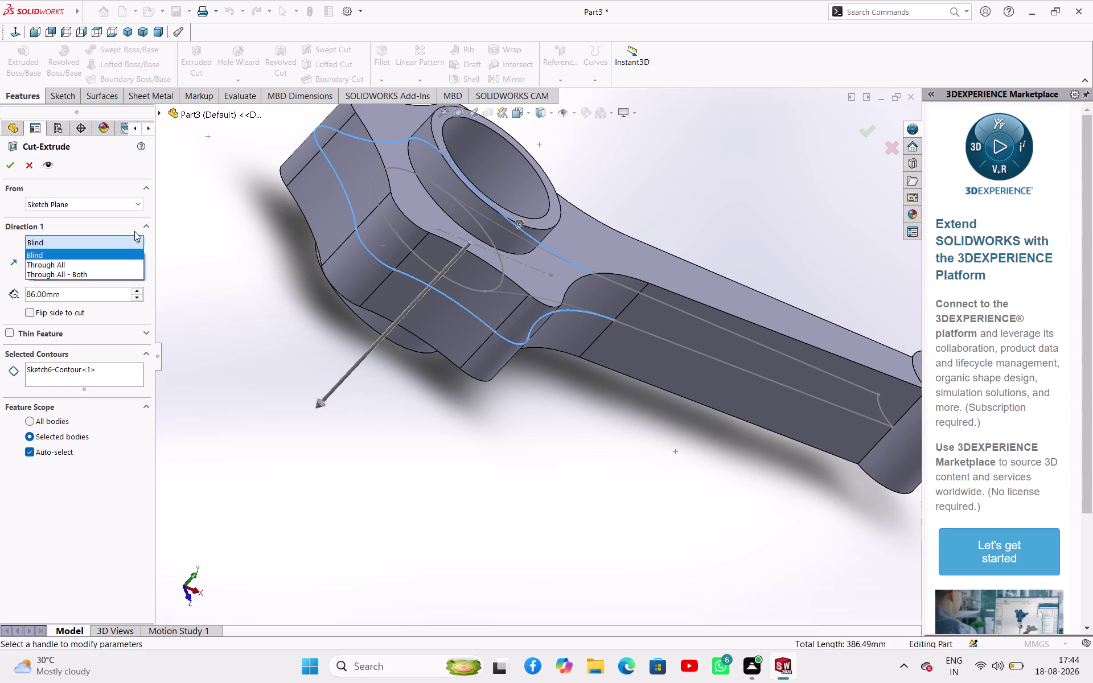
click(135, 241)
click(137, 206)
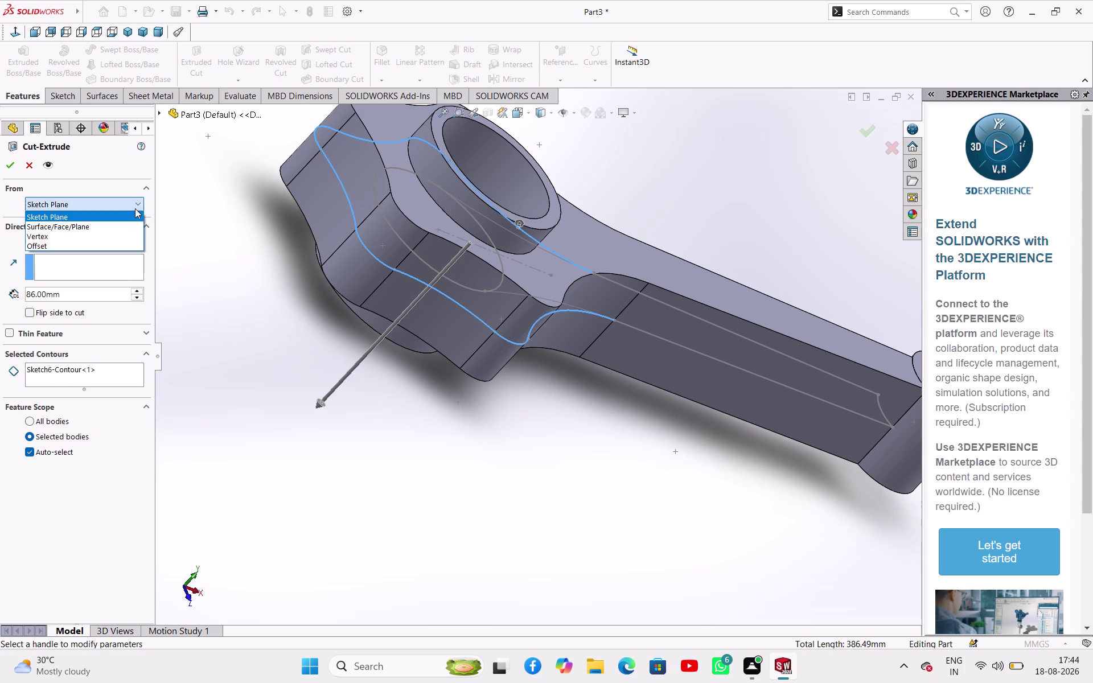
click(135, 204)
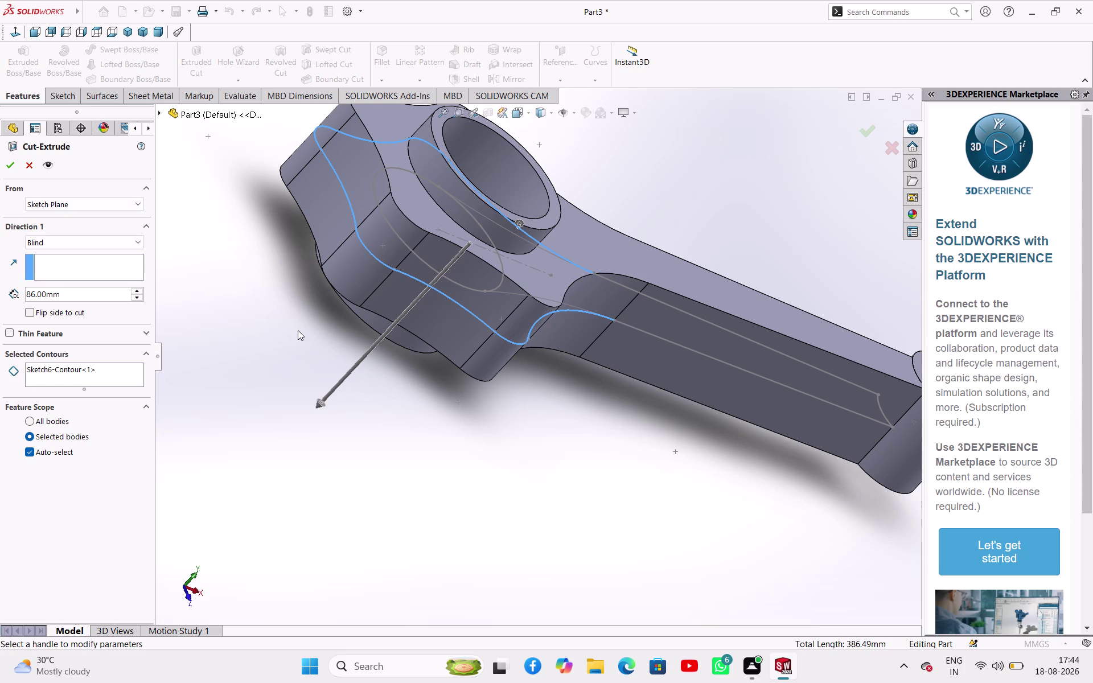
Set the cut depth to 14 mm and dismiss the open-profile rebuild error.
click(96, 288)
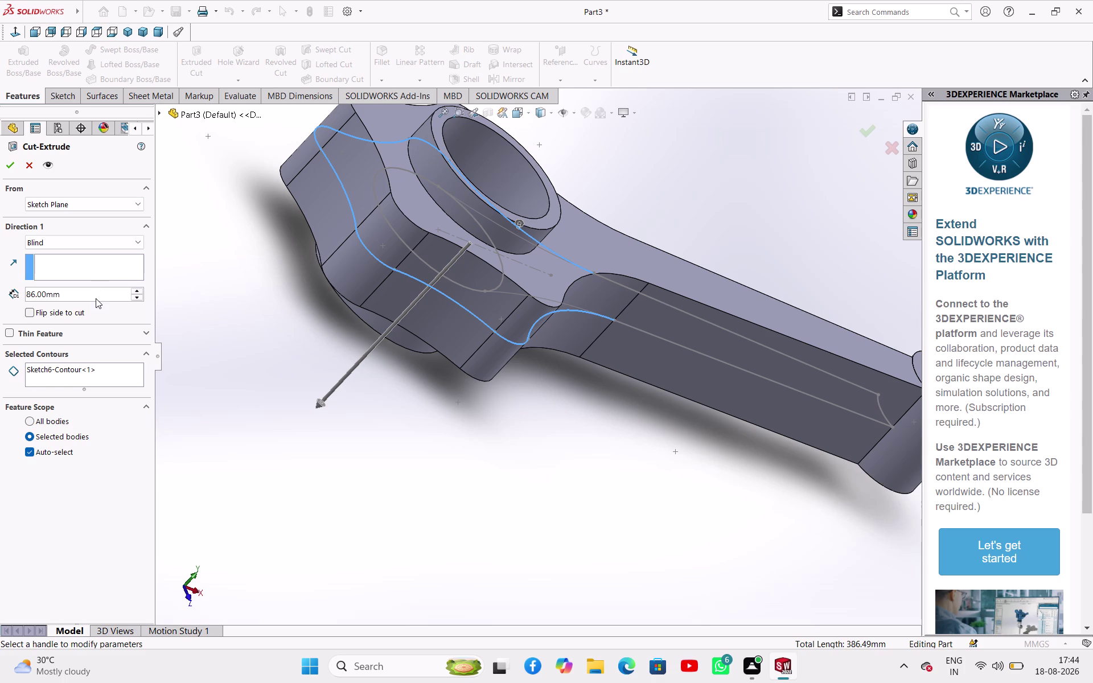
double_click(94, 293)
text(1)
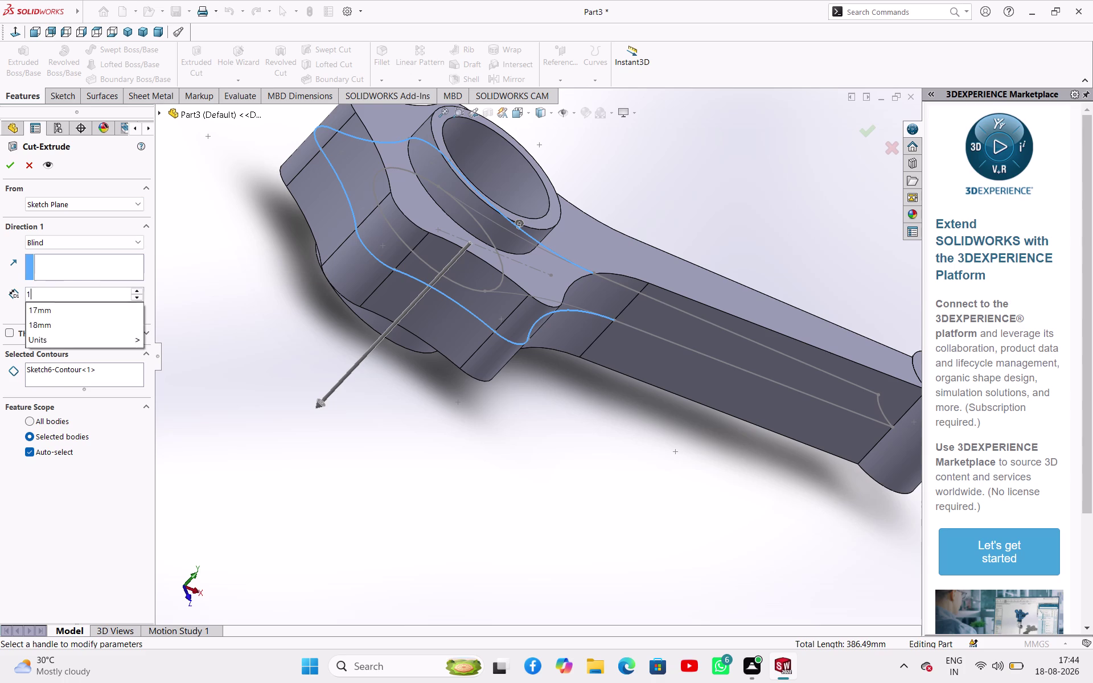
text(4)
click(246, 320)
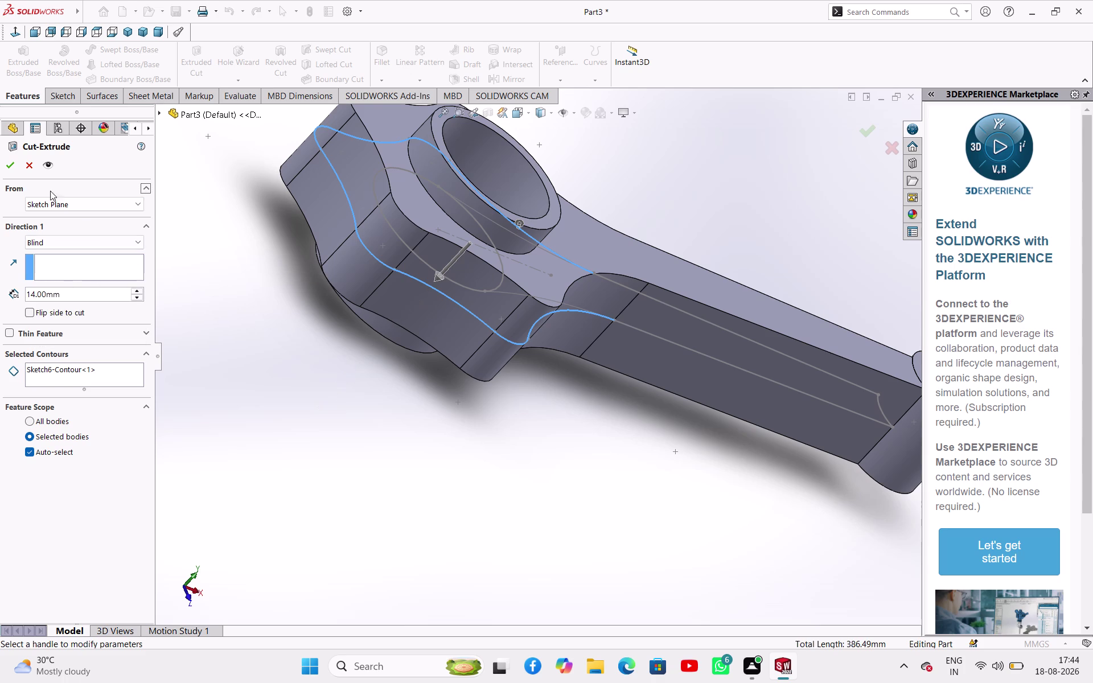
click(12, 162)
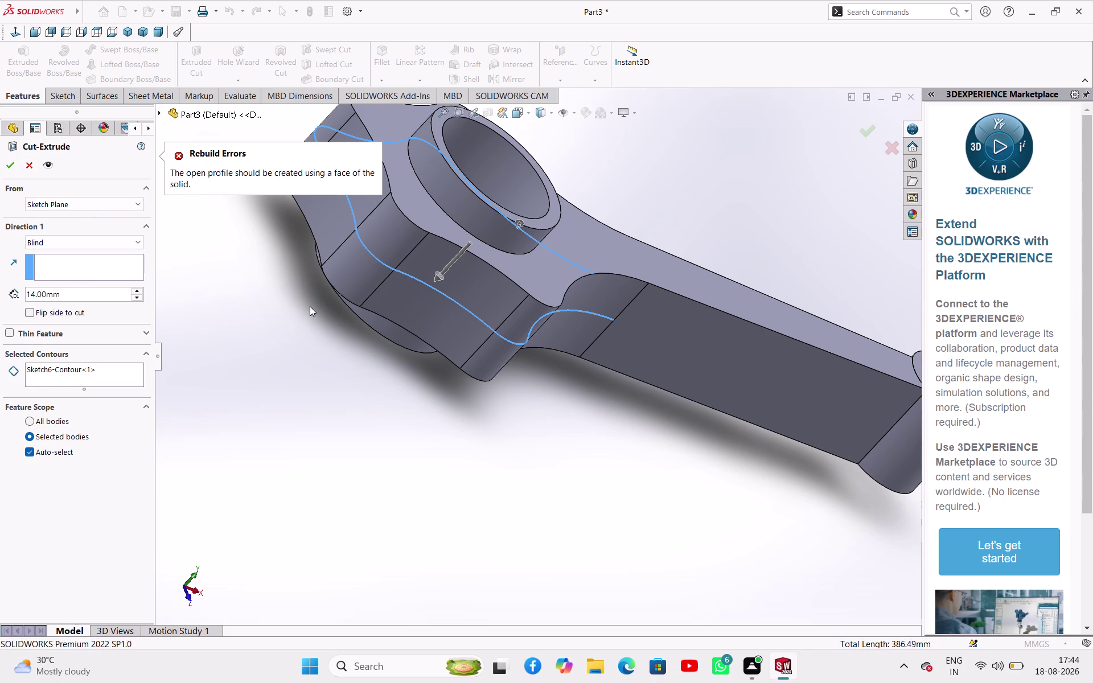
click(310, 307)
Inspect the profile, try a deeper 91 mm cut, then cancel the cut-extrude.
middle_drag(412, 321, 345, 346)
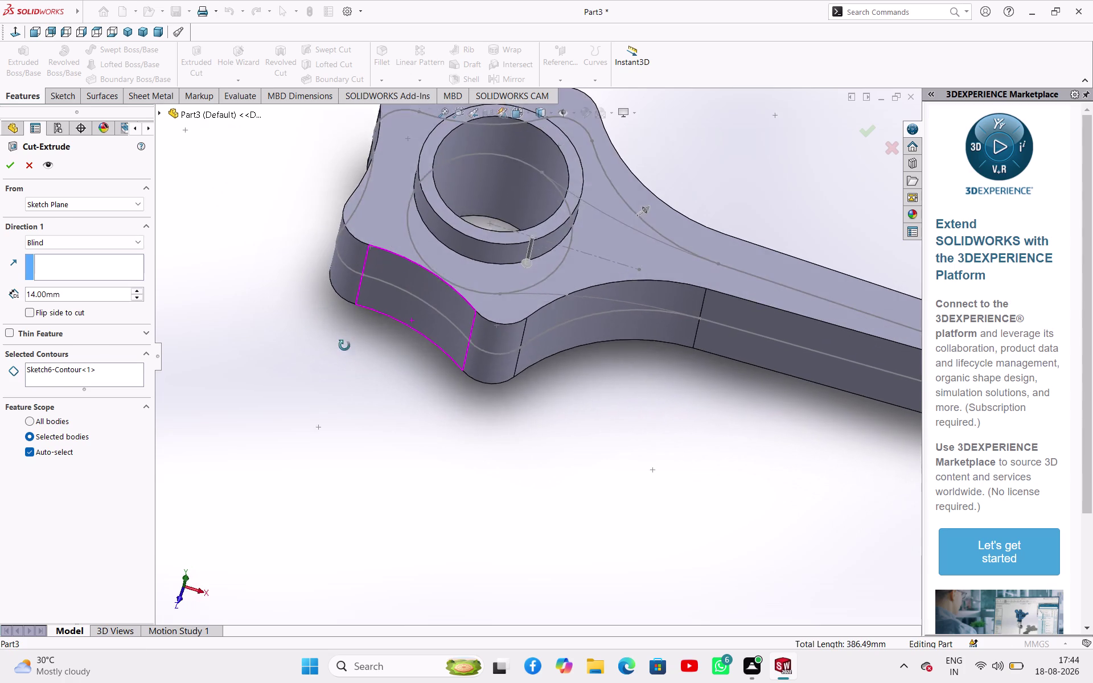
middle_drag(344, 346, 376, 387)
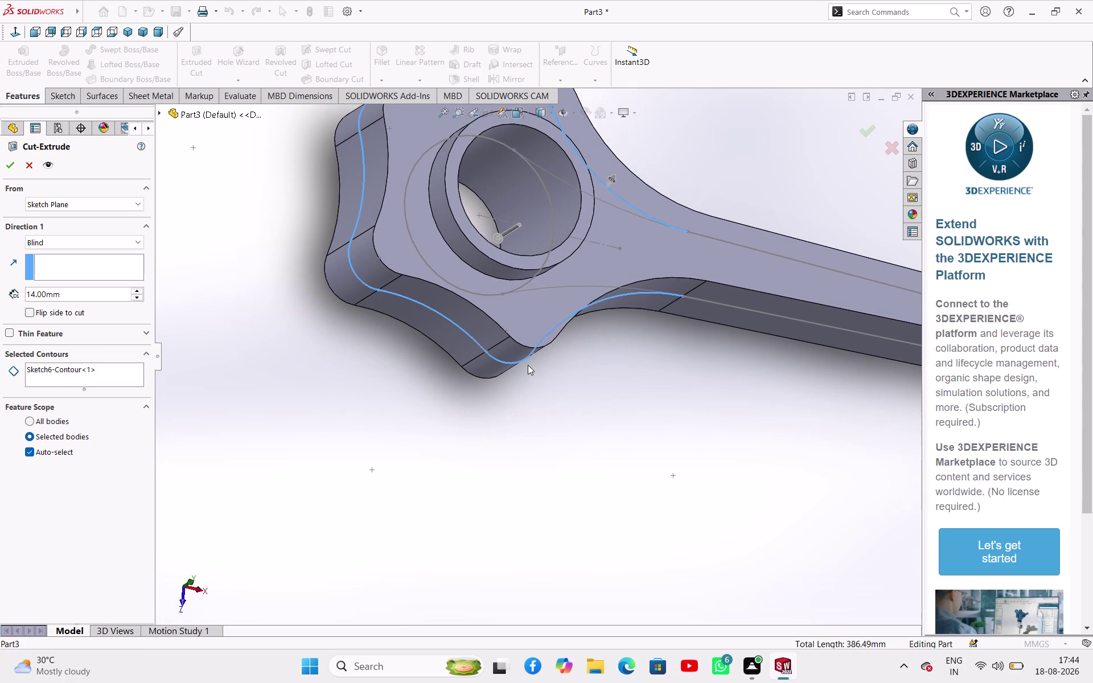
middle_drag(527, 365, 564, 272)
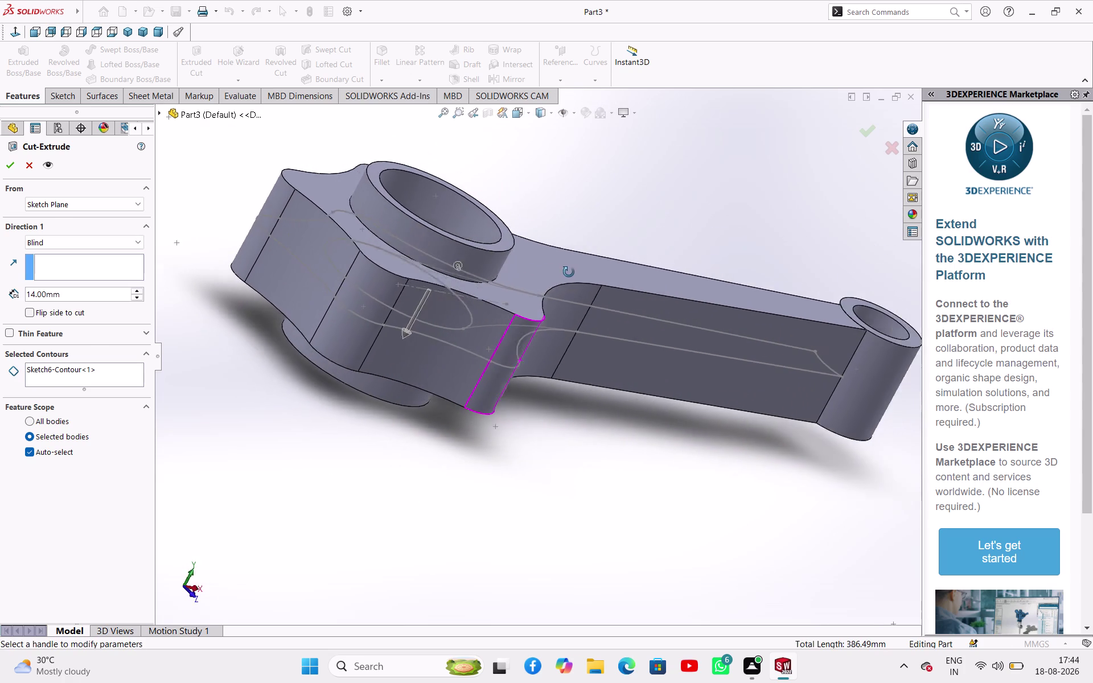
middle_drag(563, 272, 544, 255)
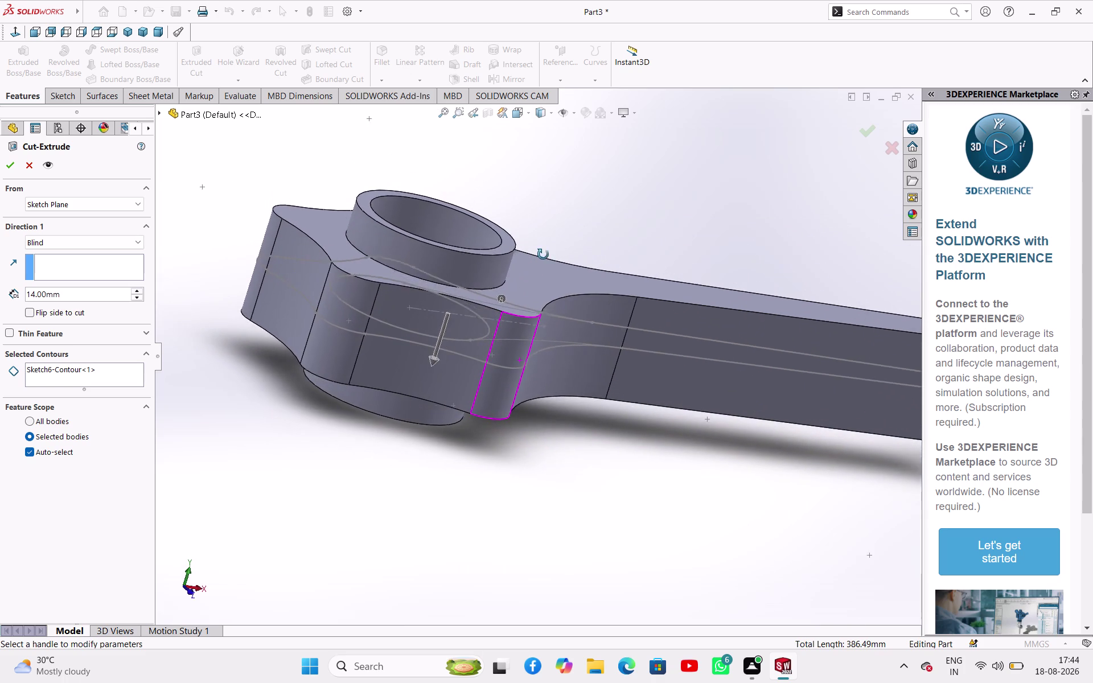
middle_drag(543, 254, 527, 217)
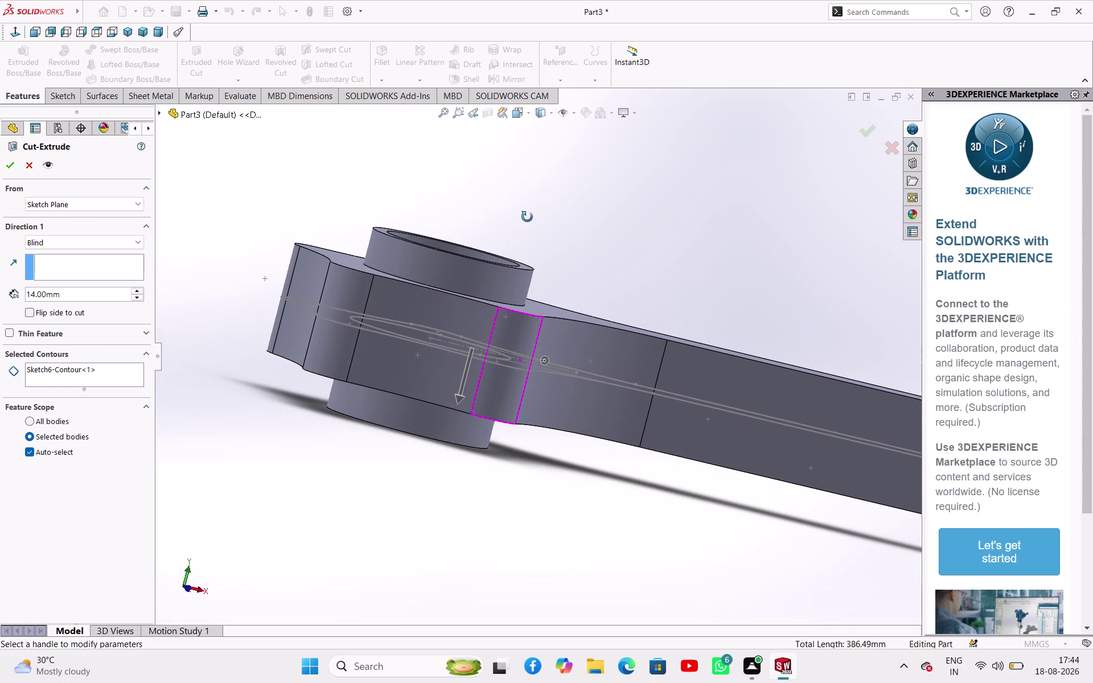
middle_drag(527, 217, 512, 224)
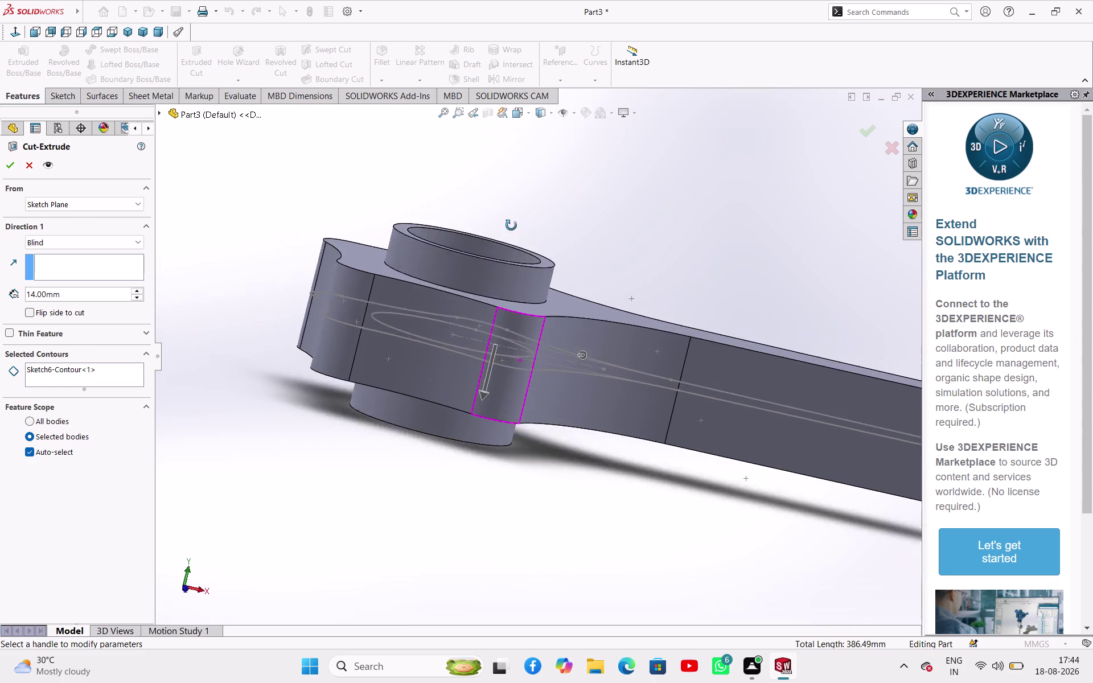
middle_drag(511, 225, 506, 345)
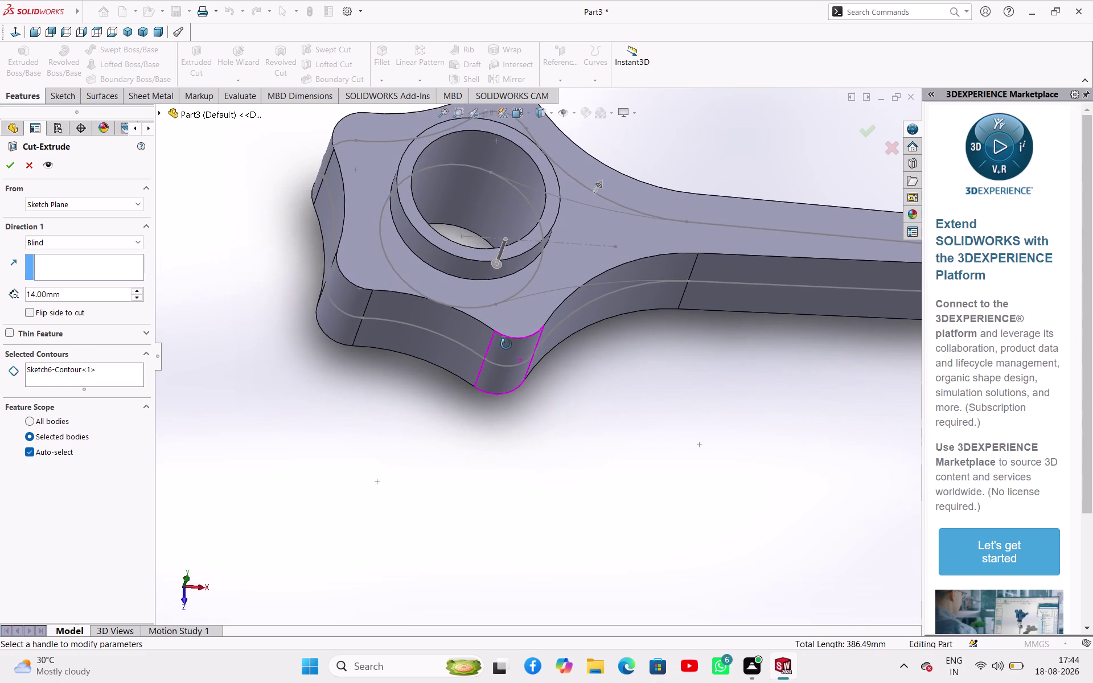
middle_drag(507, 344, 492, 304)
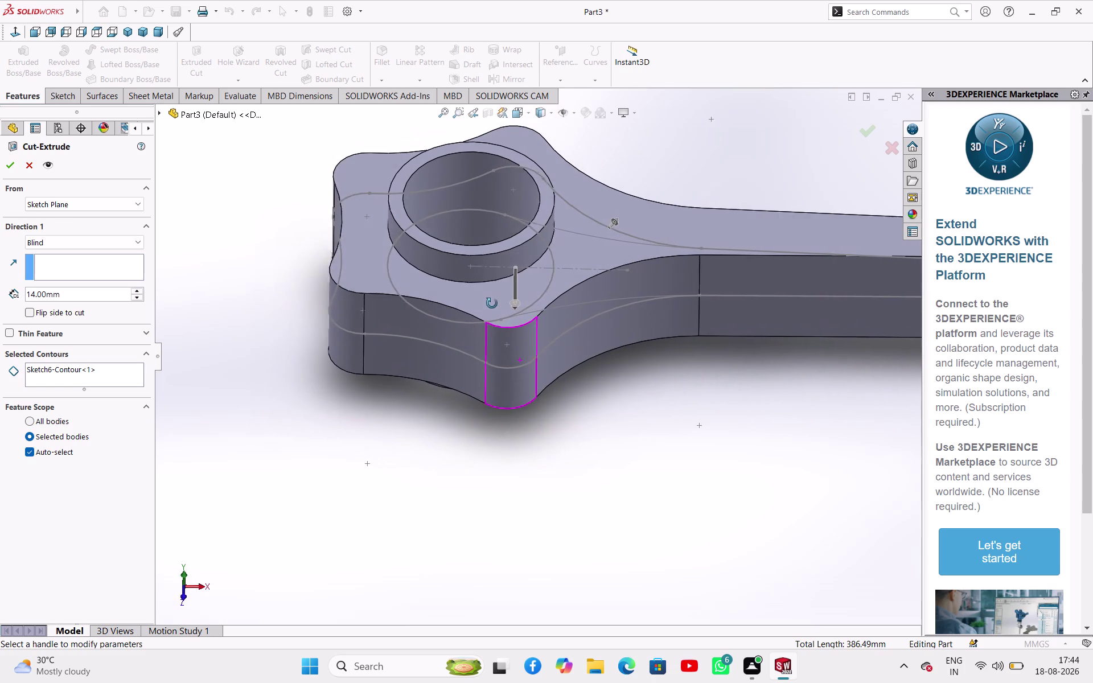
middle_drag(492, 304, 509, 307)
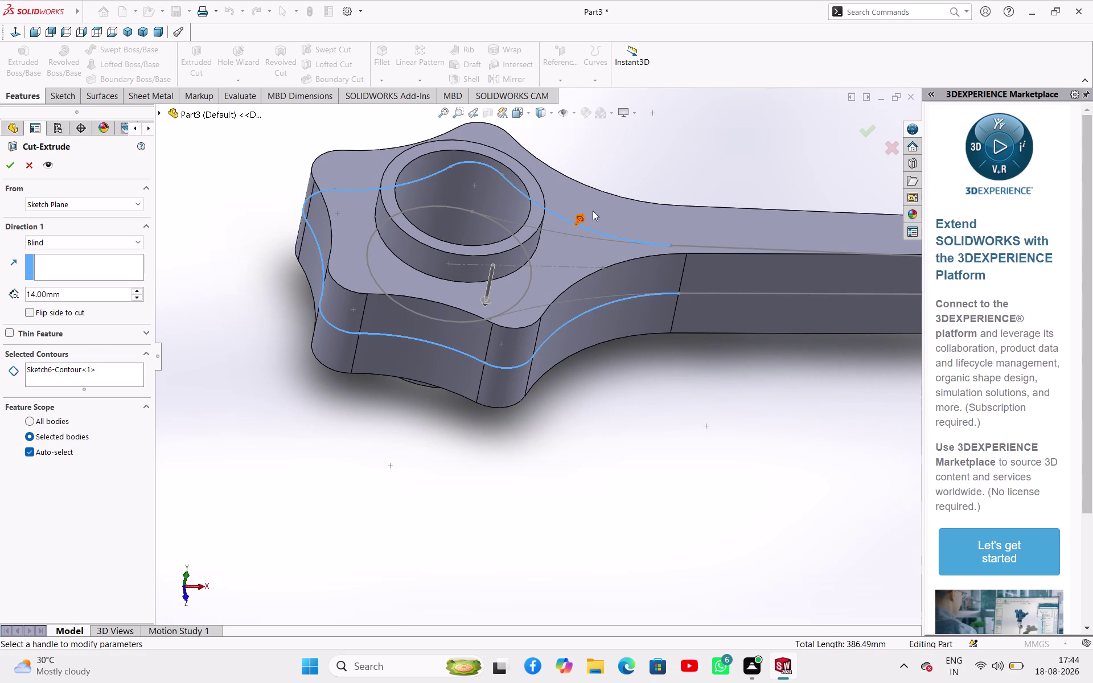
click(587, 216)
click(571, 234)
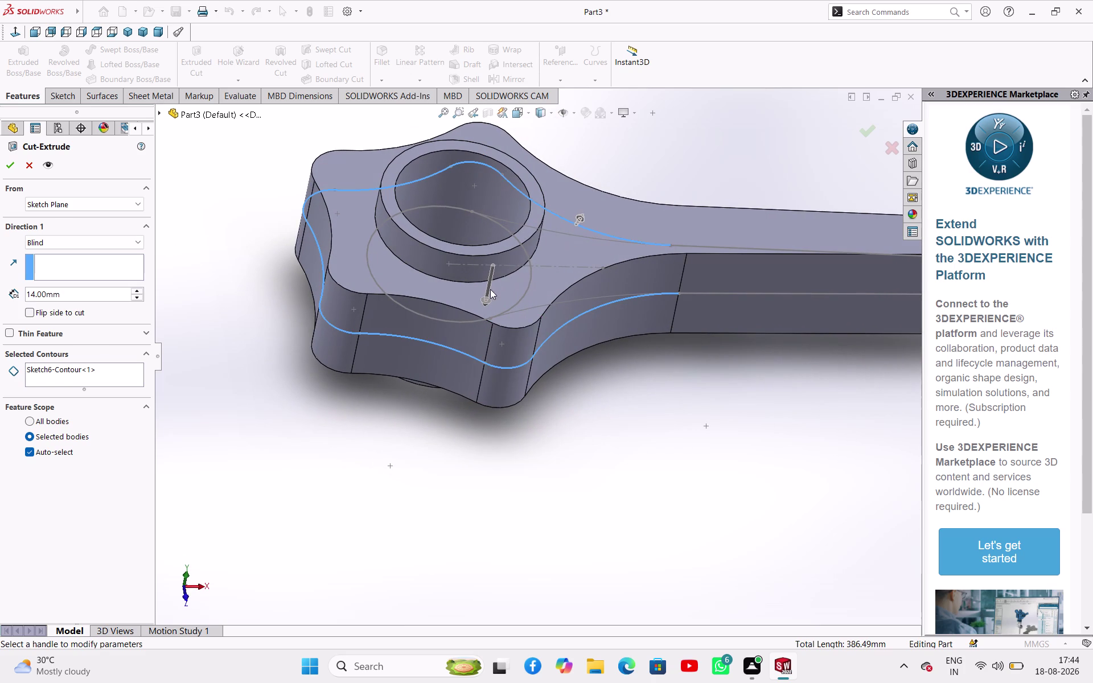
click(488, 301)
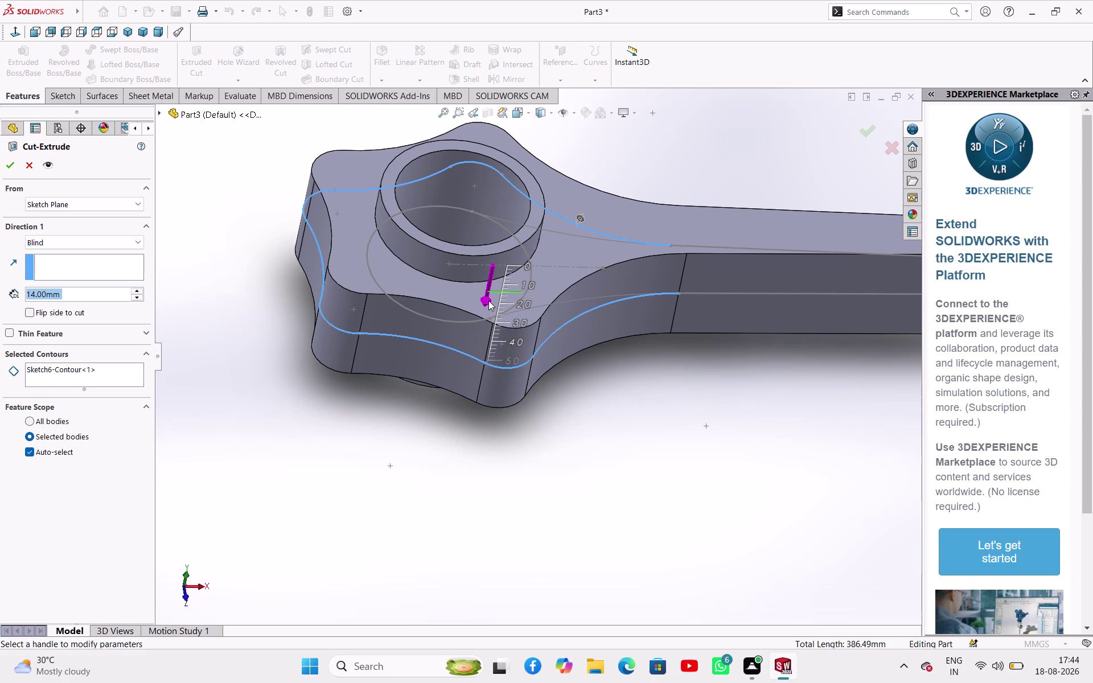
click(395, 436)
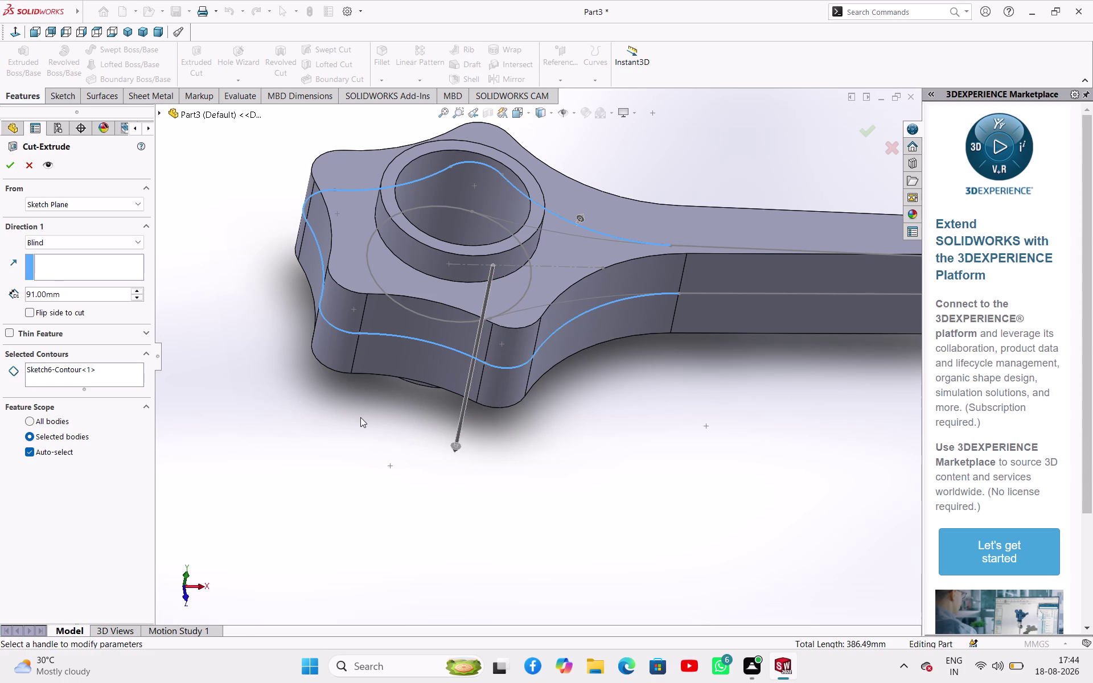
middle_drag(360, 417, 409, 360)
click(33, 169)
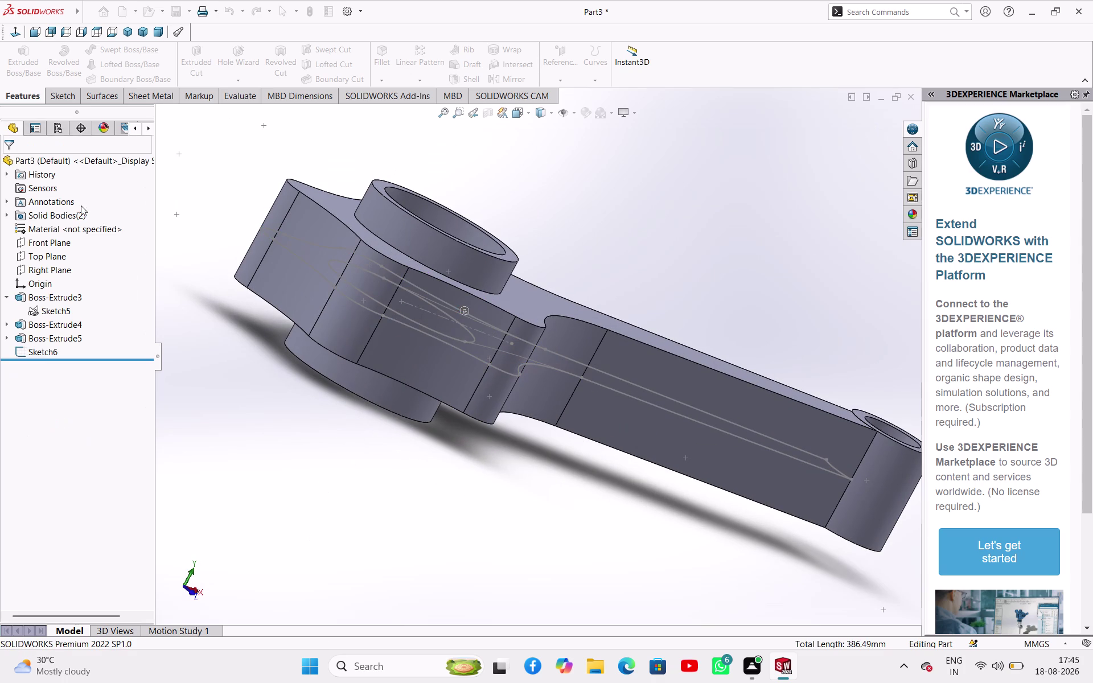
Reopen Sketch6 to inspect its outline, exit it, and start a new Extruded Cut.
click(240, 138)
click(48, 350)
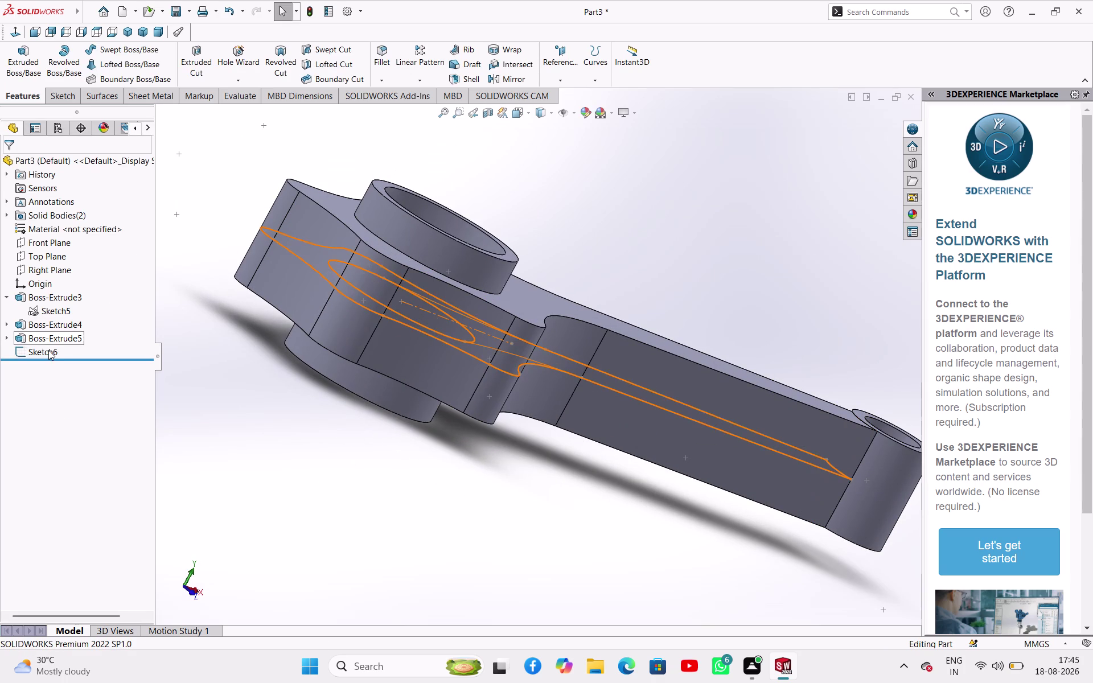
click(59, 316)
click(533, 253)
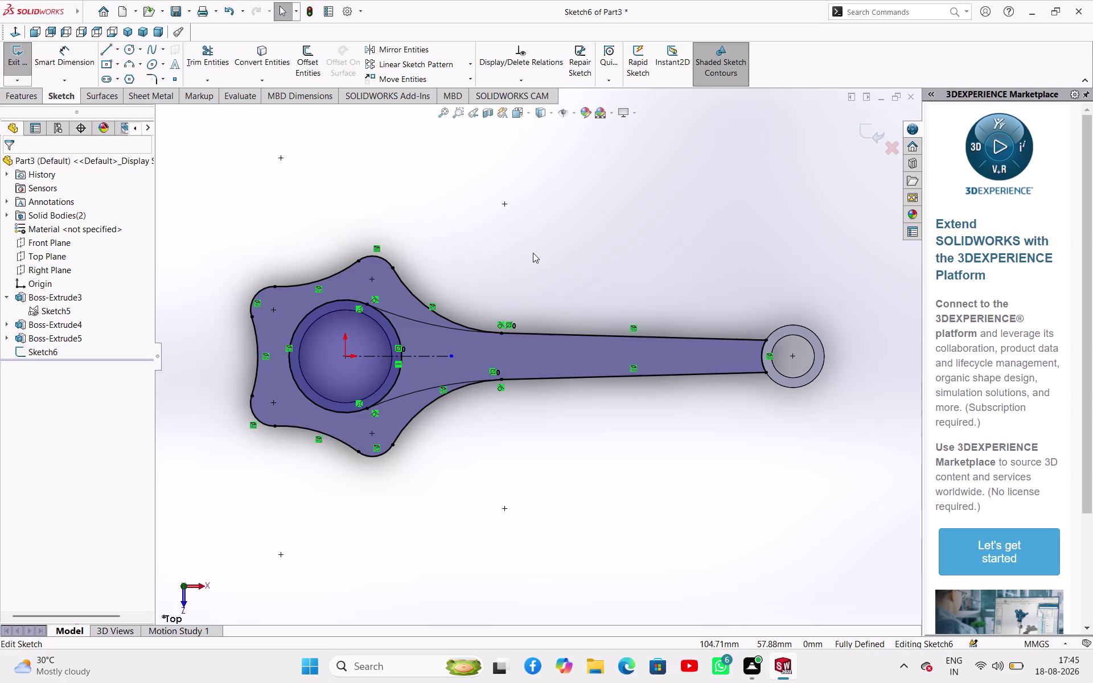
middle_drag(536, 271, 560, 170)
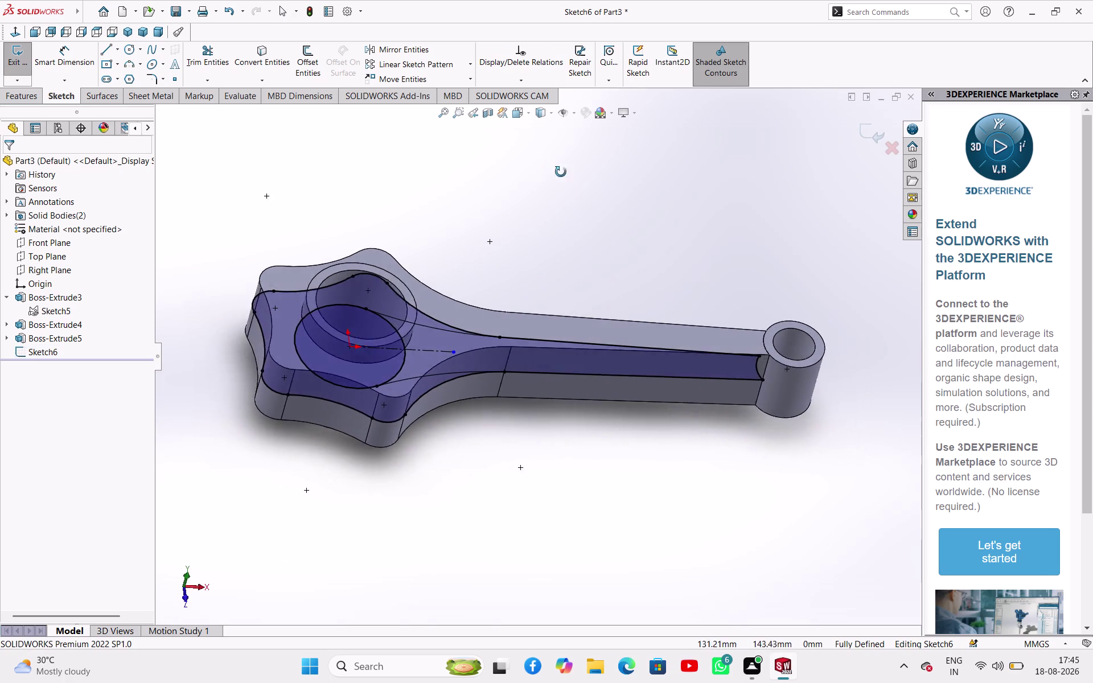
middle_drag(560, 171, 524, 97)
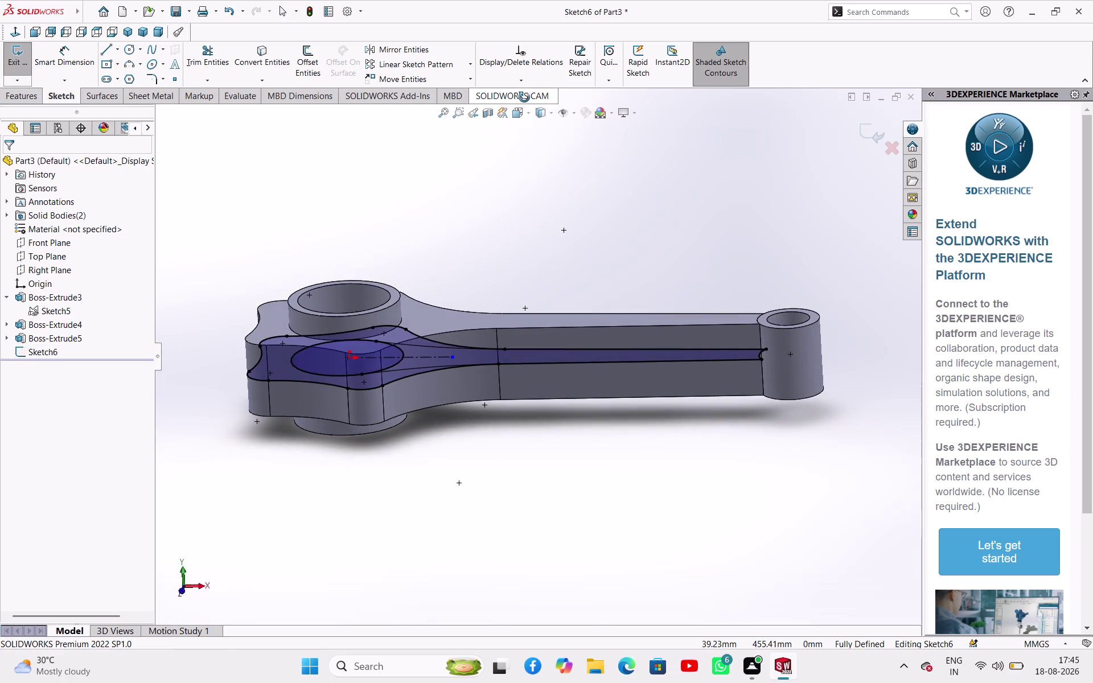
middle_drag(525, 97, 535, 170)
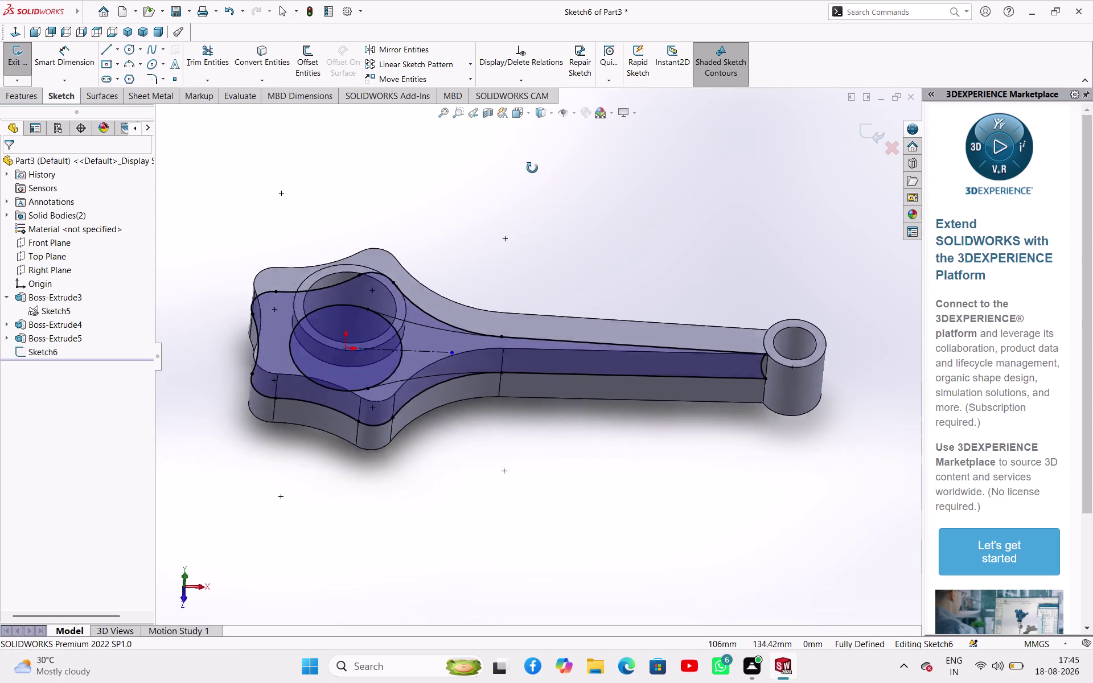
middle_drag(535, 171, 558, 158)
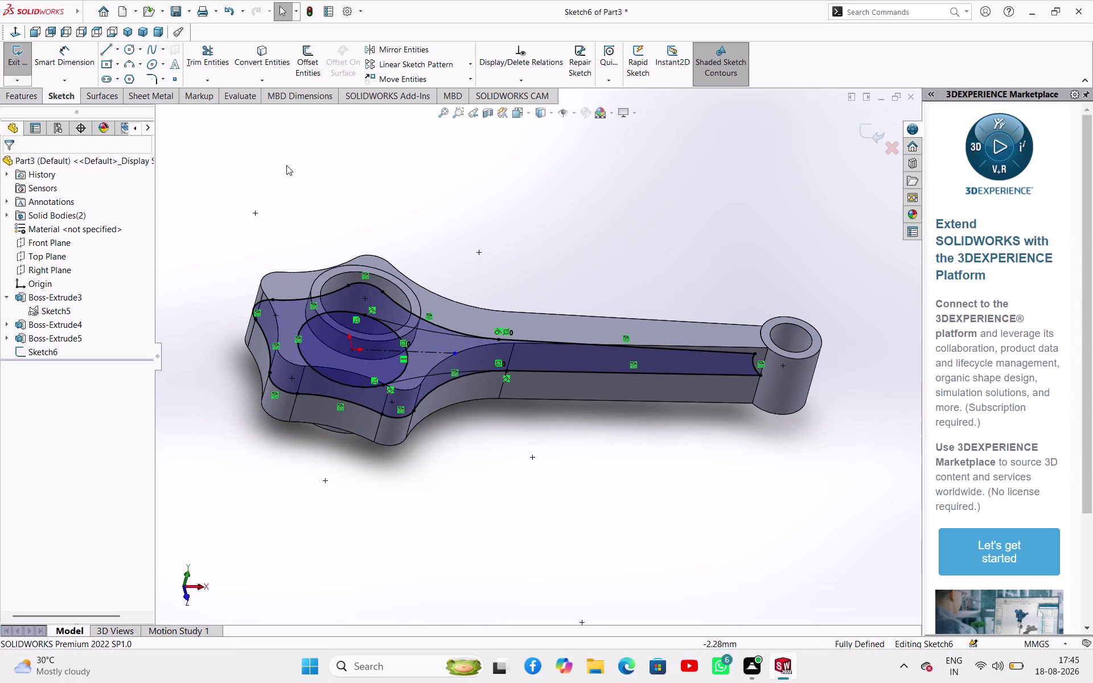
click(21, 61)
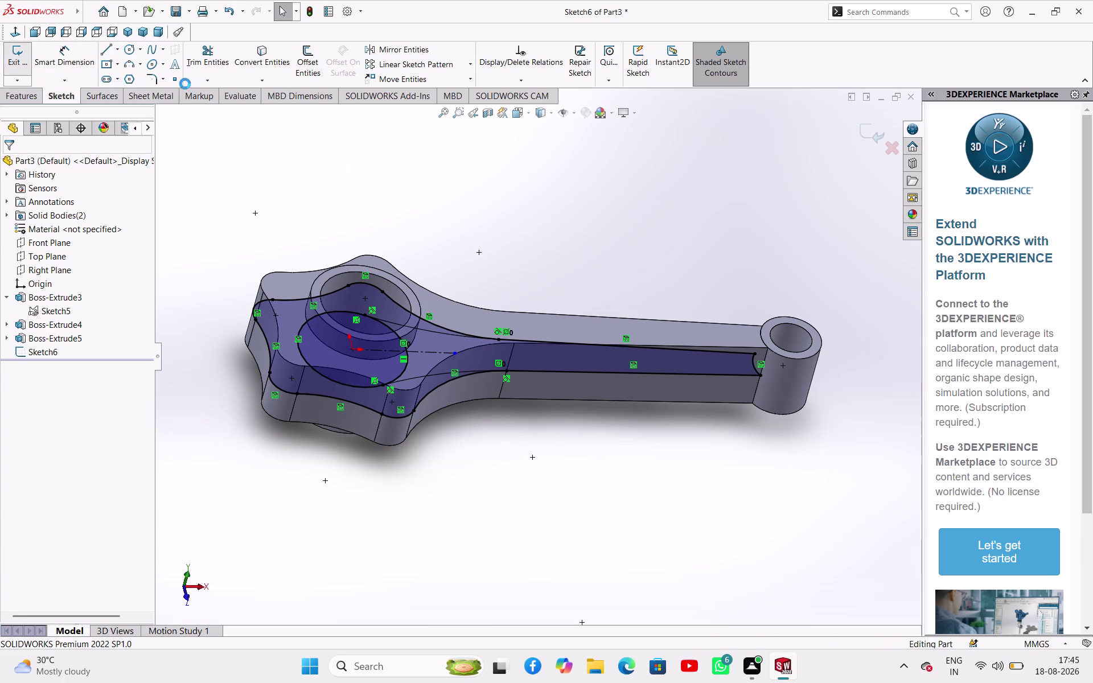
click(209, 69)
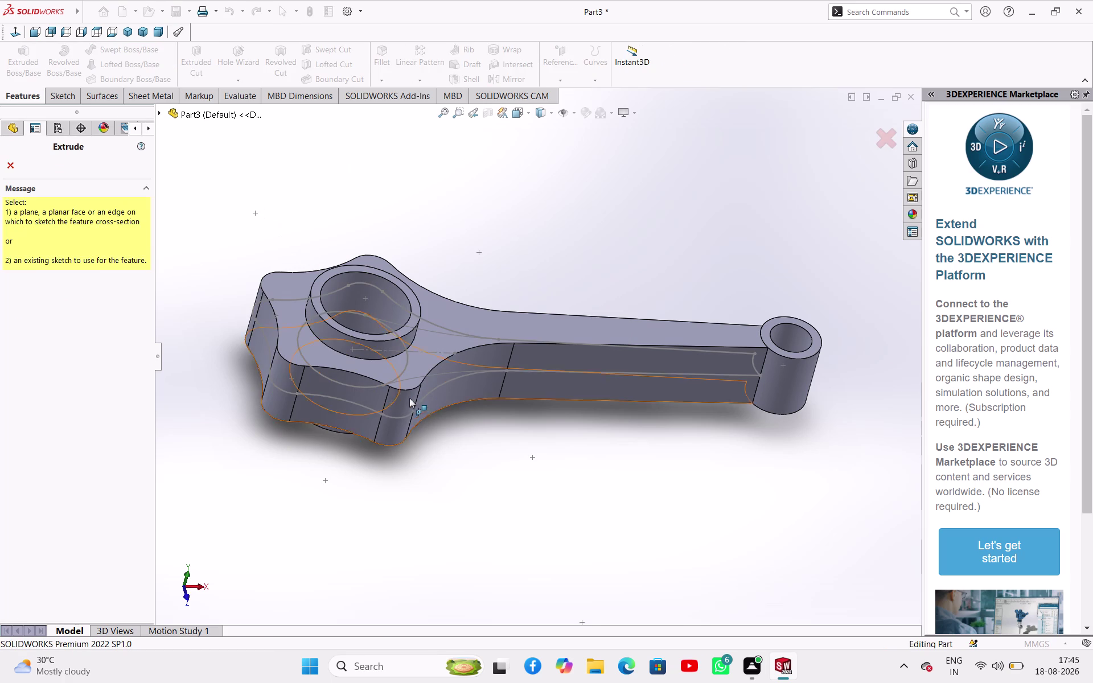
Retry the 42 mm cut on Sketch6, cancel after the error, and reselect Sketch6.
click(423, 398)
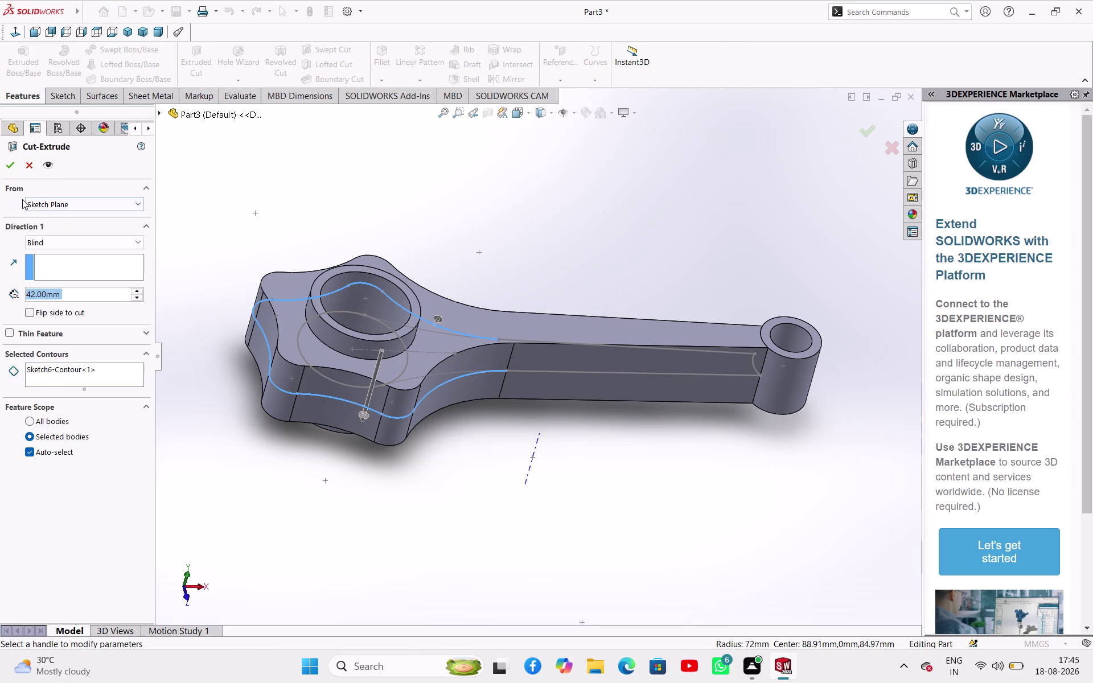
click(8, 164)
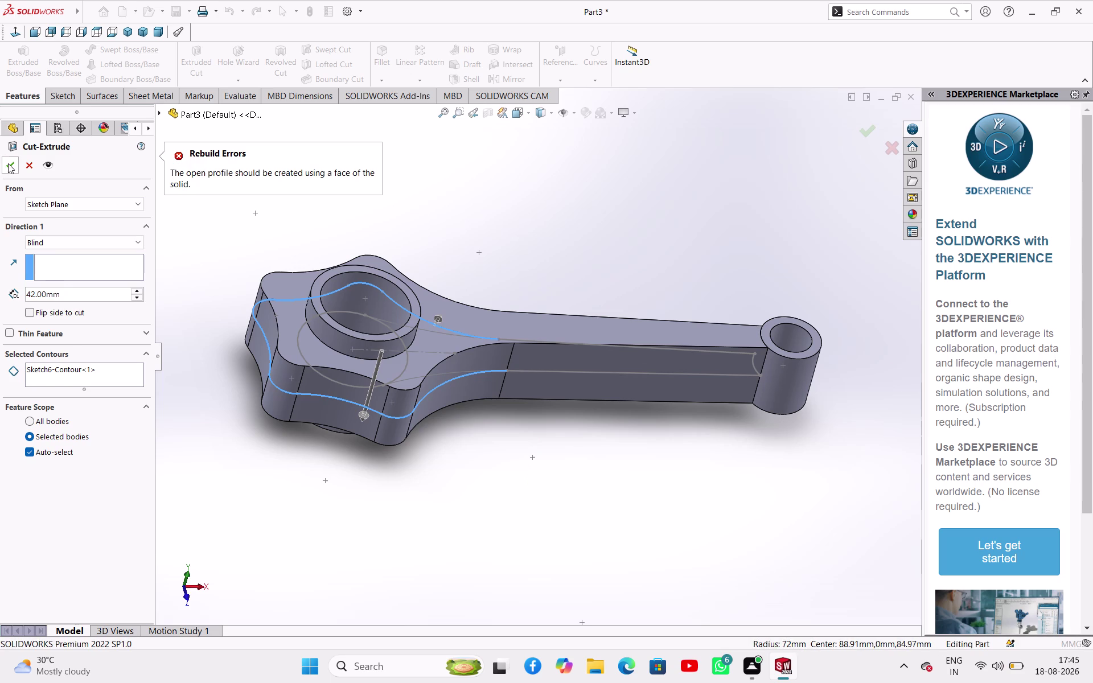
click(28, 163)
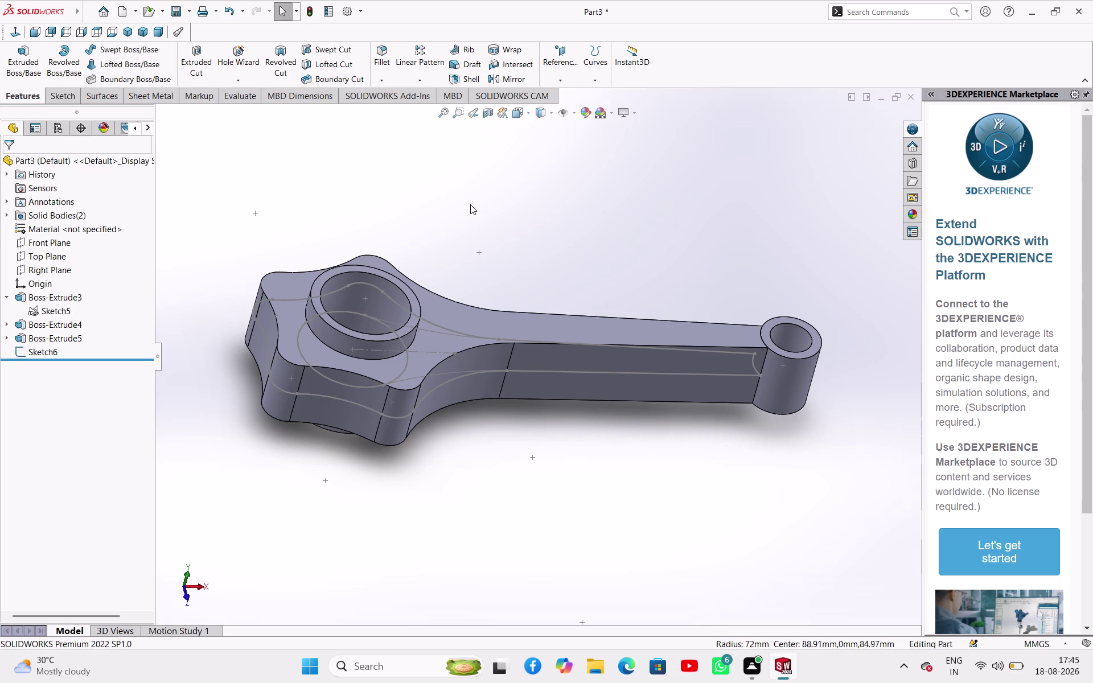
click(471, 204)
middle_drag(476, 225, 460, 252)
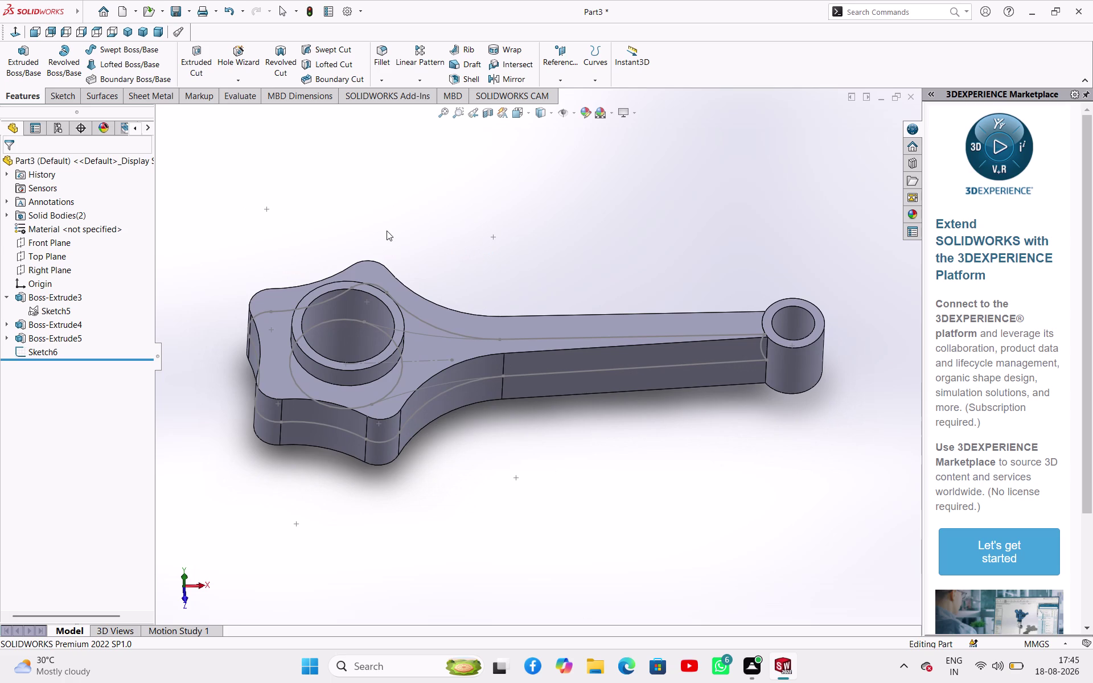
click(45, 352)
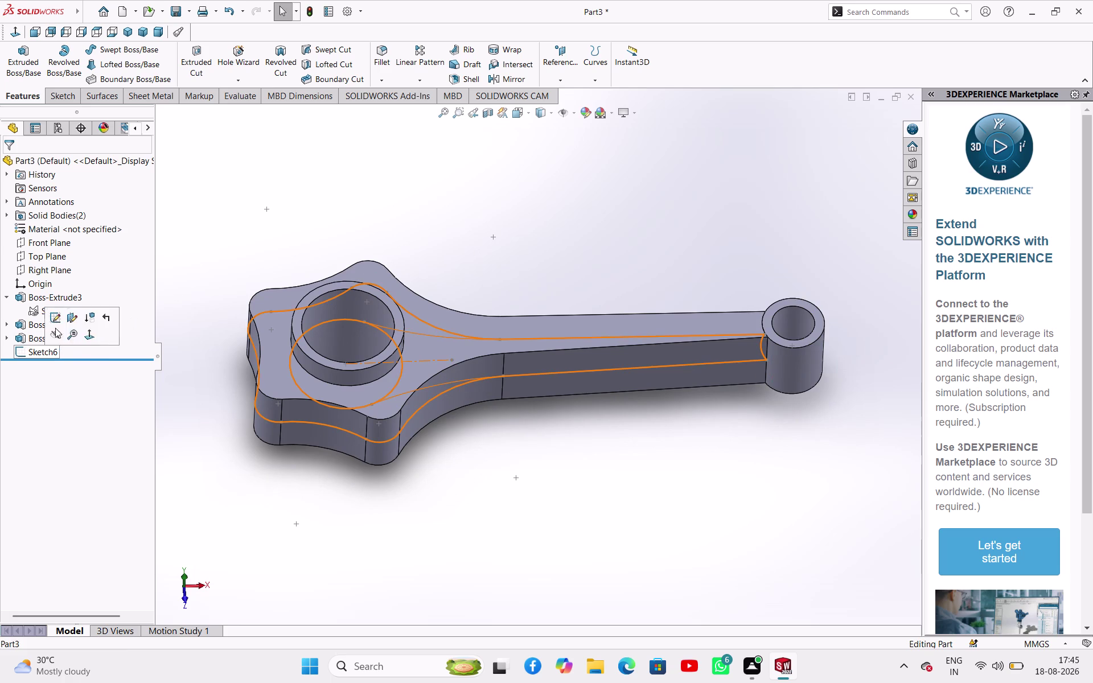
Convert the 52 mm bore's circular edge into Sketch6 and exit the sketch.
click(58, 321)
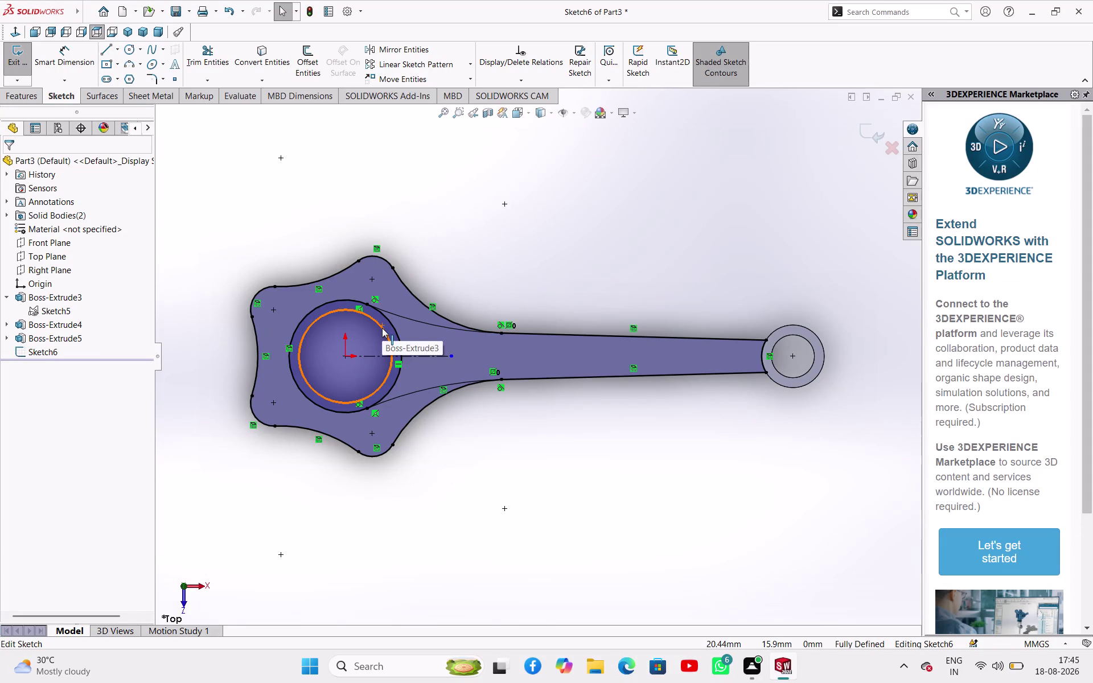
click(268, 50)
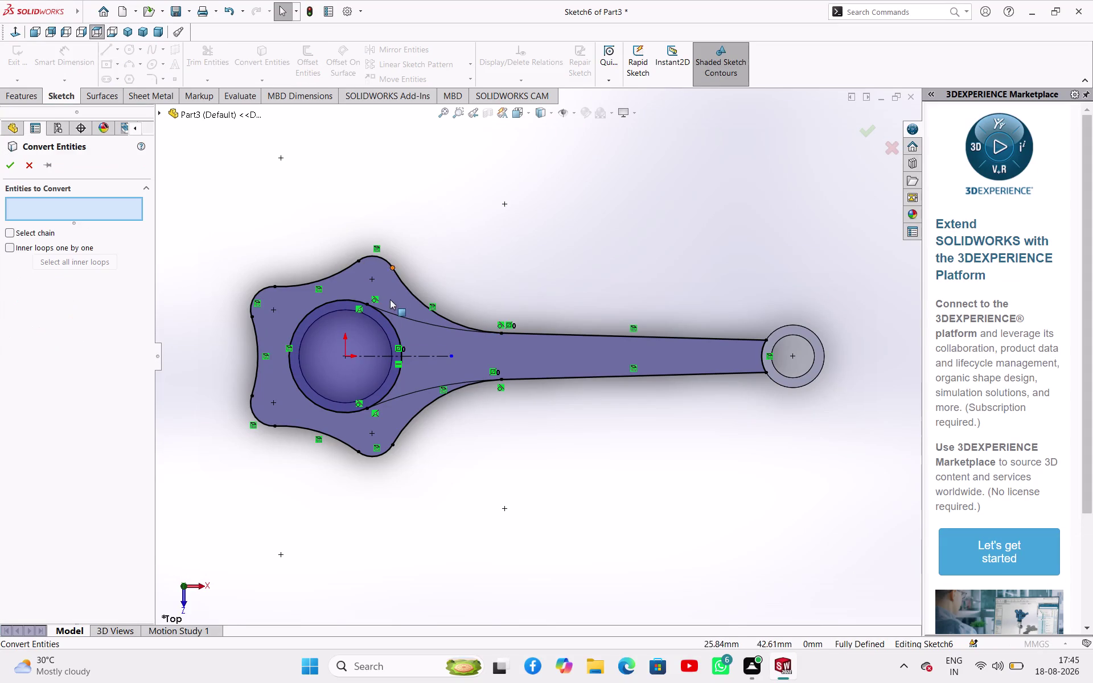
click(380, 324)
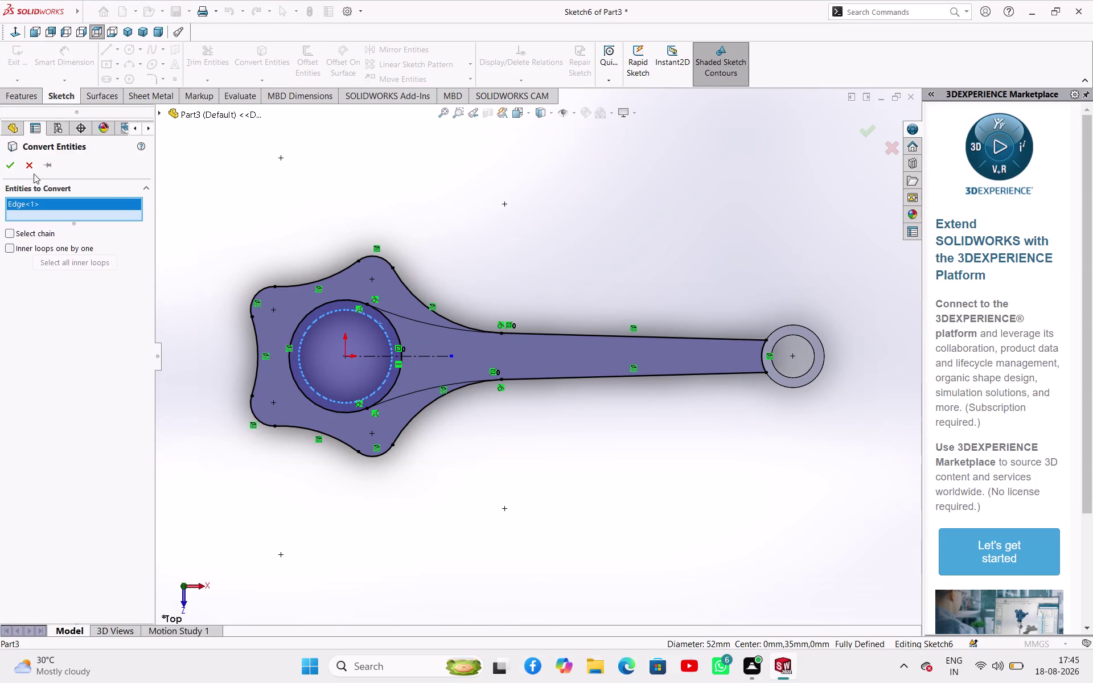
click(13, 168)
middle_drag(264, 233, 288, 198)
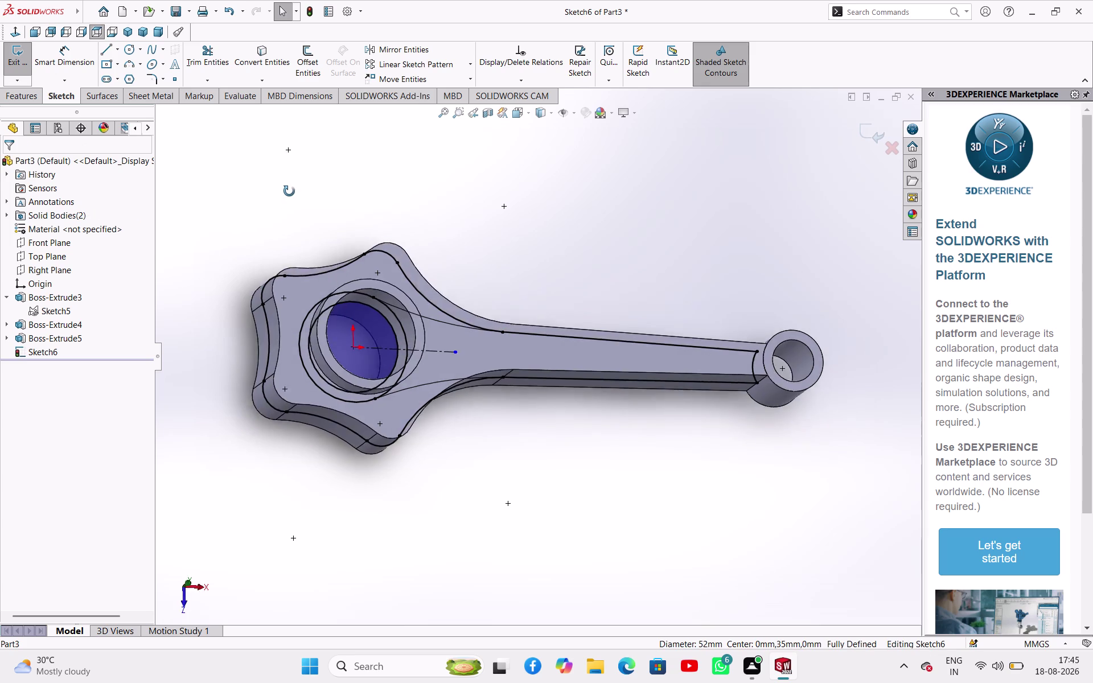
middle_drag(287, 198, 284, 173)
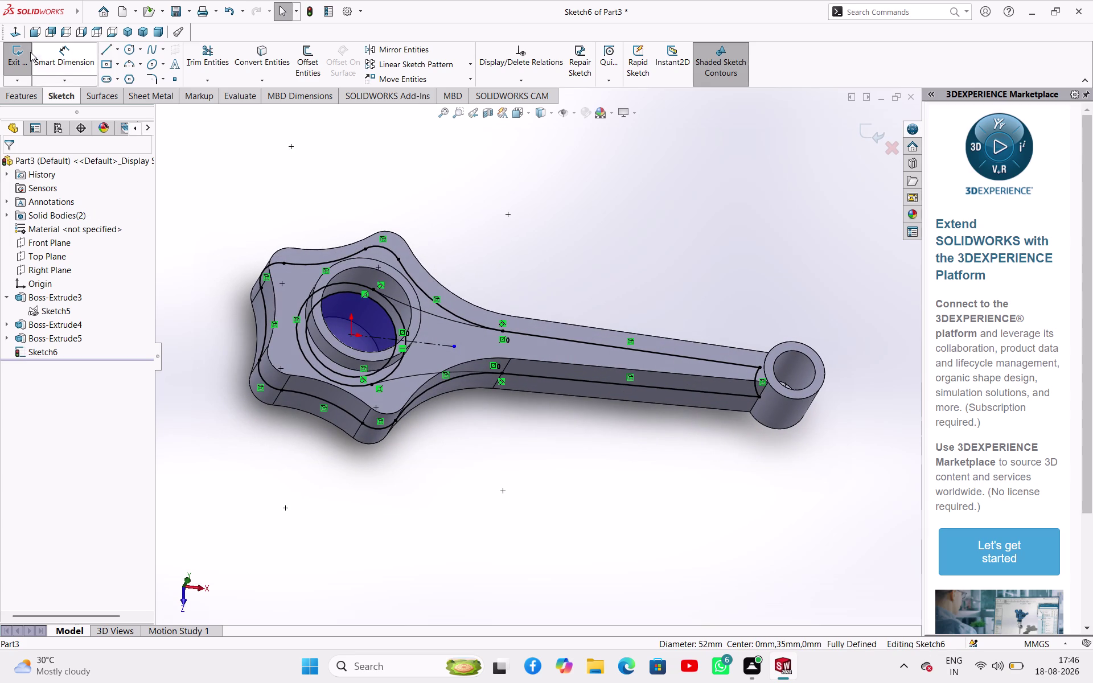
click(30, 52)
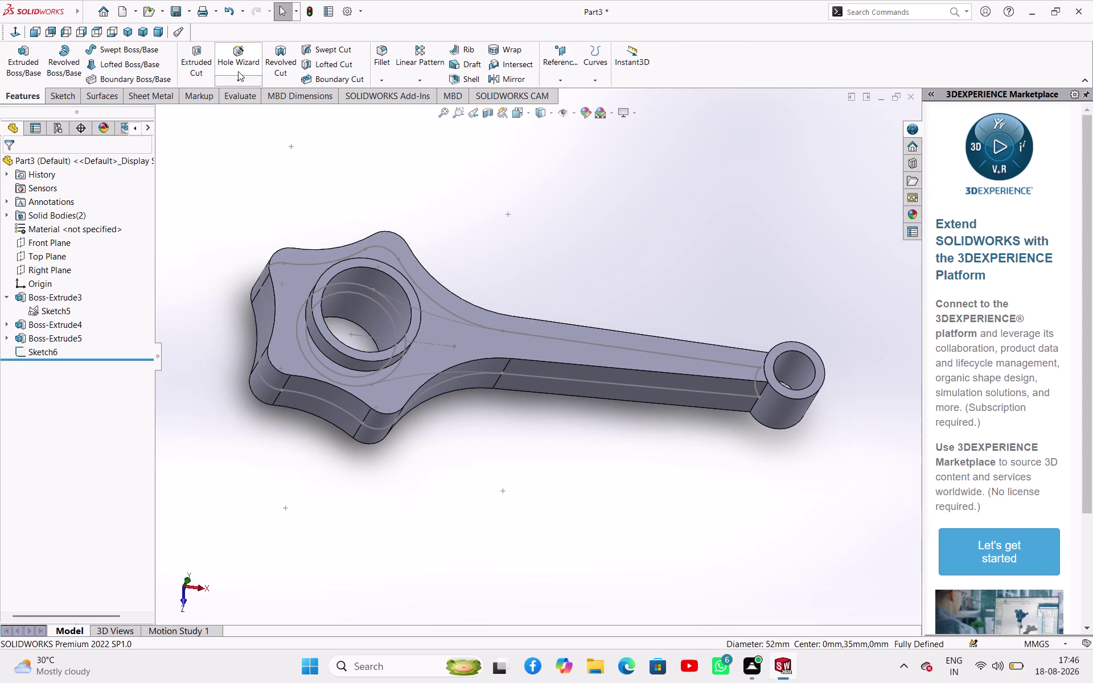
click(193, 65)
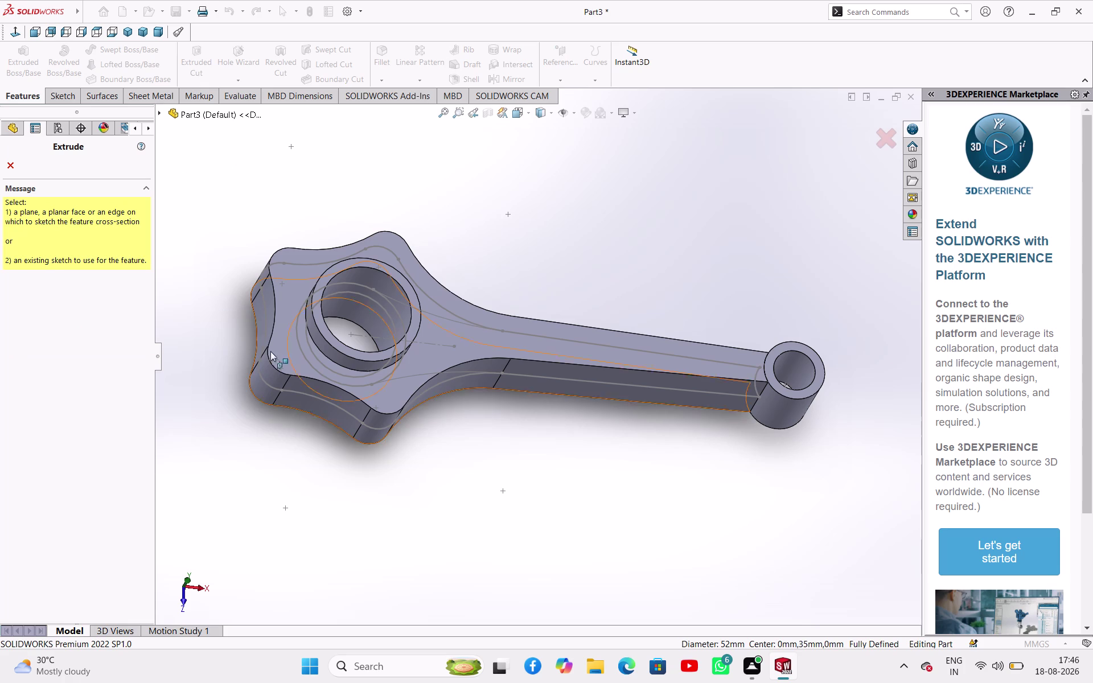
click(303, 391)
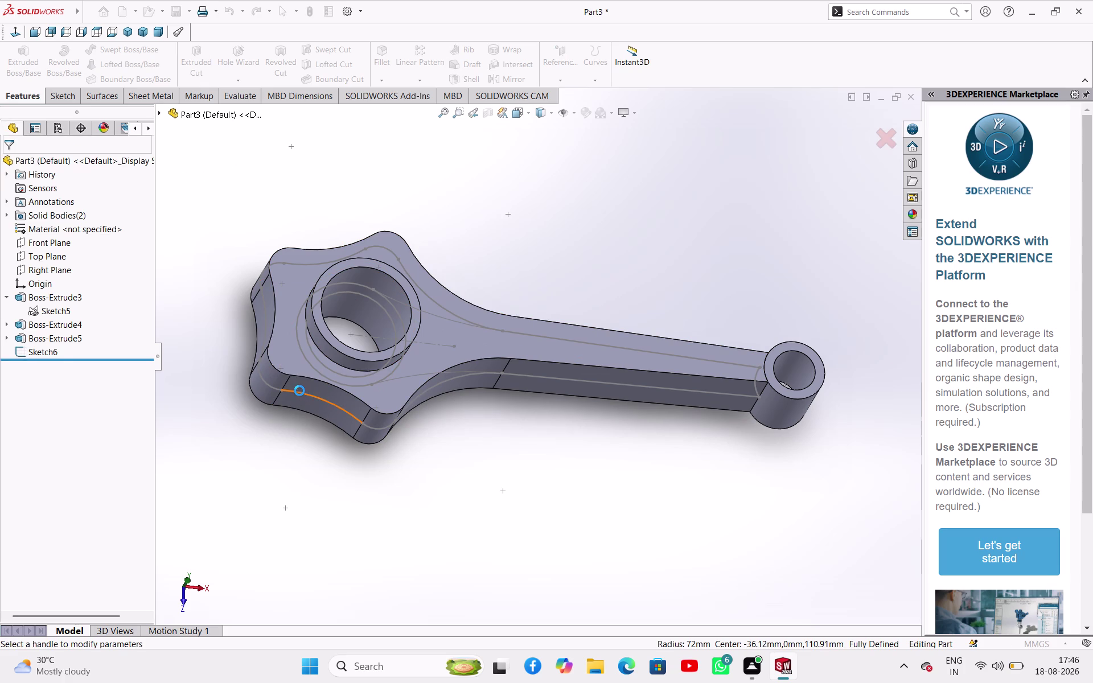
click(11, 166)
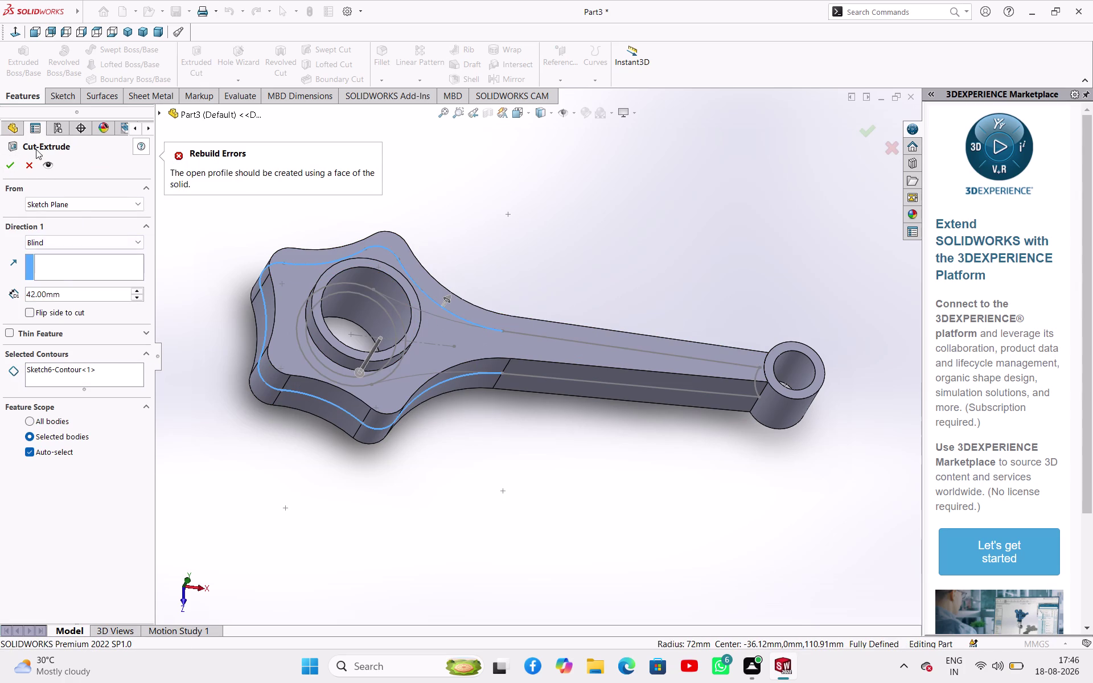
click(30, 164)
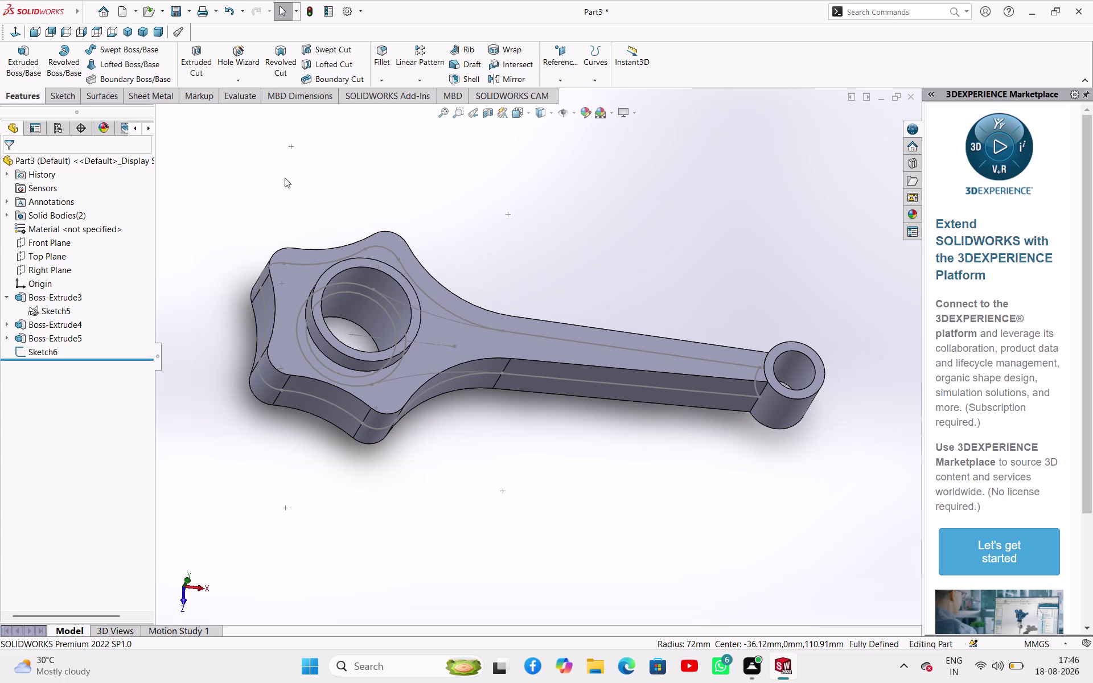
middle_drag(643, 308, 674, 227)
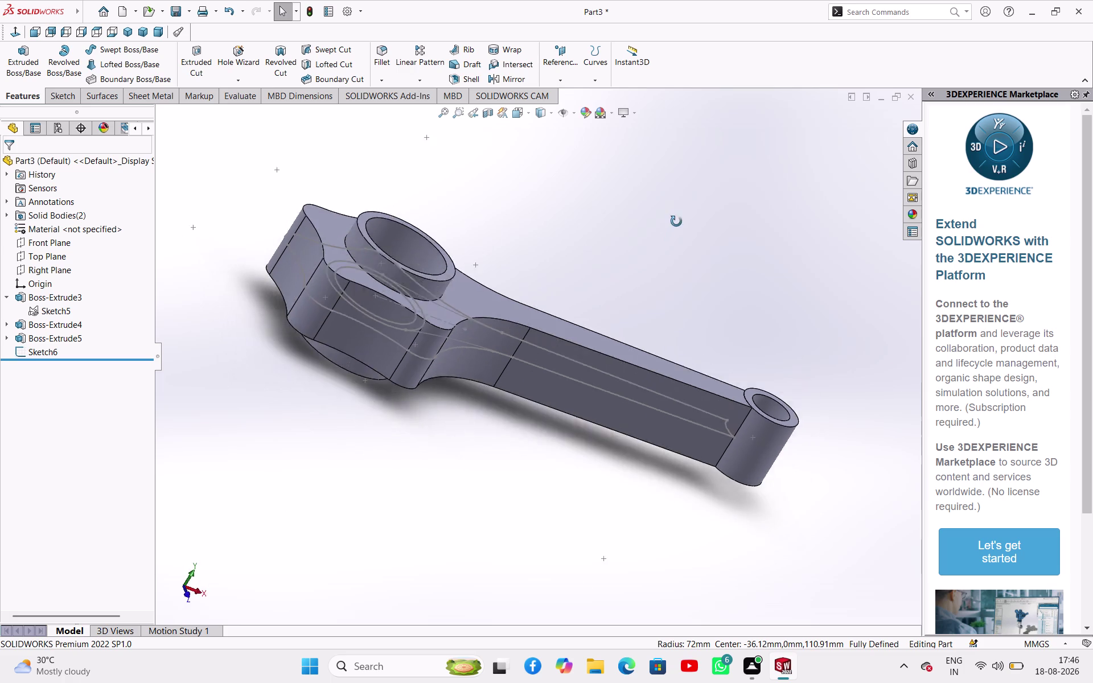
middle_drag(674, 227, 655, 172)
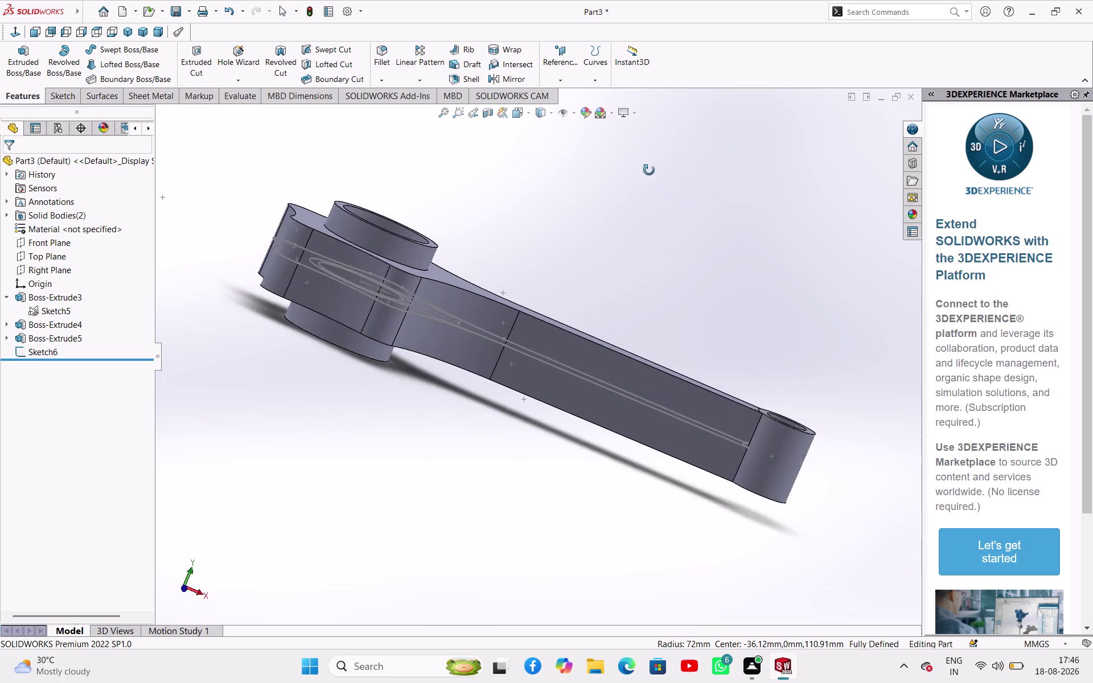
middle_drag(655, 172, 587, 212)
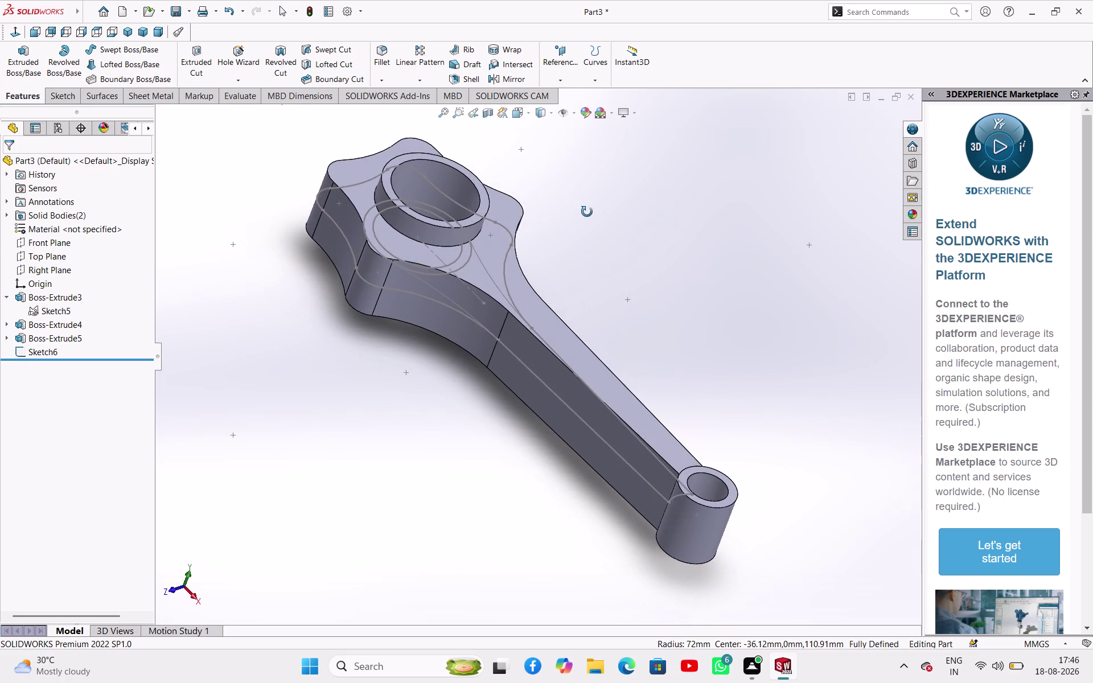
middle_drag(587, 212, 563, 205)
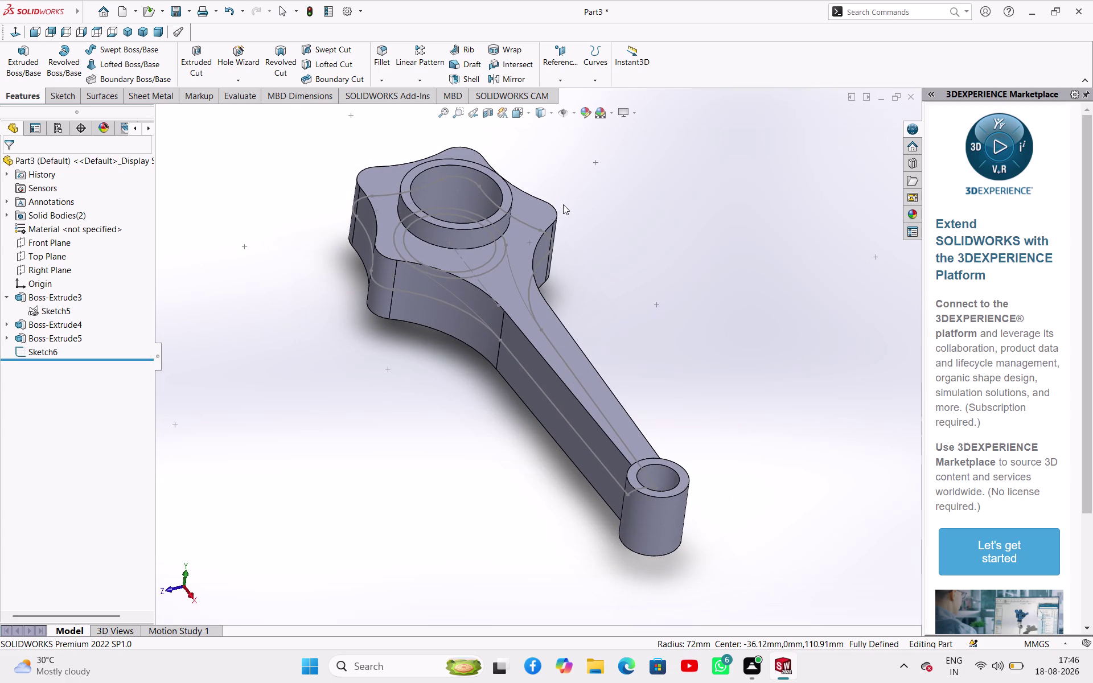
click(217, 250)
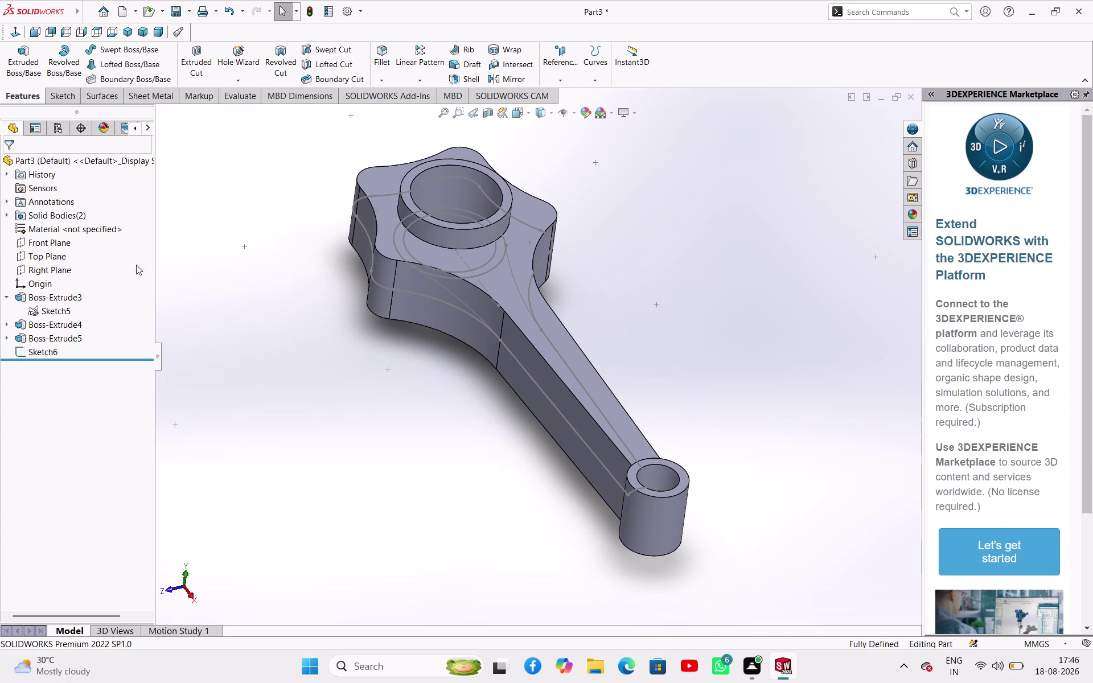
click(56, 353)
click(64, 322)
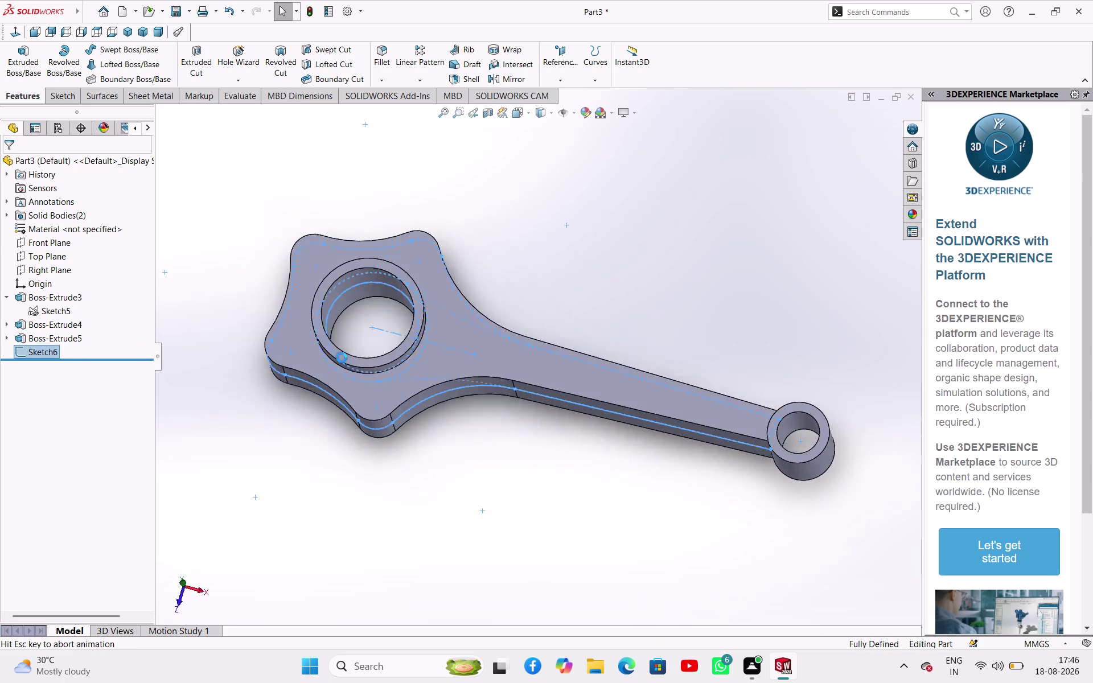
Reopen Sketch6 and delete the copied bore circle.
click(554, 266)
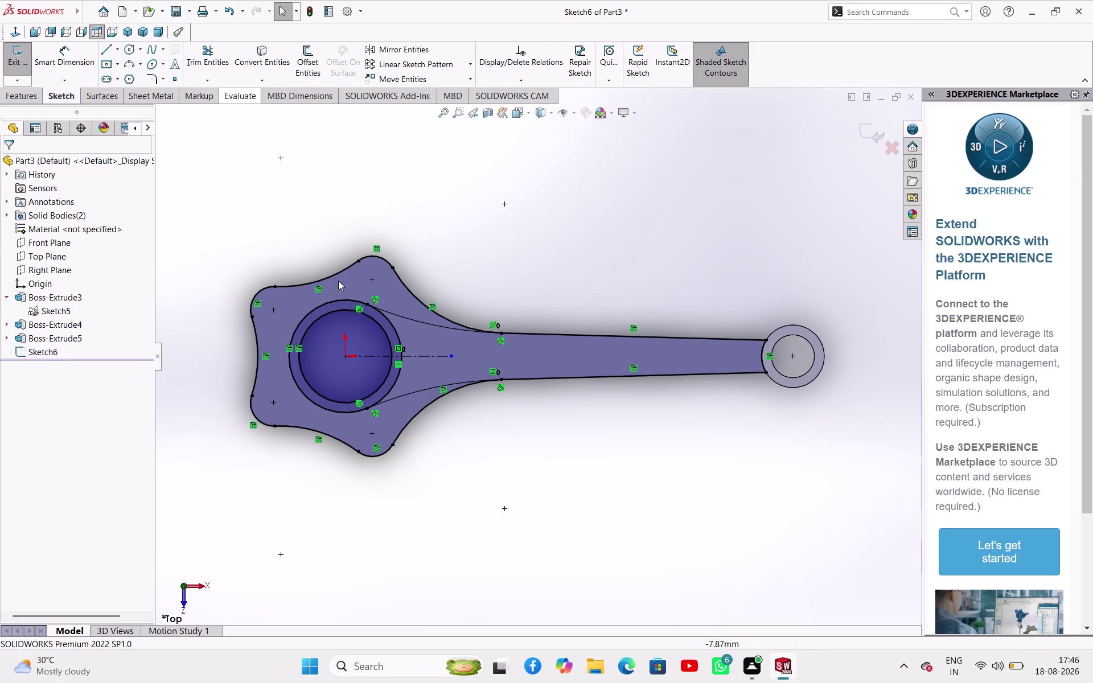
click(355, 312)
click(537, 243)
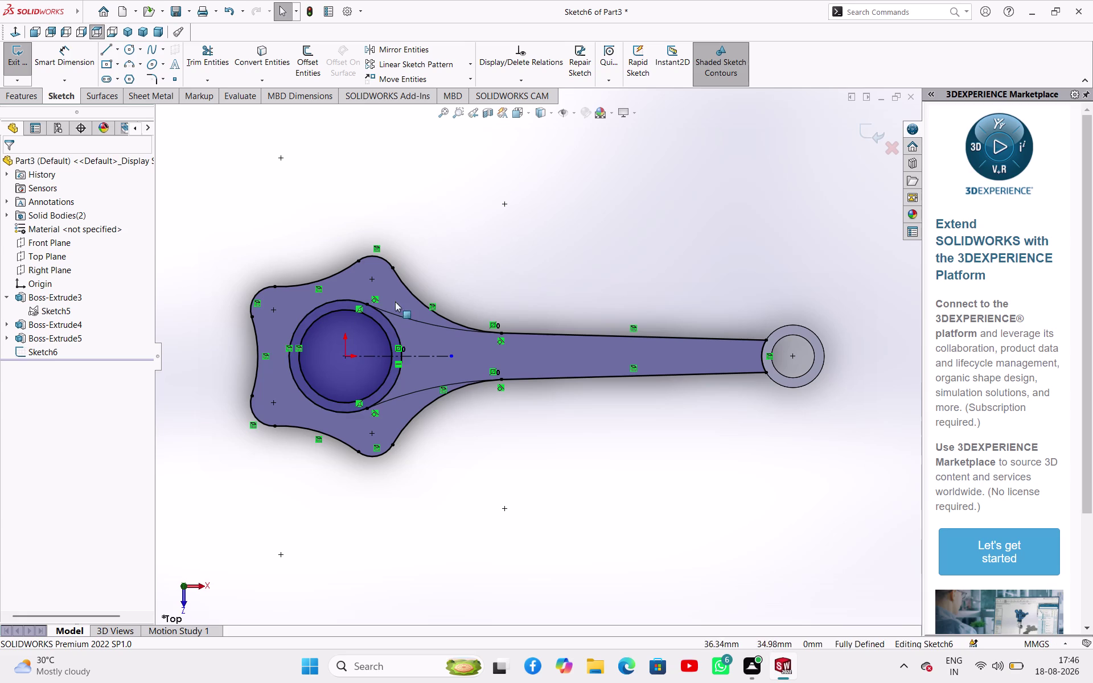
click(381, 320)
key(Delete)
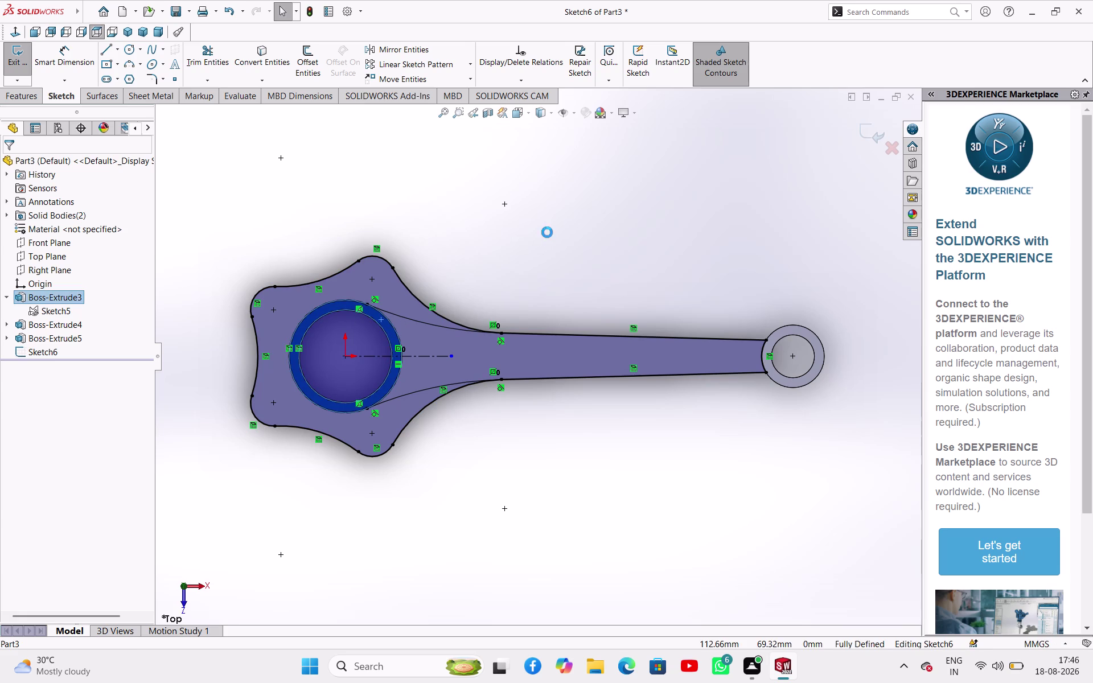
key(Escape)
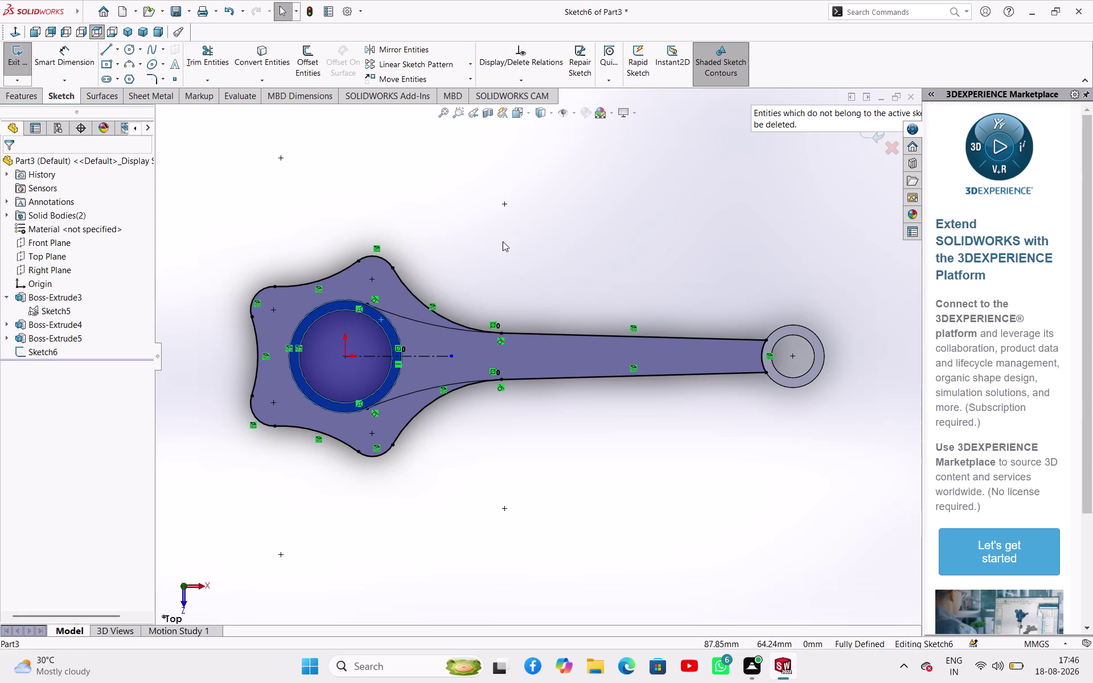
key(Escape)
click(390, 337)
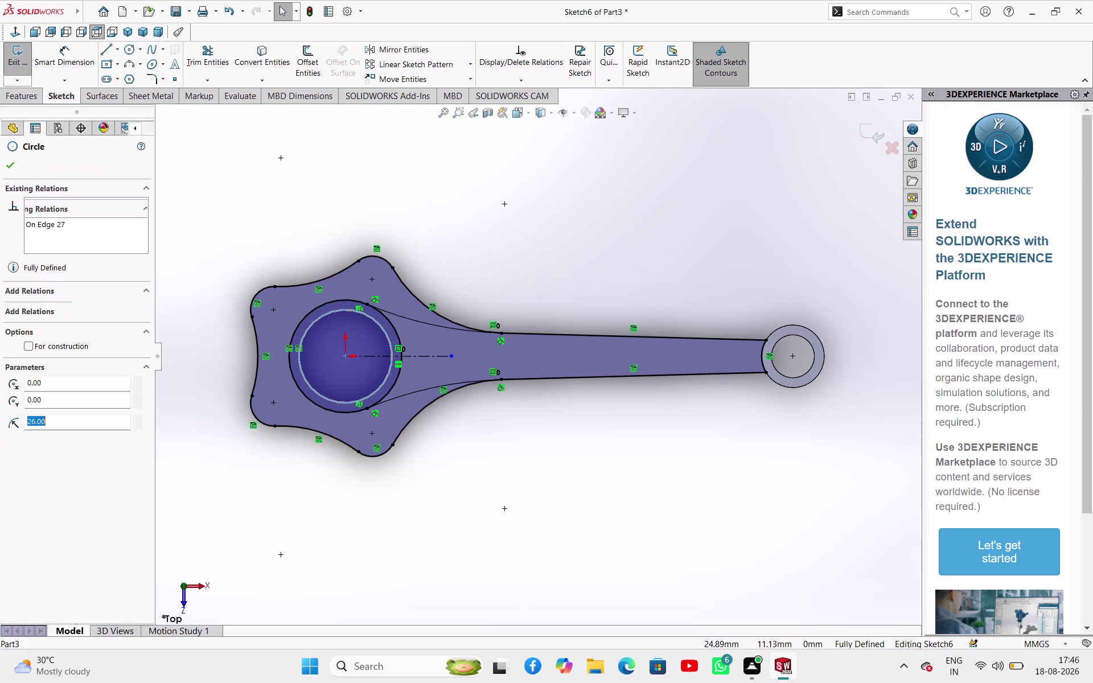
key(Delete)
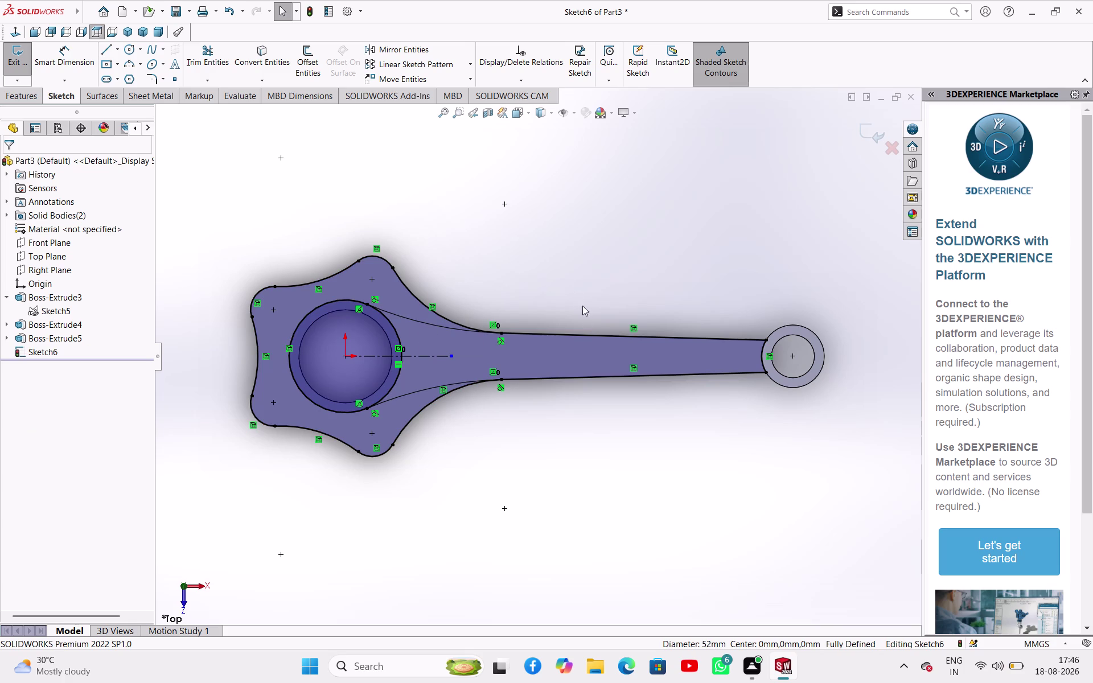
click(108, 53)
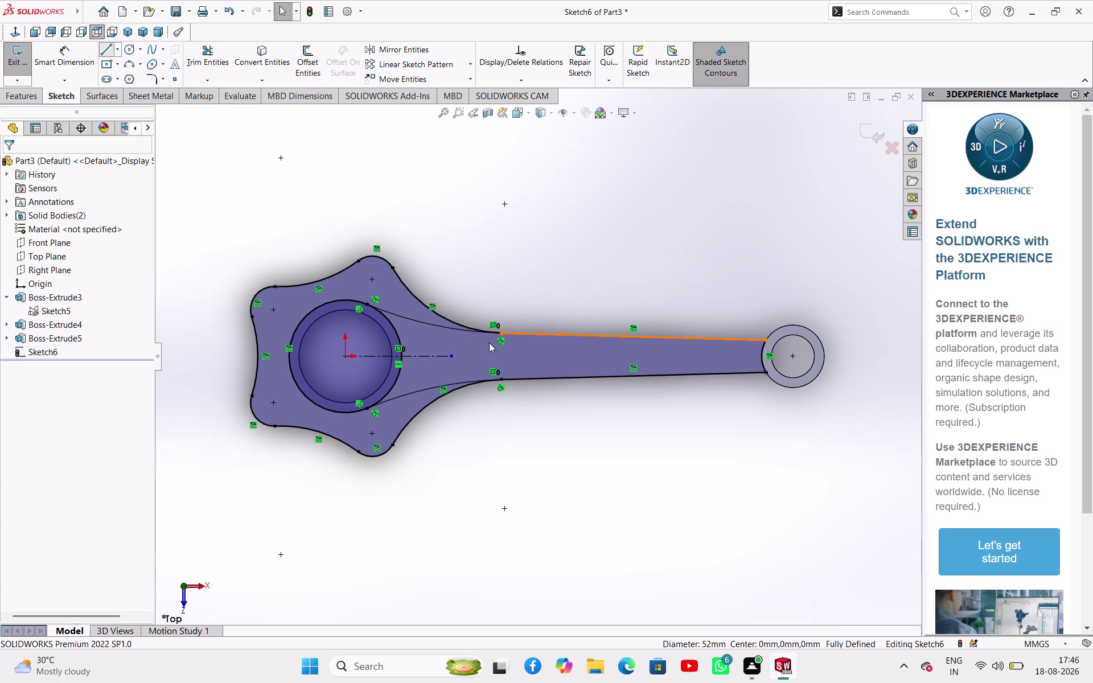
Draw a vertical line across the shank between the web curve endpoints.
click(502, 335)
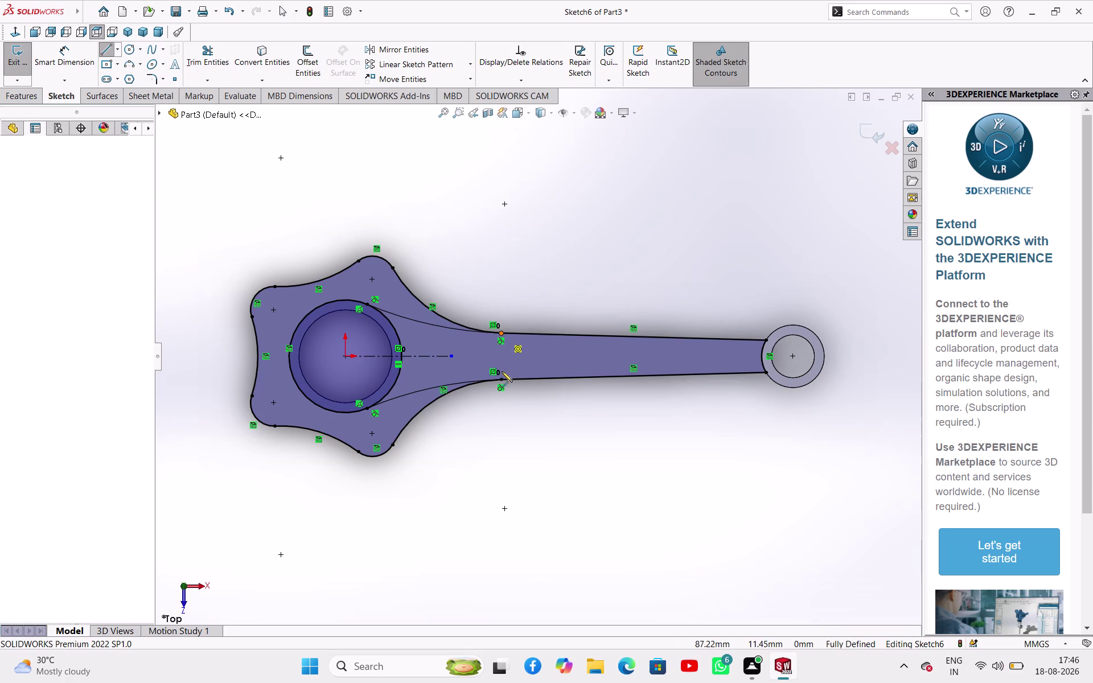
click(503, 380)
right_click(534, 395)
click(545, 401)
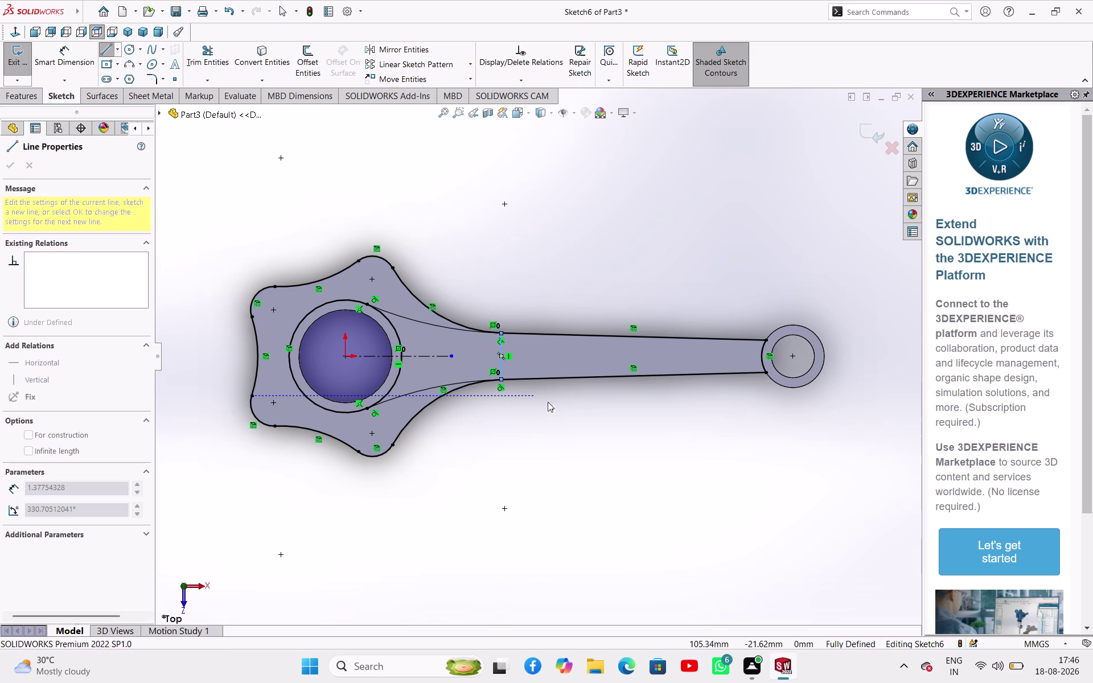
End the Line command and start Trim Entities in Sketch6.
click(229, 56)
click(61, 294)
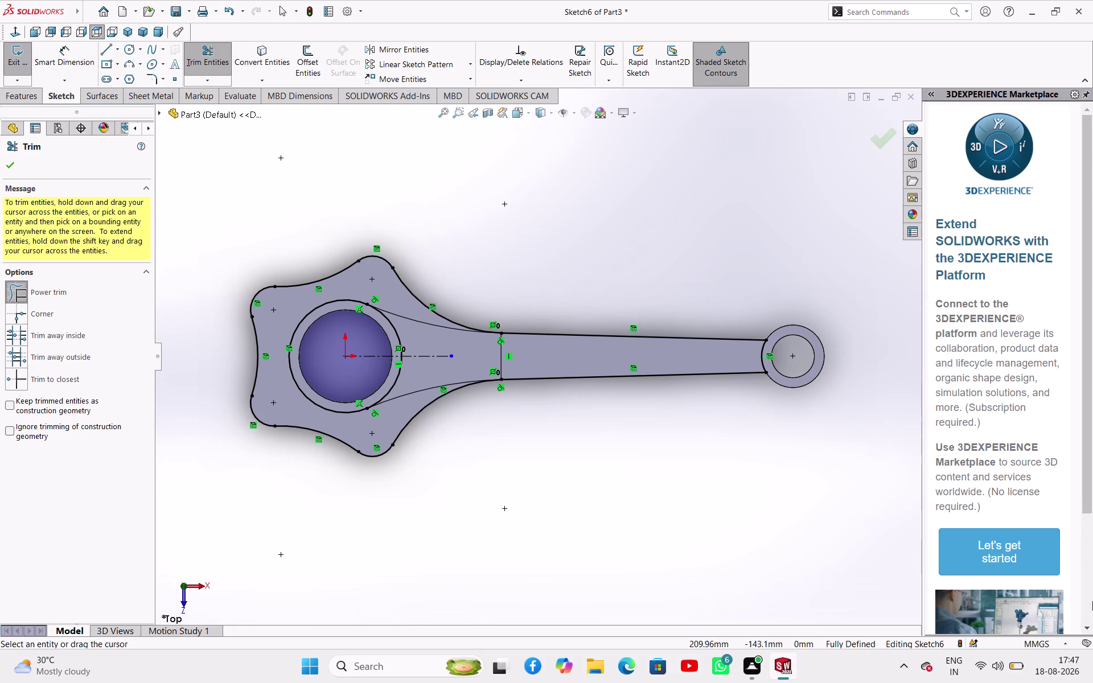
Power-trim and delete the leftover arc at the small end, then exit Sketch6.
drag(608, 298, 754, 351)
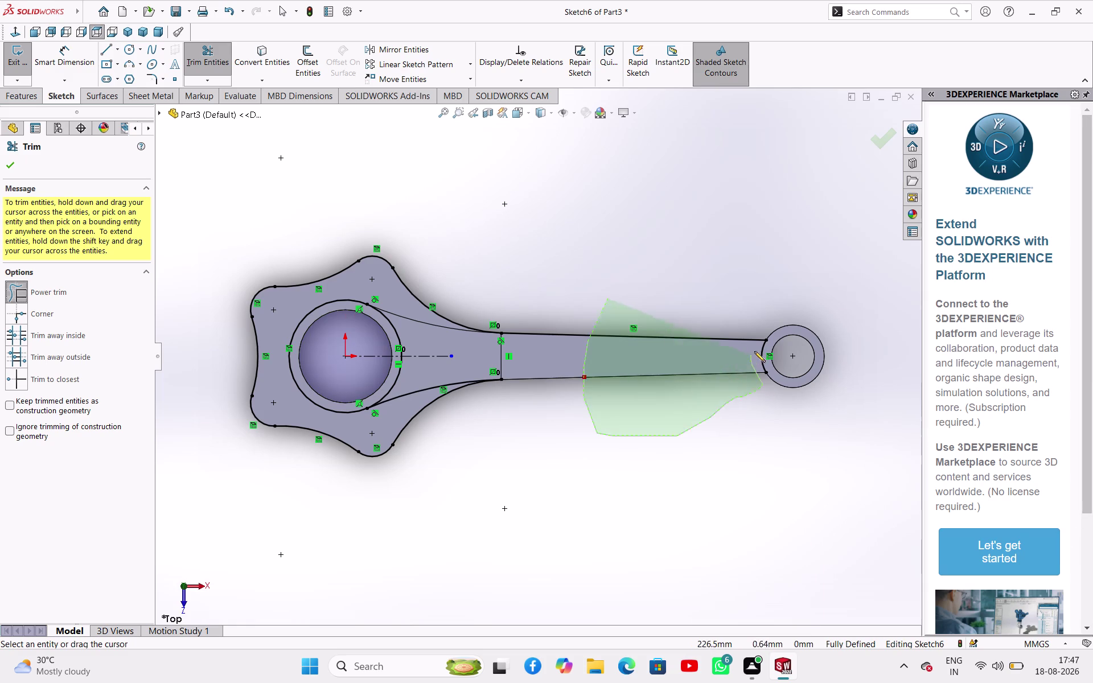
drag(754, 351, 717, 333)
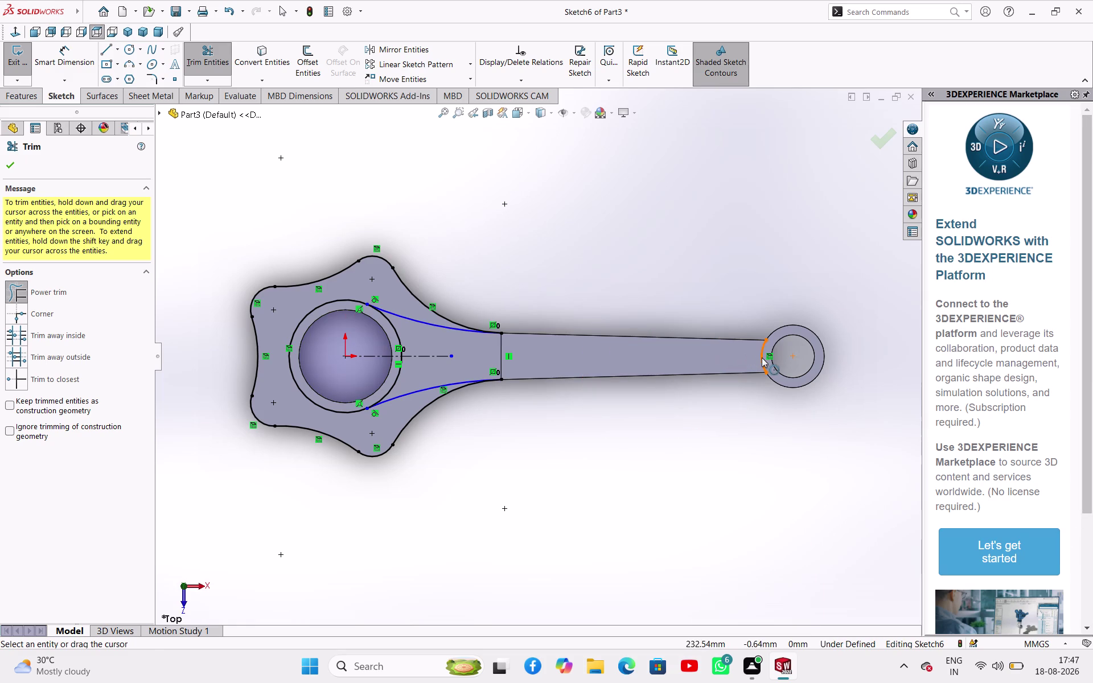
click(762, 358)
click(764, 346)
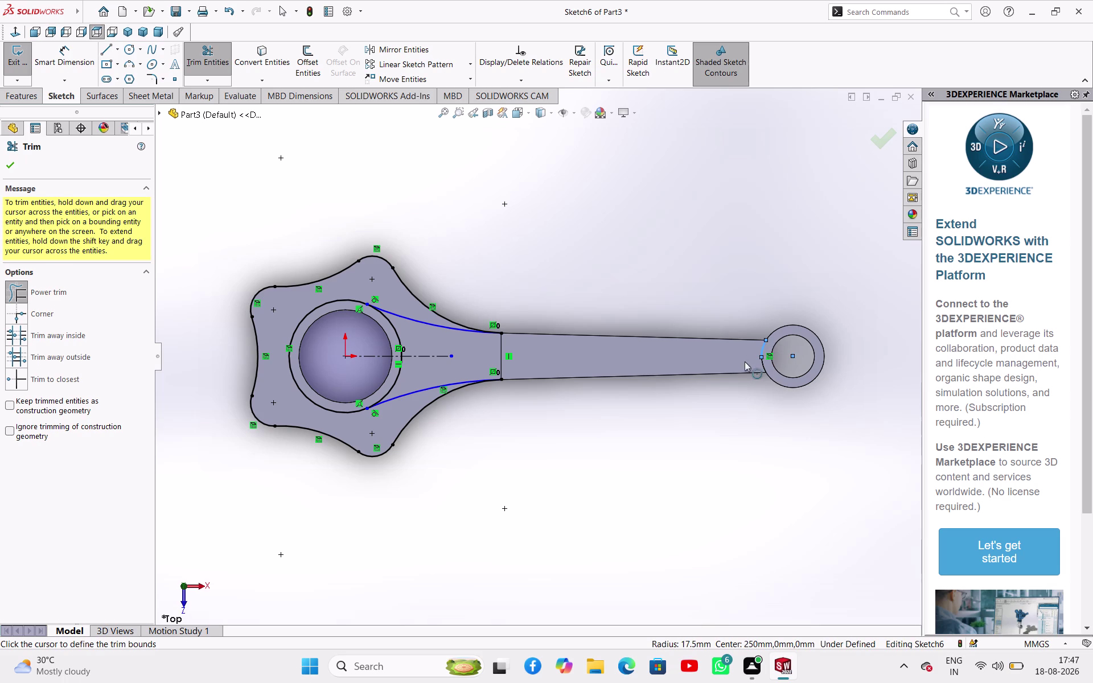
click(7, 160)
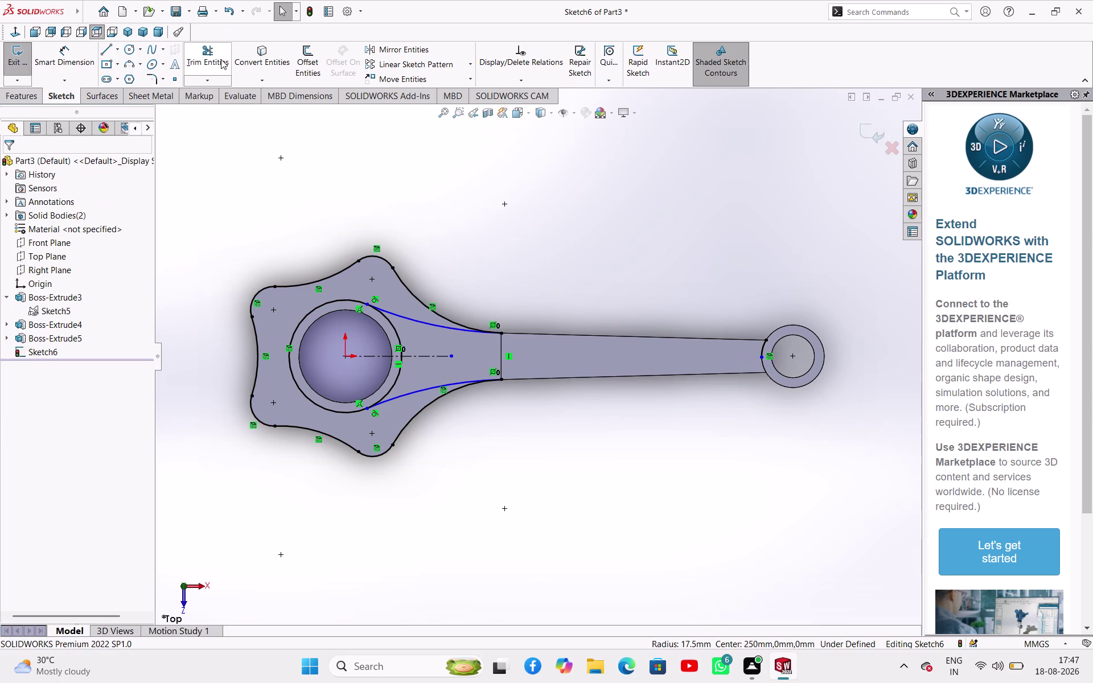
click(222, 60)
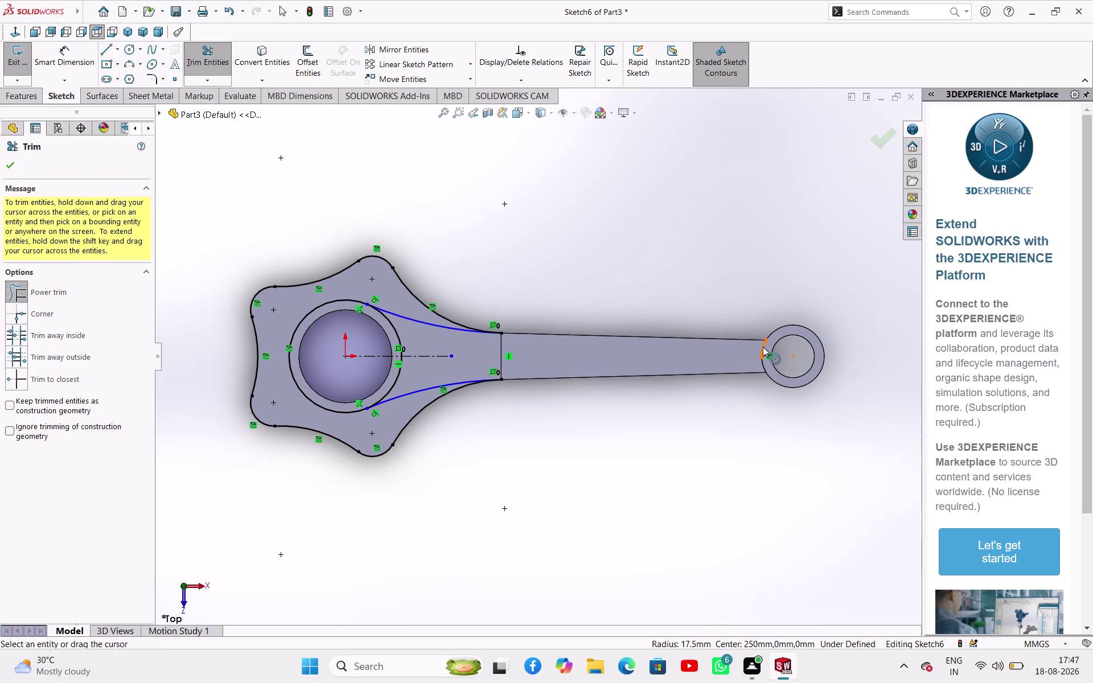
click(762, 346)
middle_drag(726, 402, 772, 301)
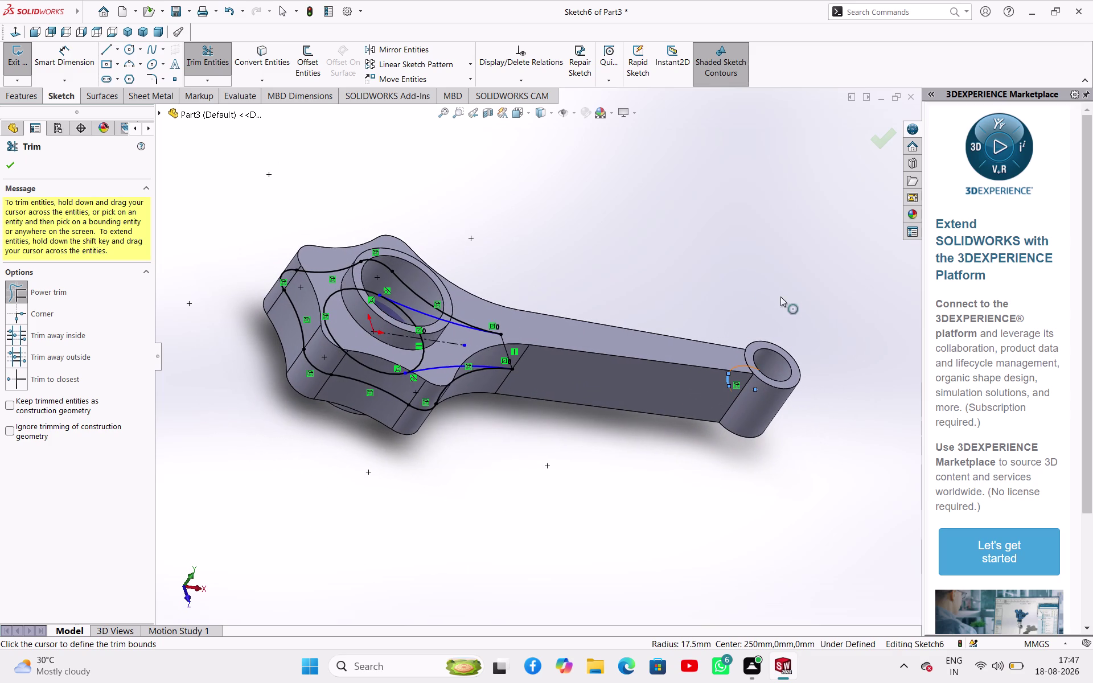
click(5, 164)
click(729, 381)
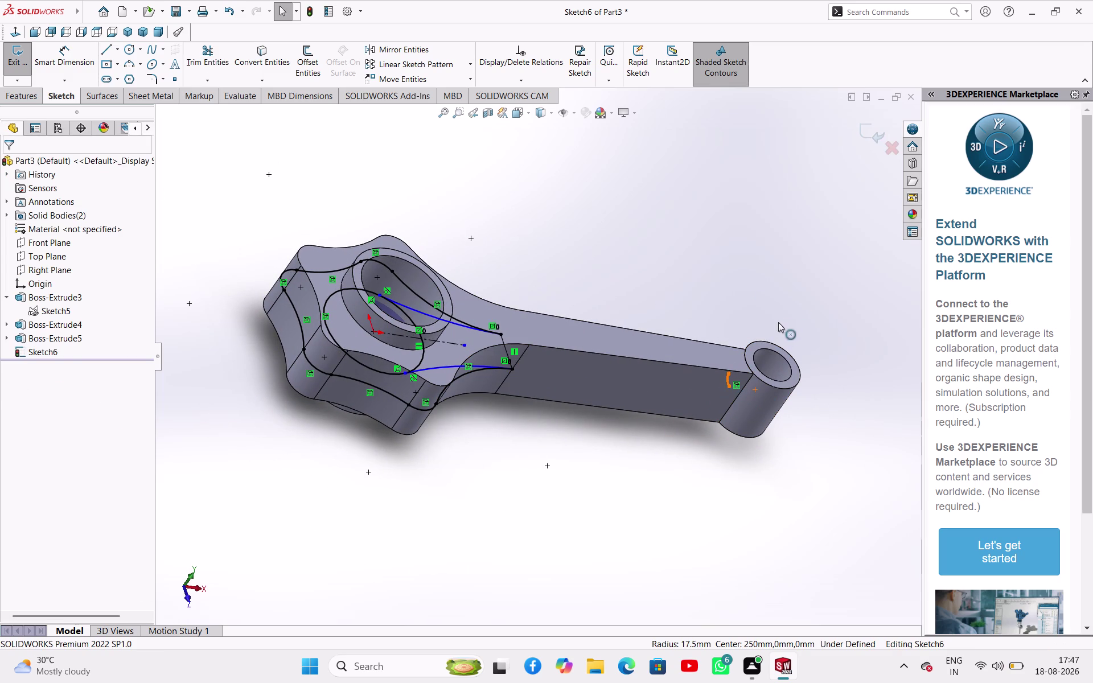
key(Delete)
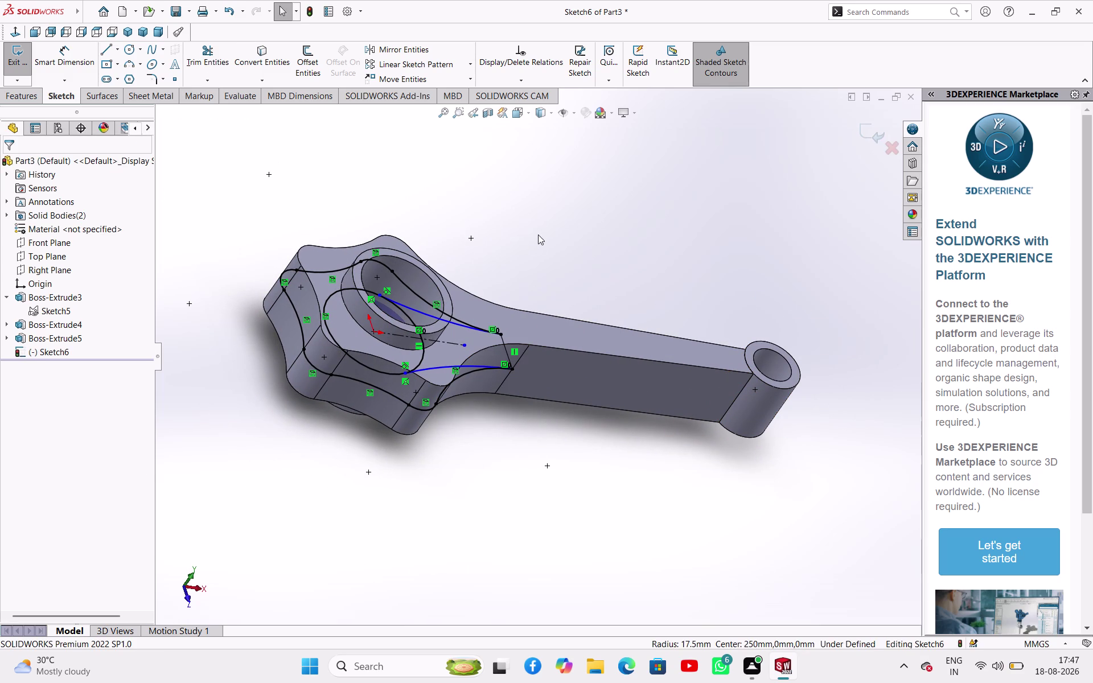
middle_drag(522, 230, 477, 275)
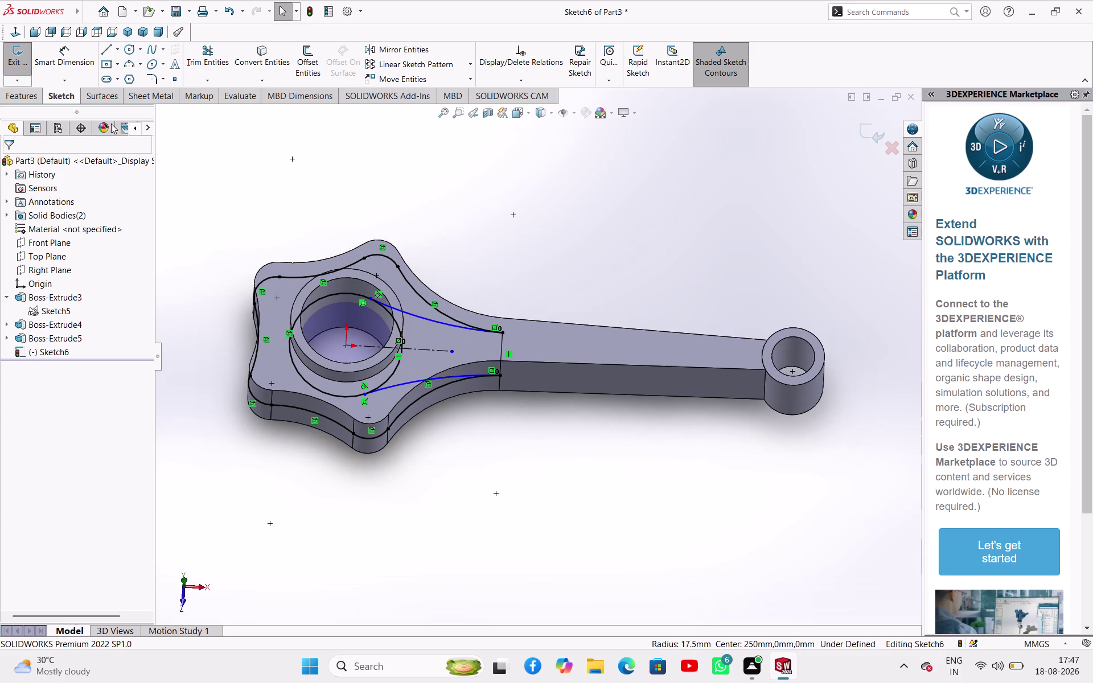
click(23, 65)
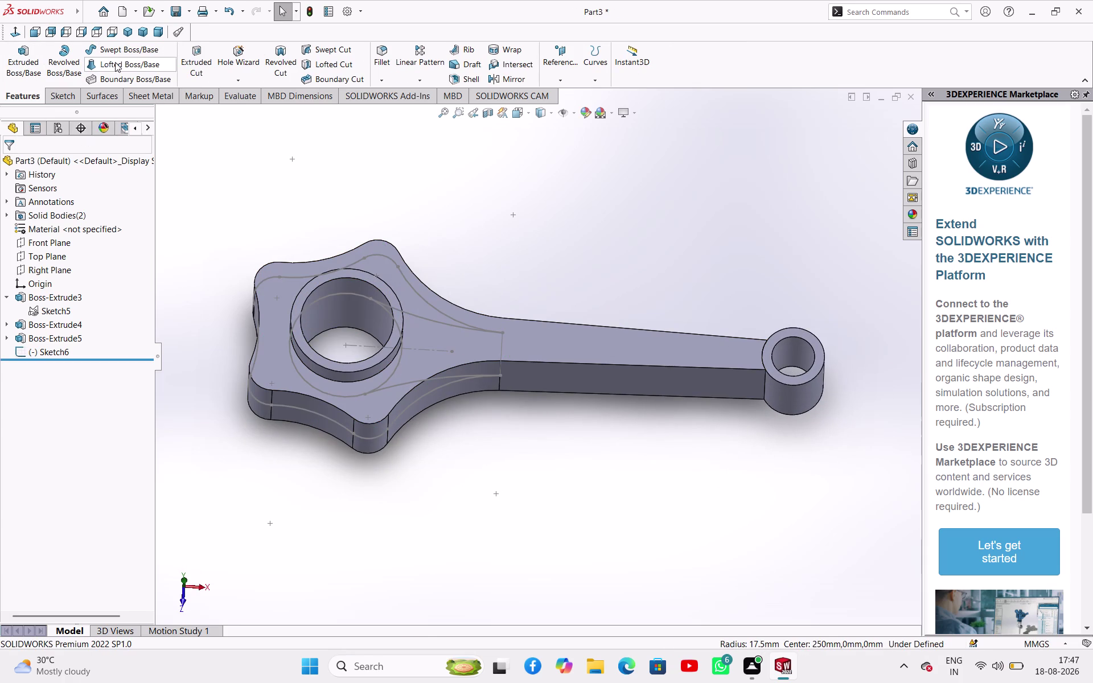
click(182, 53)
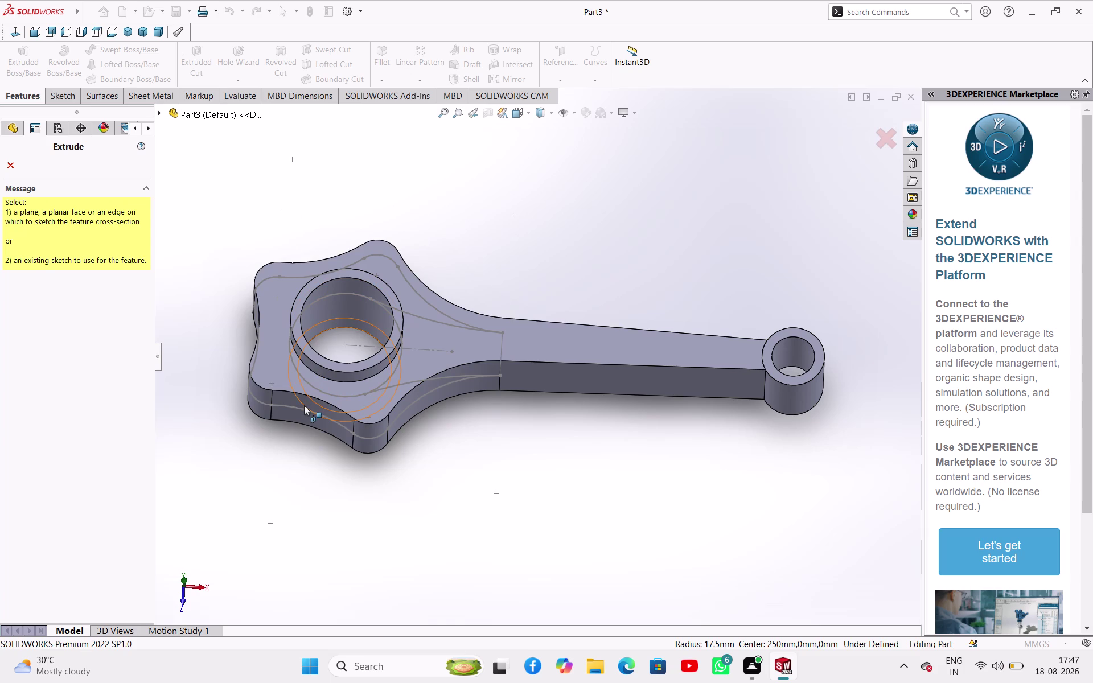
click(309, 410)
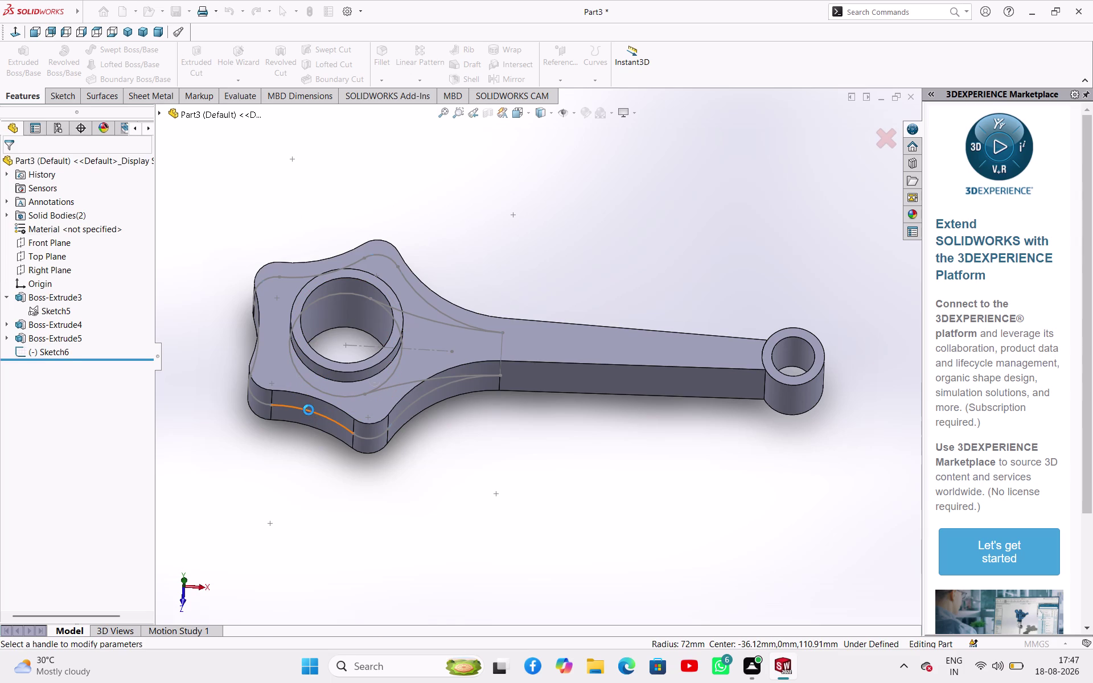
click(450, 304)
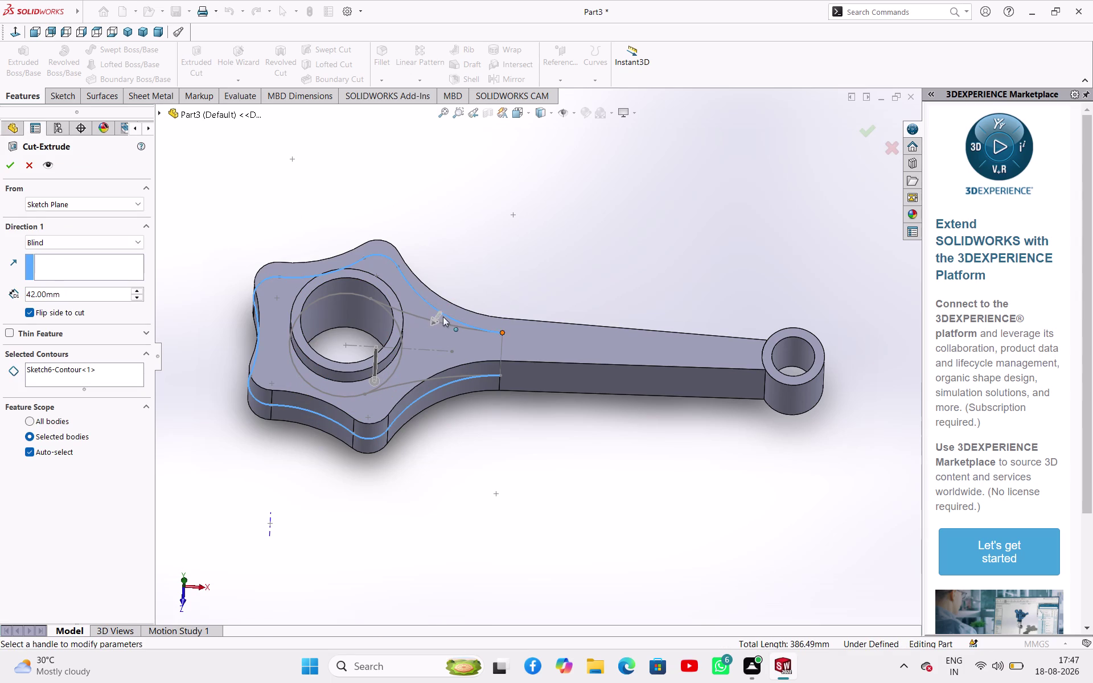
click(34, 168)
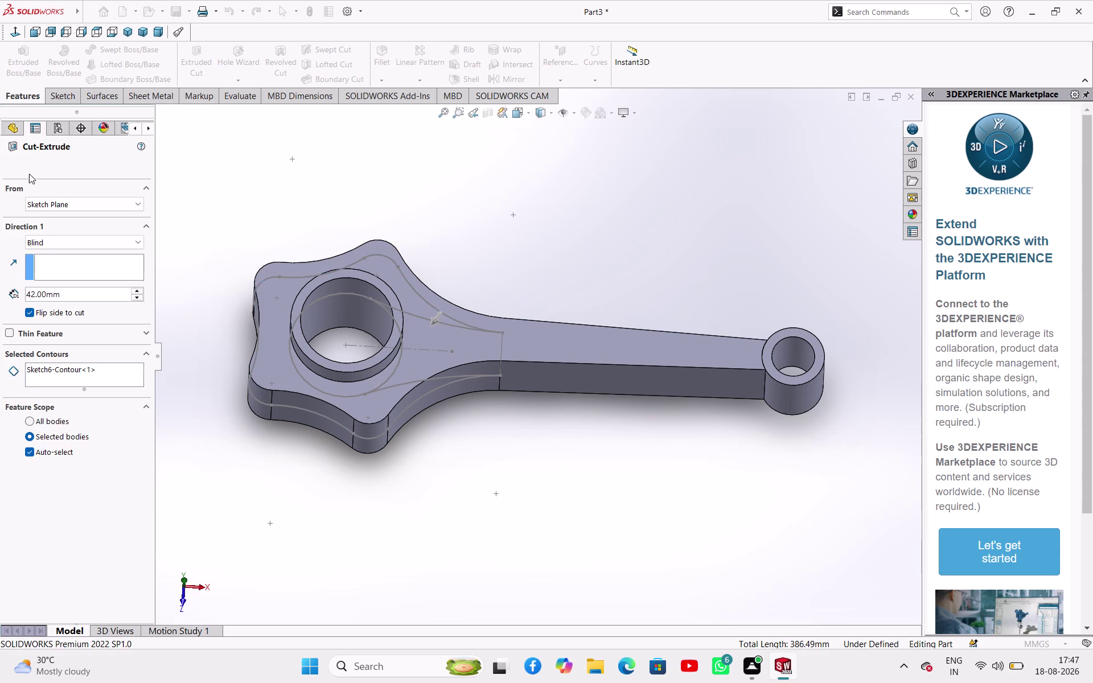
click(277, 212)
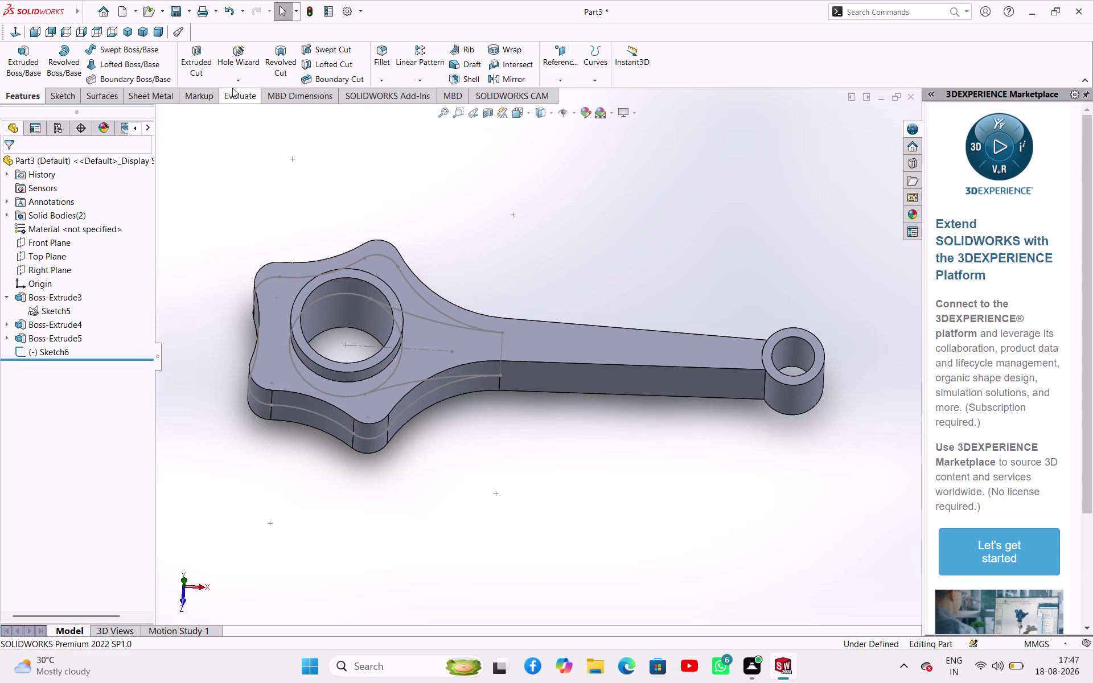
click(190, 56)
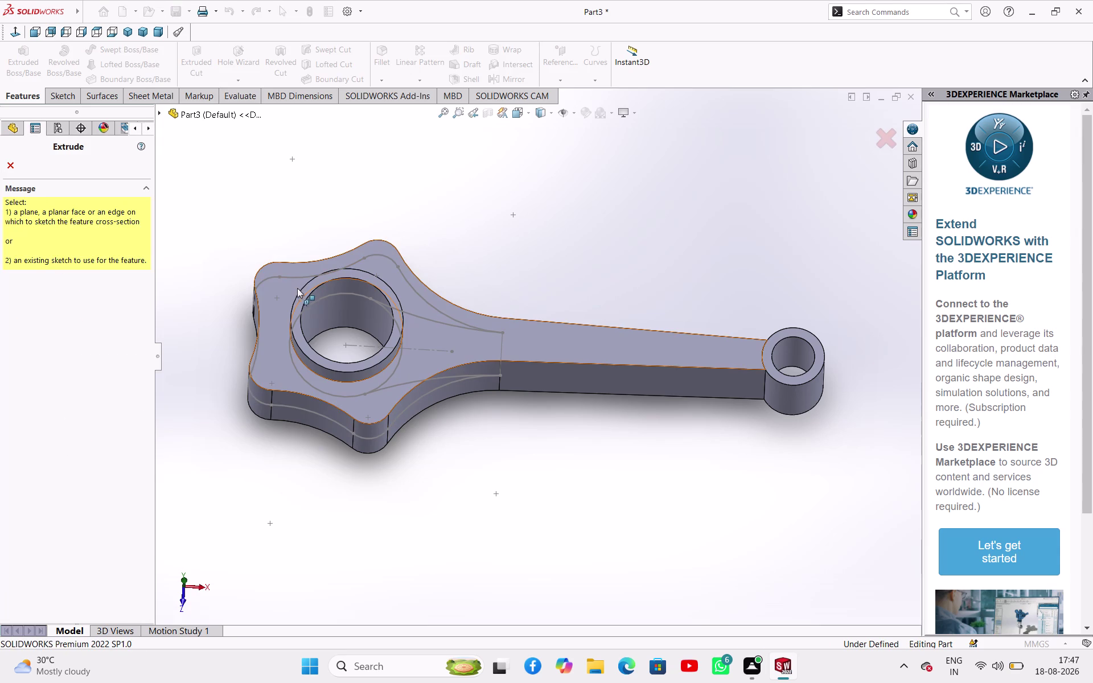
click(290, 352)
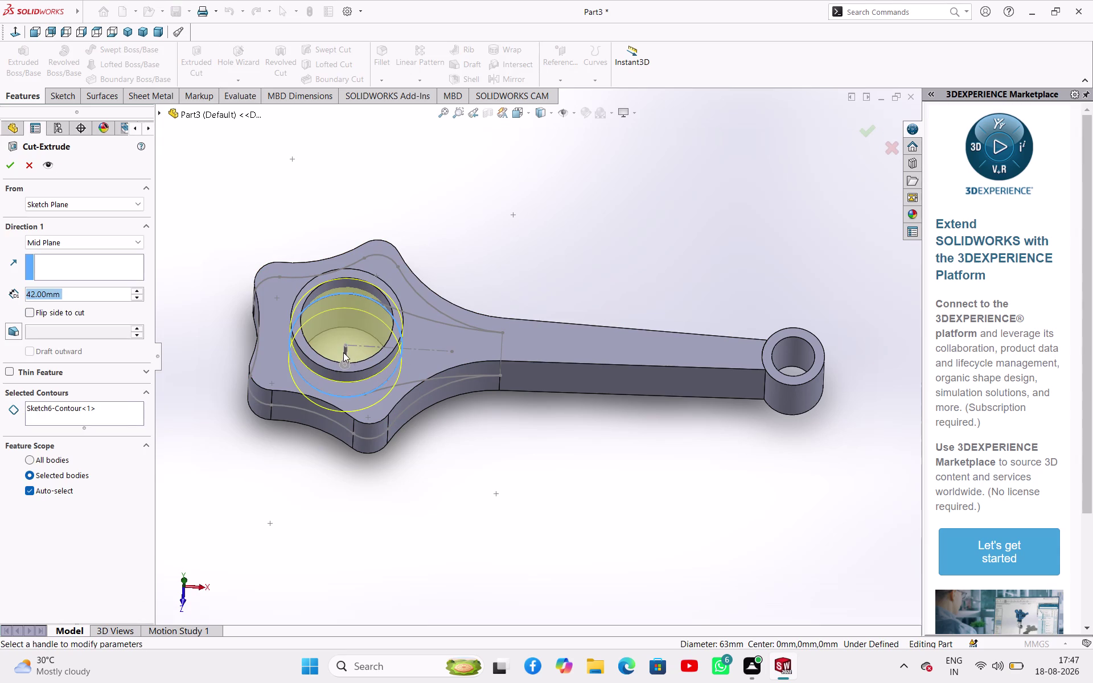
click(346, 367)
drag(345, 368, 335, 417)
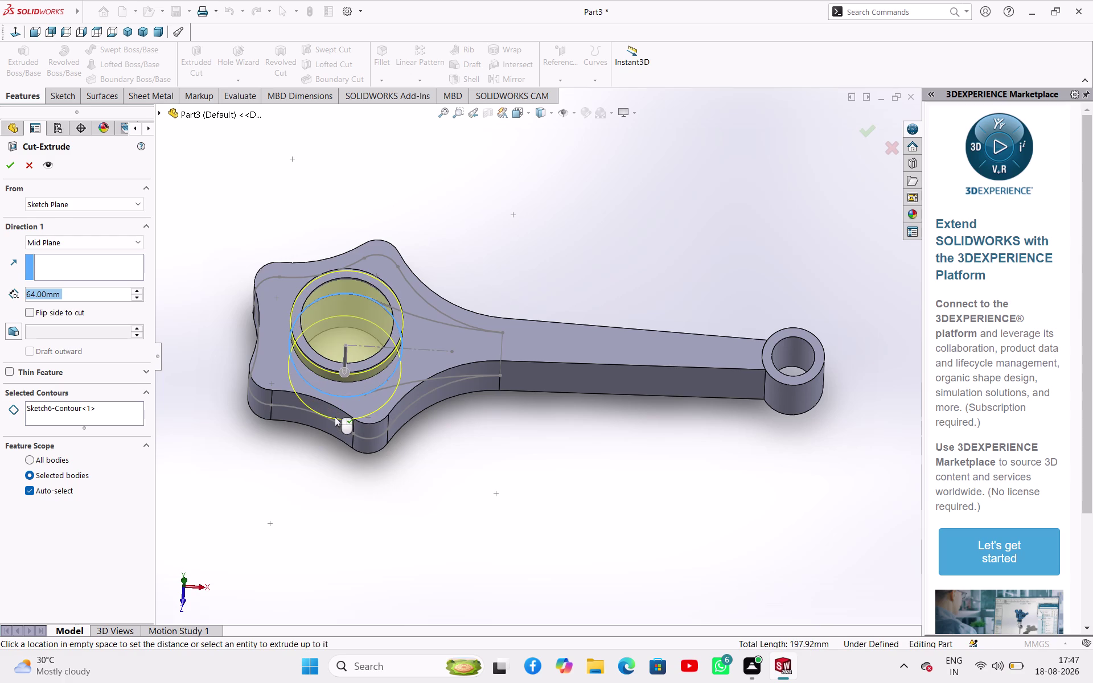
drag(334, 417, 398, 269)
click(502, 237)
middle_drag(522, 240, 579, 233)
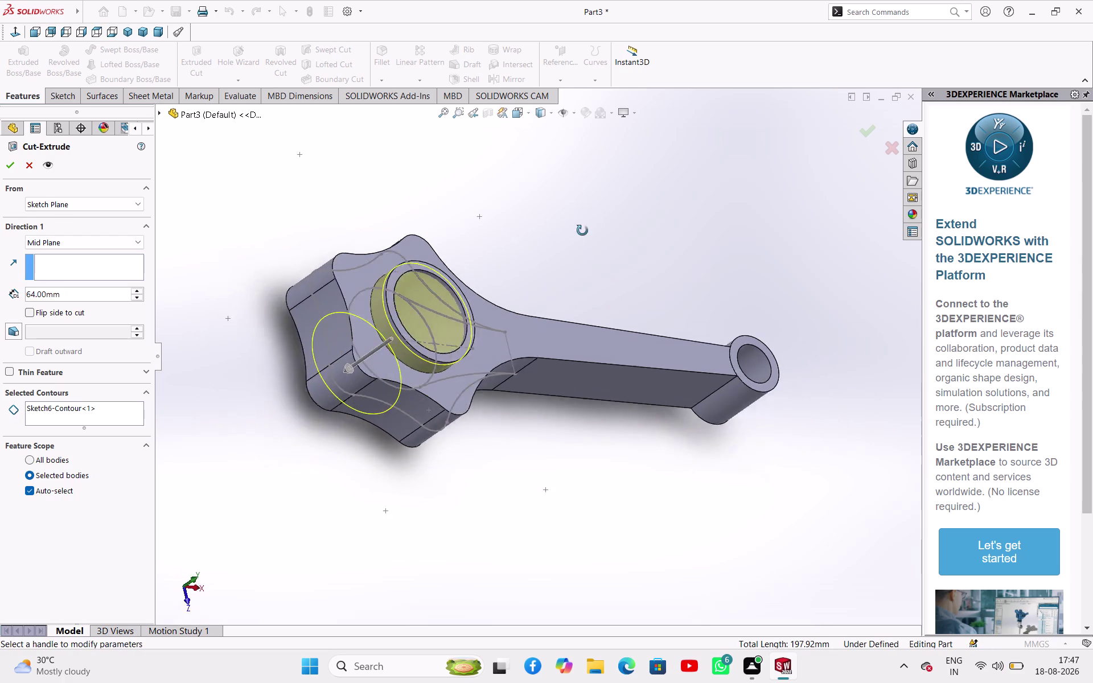
middle_drag(580, 233, 478, 139)
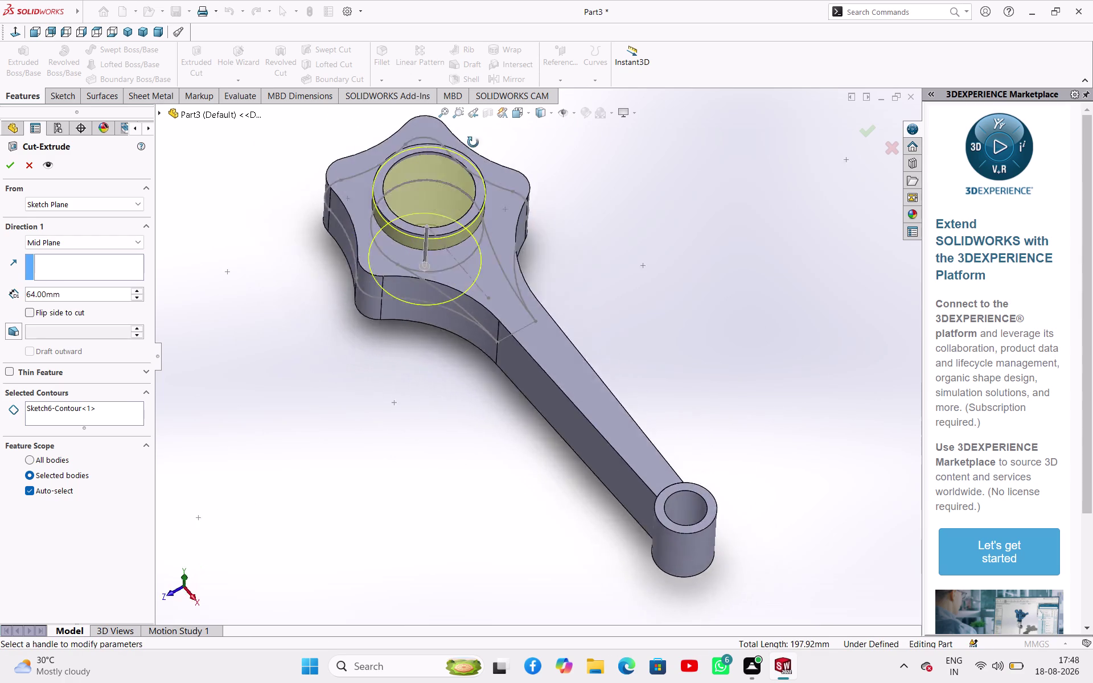
middle_drag(478, 138, 461, 165)
click(21, 169)
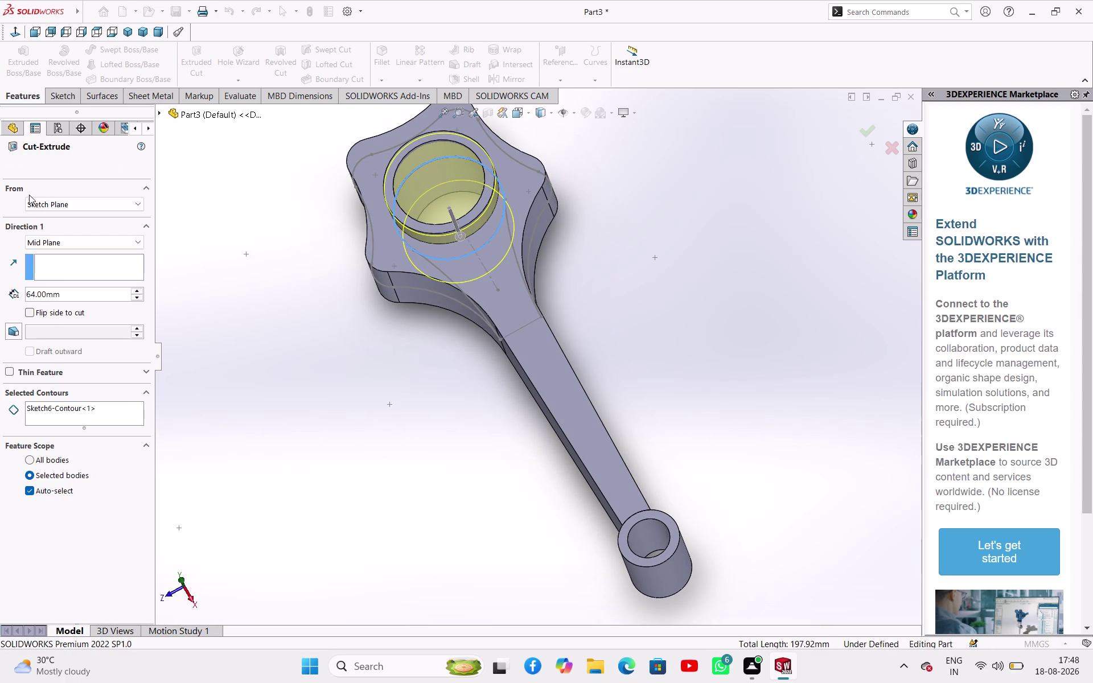
click(214, 319)
click(65, 349)
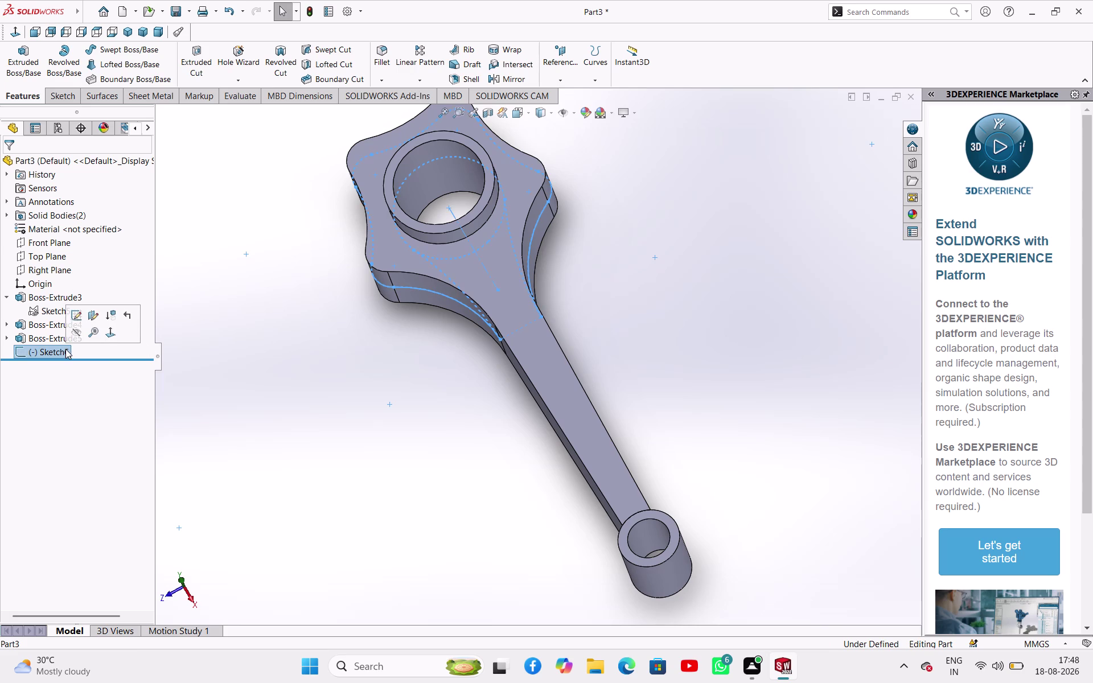
Delete Sketch6 from the FeatureManager and open Sketch7 on the Top Plane.
right_click(61, 347)
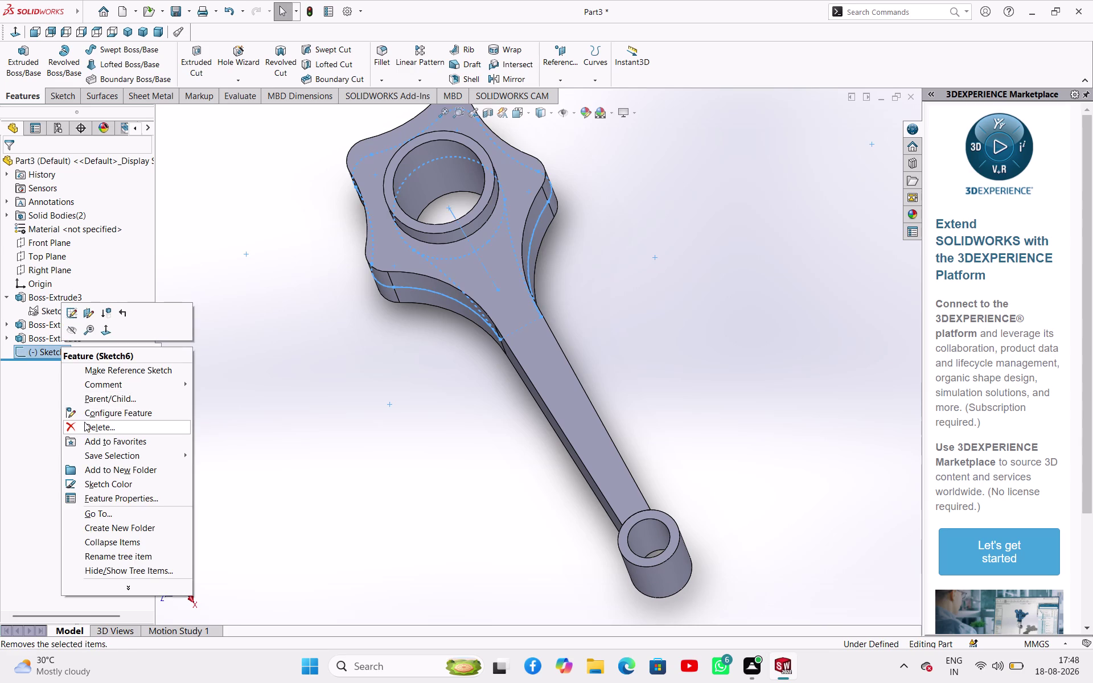
click(84, 426)
click(623, 260)
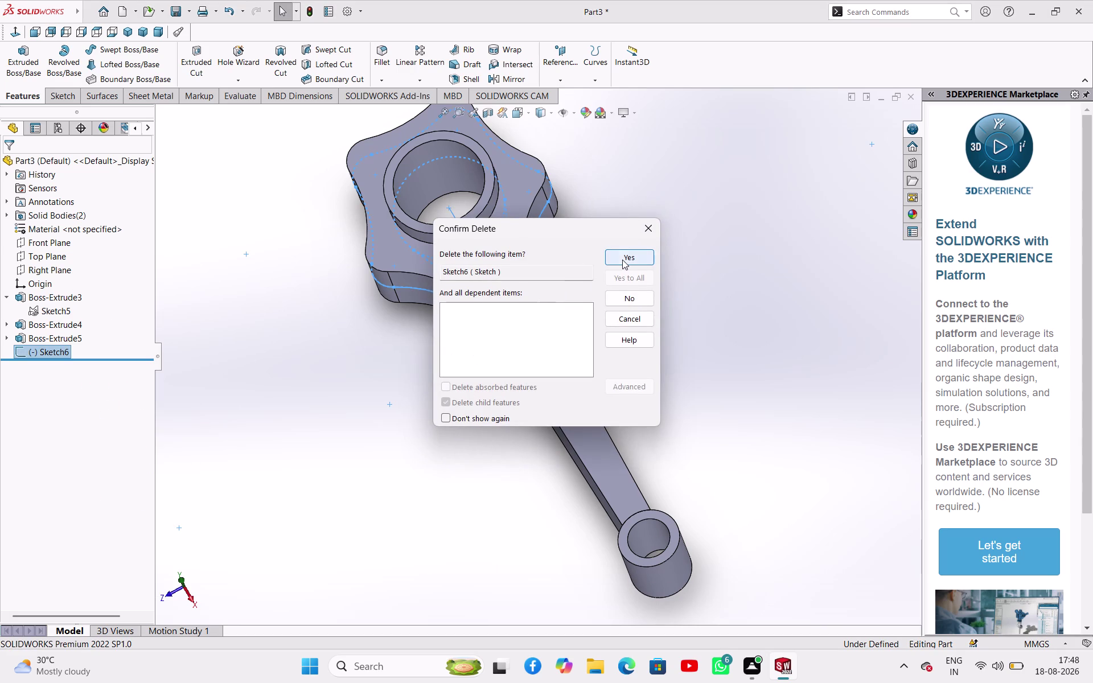
click(664, 252)
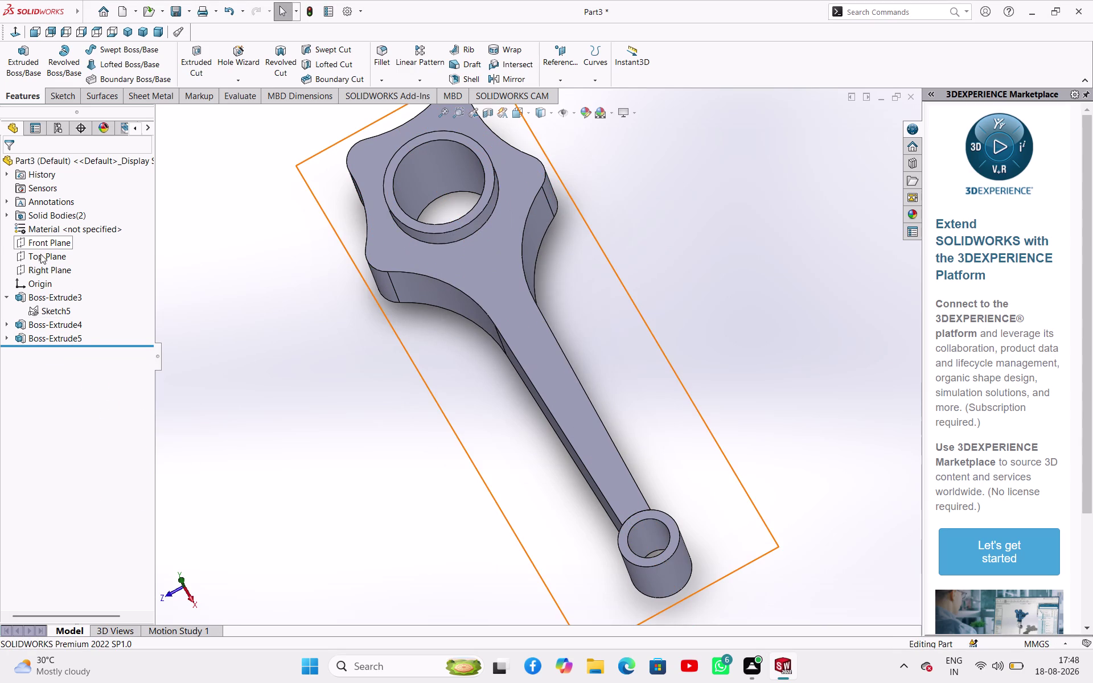
click(40, 255)
click(51, 238)
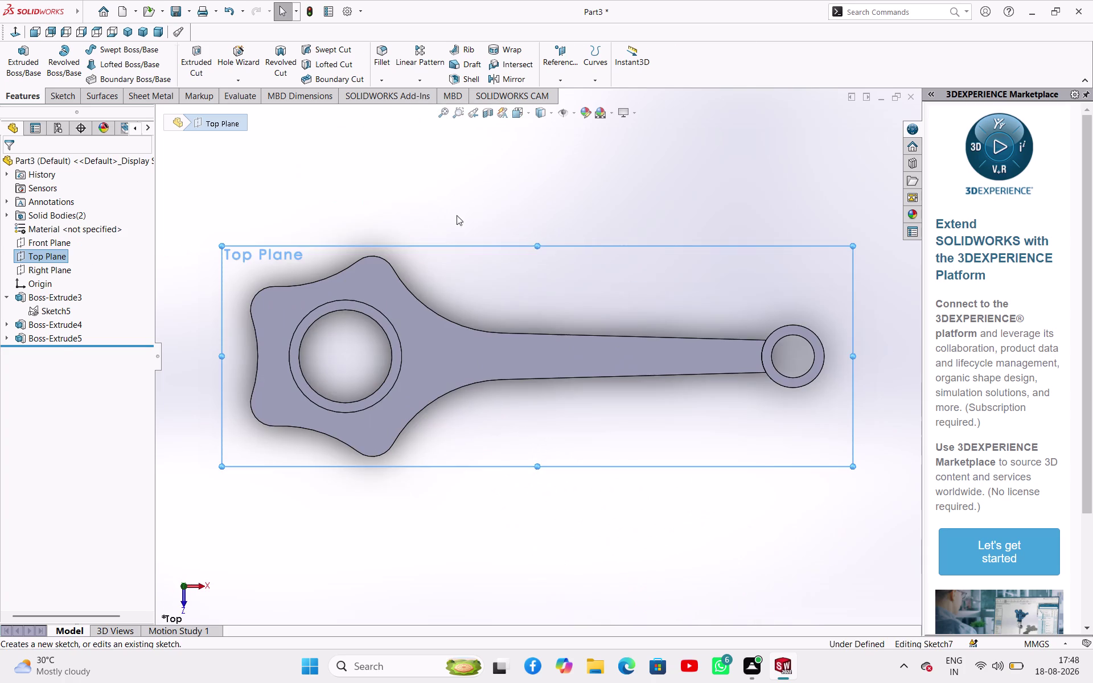
Convert the rod's top-face outline and big-end bore edge into Sketch7.
click(516, 202)
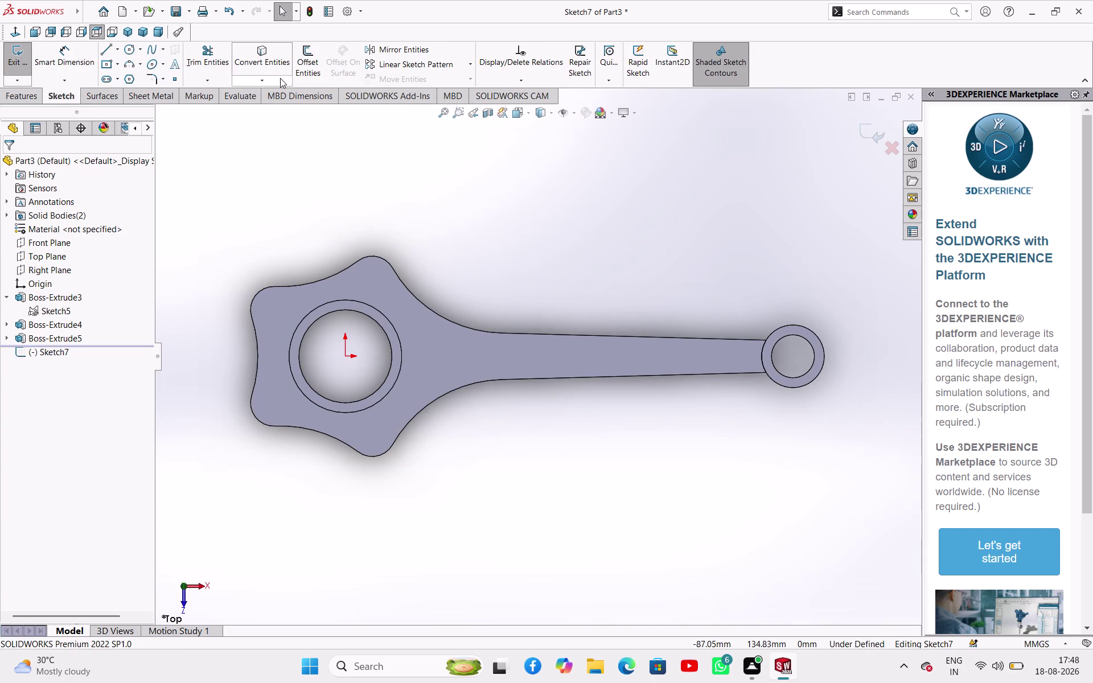
click(263, 66)
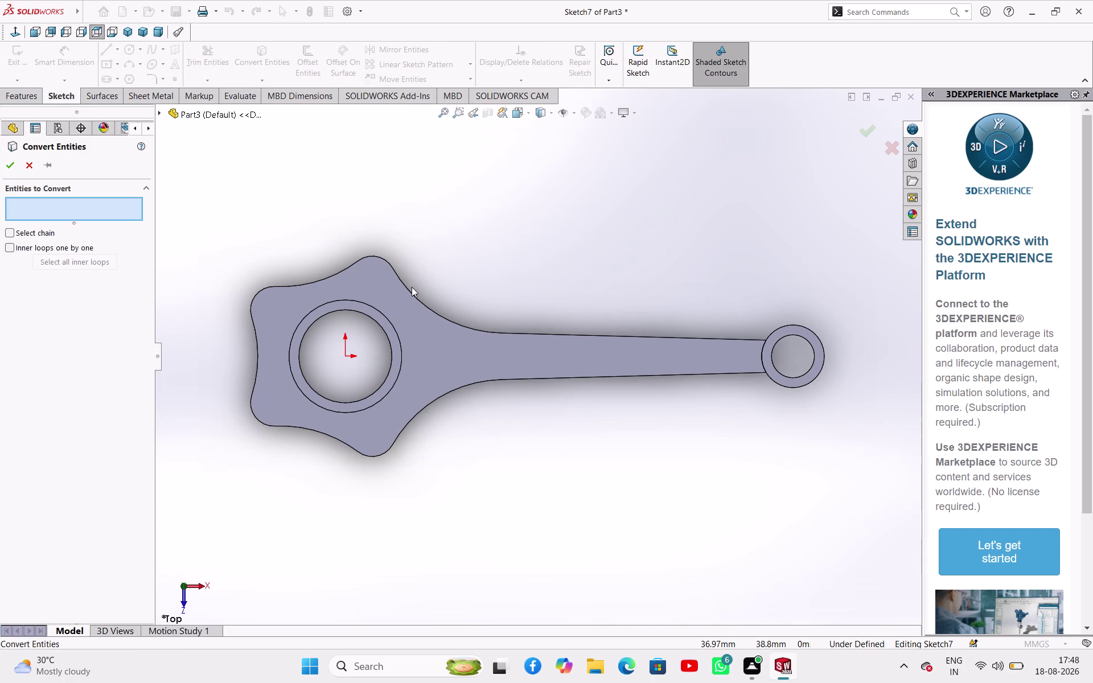
click(411, 292)
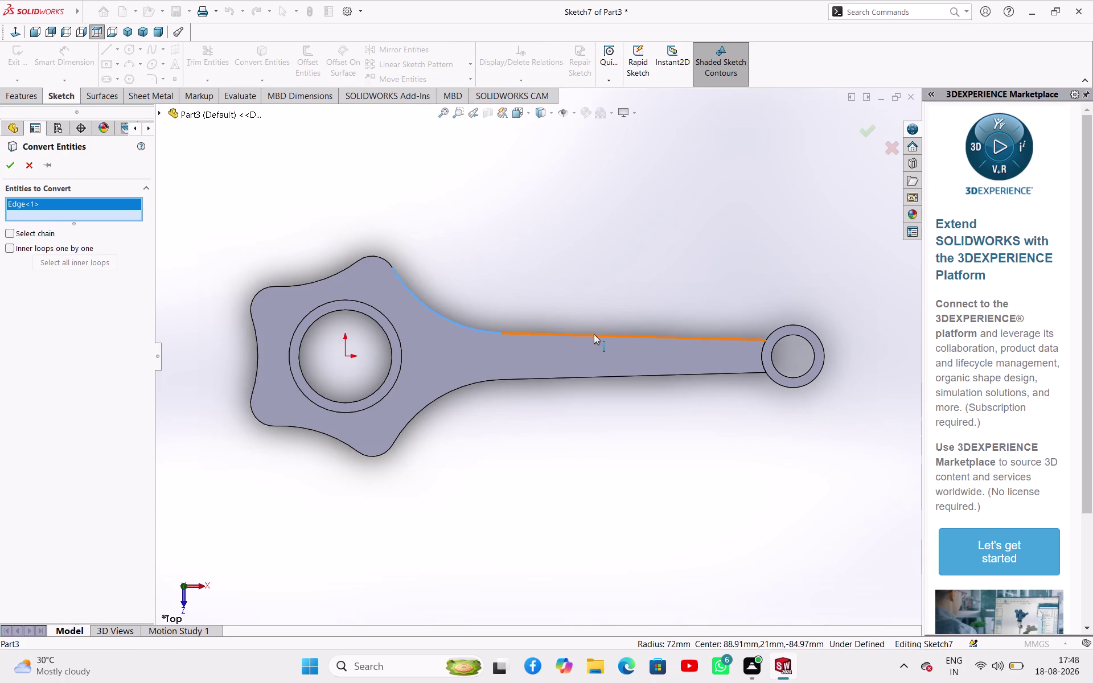
click(594, 334)
click(759, 352)
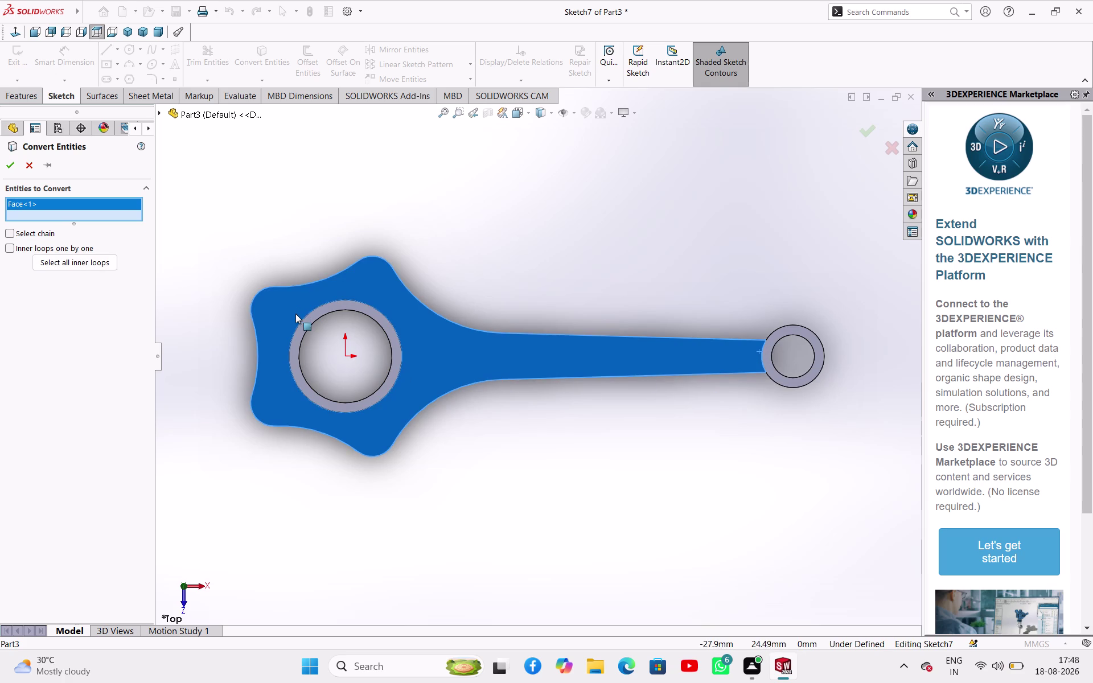
click(295, 328)
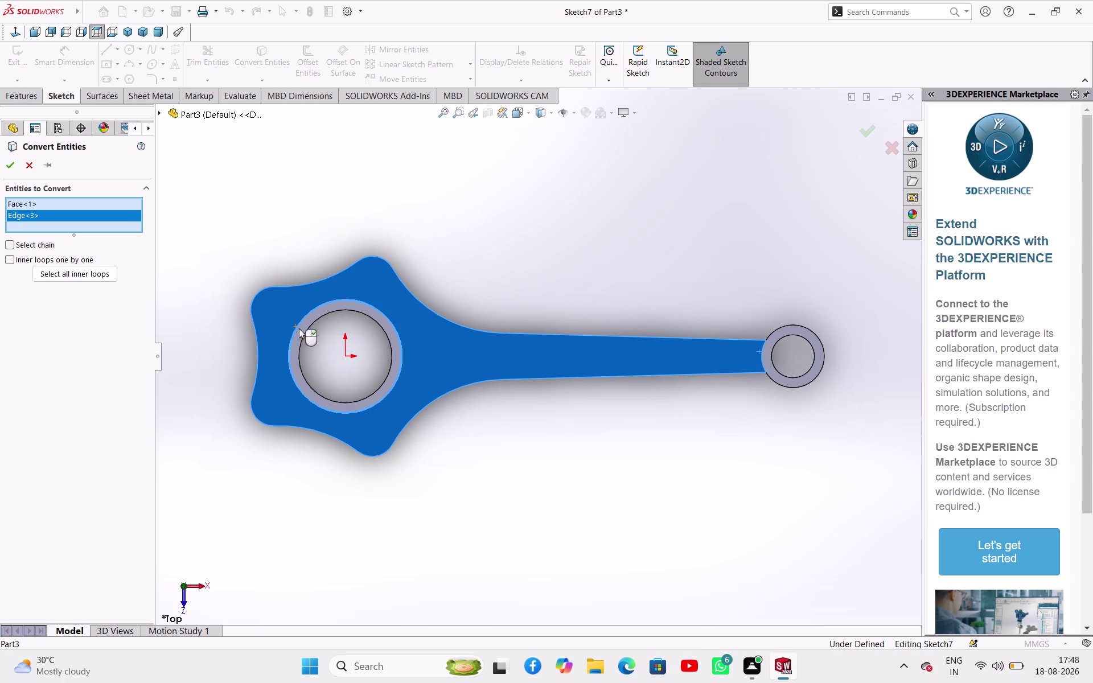
middle_drag(543, 281, 542, 163)
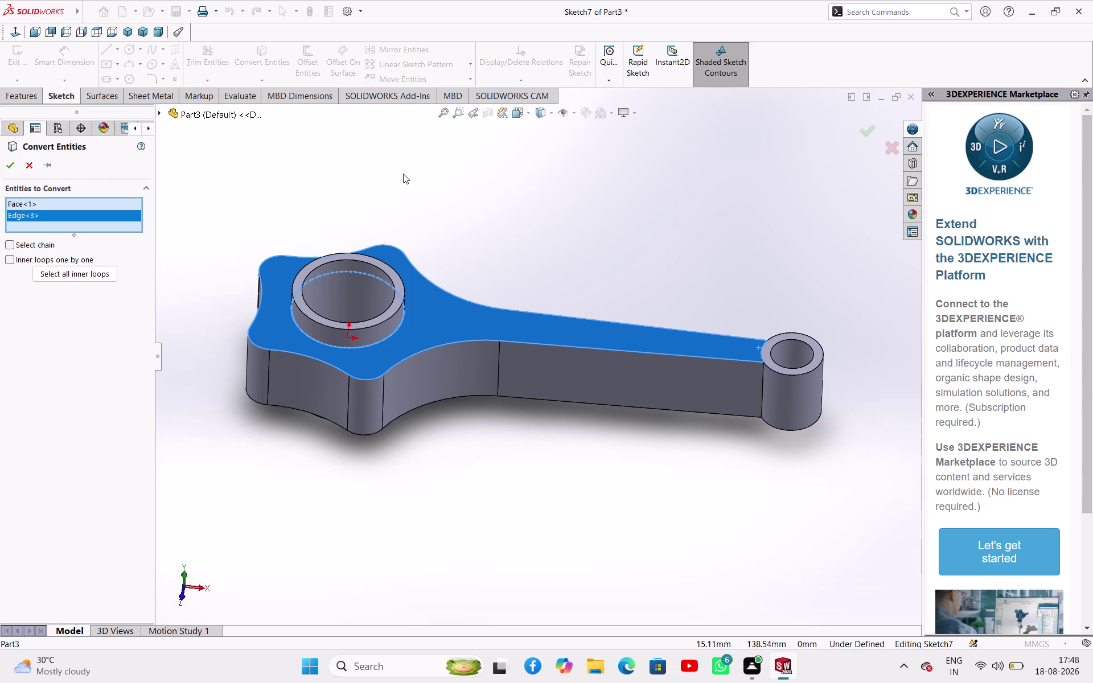
middle_drag(403, 174, 433, 144)
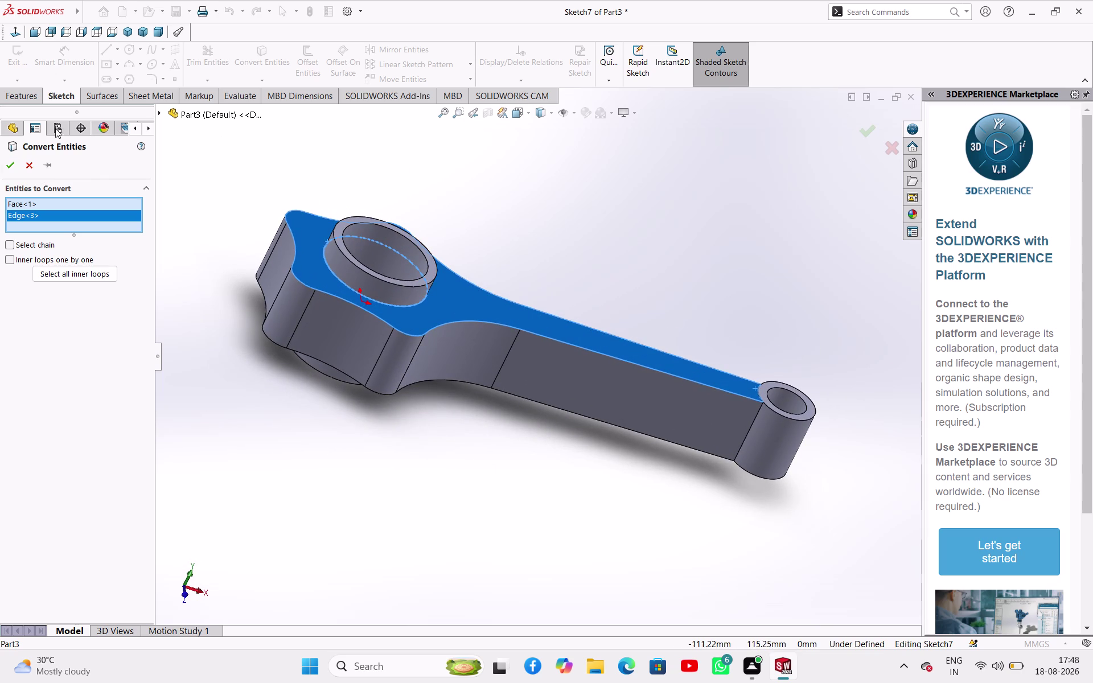
click(7, 167)
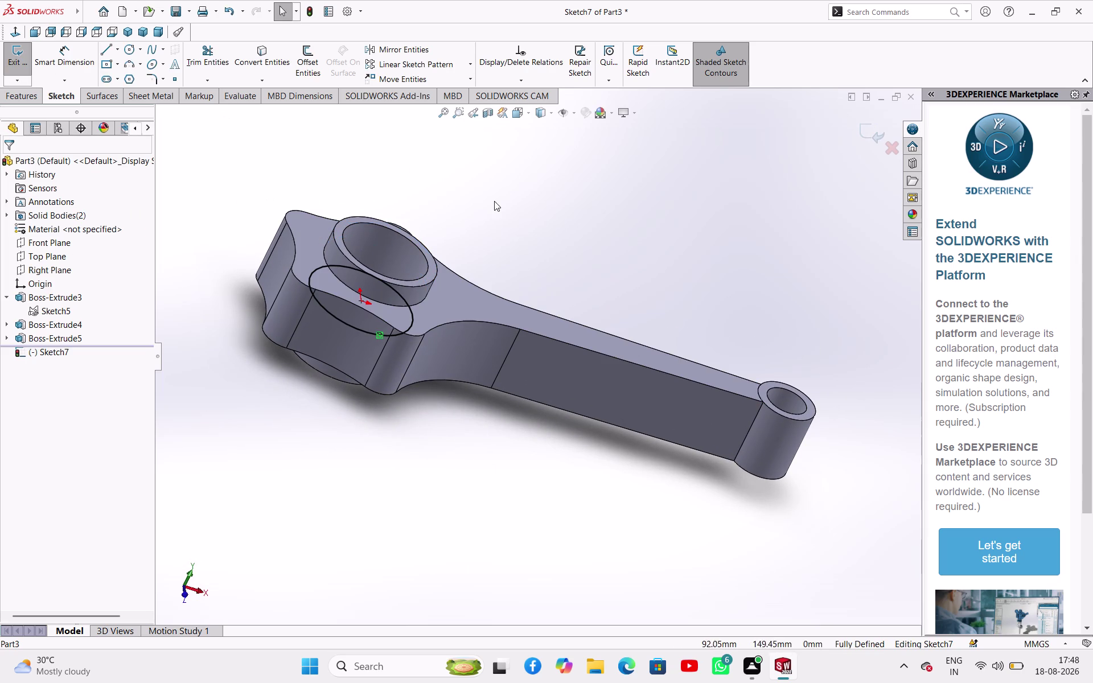
middle_drag(498, 199, 468, 153)
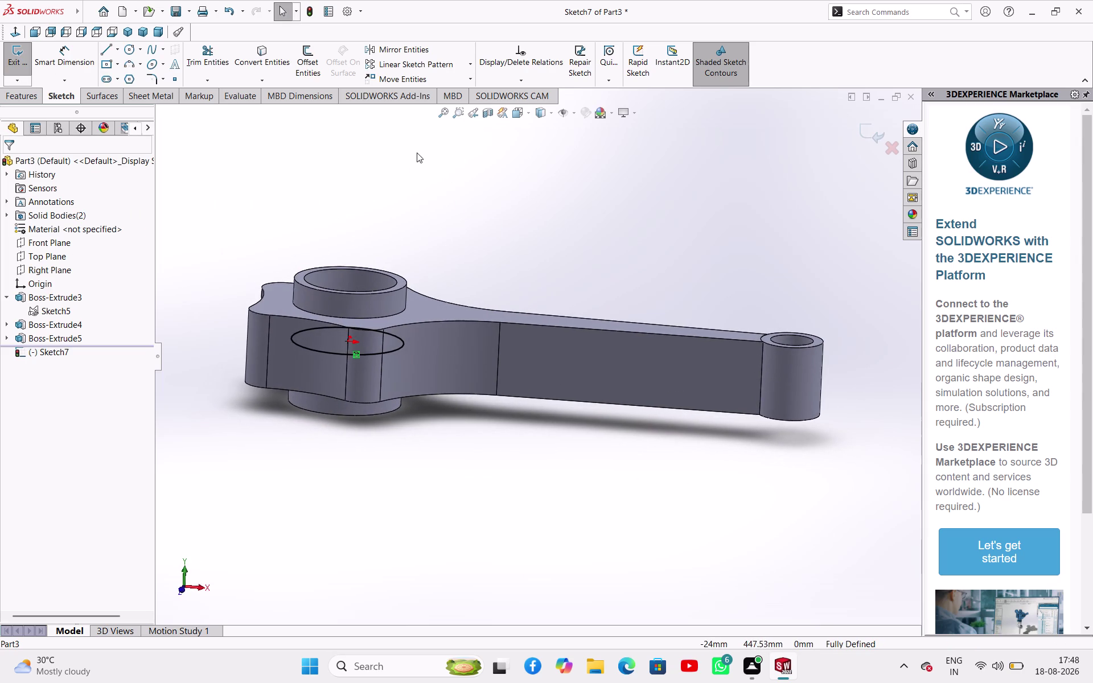
middle_drag(417, 154, 435, 231)
Convert the top face's curved left end edge into Sketch7.
click(262, 51)
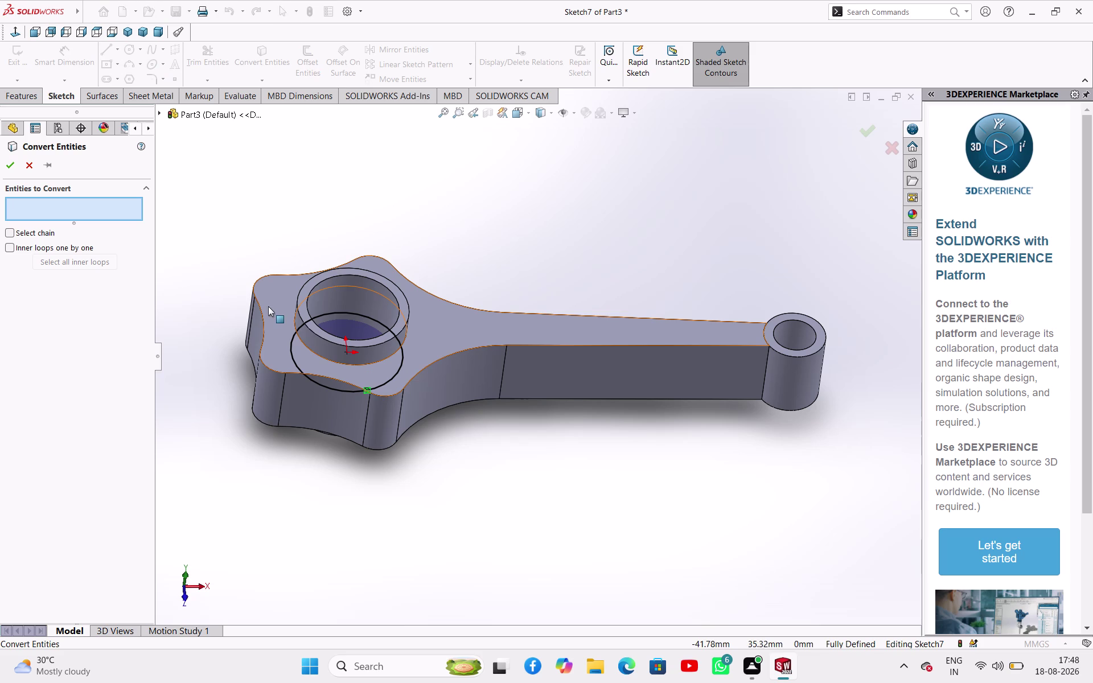
click(262, 316)
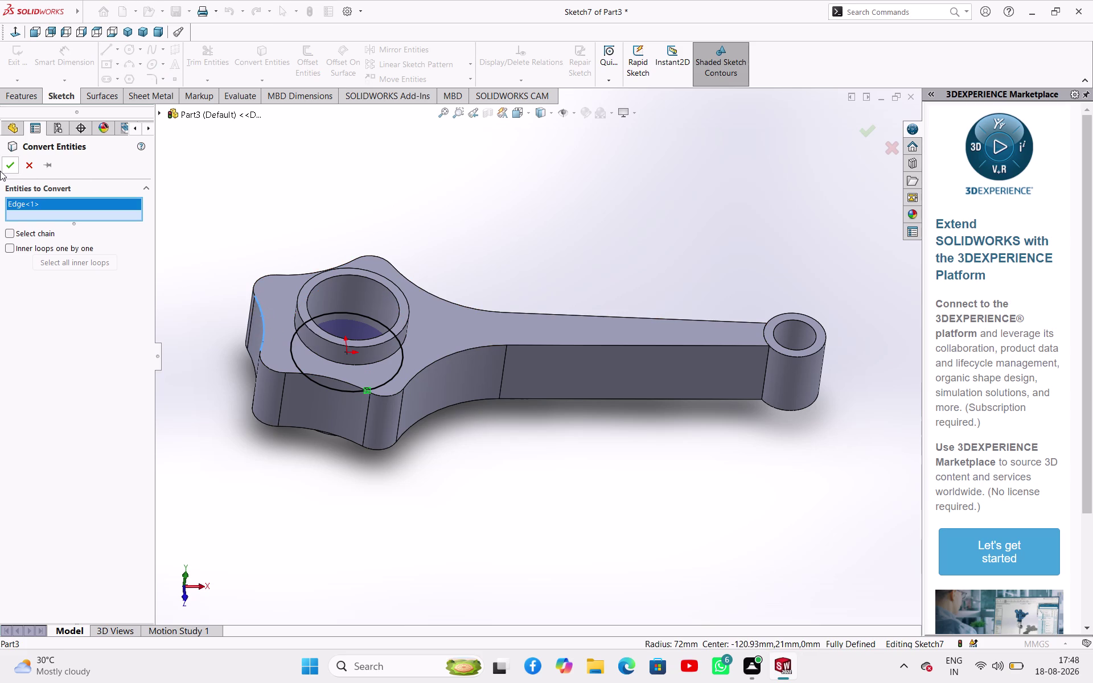
click(5, 169)
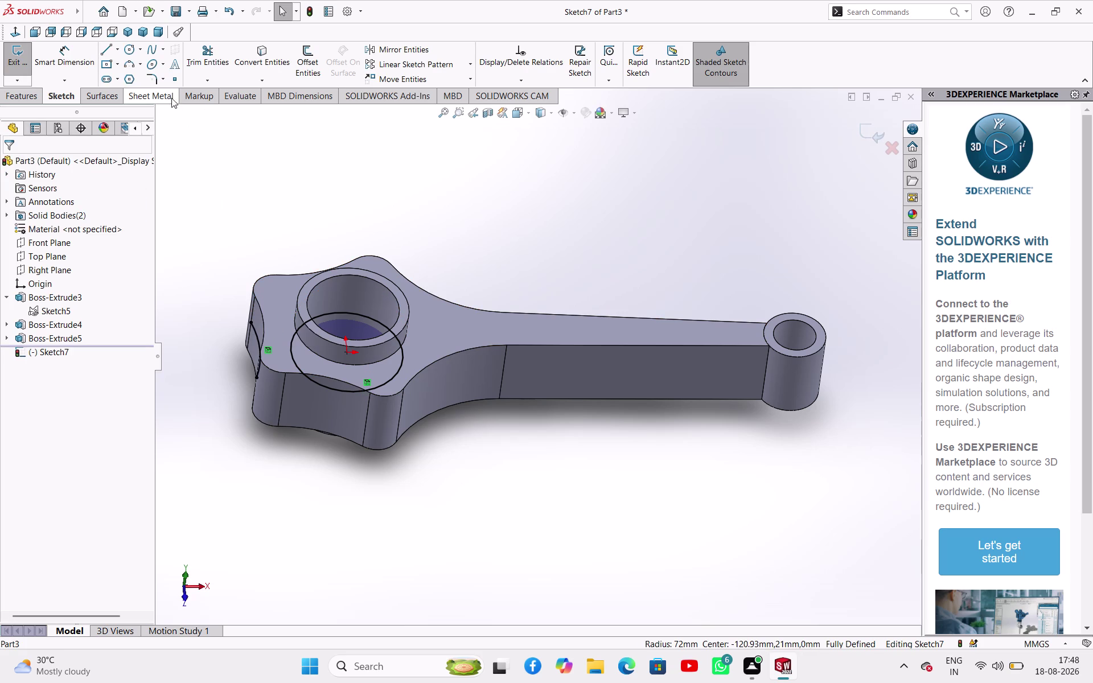
Convert the remaining outline edges by selecting the whole top face.
click(253, 60)
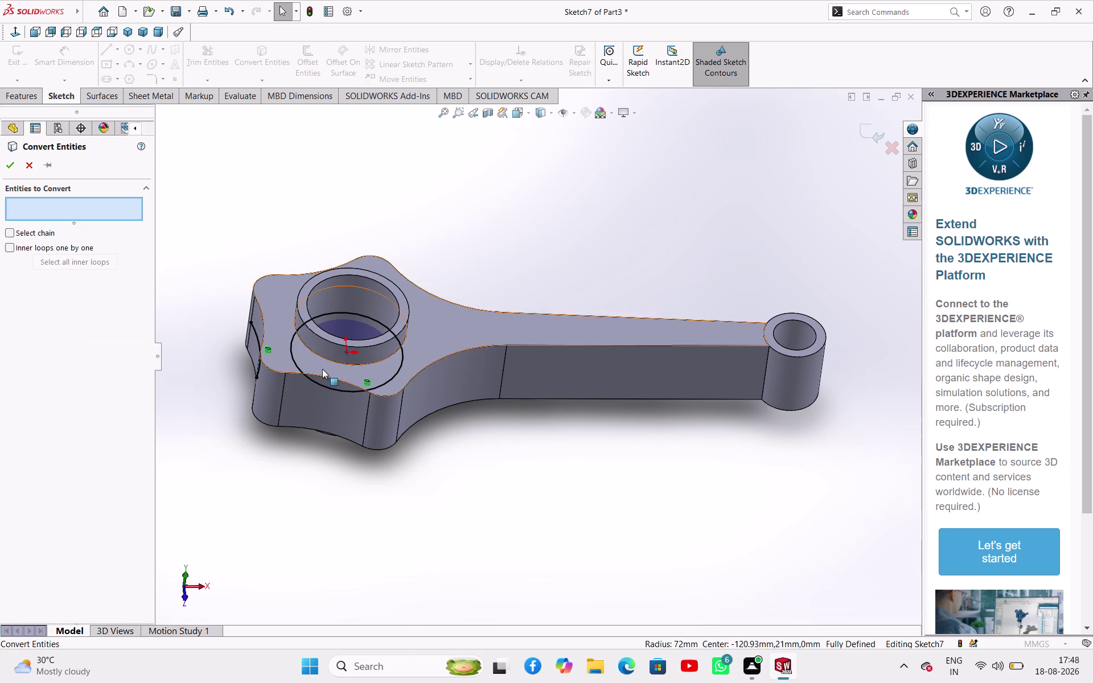
click(271, 368)
click(296, 372)
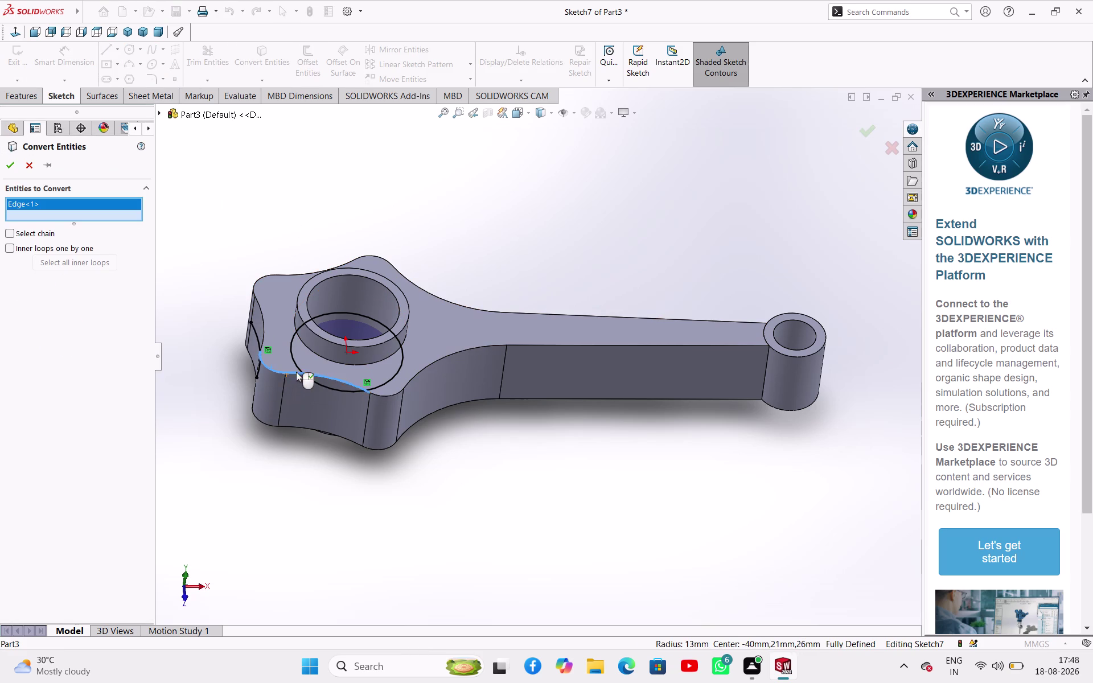
drag(383, 396, 390, 397)
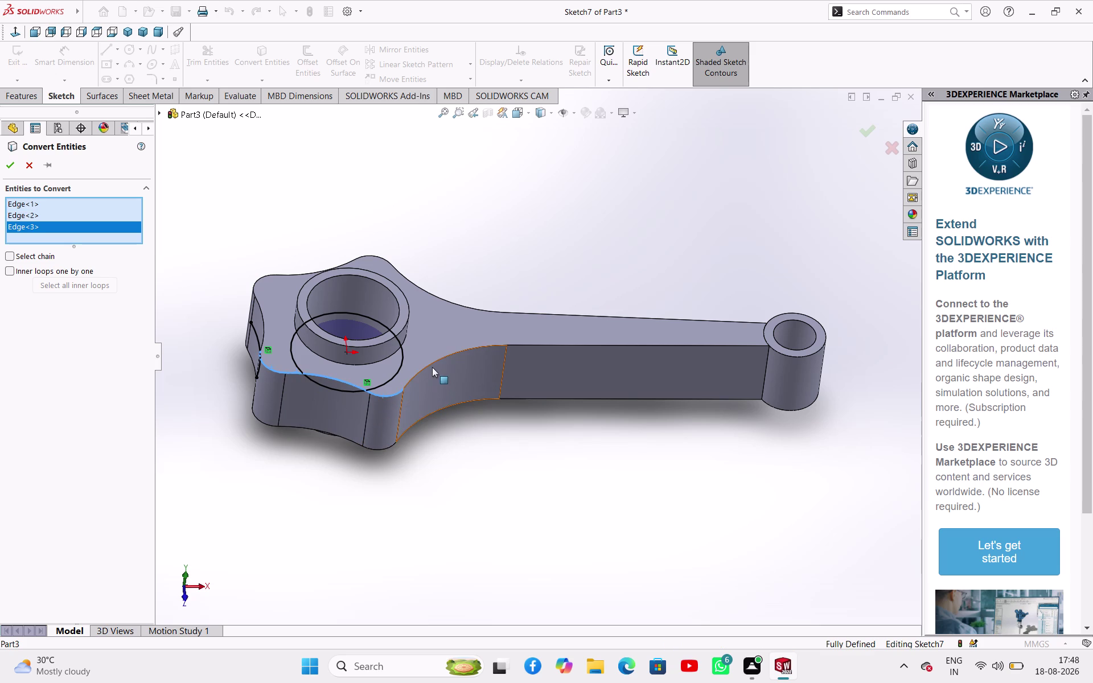
click(434, 364)
click(554, 347)
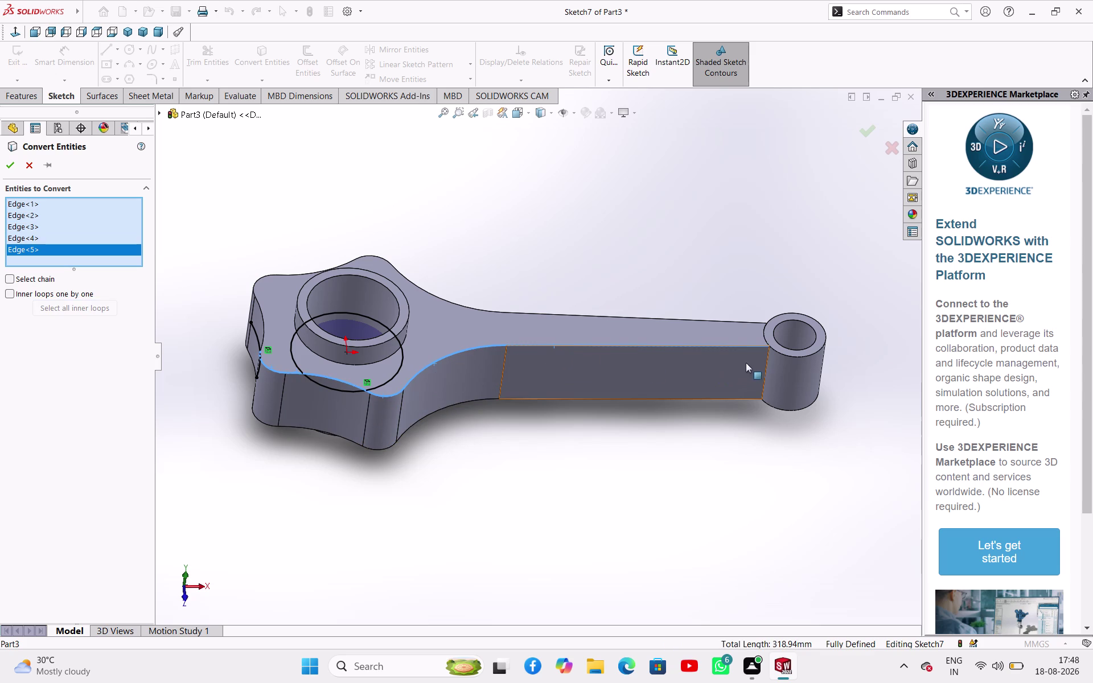
click(764, 339)
click(741, 322)
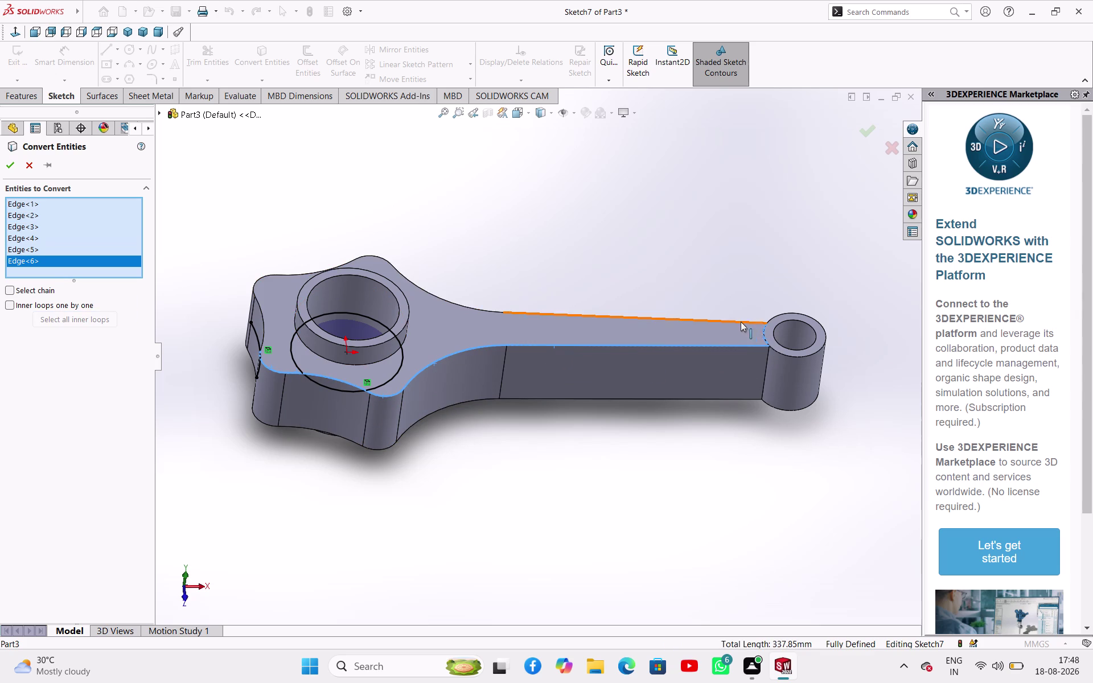
click(473, 305)
click(469, 309)
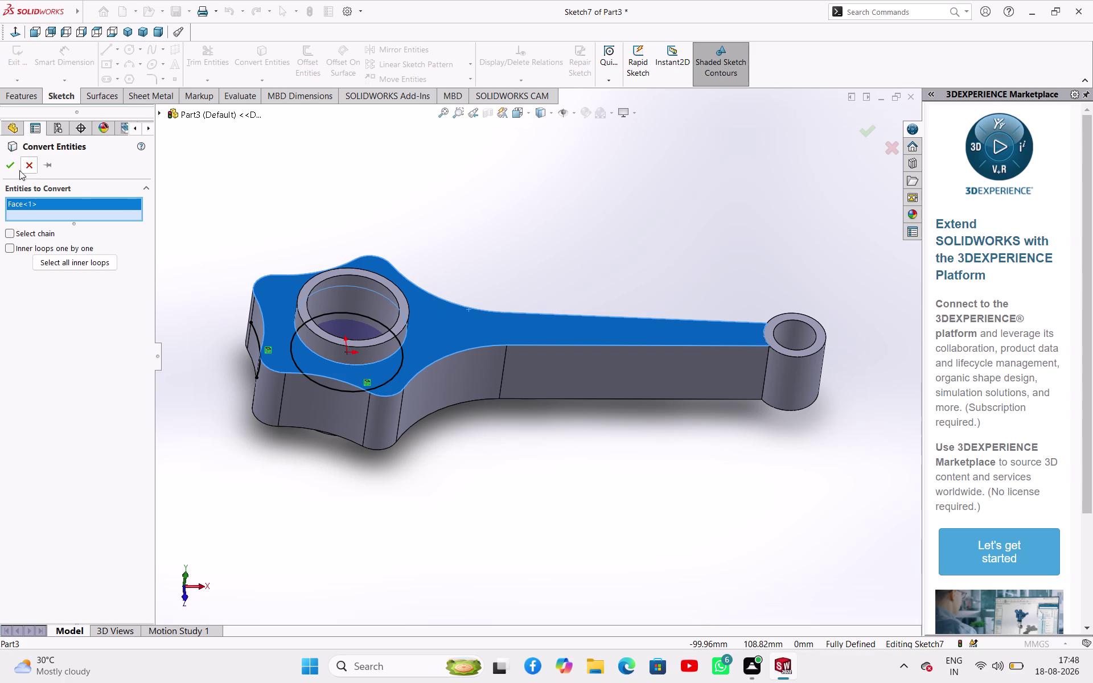
click(10, 165)
Check the converted outline from above and at an angle, then exit Sketch7.
click(451, 233)
middle_drag(478, 229, 478, 353)
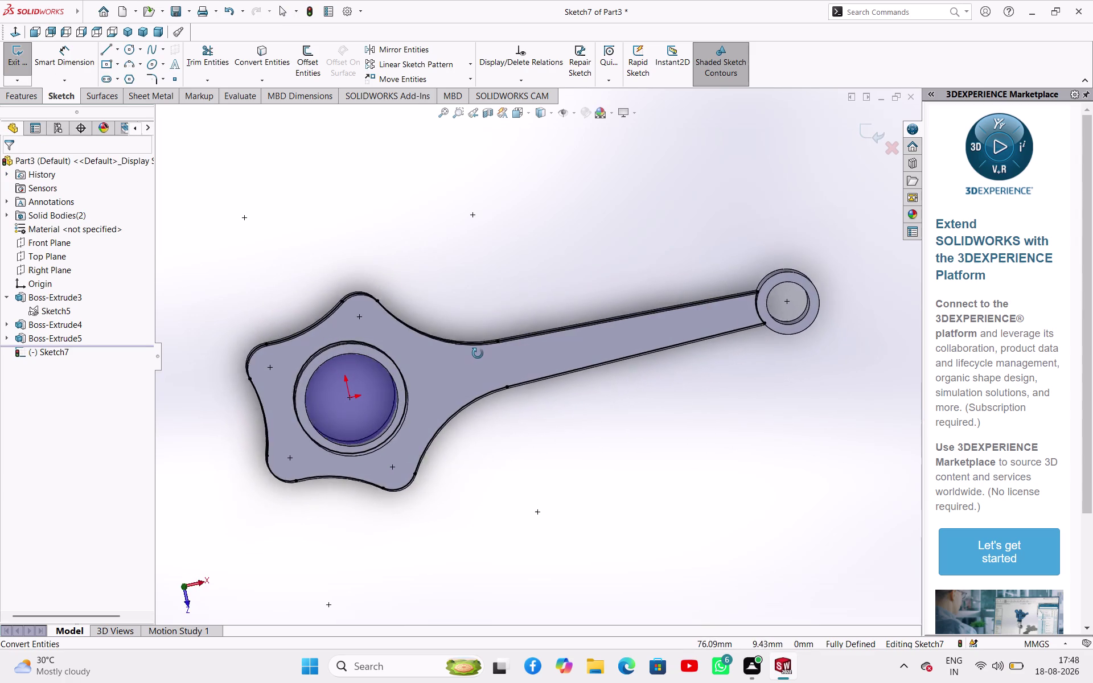
middle_drag(478, 353, 451, 254)
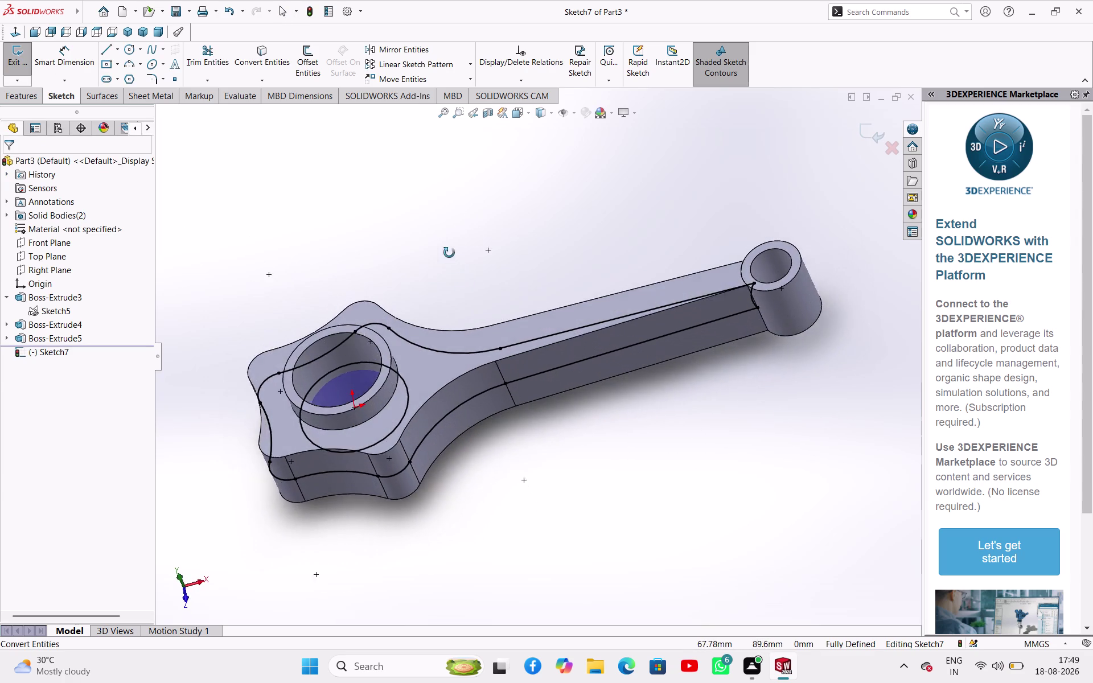
middle_drag(451, 254, 470, 271)
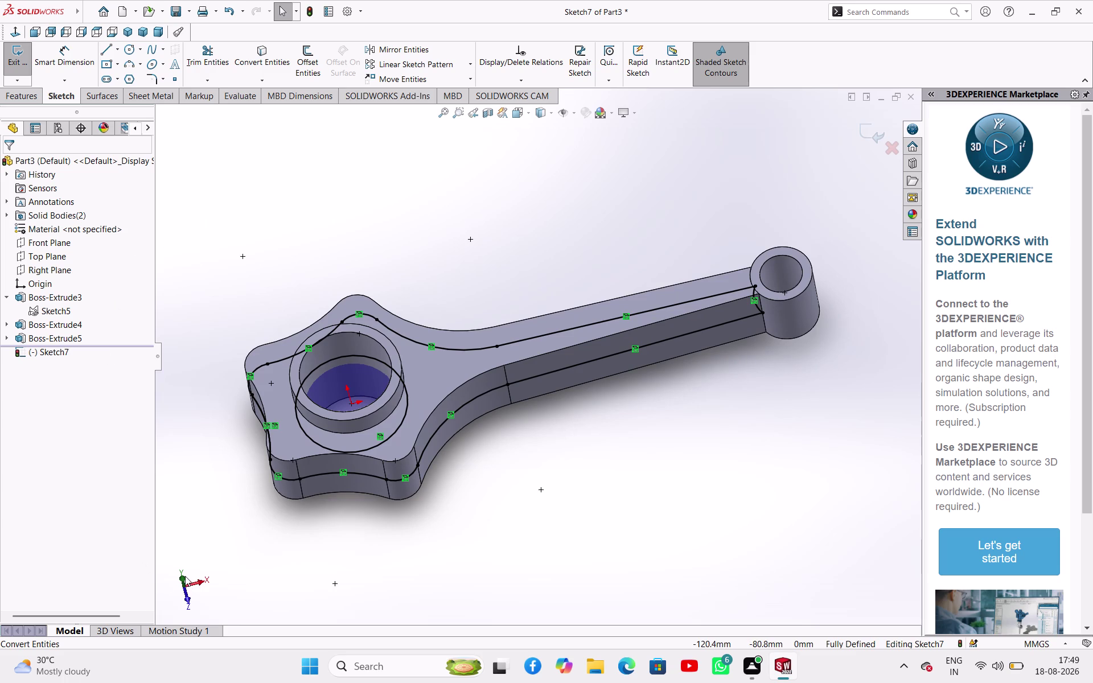
click(56, 256)
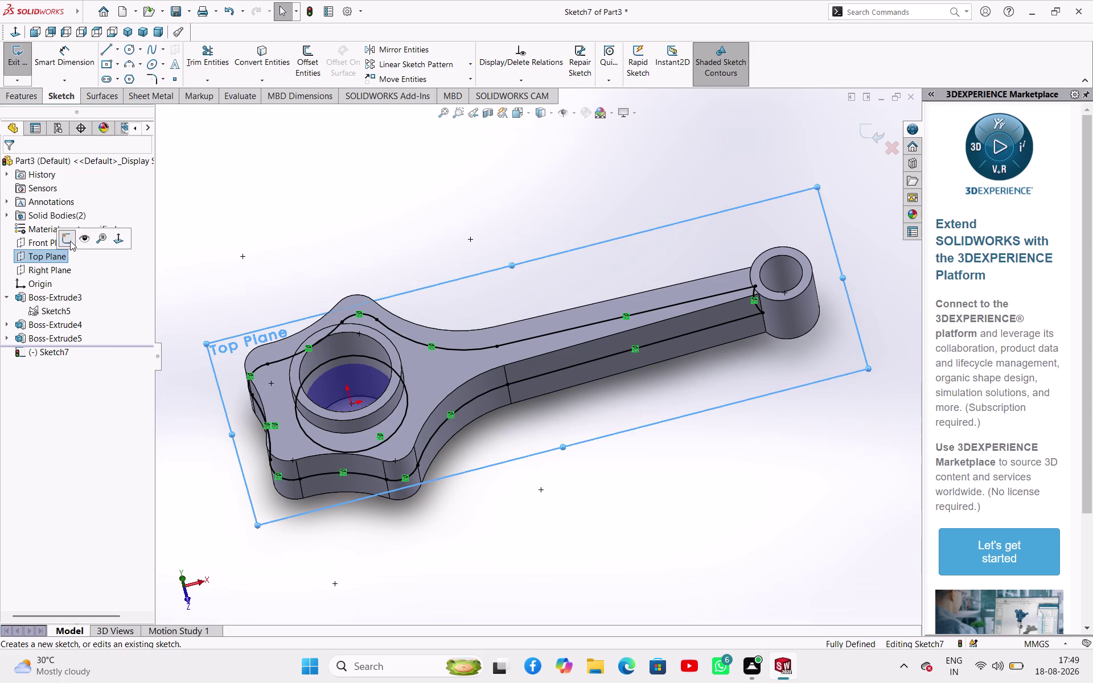
click(70, 241)
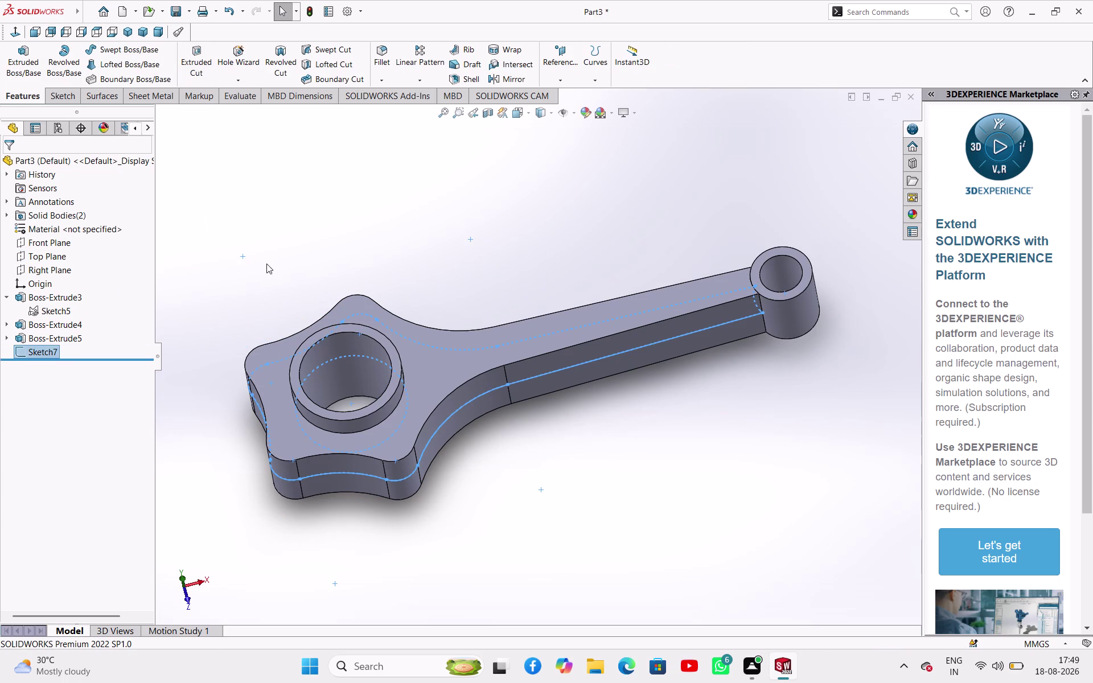
Reopen Sketch7 for editing, viewed straight down onto the Top Plane.
click(268, 263)
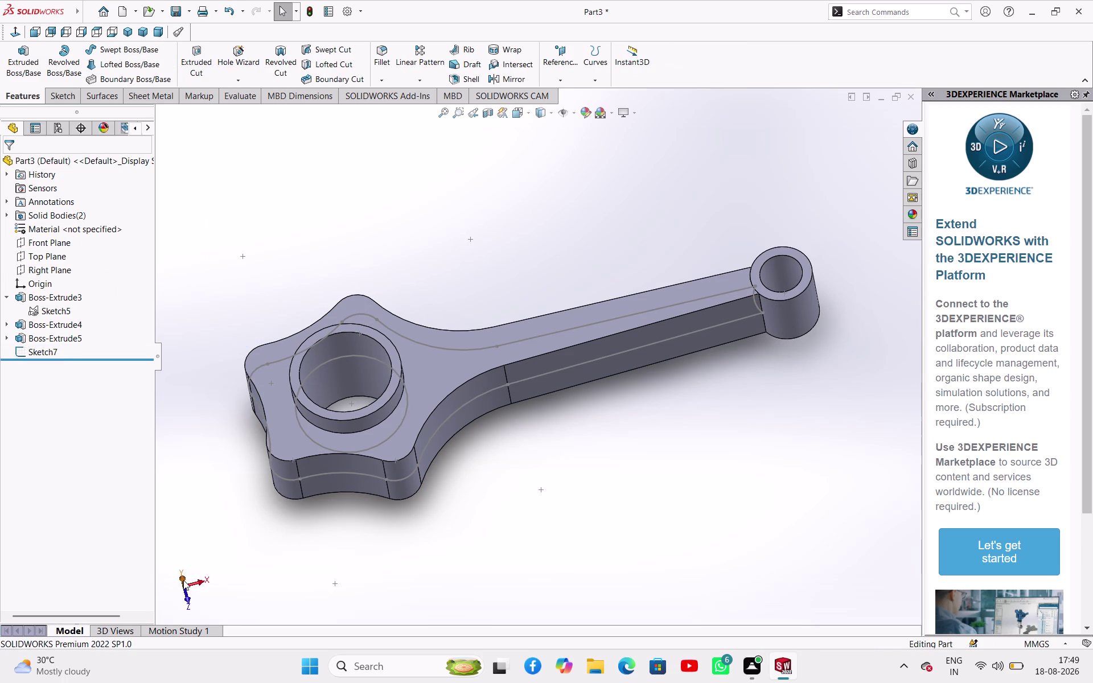
click(183, 581)
click(518, 282)
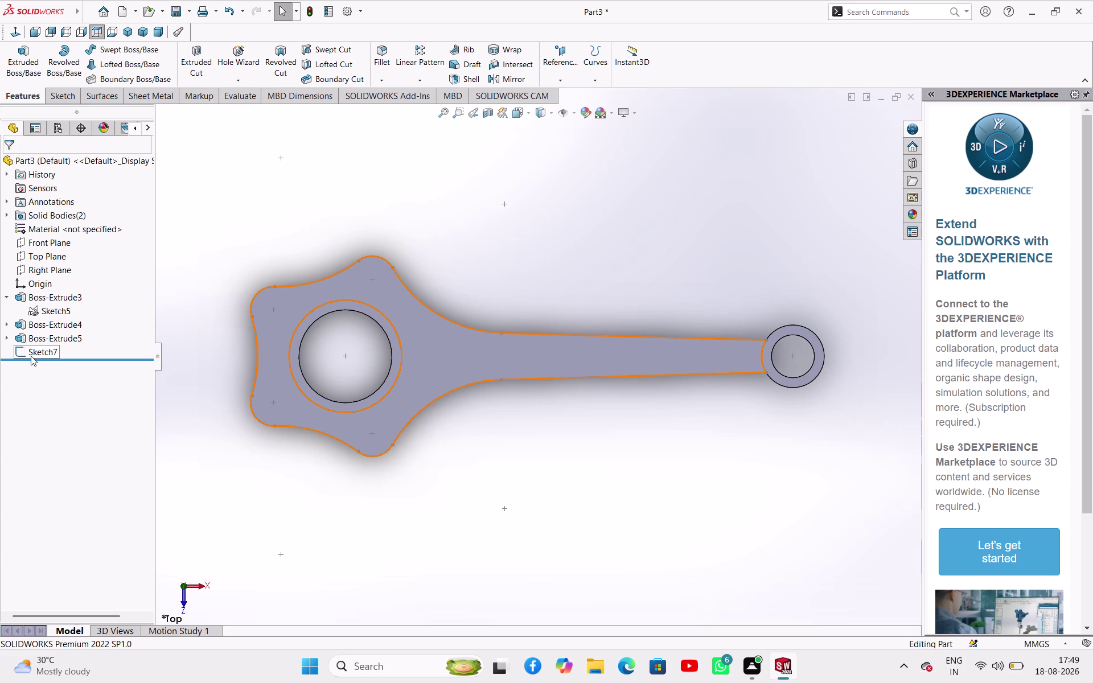
click(31, 352)
click(38, 321)
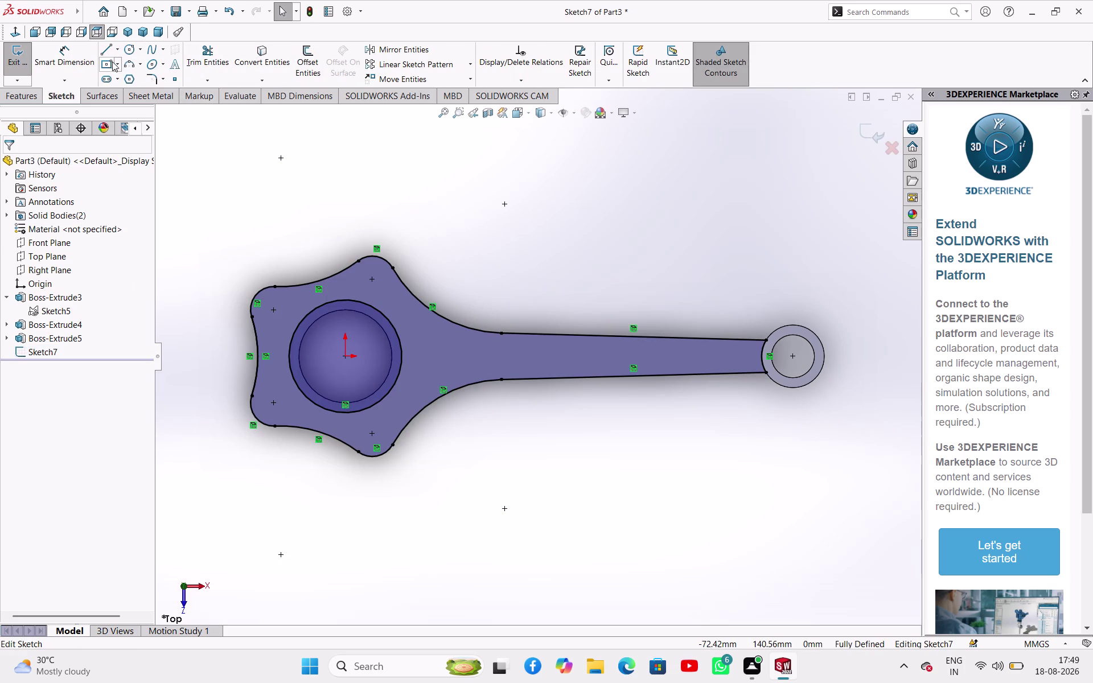
Draw upper and lower three-point web arcs from the boss circle to the shank edges.
click(128, 70)
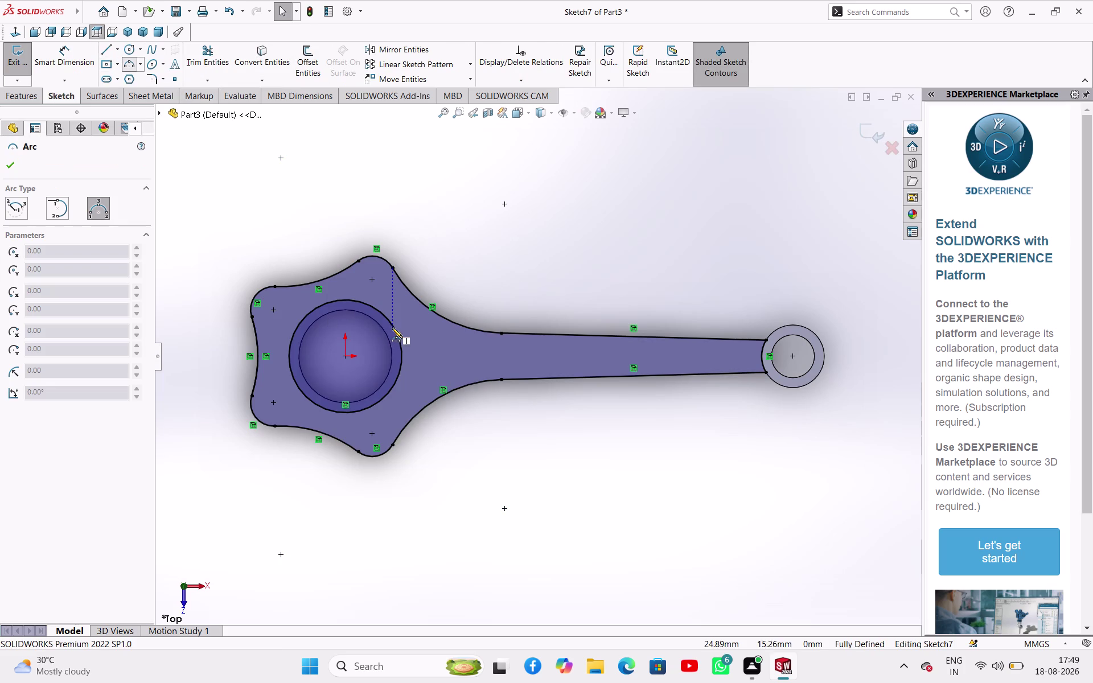
click(392, 324)
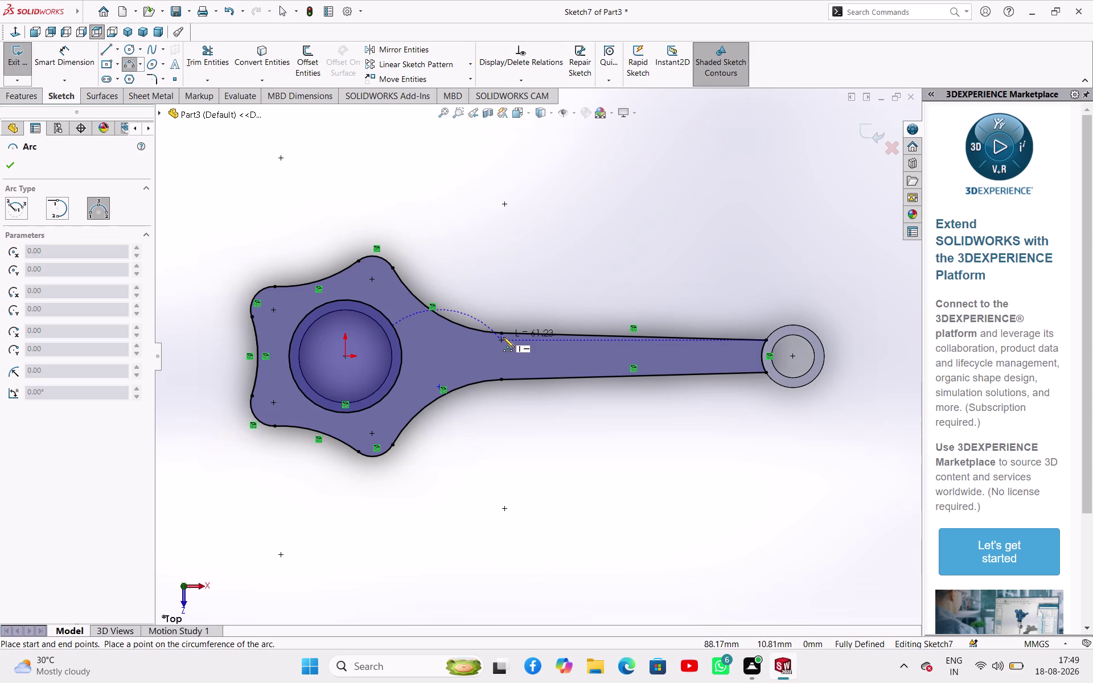
click(503, 336)
click(457, 340)
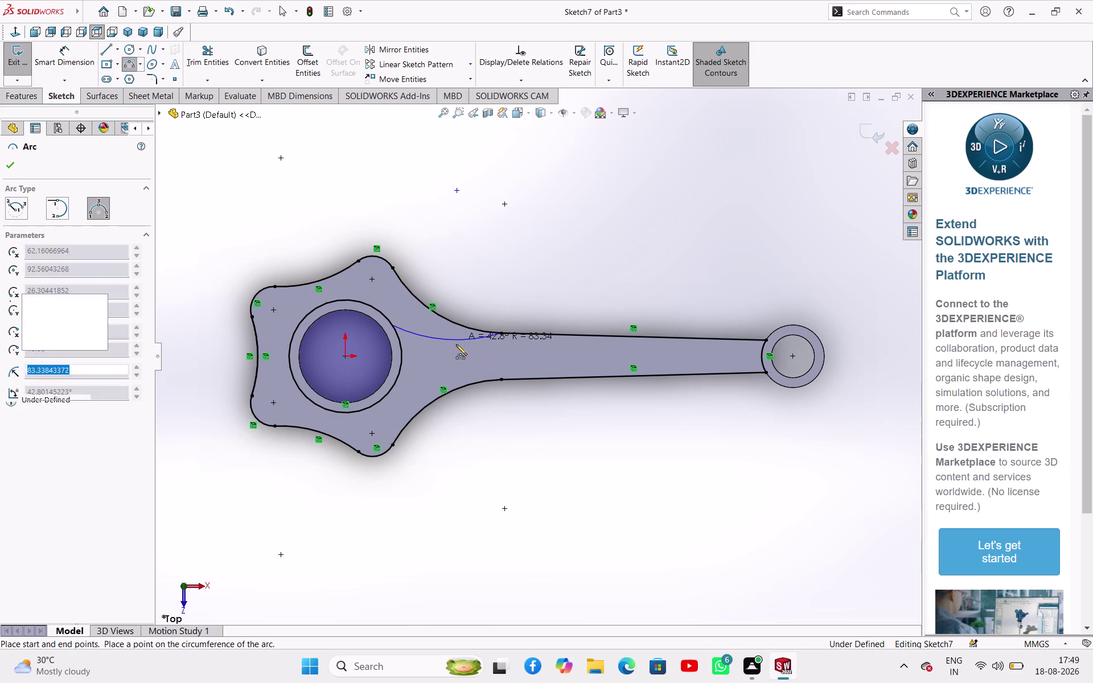
click(370, 407)
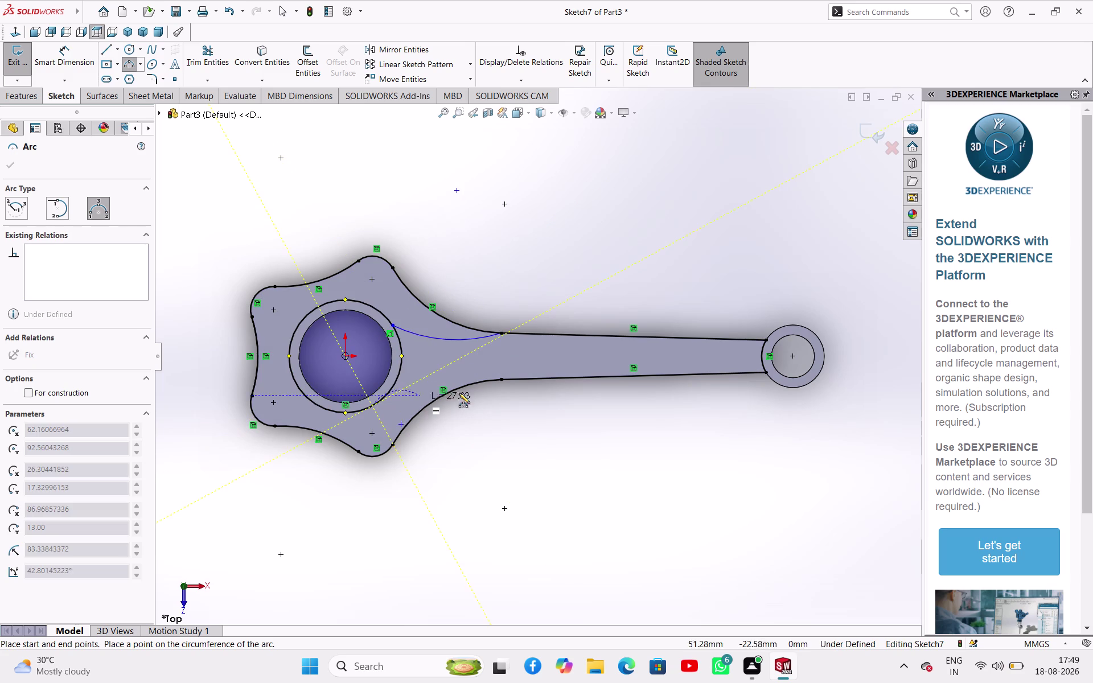
click(502, 381)
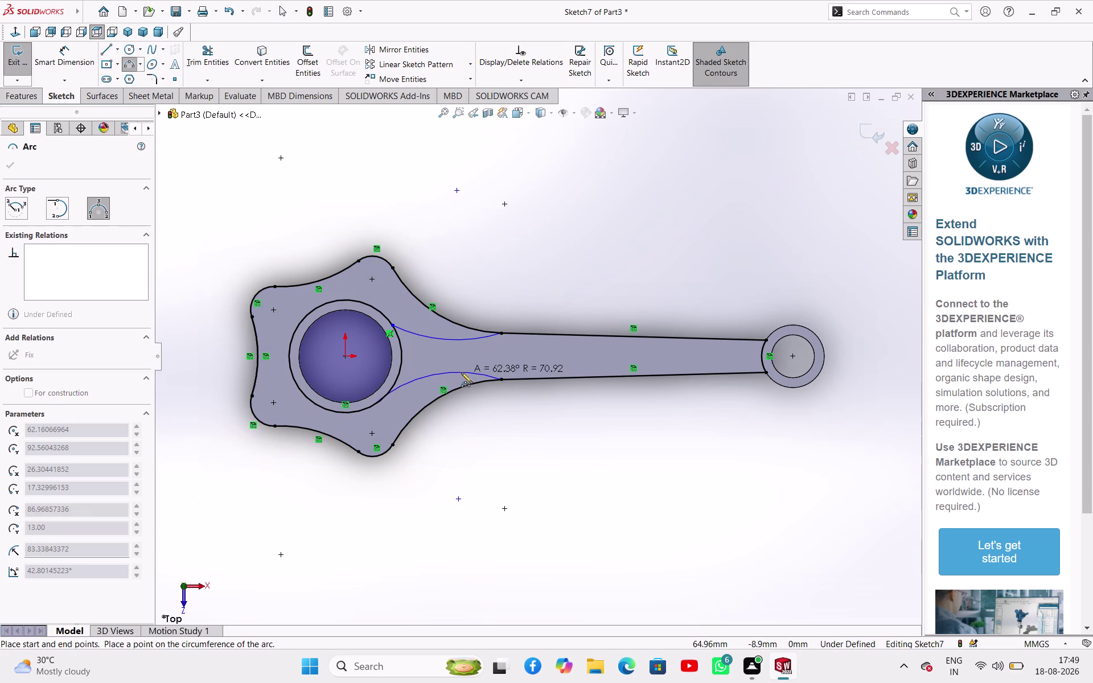
click(456, 371)
right_click(466, 393)
click(475, 408)
click(480, 414)
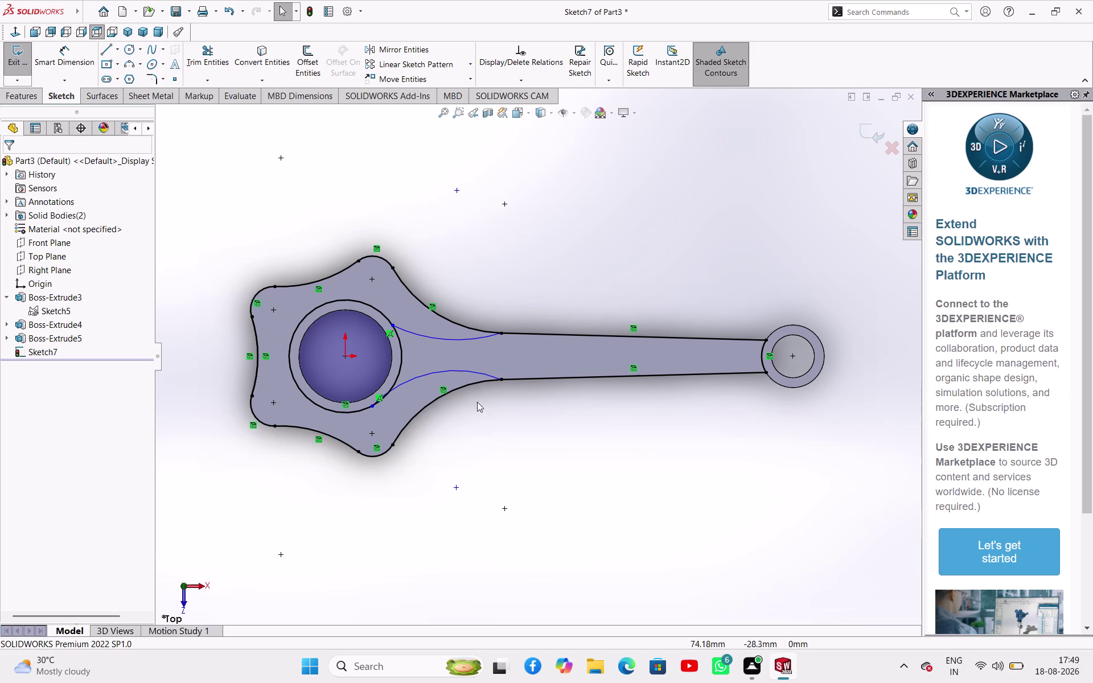
Make the lower web arc tangent to the shank's lower edge and the boss circle.
click(484, 375)
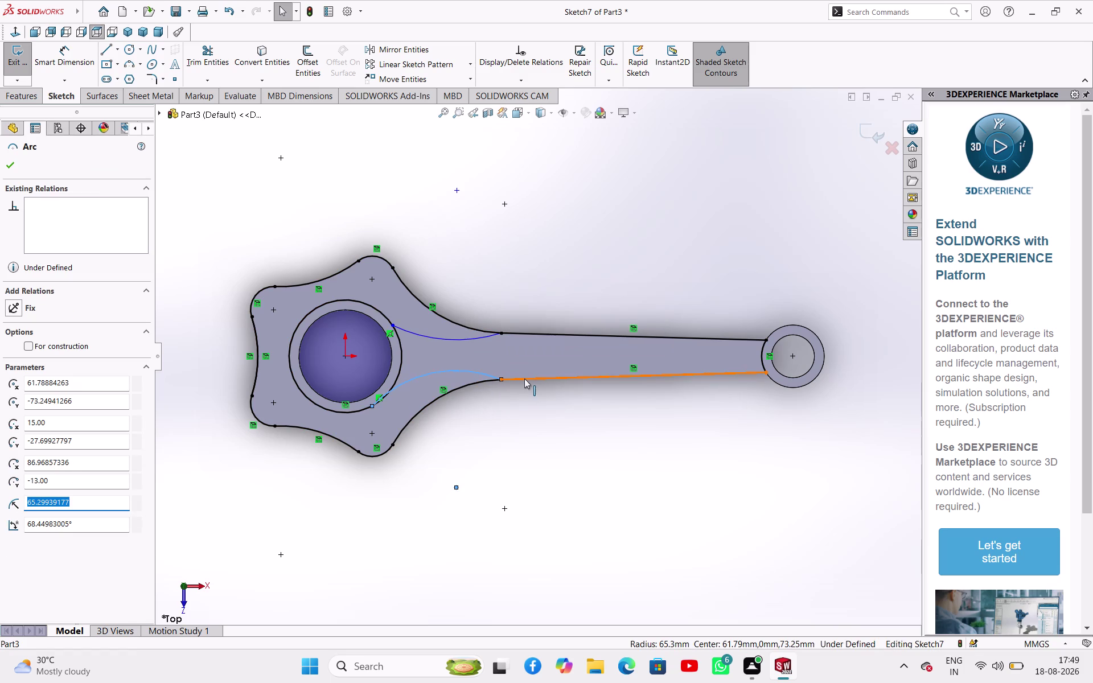
click(523, 380)
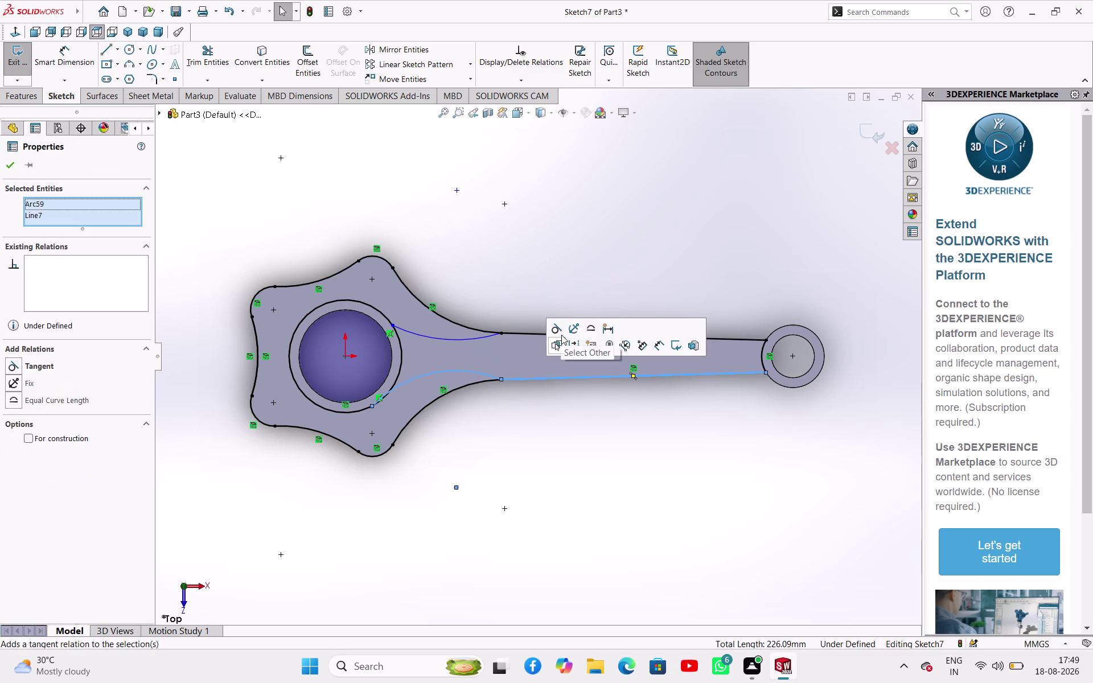
click(560, 332)
click(499, 417)
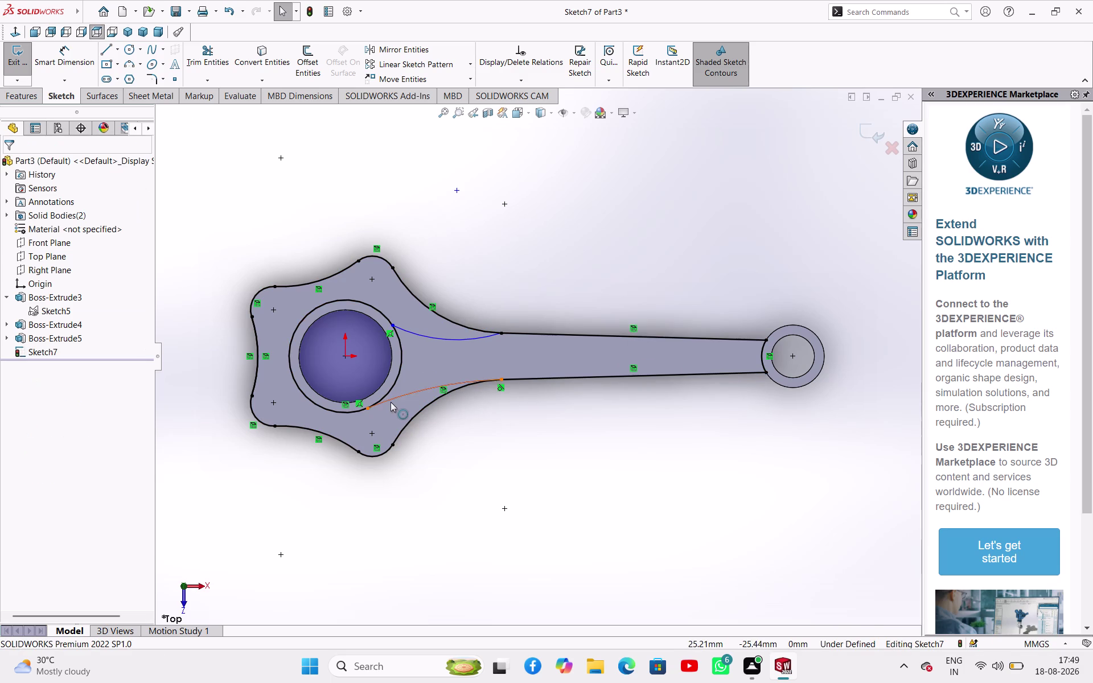
click(390, 399)
click(389, 393)
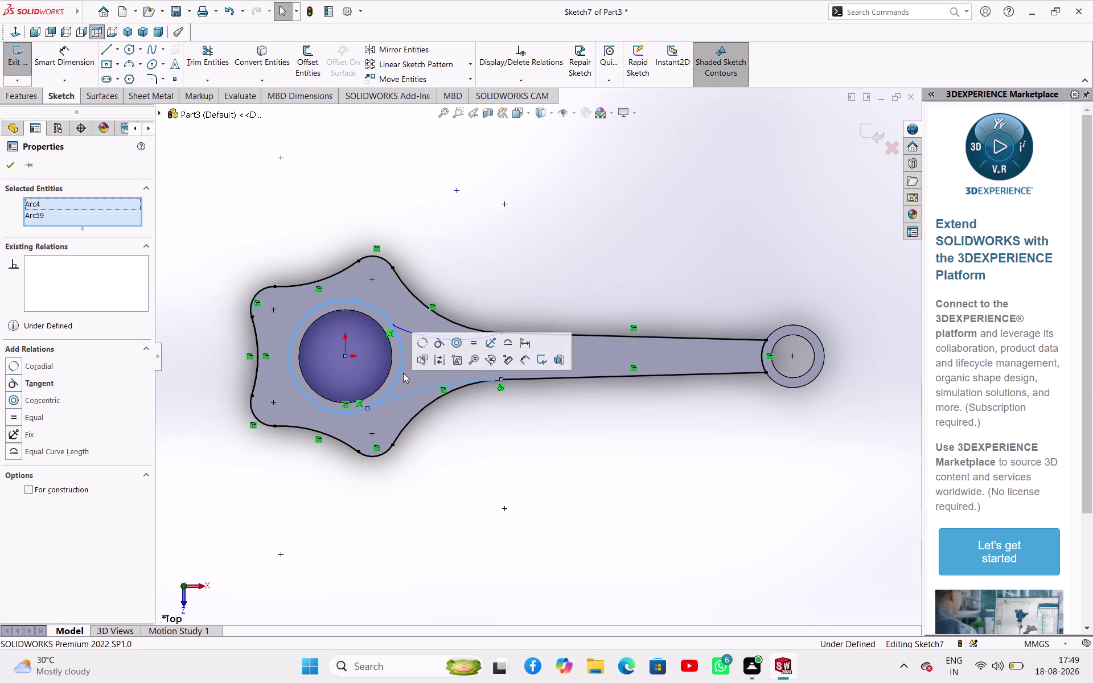
click(435, 346)
Make the upper web arc (Arc58) tangent to the bore circle and Line8.
click(527, 259)
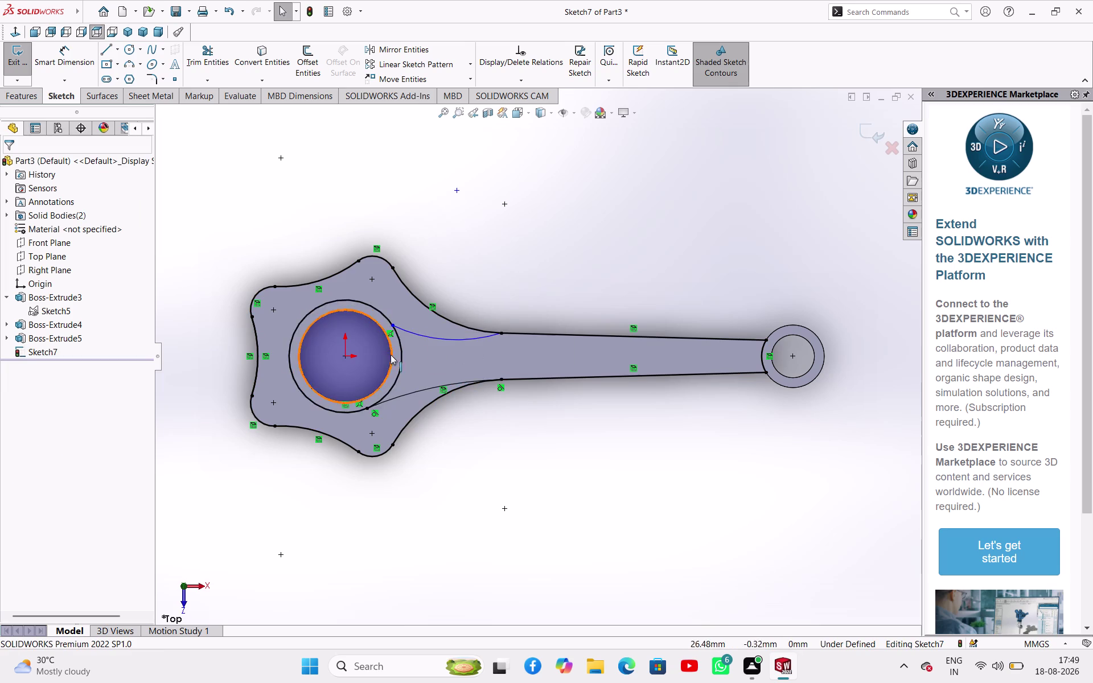
click(421, 333)
click(403, 349)
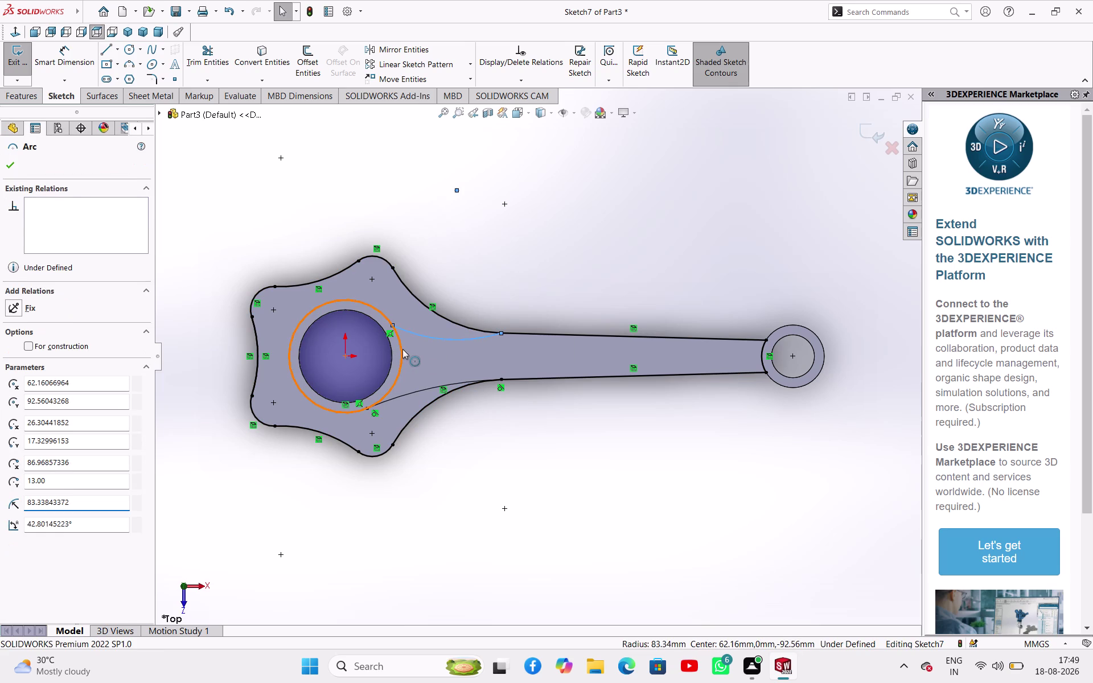
click(448, 300)
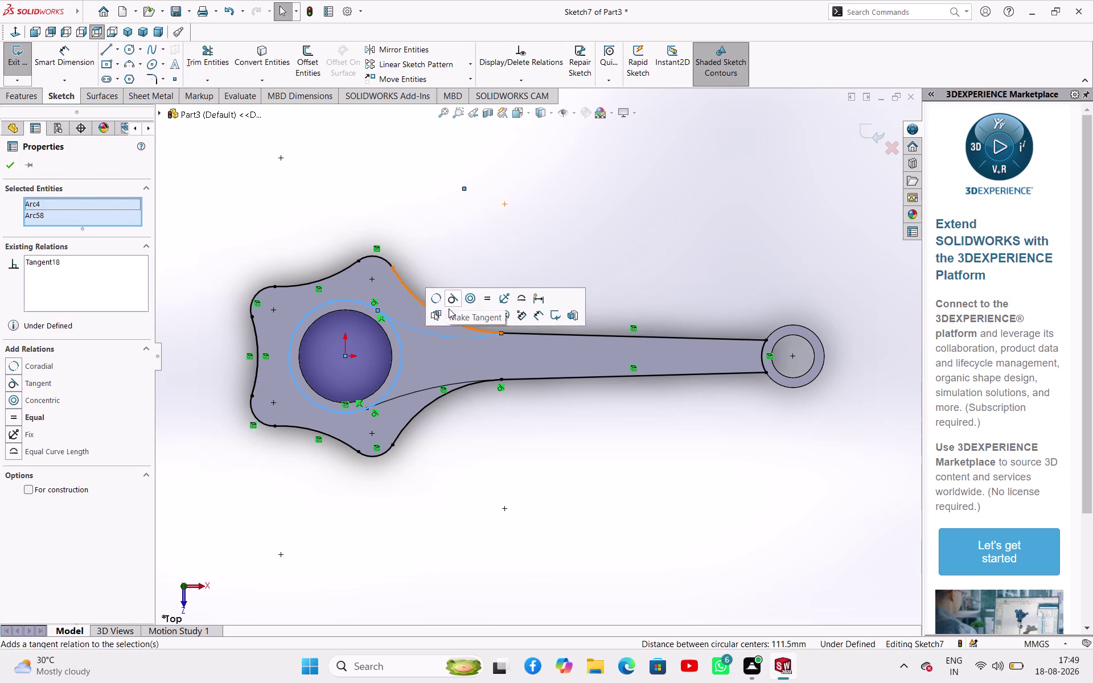
click(517, 250)
click(465, 336)
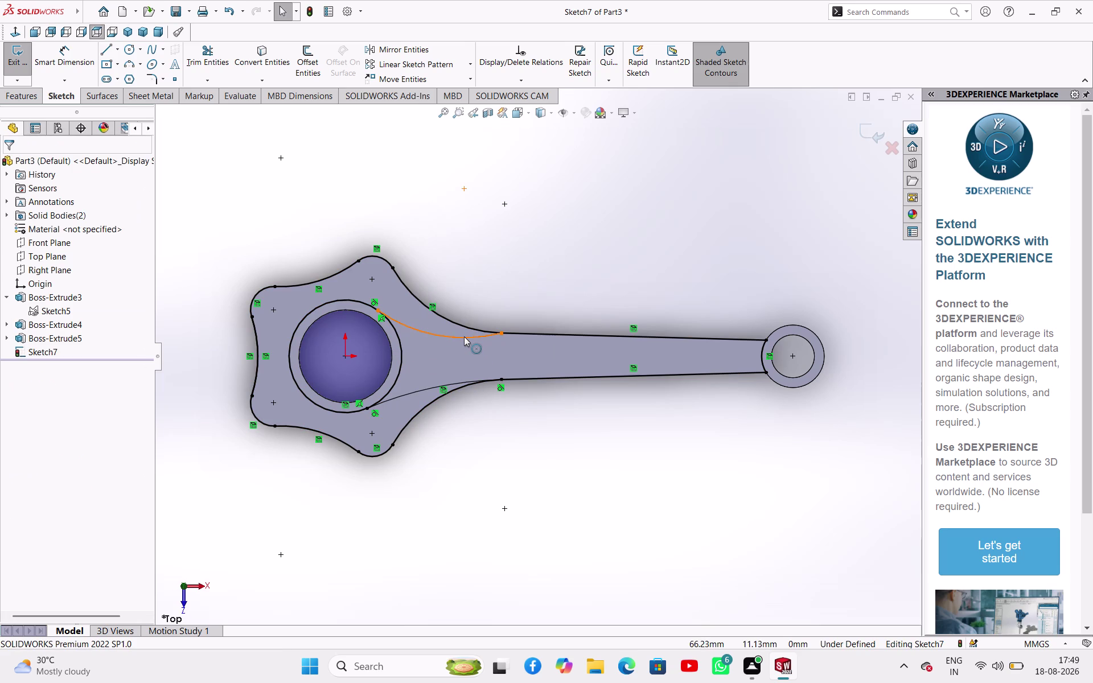
click(520, 332)
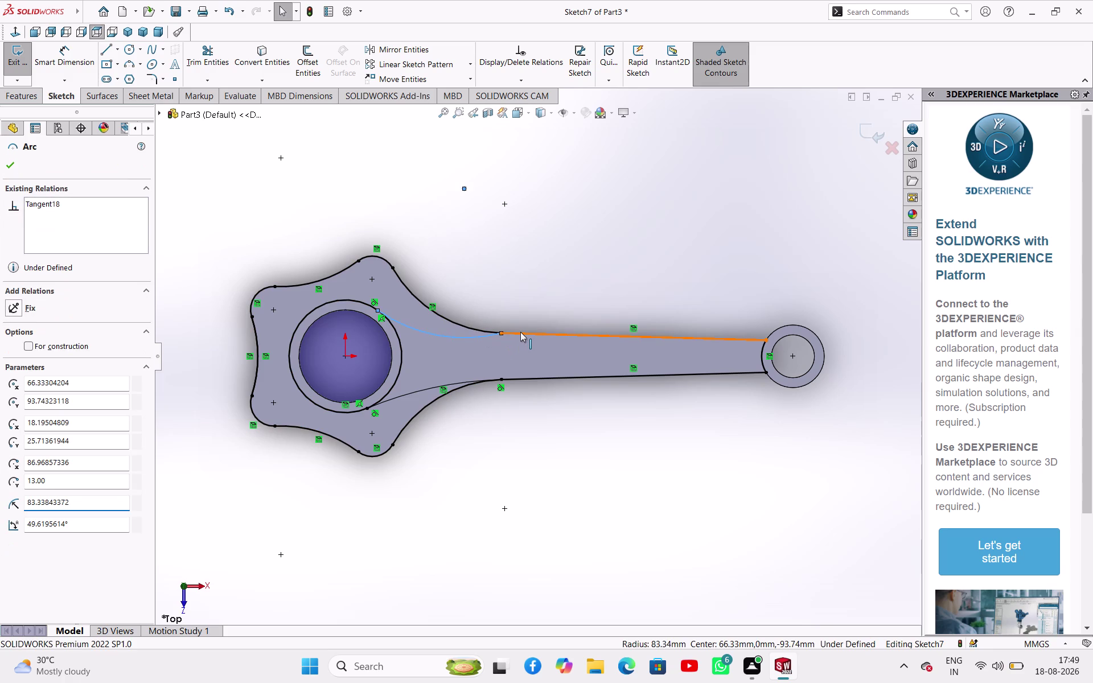
click(555, 280)
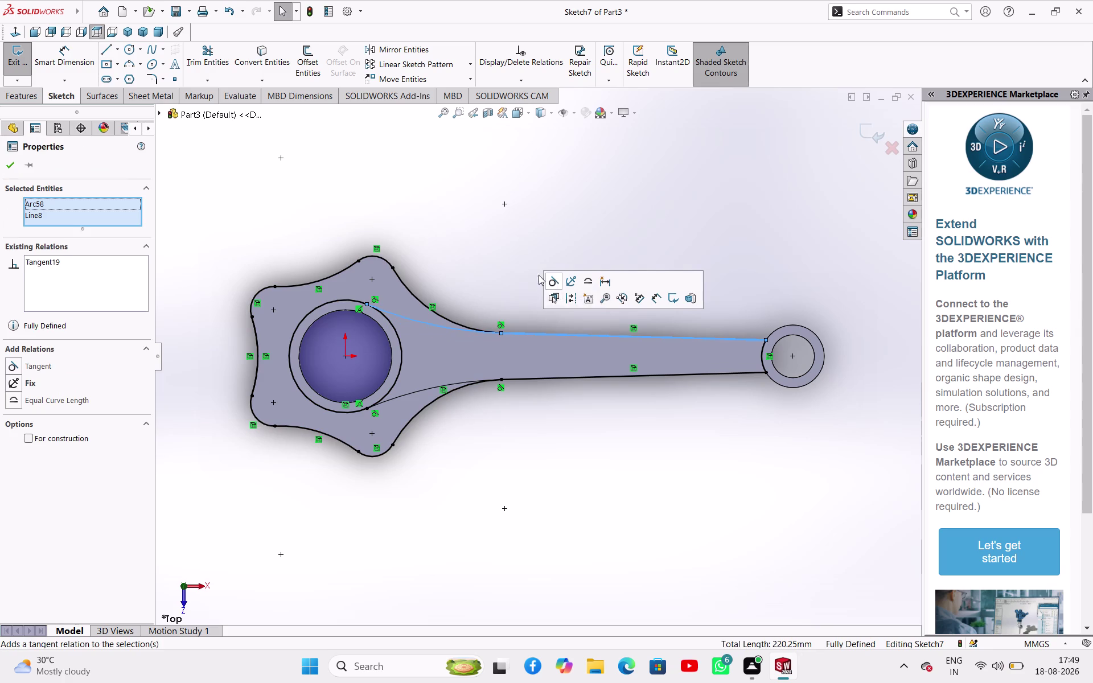
click(508, 252)
middle_drag(337, 494, 333, 414)
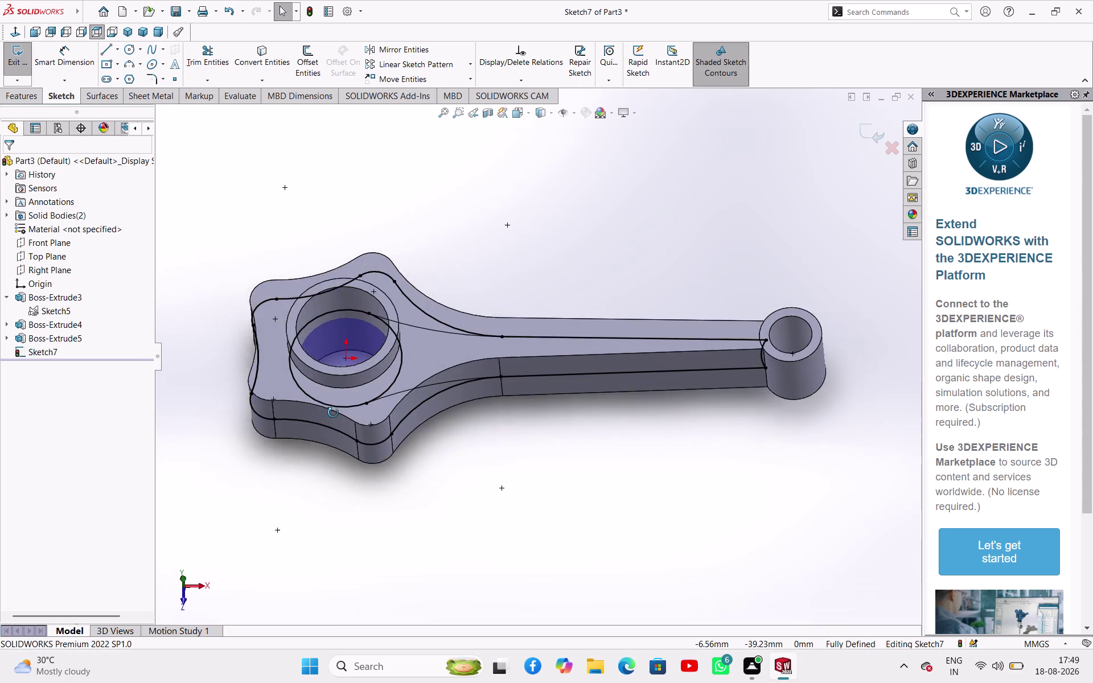
Exit Sketch7 and start an extruded cut using Sketch7 as the profile.
middle_drag(333, 415, 342, 398)
click(23, 72)
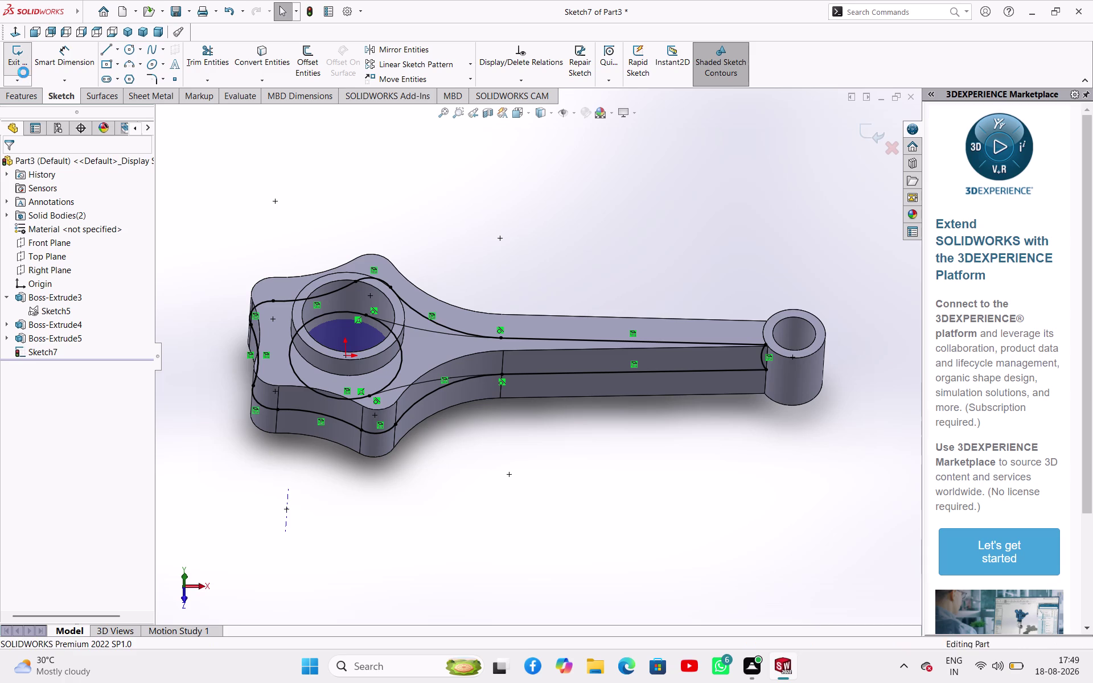
click(194, 57)
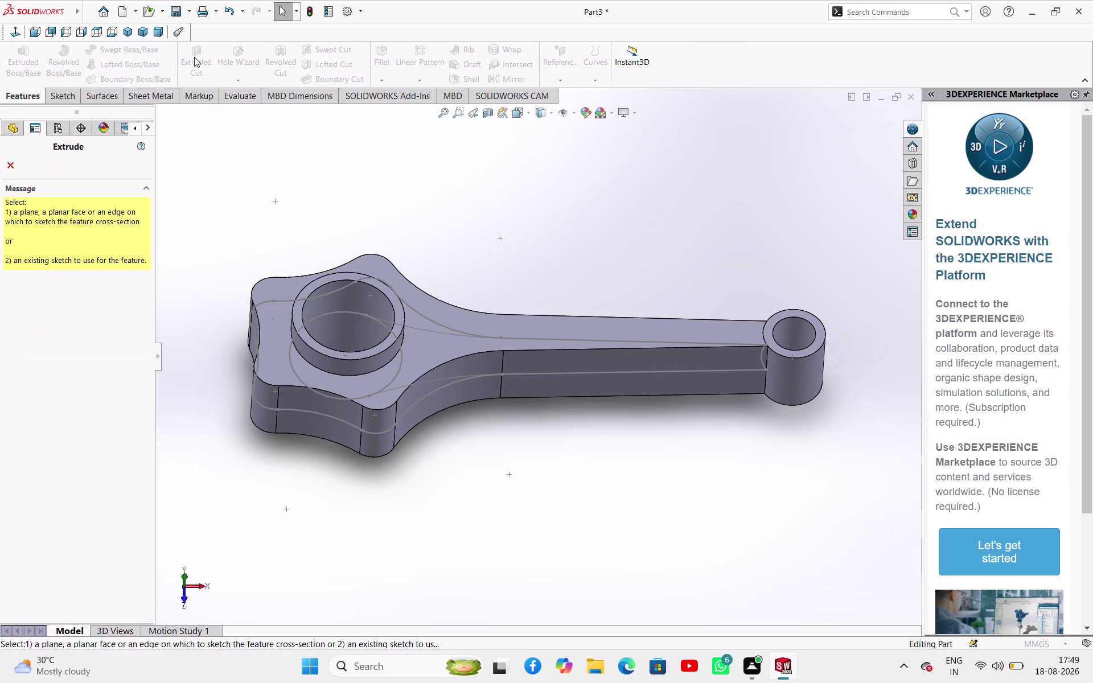
click(300, 408)
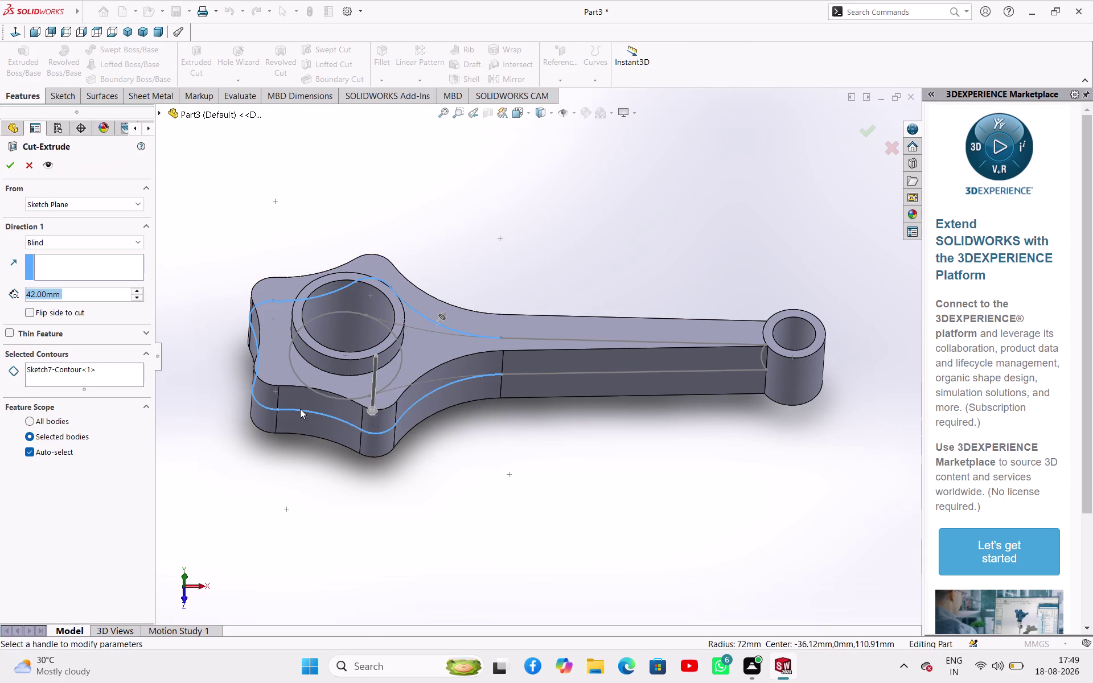
Try a Blind 42 mm cut, inspect the preview, and cancel after the open-profile error.
click(13, 171)
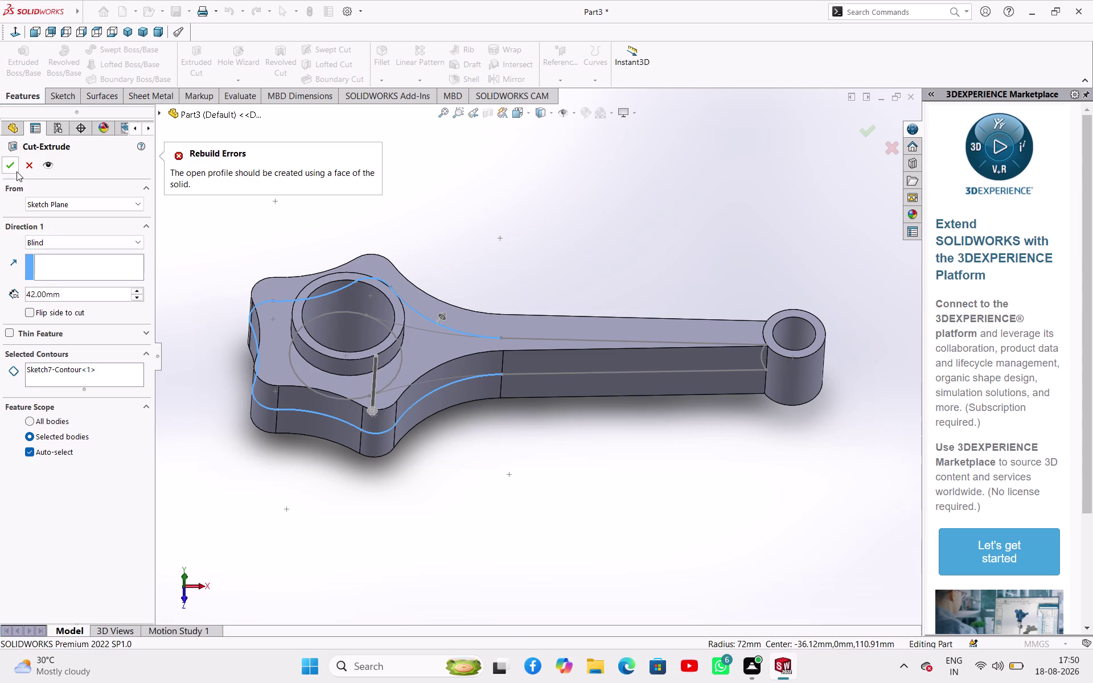
middle_drag(501, 263, 501, 277)
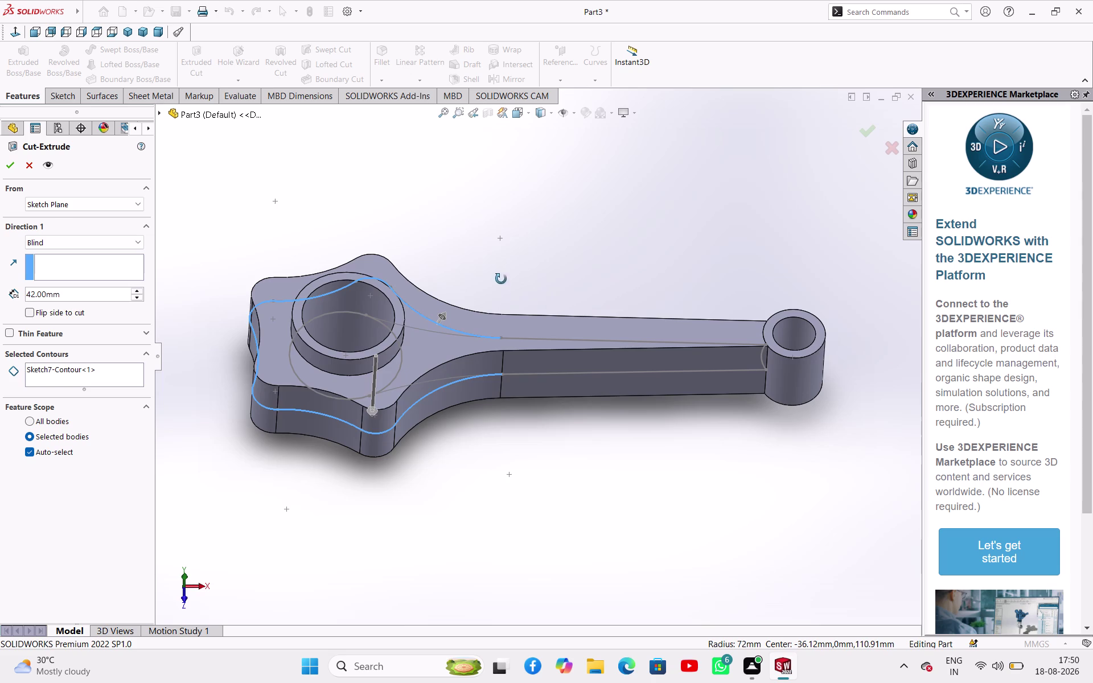
middle_drag(501, 277, 503, 339)
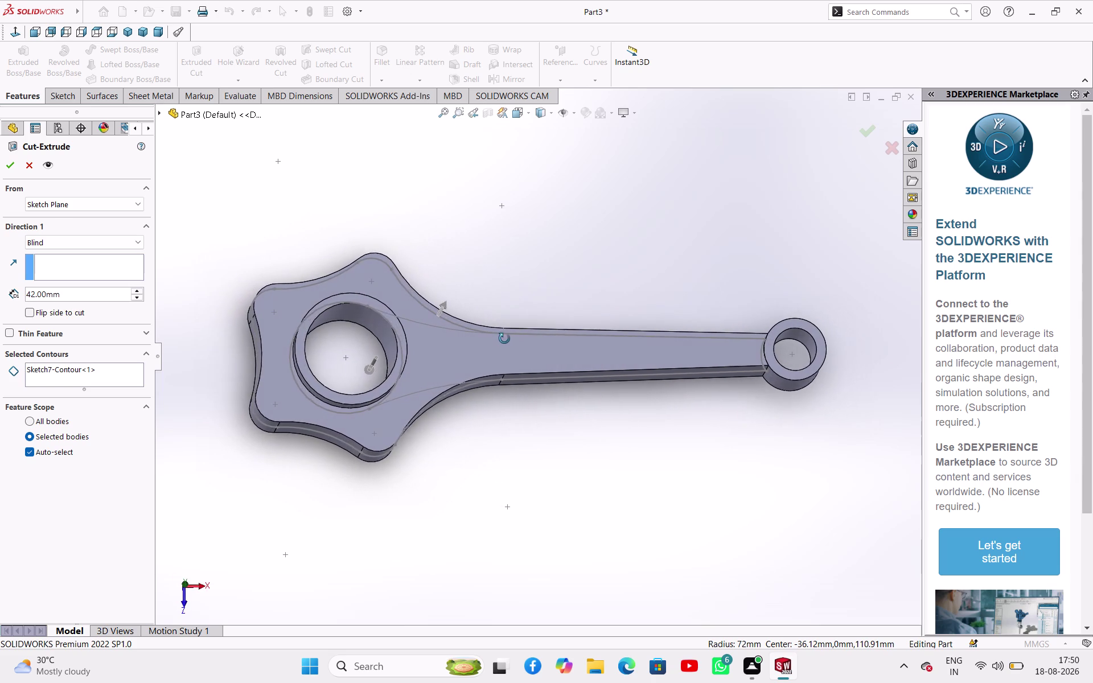
middle_drag(503, 338, 498, 347)
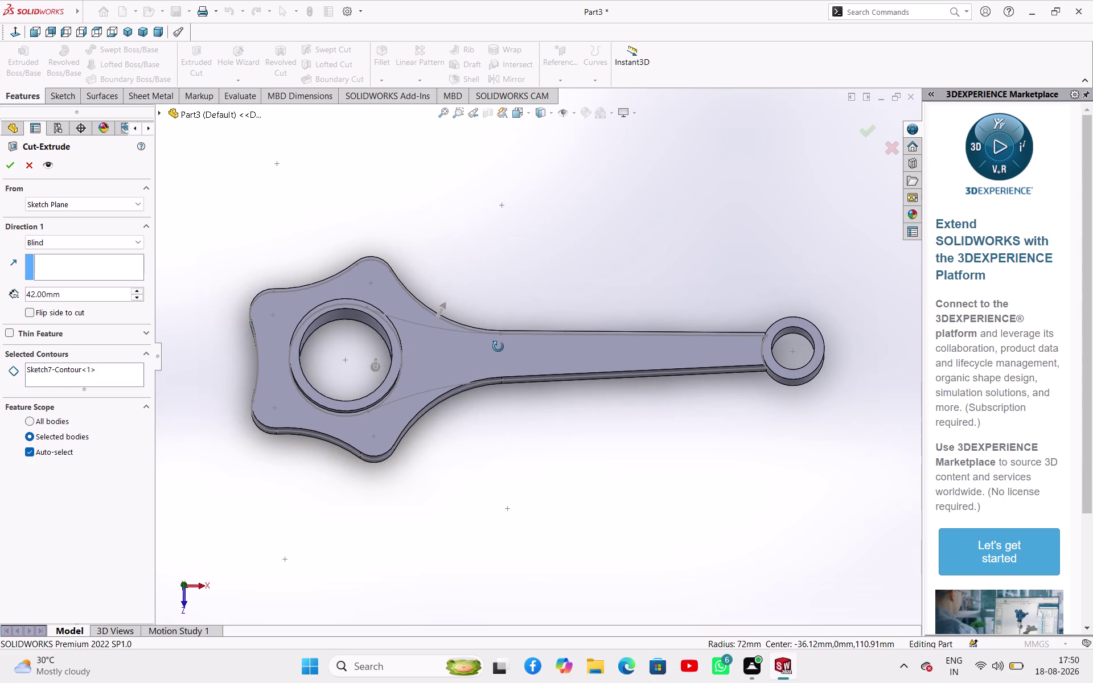
middle_drag(498, 347, 492, 314)
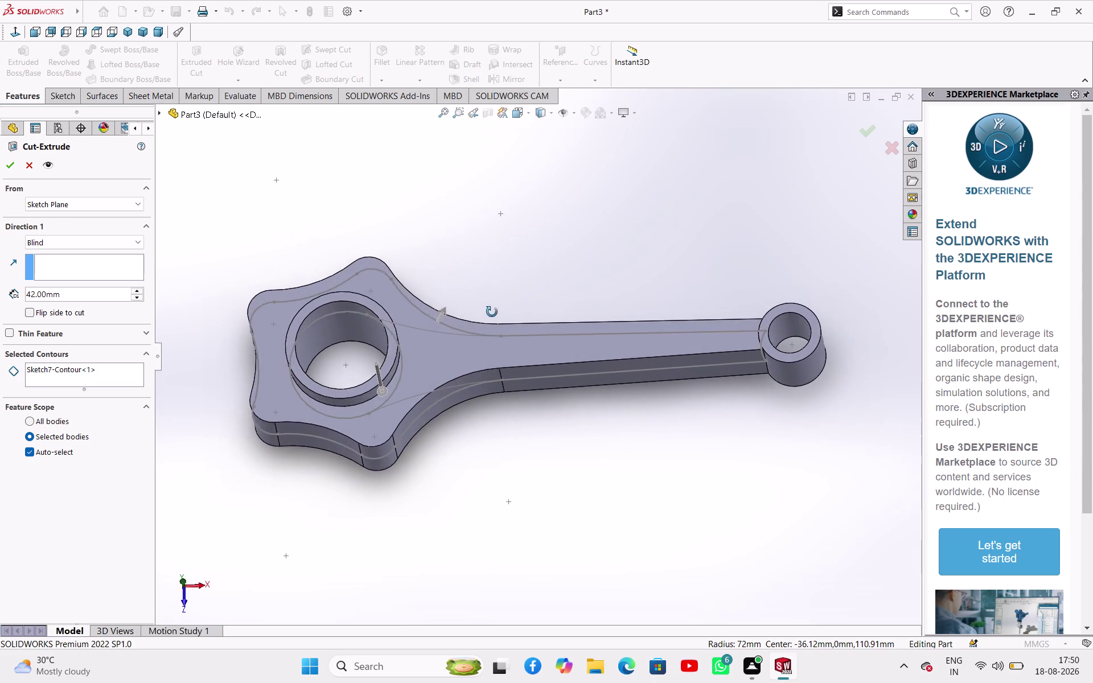
middle_drag(492, 313, 458, 294)
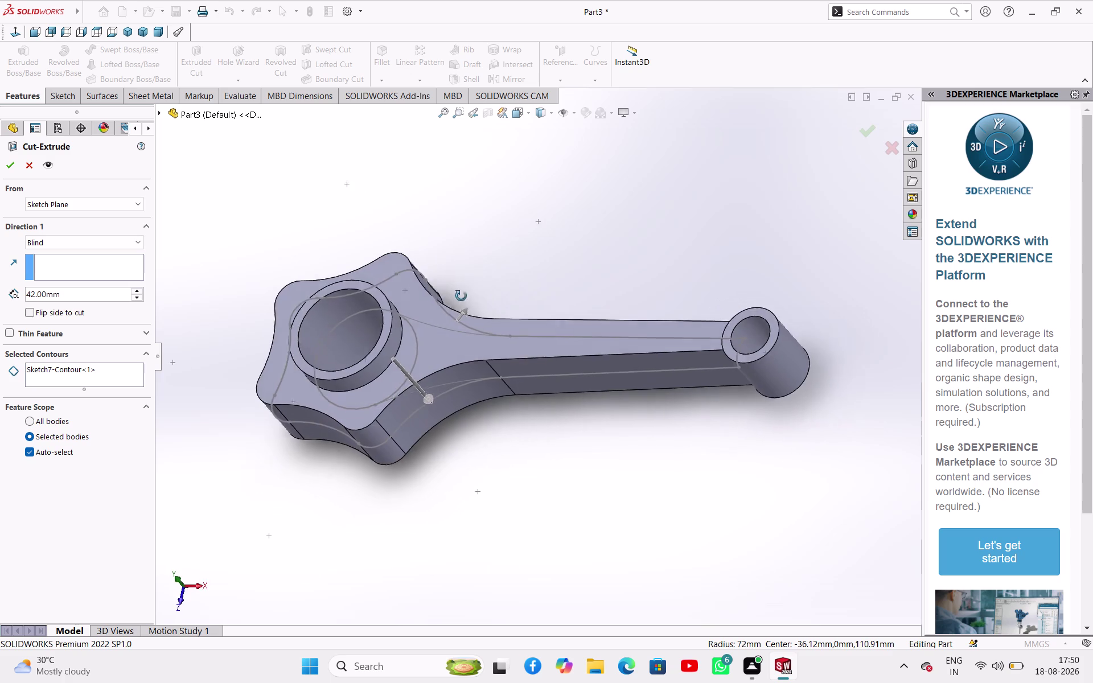
middle_drag(458, 294, 489, 323)
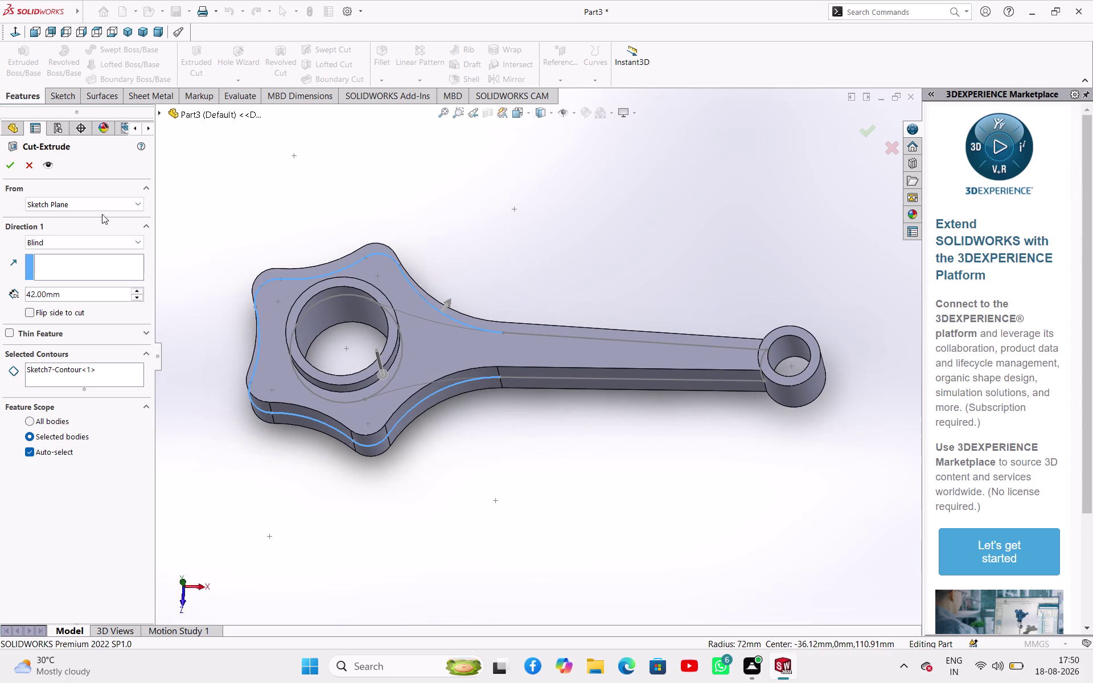
click(29, 168)
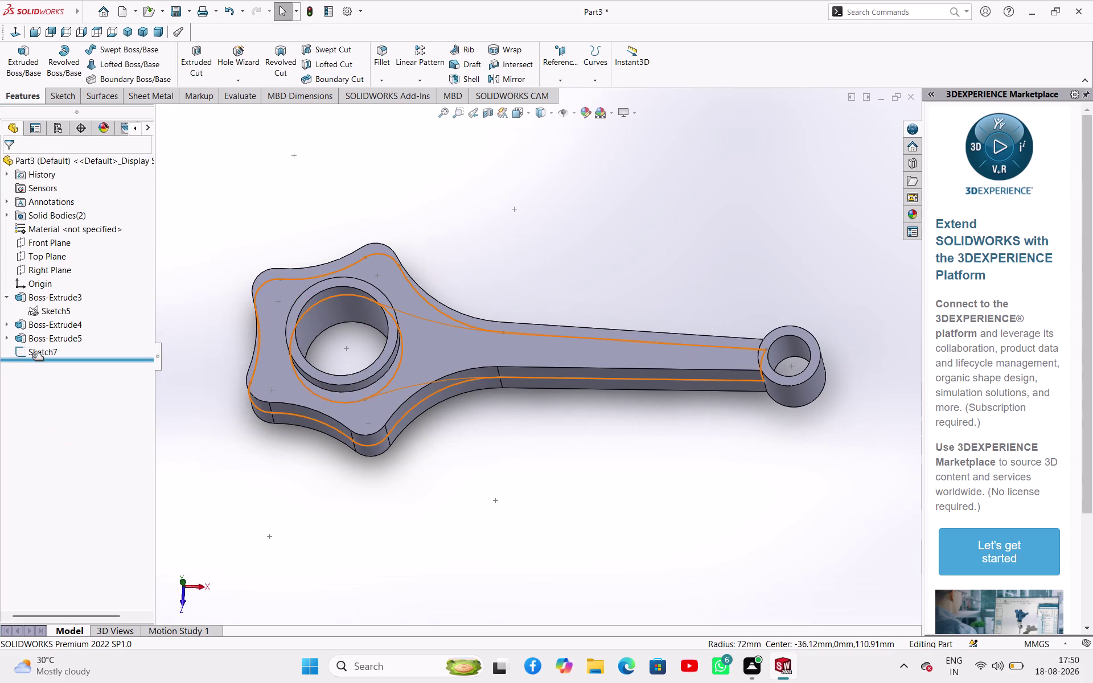
Reopen Sketch7 for editing and inspect it on the part from a top view.
click(32, 357)
click(38, 354)
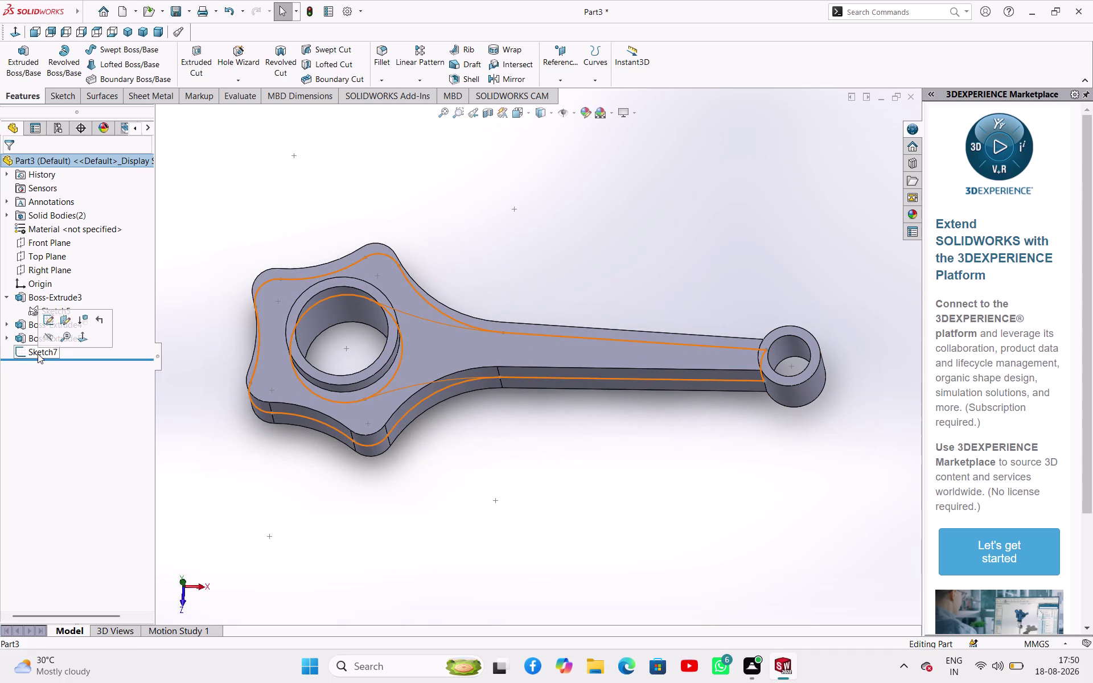
click(47, 322)
click(595, 256)
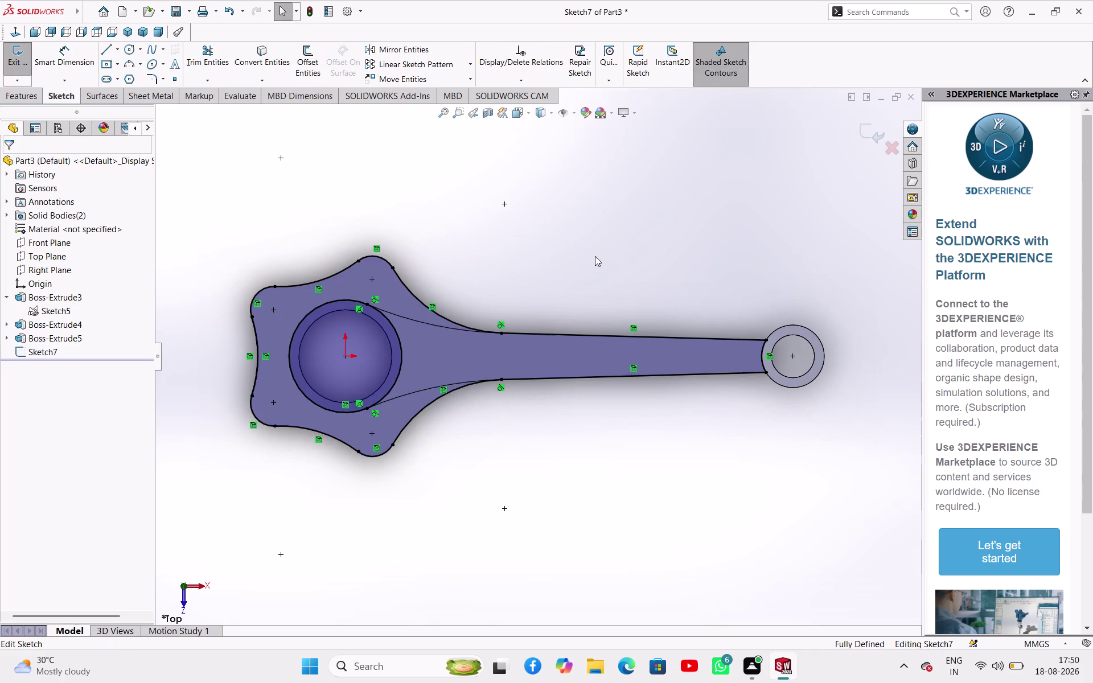
middle_drag(263, 478, 261, 431)
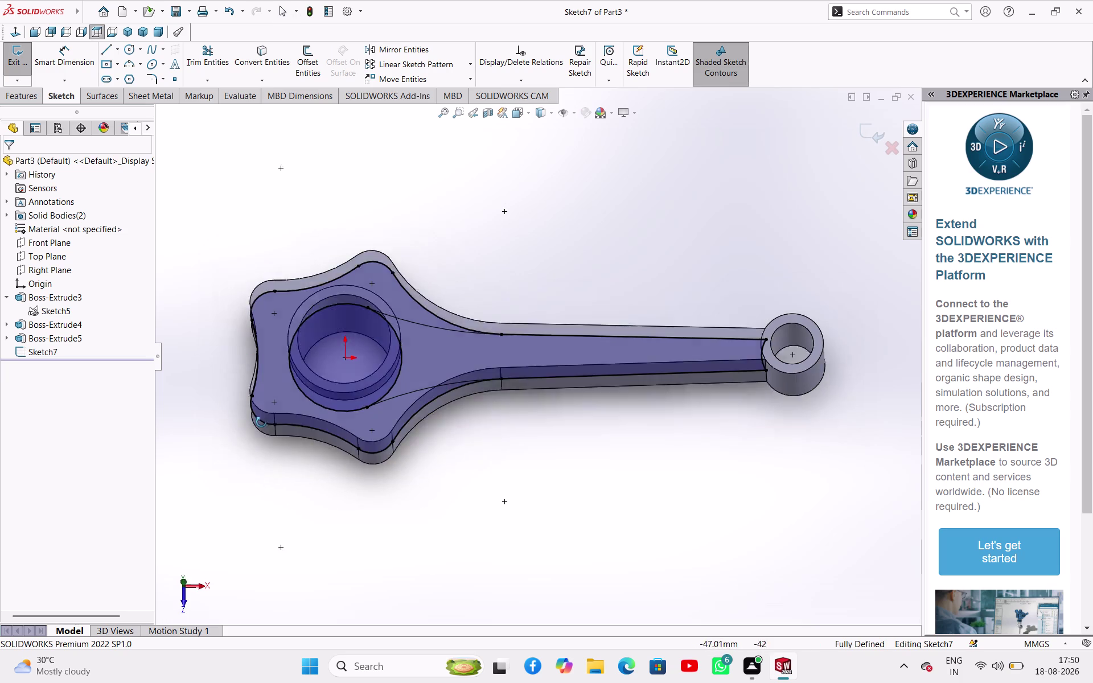
middle_drag(262, 431, 274, 315)
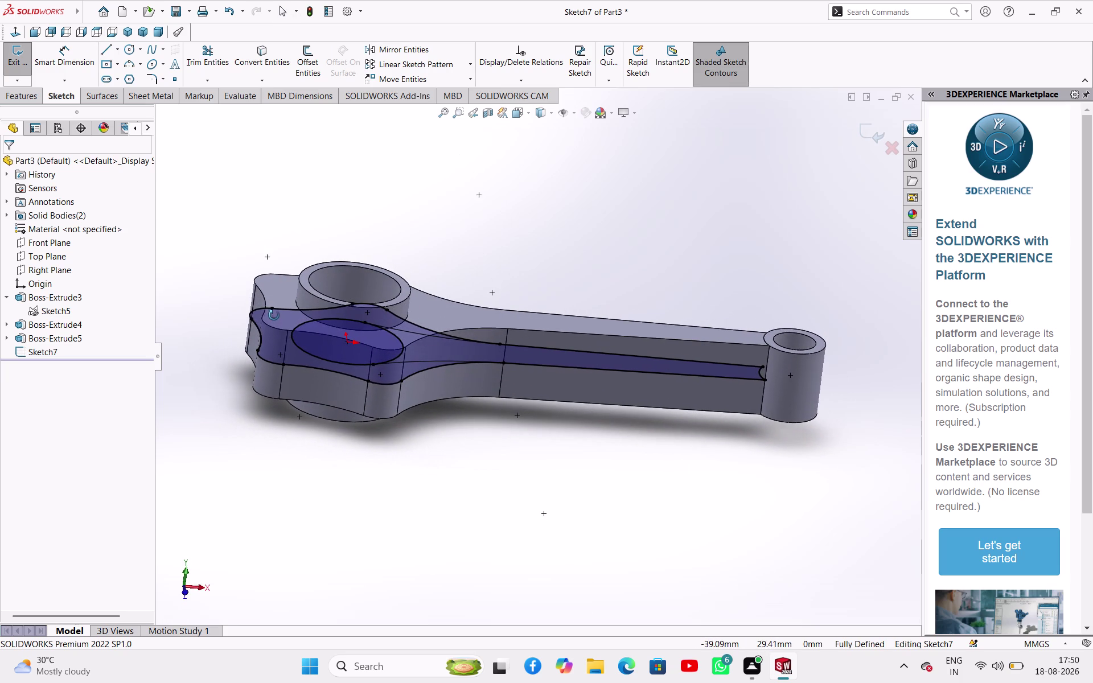
middle_drag(274, 316, 226, 331)
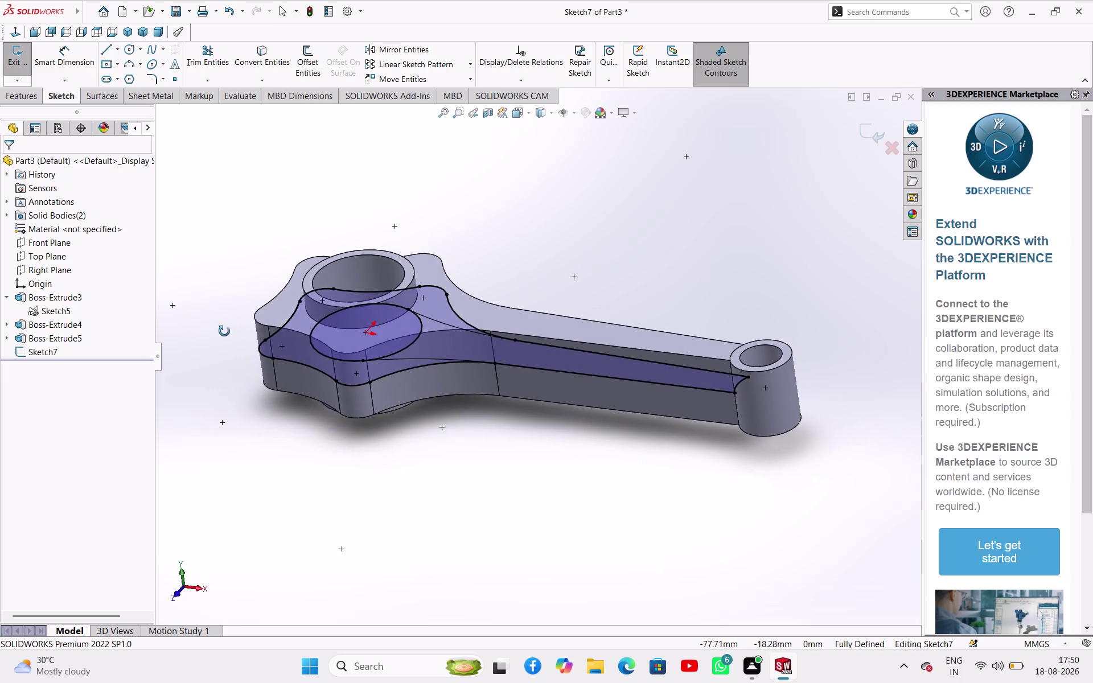
middle_drag(226, 331, 228, 451)
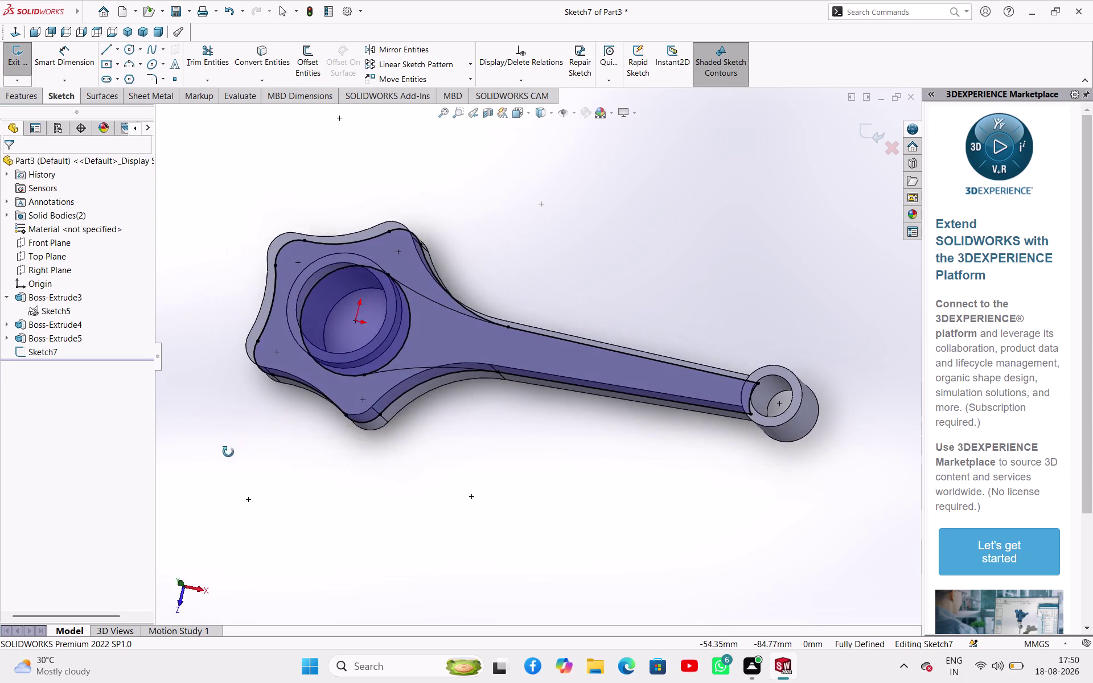
middle_drag(228, 451, 245, 484)
click(38, 349)
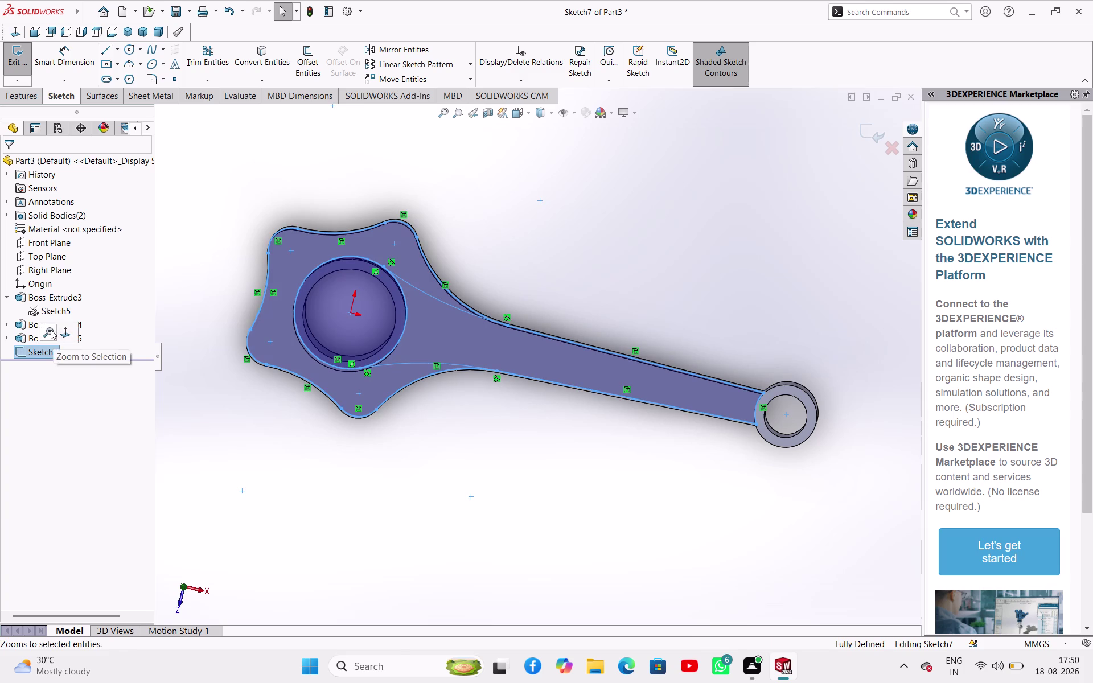
click(213, 295)
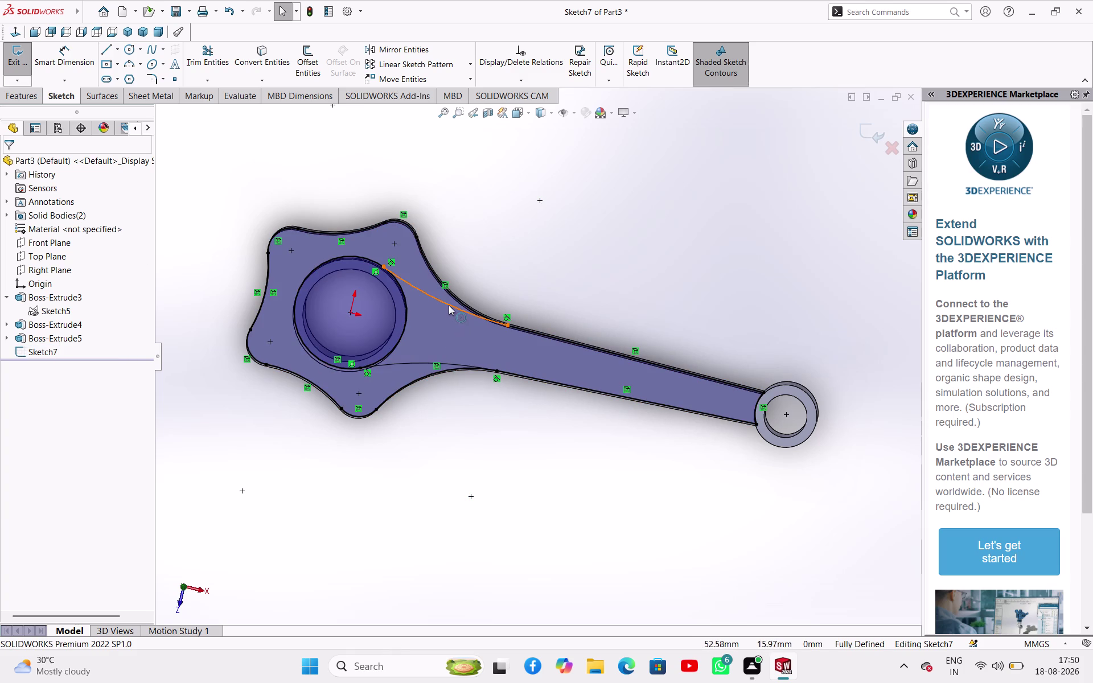
Delete the upper and lower web arcs and exit the sketch.
click(448, 305)
key(Delete)
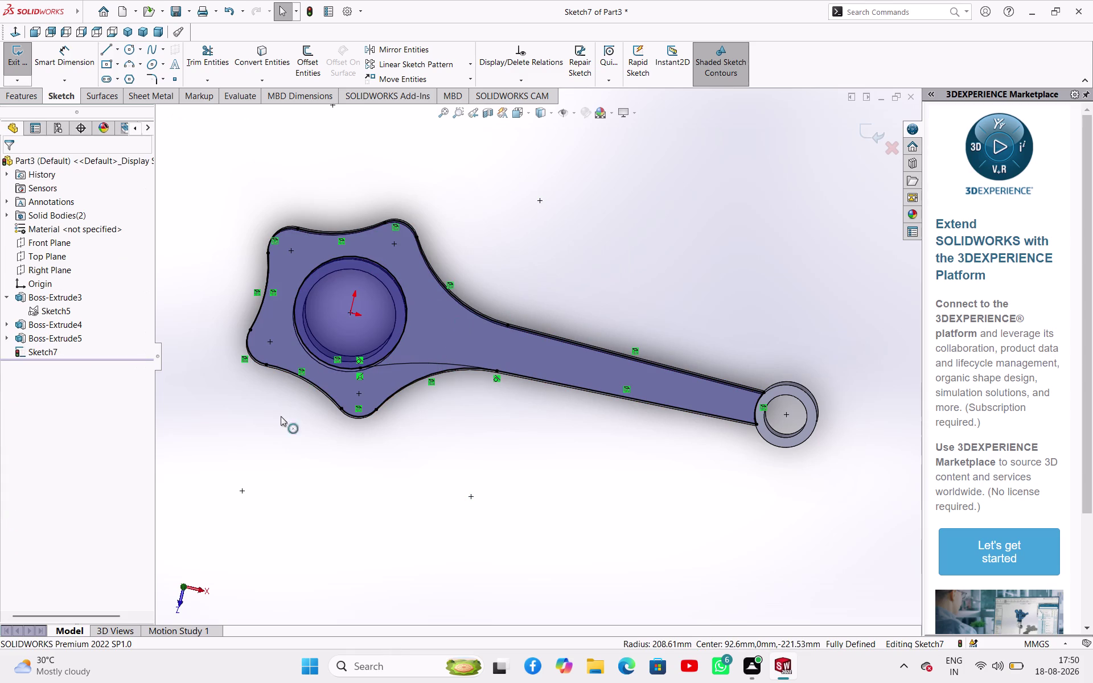
click(414, 362)
key(Delete)
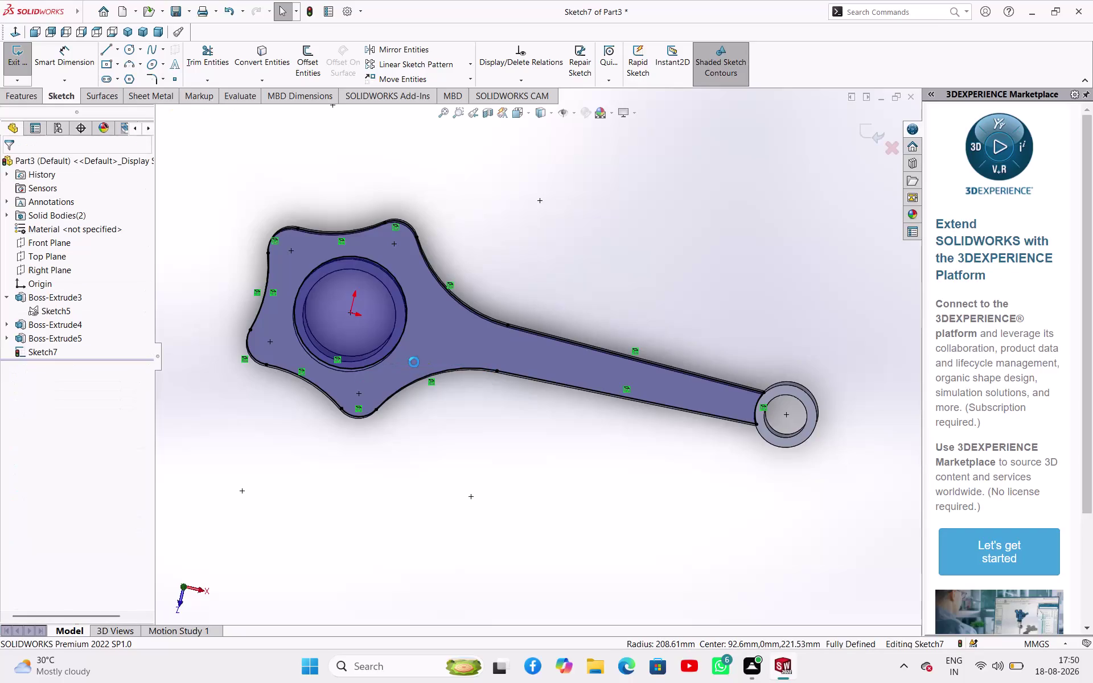
click(24, 52)
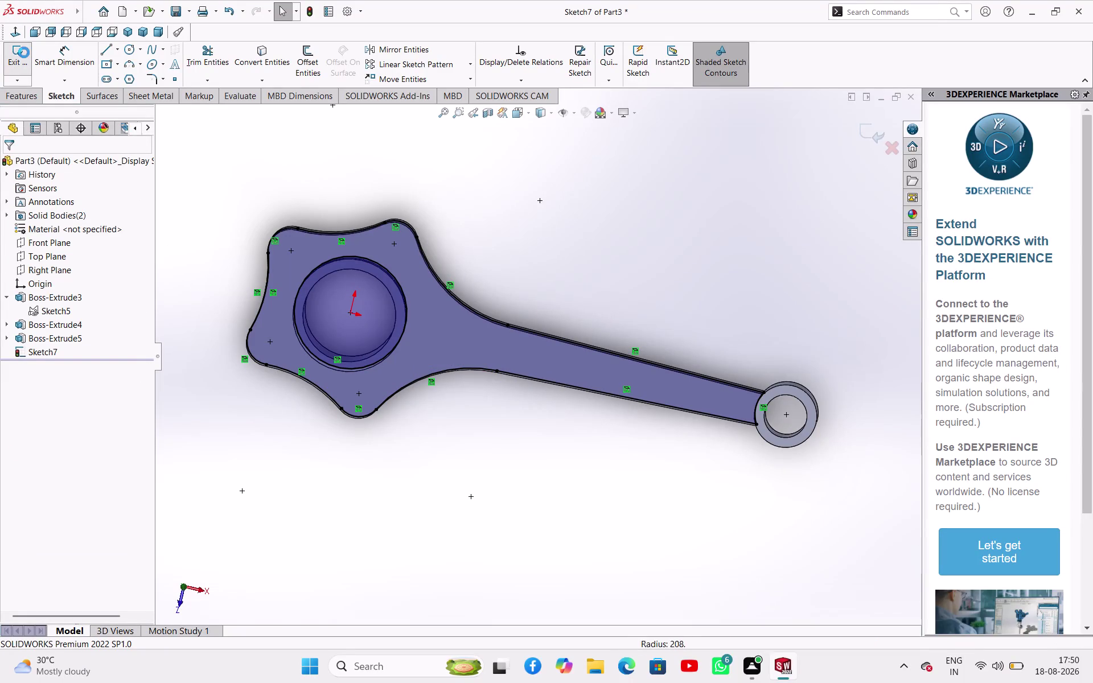
Start an extruded cut from Sketch7 with the Mid Plane end condition.
click(196, 72)
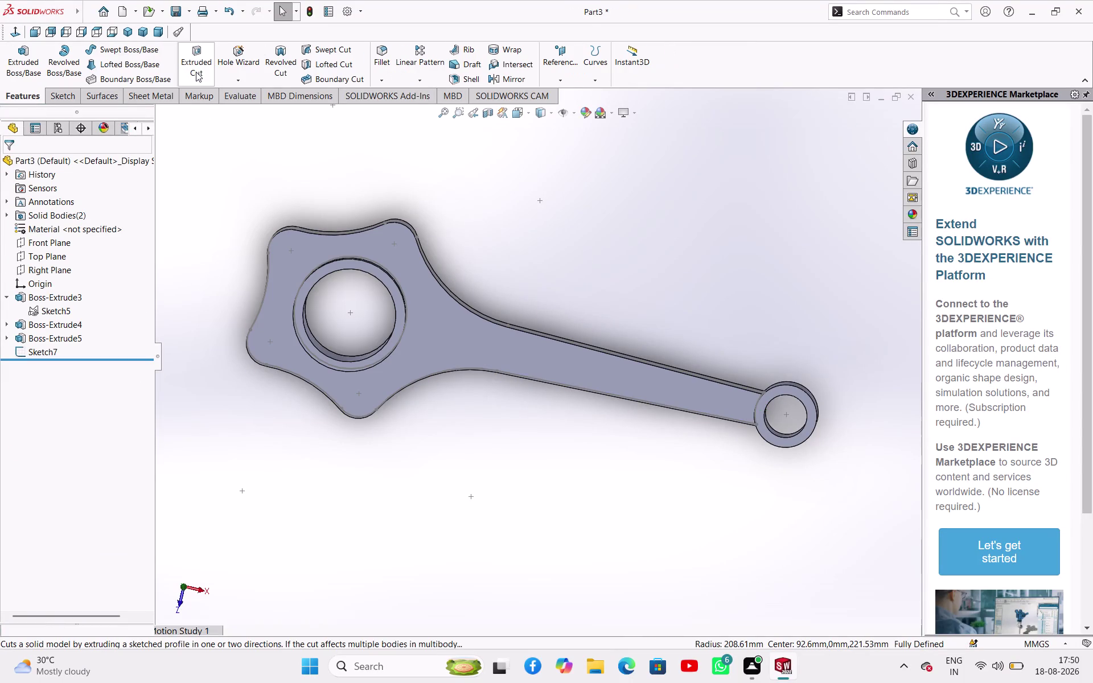
click(393, 395)
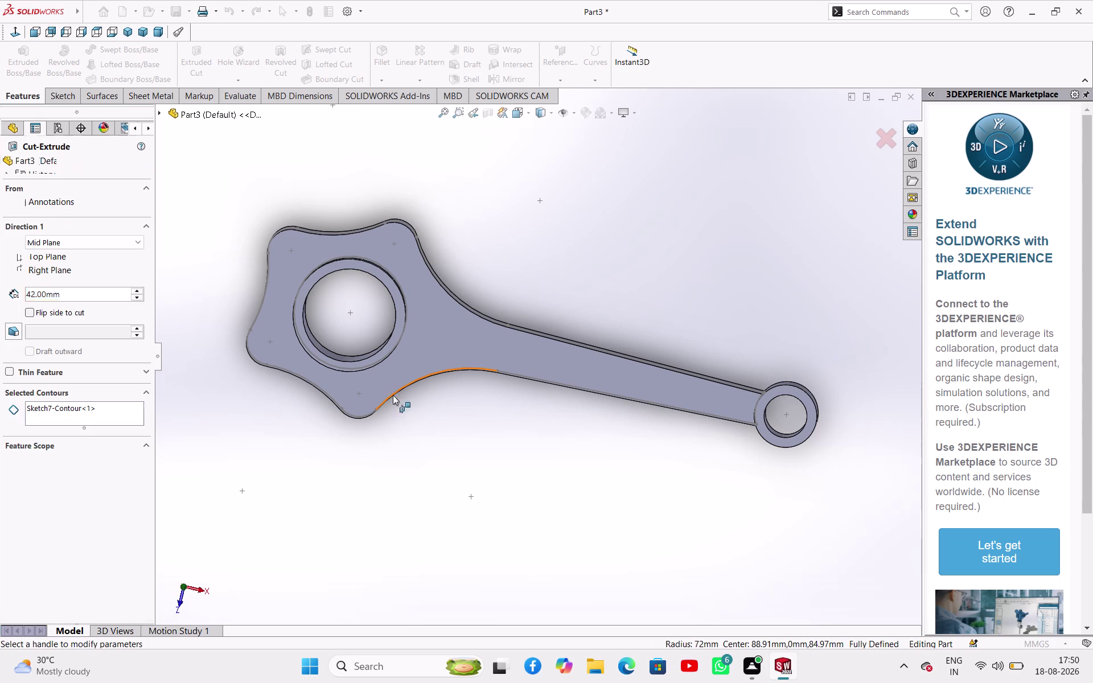
middle_drag(471, 532, 508, 359)
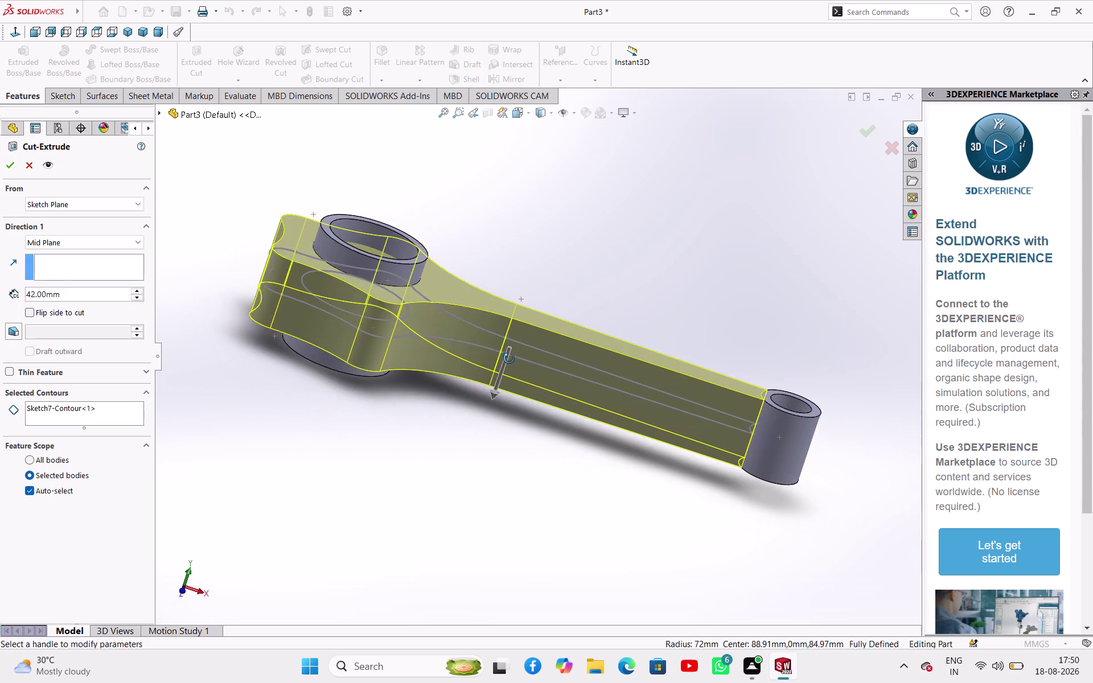
middle_drag(508, 359, 527, 381)
click(138, 243)
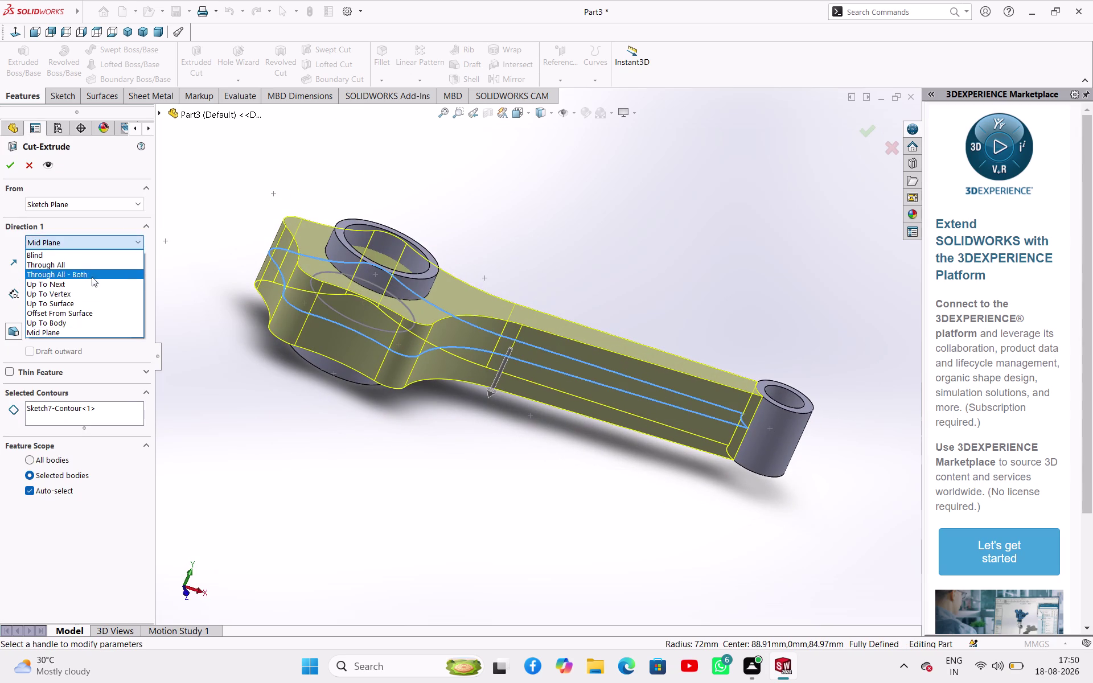
click(78, 329)
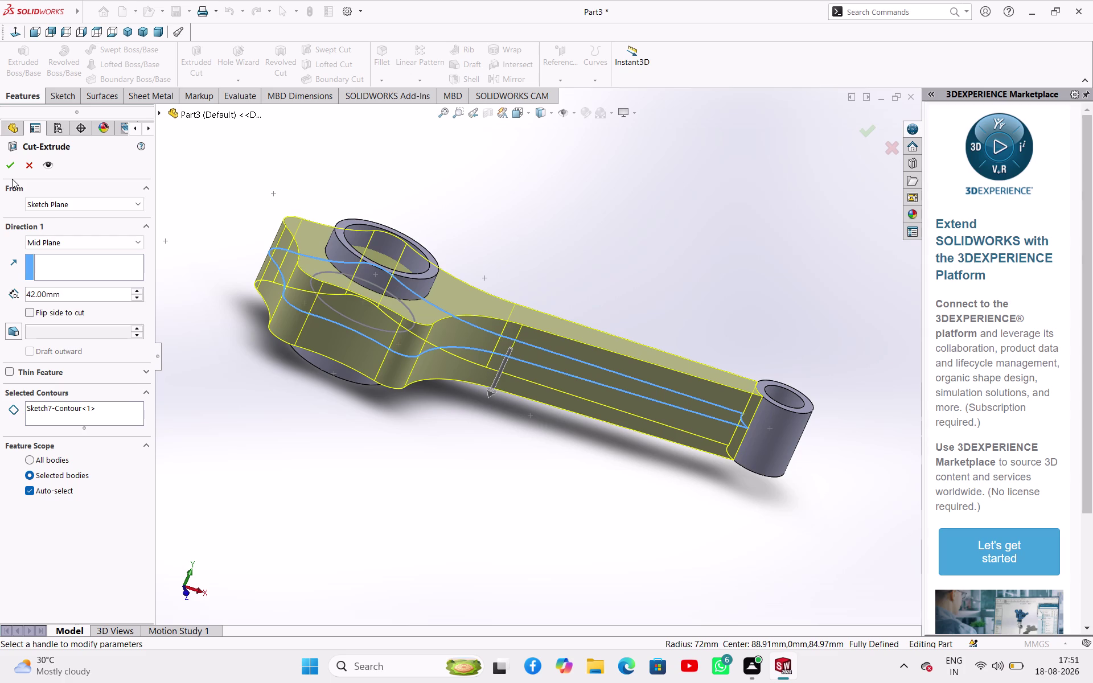
Set the cut depth to 28 mm, confirm, and keep all resulting bodies.
double_click(94, 290)
text(28)
key(Return)
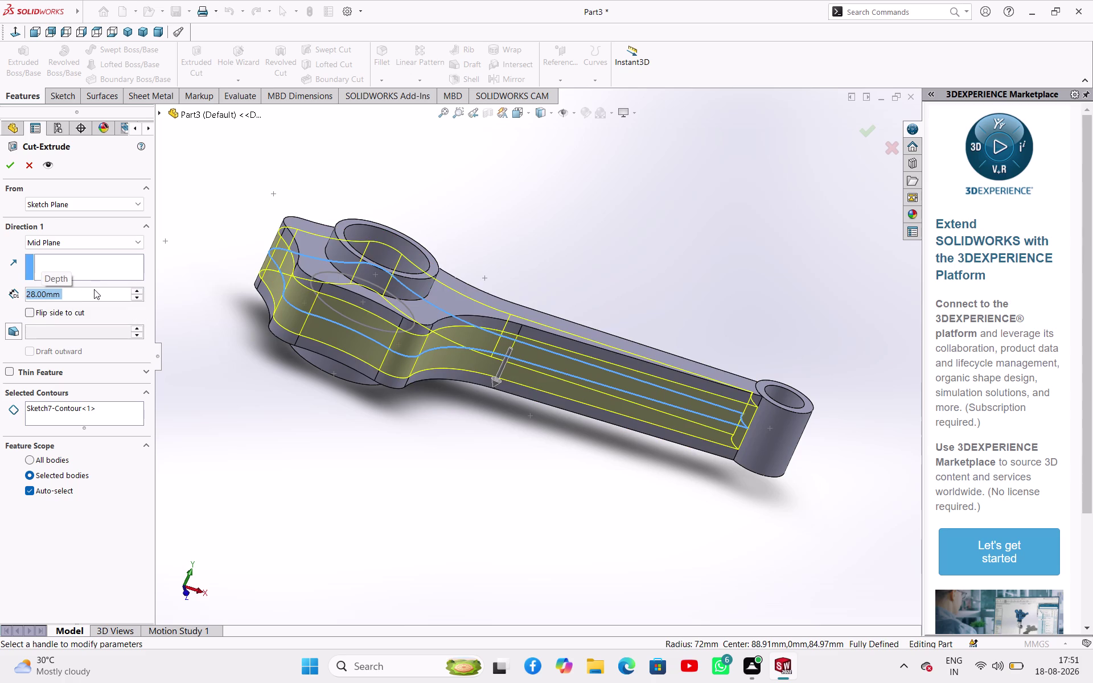
click(10, 165)
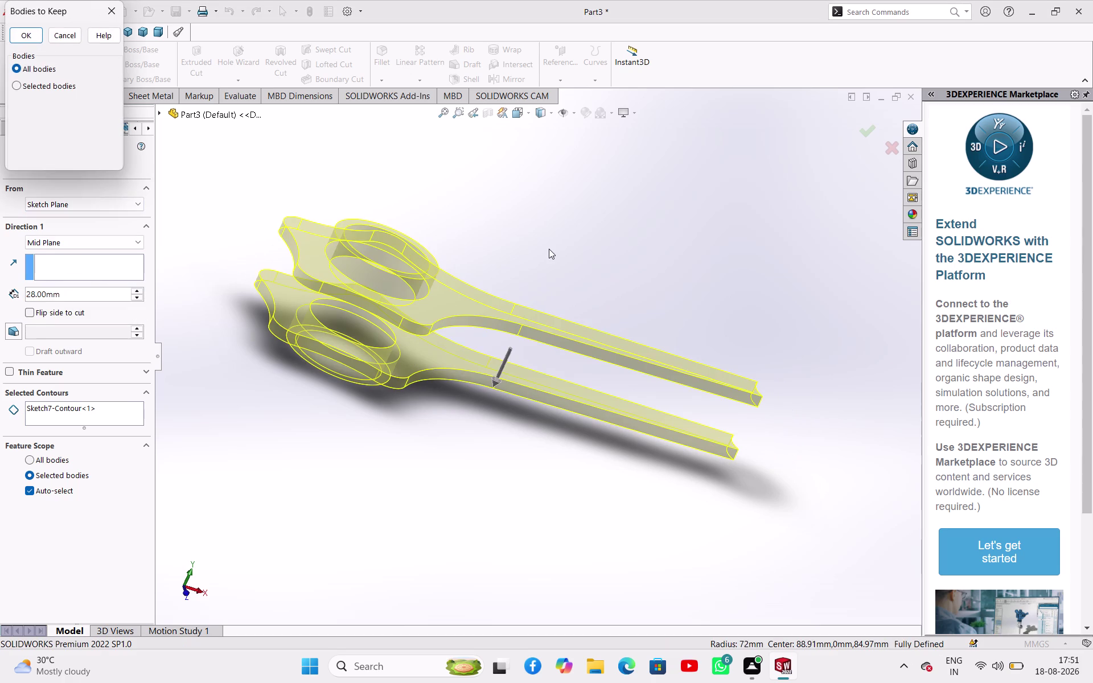
click(114, 12)
click(490, 377)
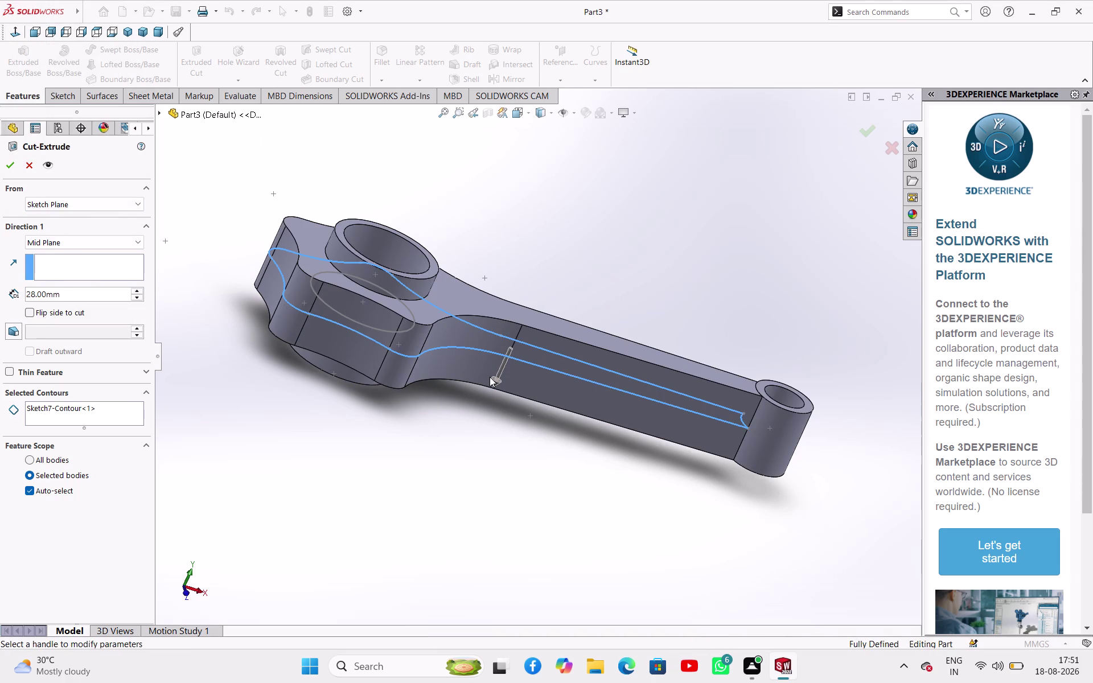
click(14, 167)
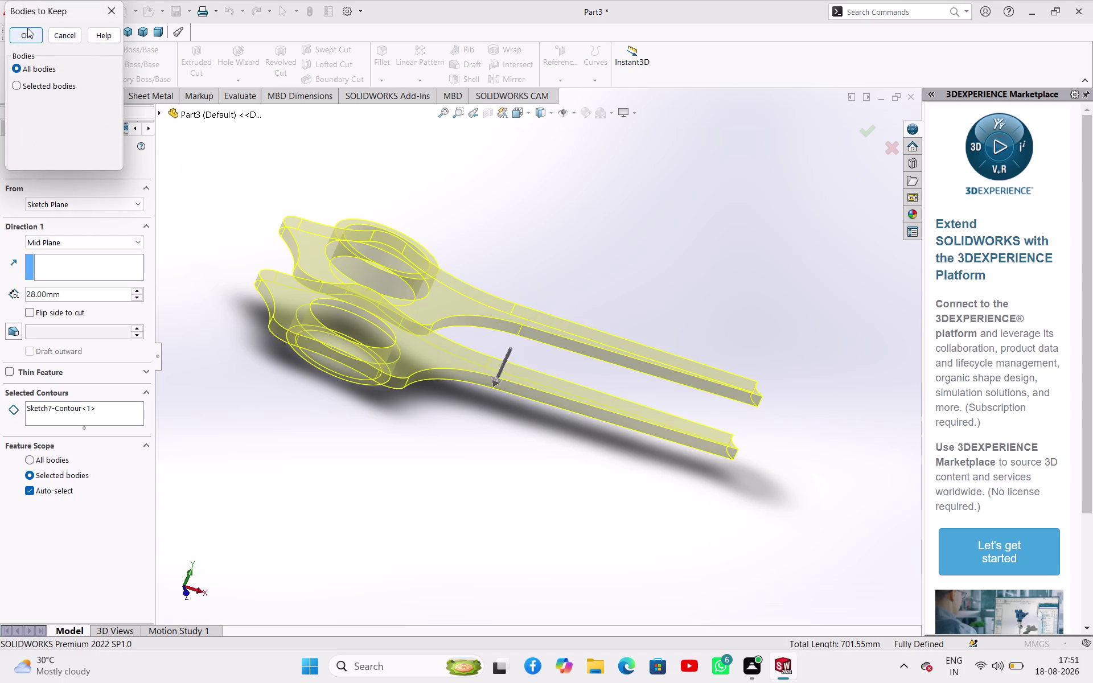
click(27, 36)
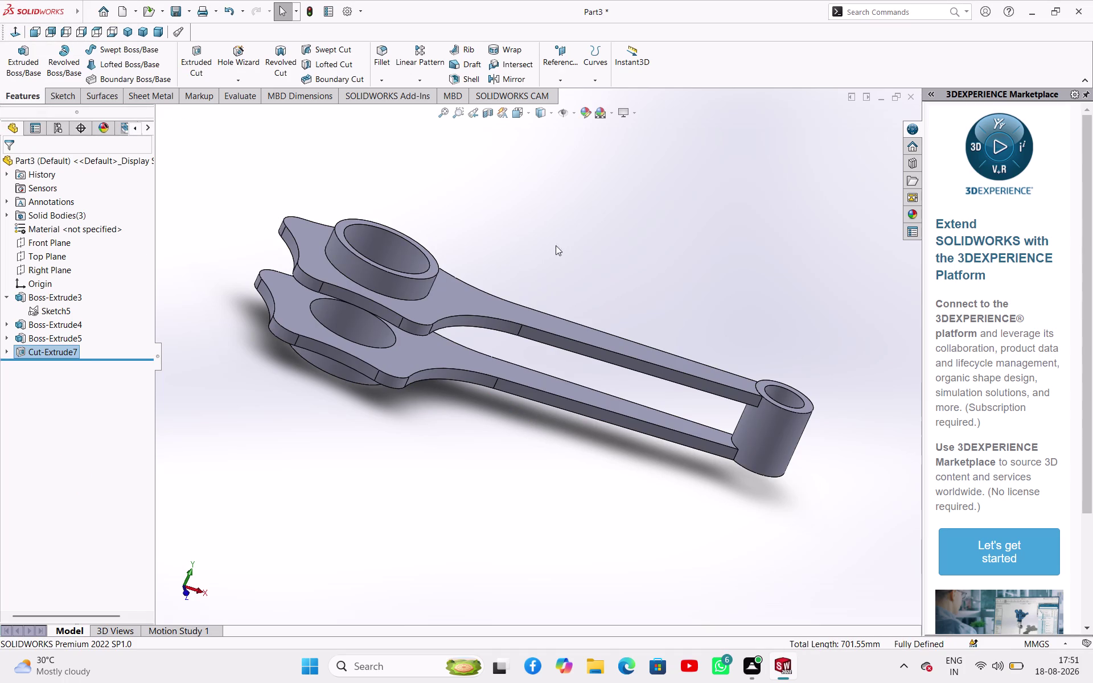
Orbit the rod to inspect the cut and its separated halves.
click(584, 248)
middle_drag(586, 248, 595, 219)
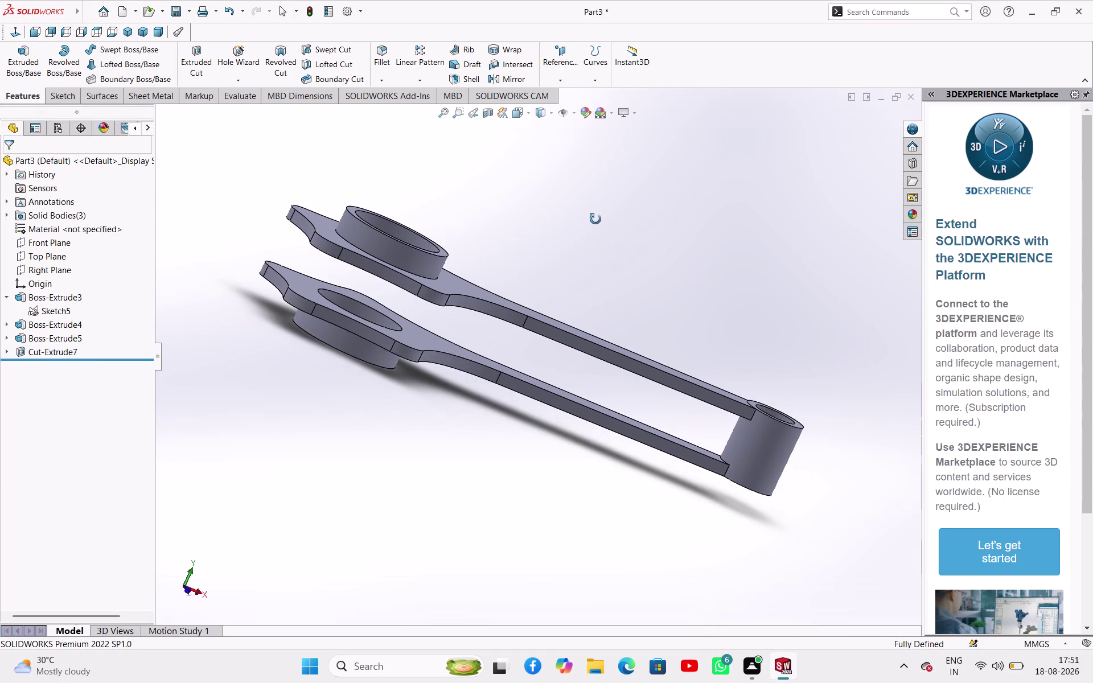
middle_drag(596, 219, 614, 223)
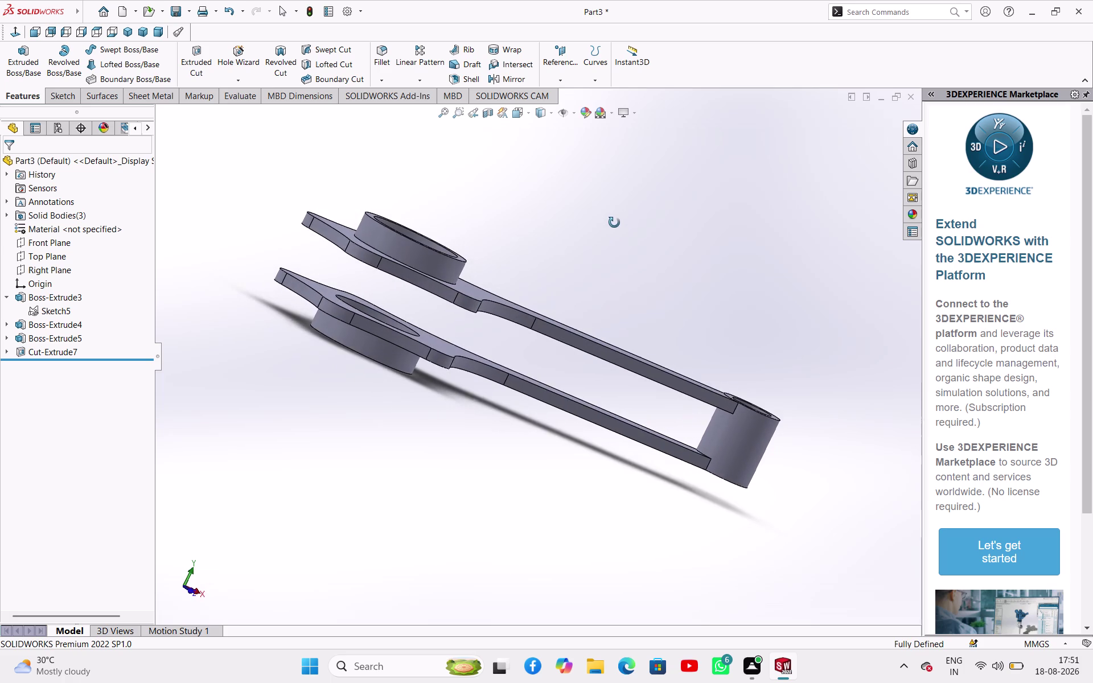
middle_drag(615, 223, 581, 193)
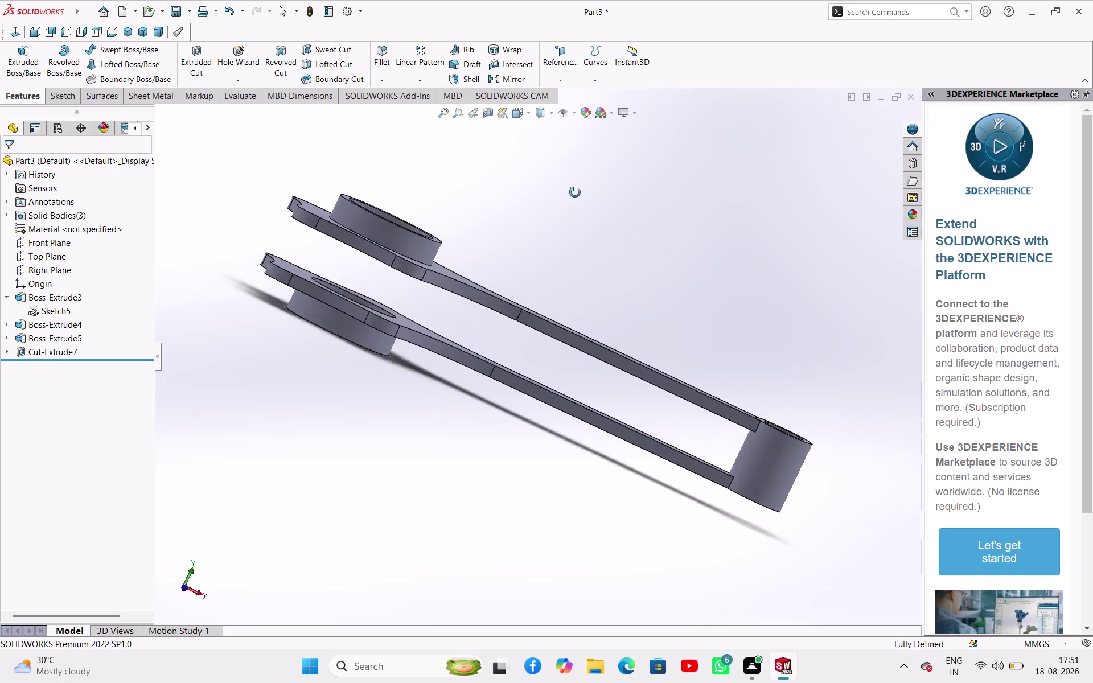
middle_drag(580, 194, 583, 287)
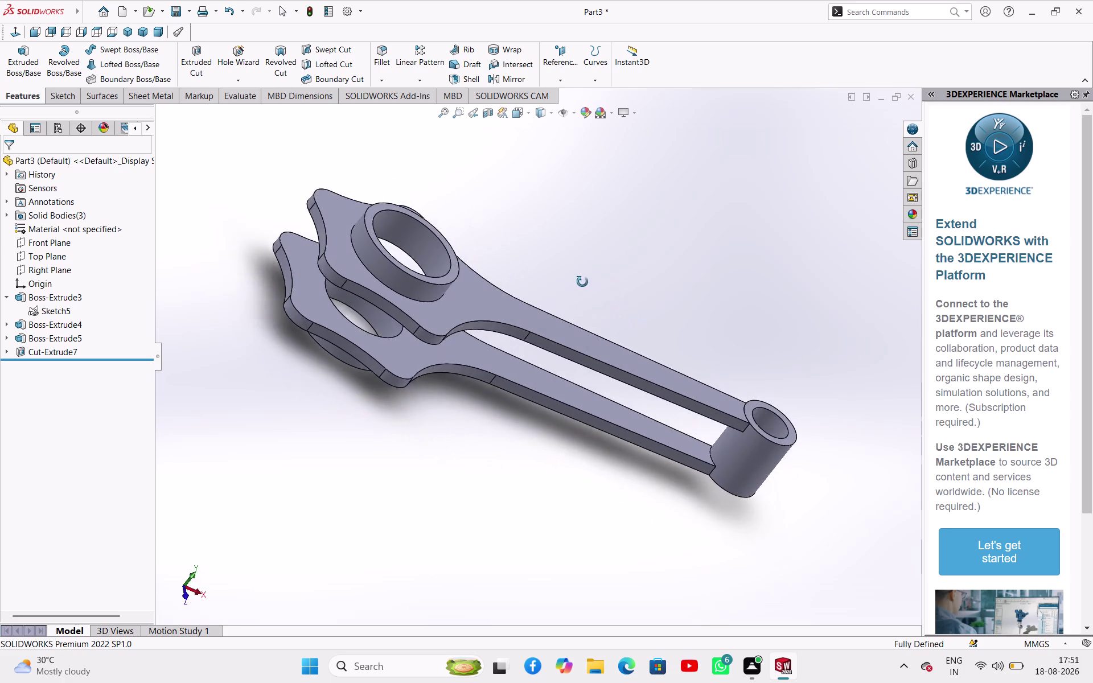
middle_drag(583, 287, 602, 257)
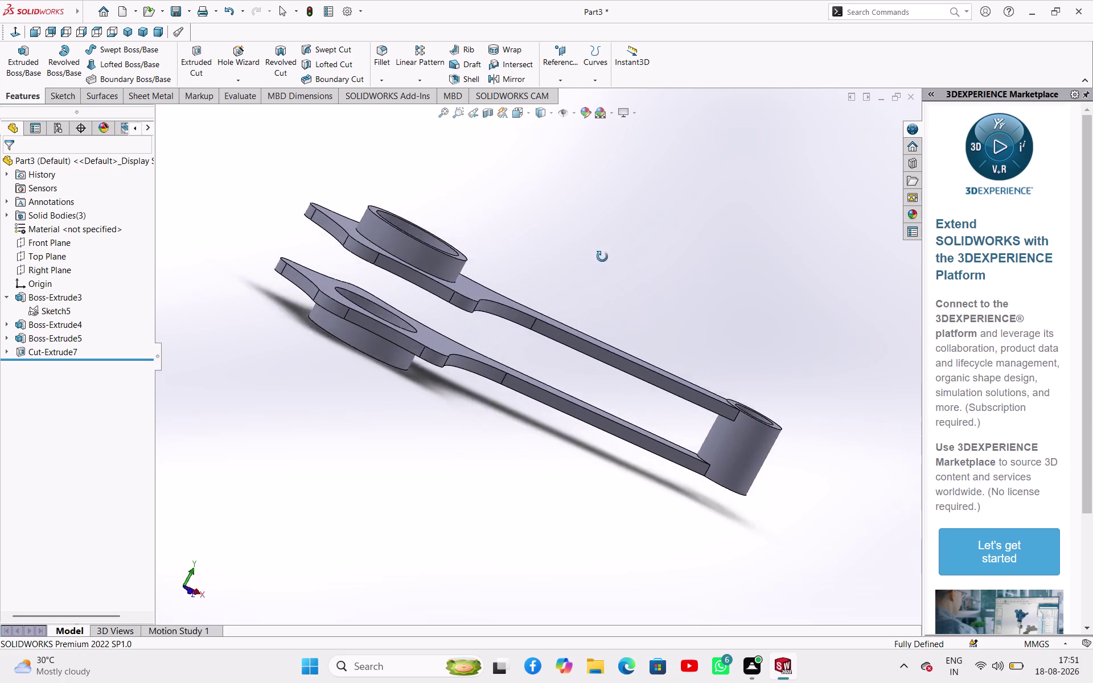
middle_drag(603, 257, 523, 216)
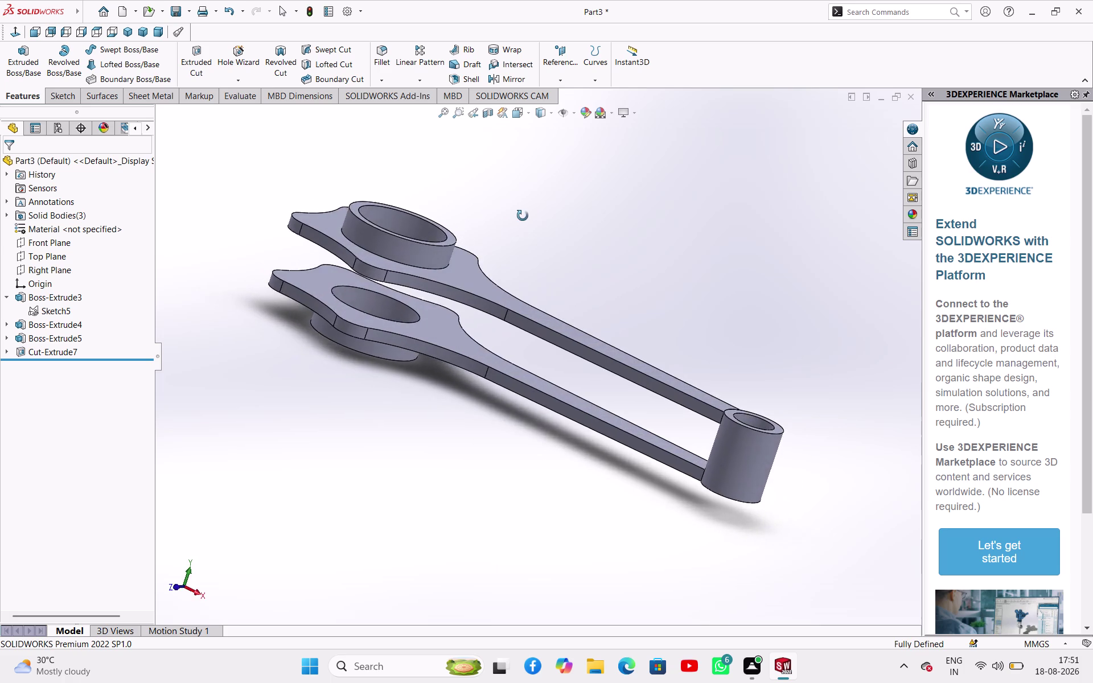
middle_drag(523, 216, 473, 302)
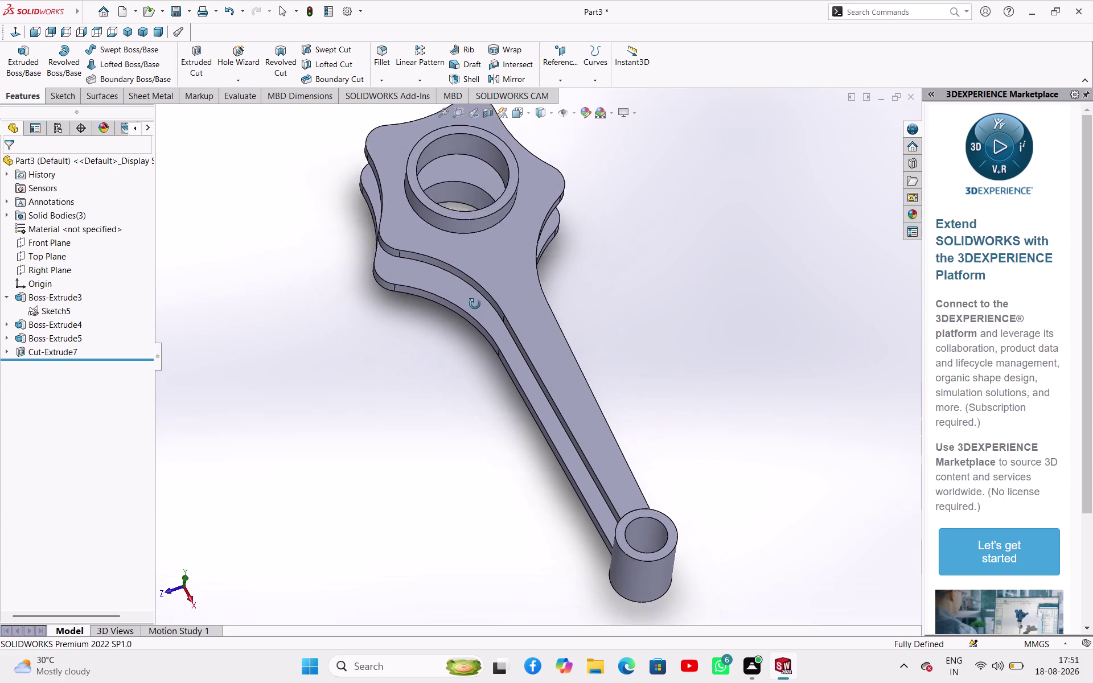
middle_drag(474, 301, 514, 493)
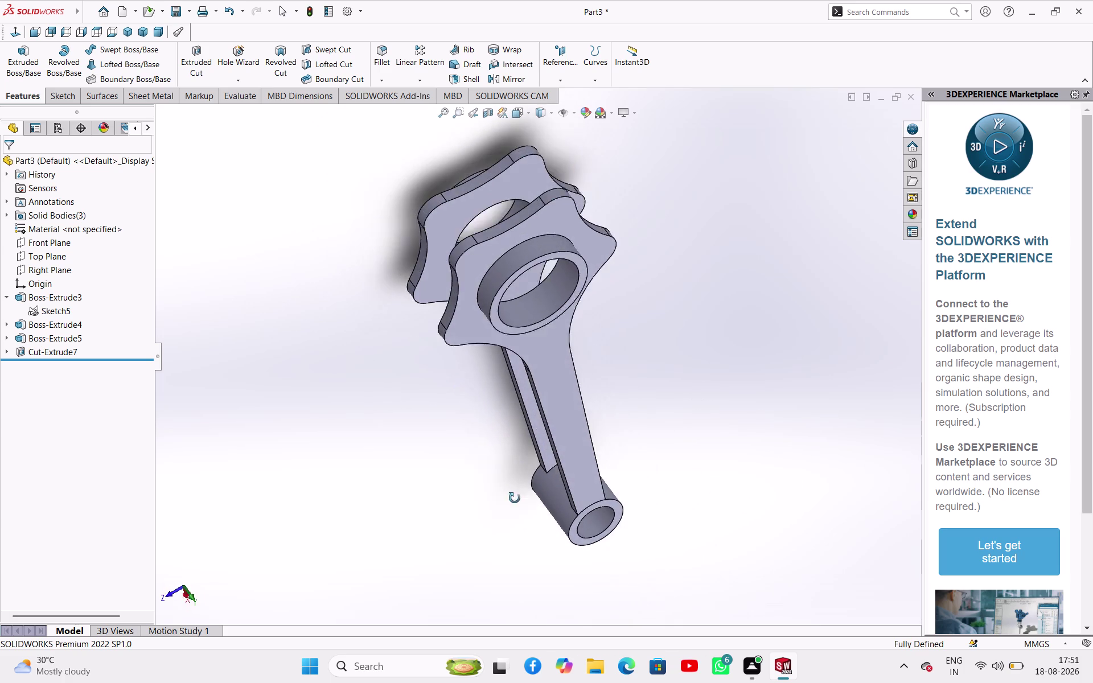
middle_drag(514, 492, 509, 331)
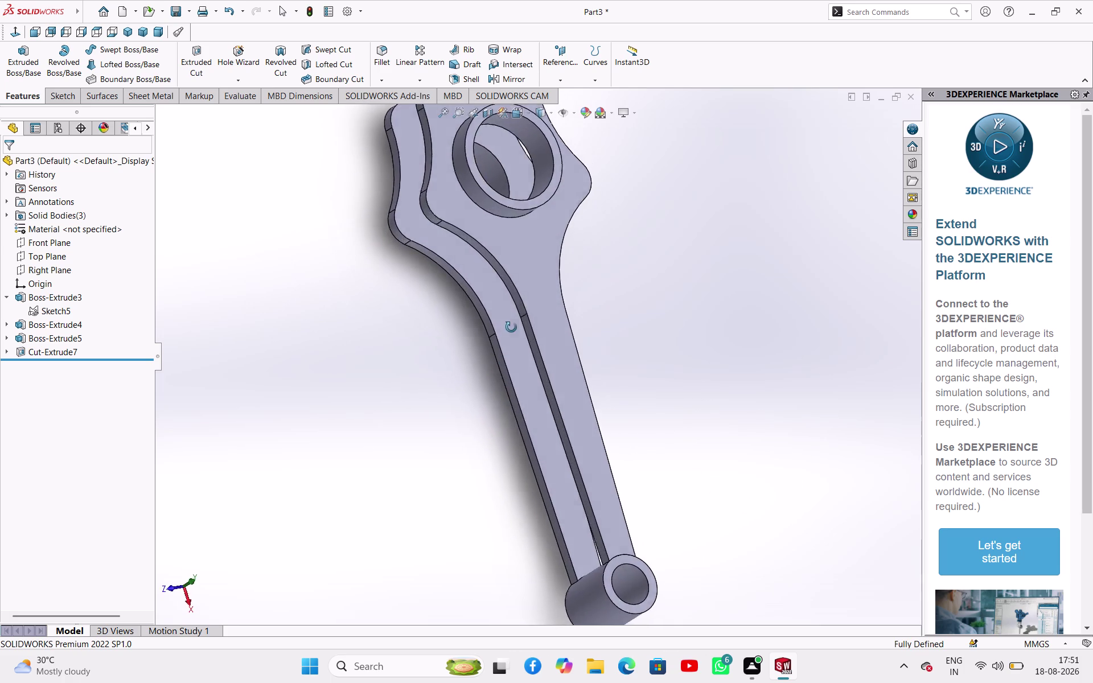
middle_drag(509, 331, 473, 341)
Open Cut-Extrude7's settings and close them without changes.
click(299, 389)
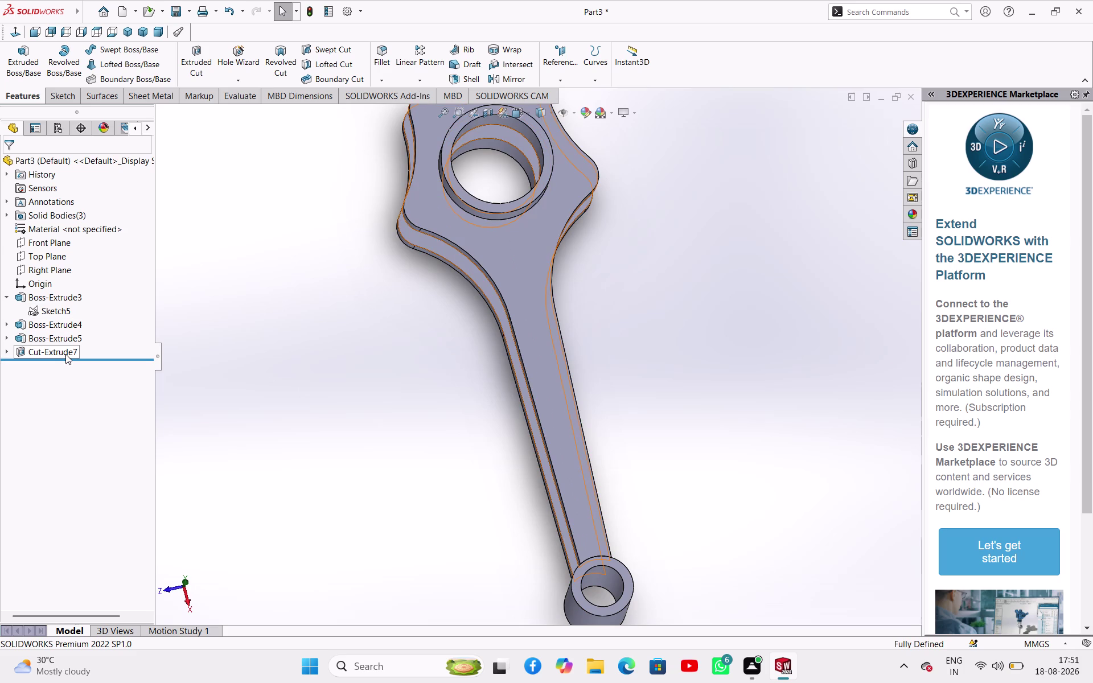
click(65, 354)
click(76, 326)
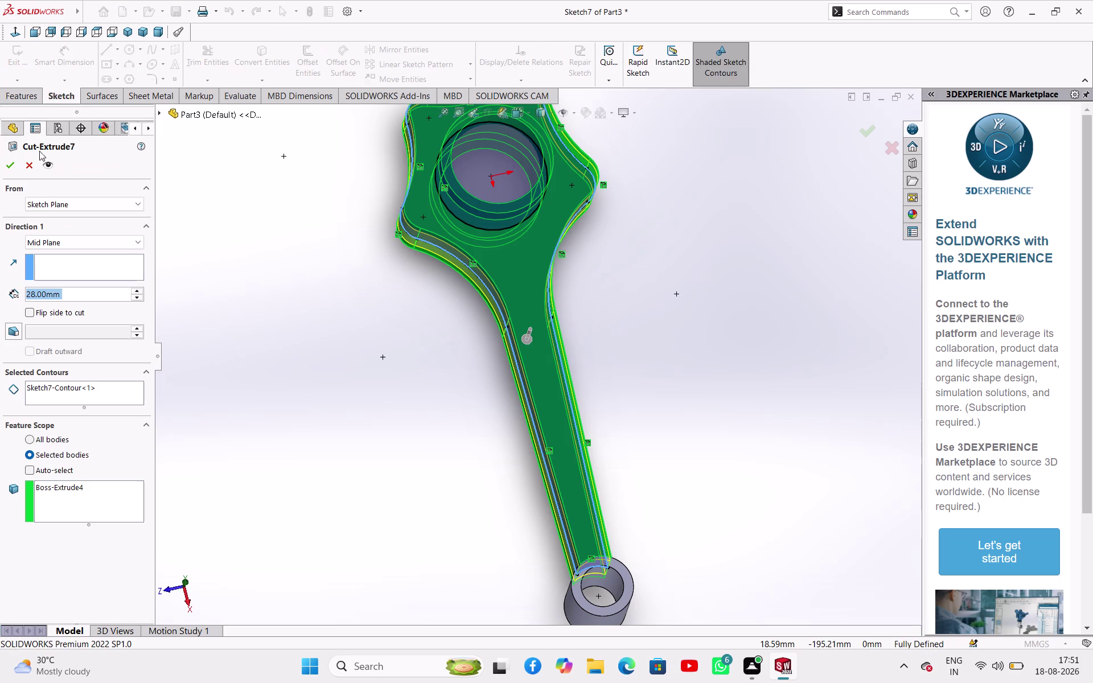
click(25, 166)
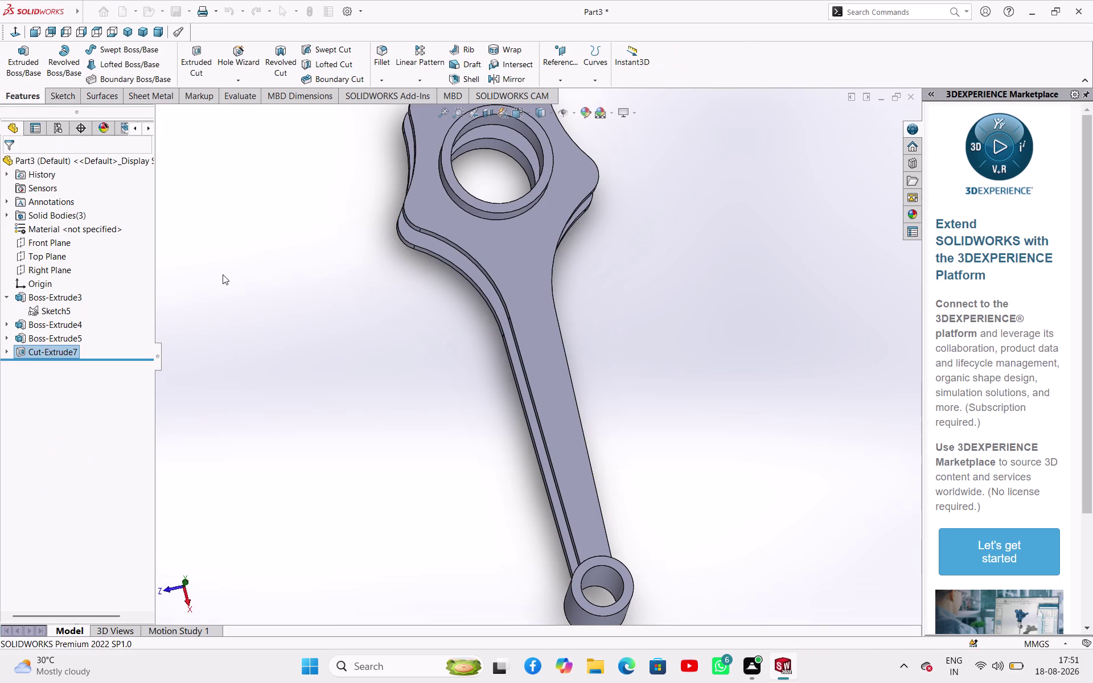
Expand Cut-Extrude7 and open its Sketch7 for editing.
click(226, 275)
click(3, 350)
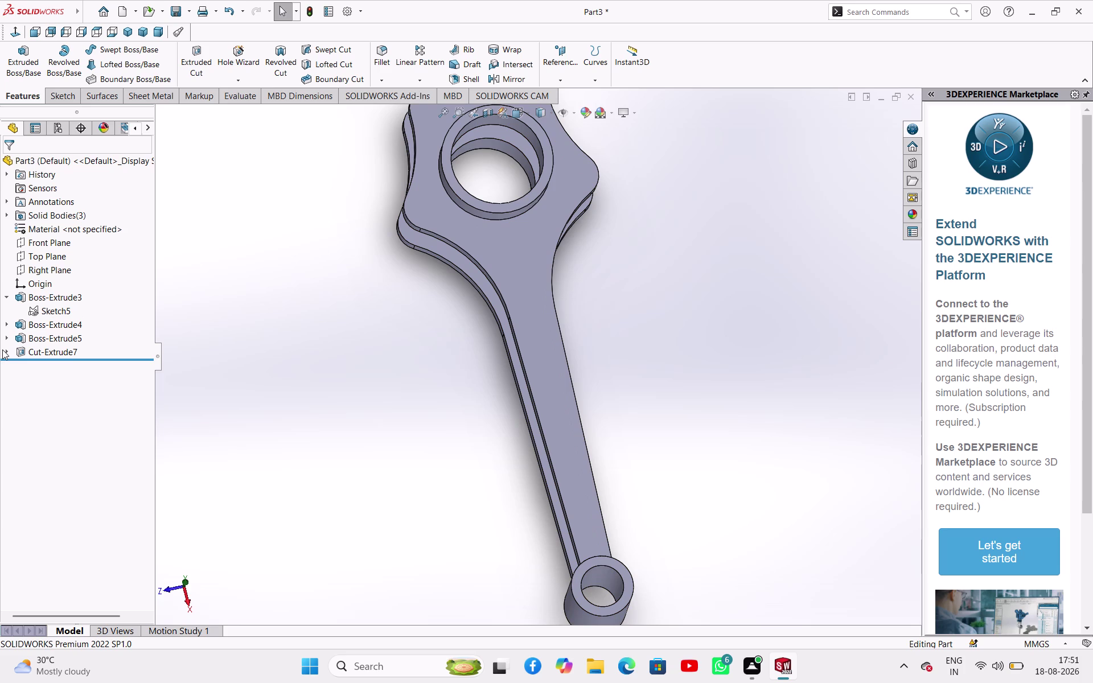
click(6, 350)
click(48, 366)
click(56, 332)
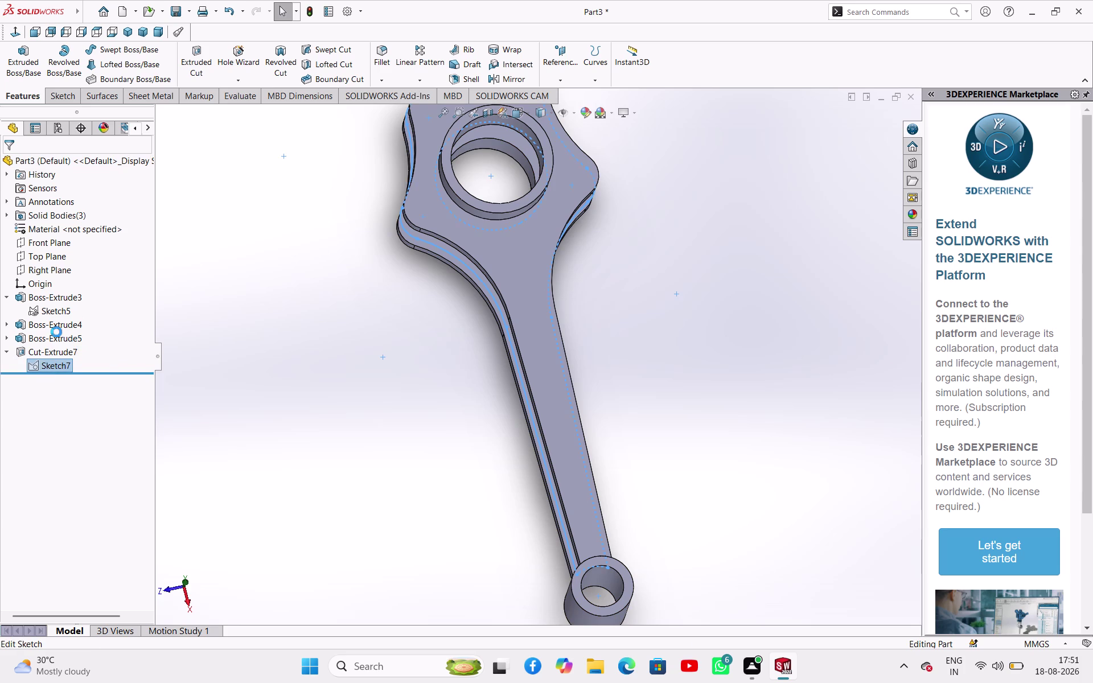
click(503, 269)
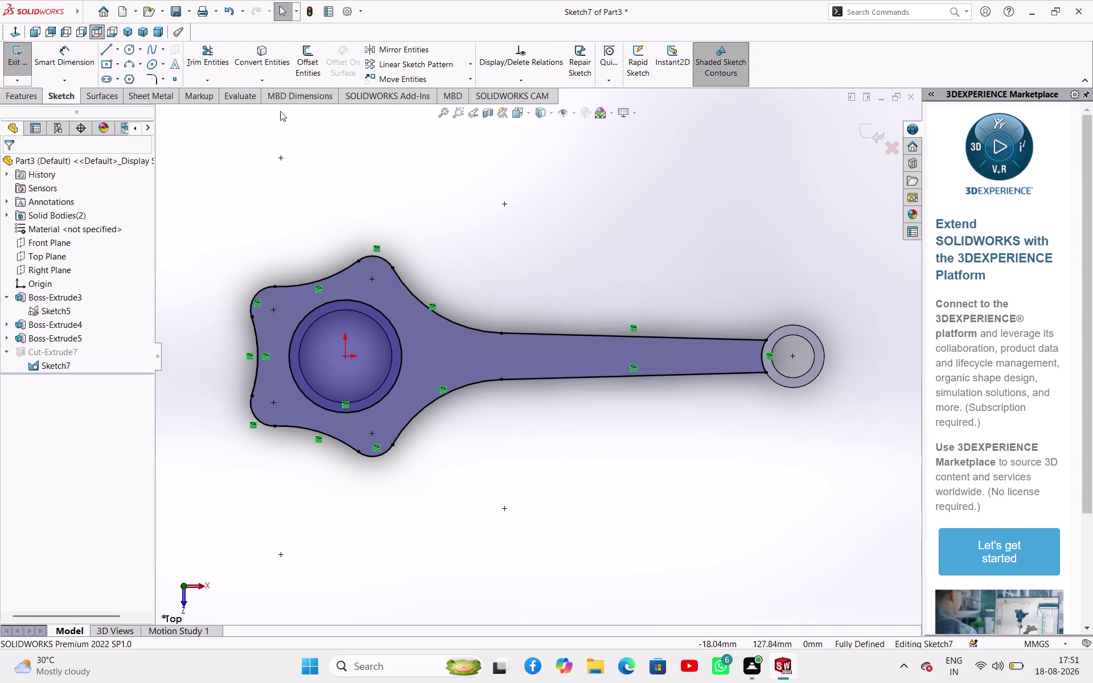
Draw upper and lower three-point web arcs from the web edges to the boss ring.
click(104, 49)
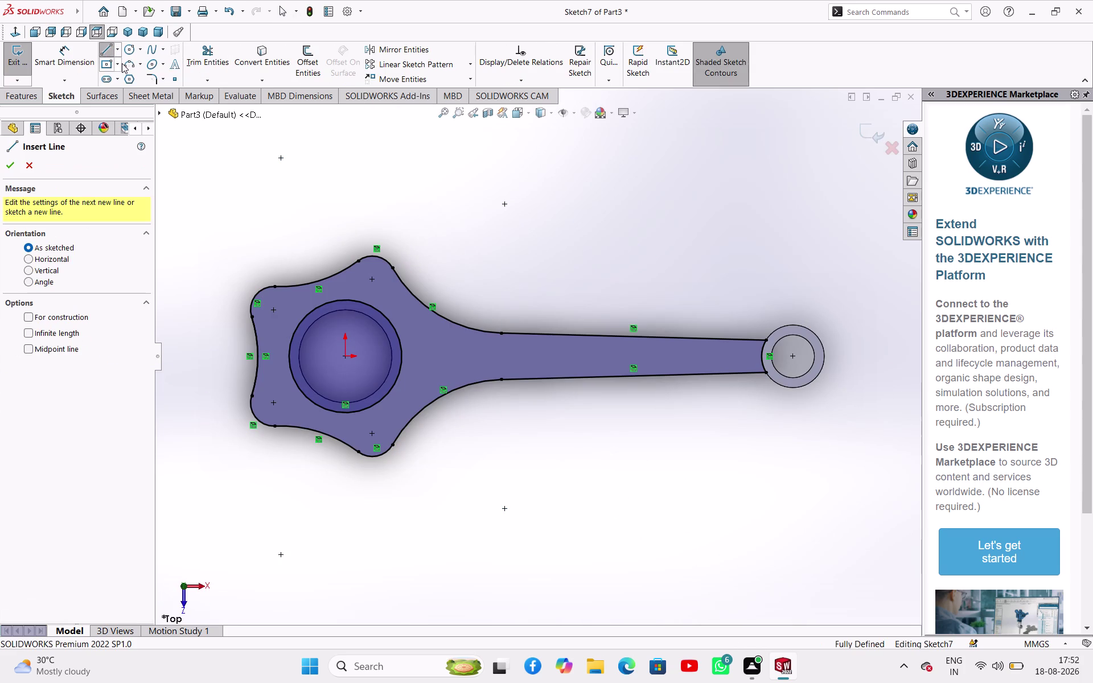
click(122, 63)
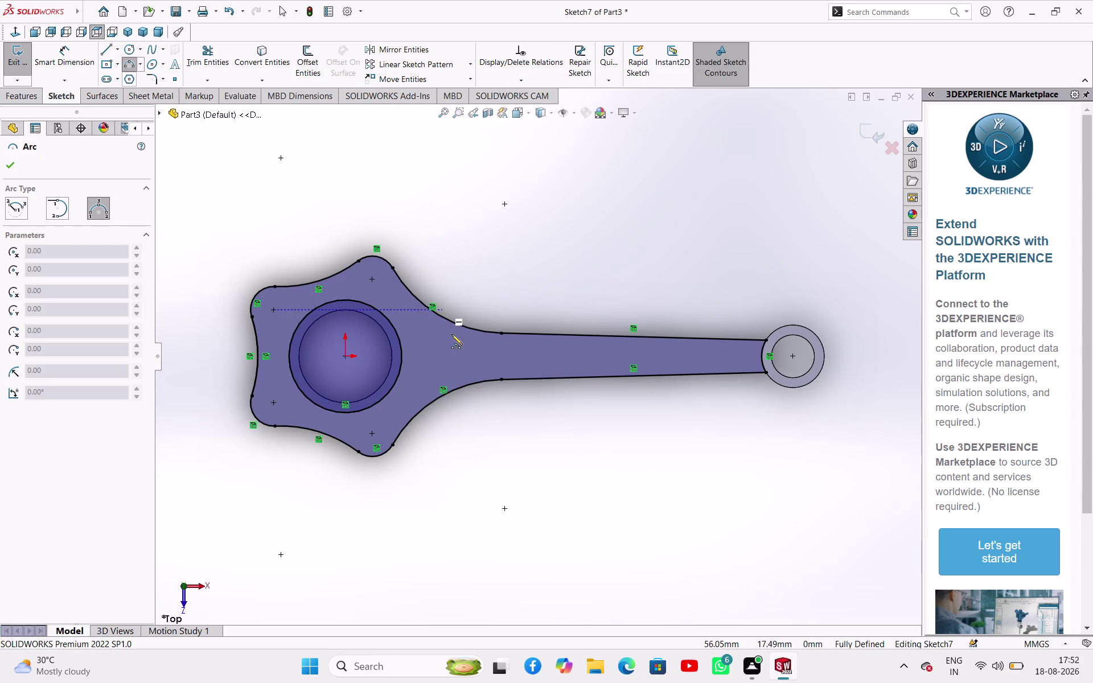
click(501, 336)
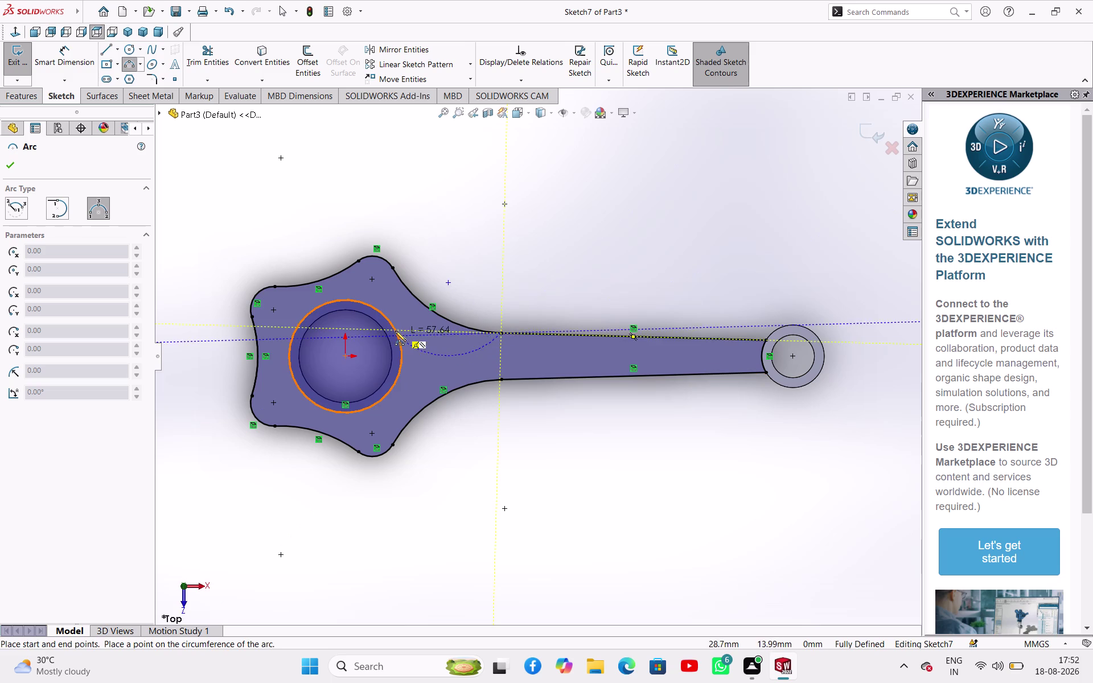
click(390, 322)
click(423, 331)
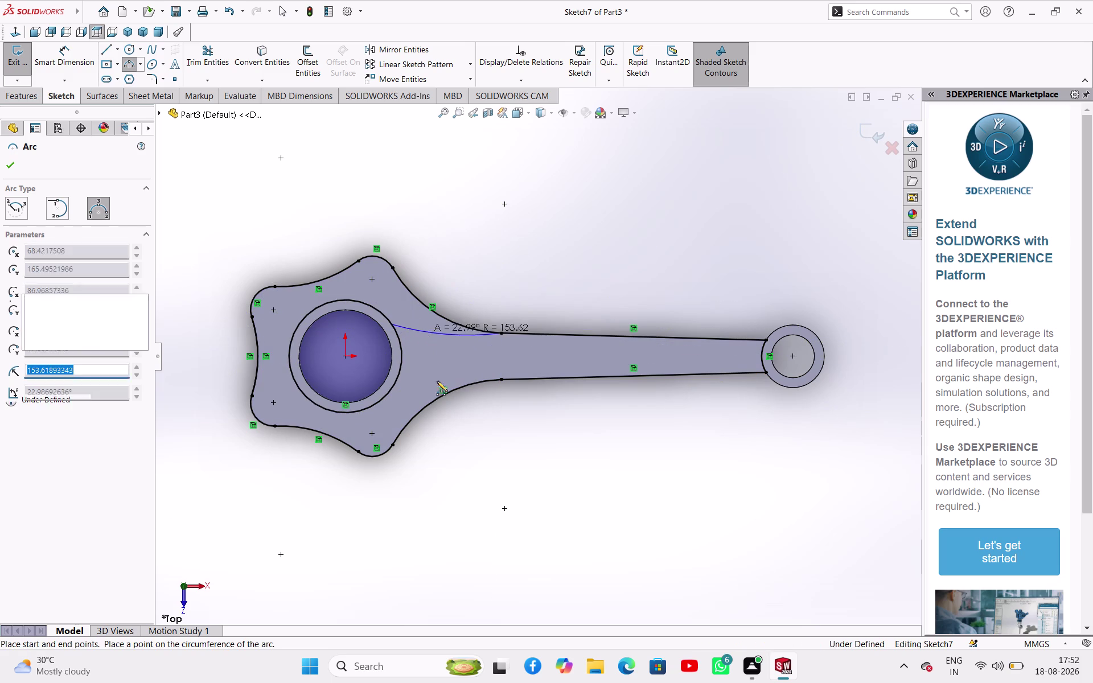
click(504, 381)
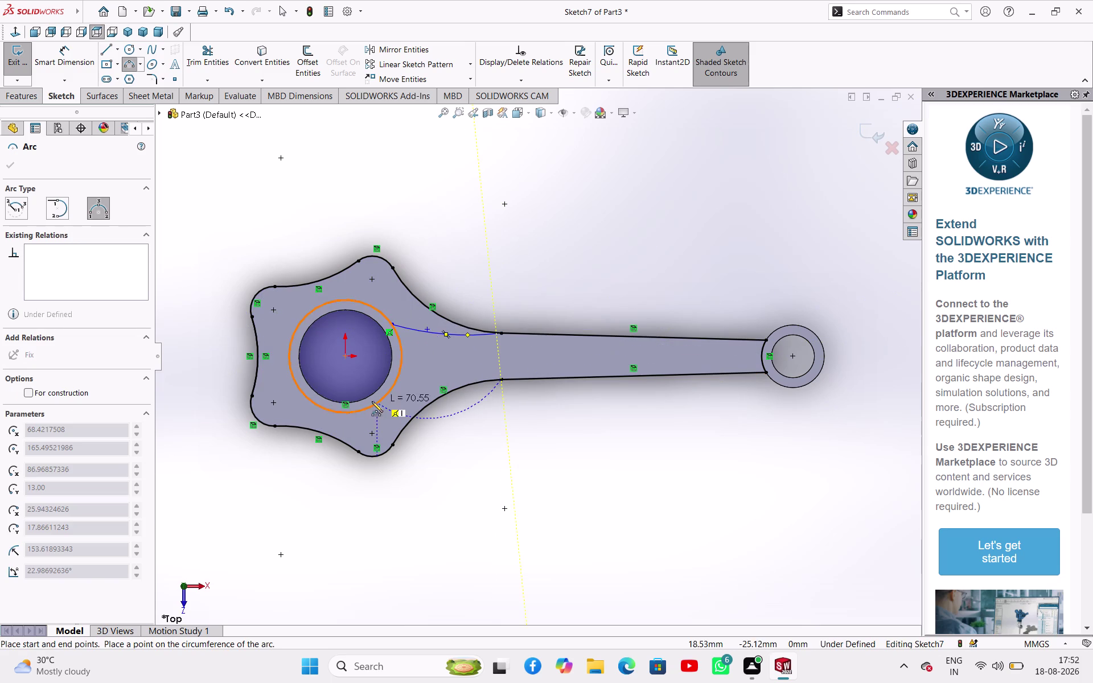
click(361, 413)
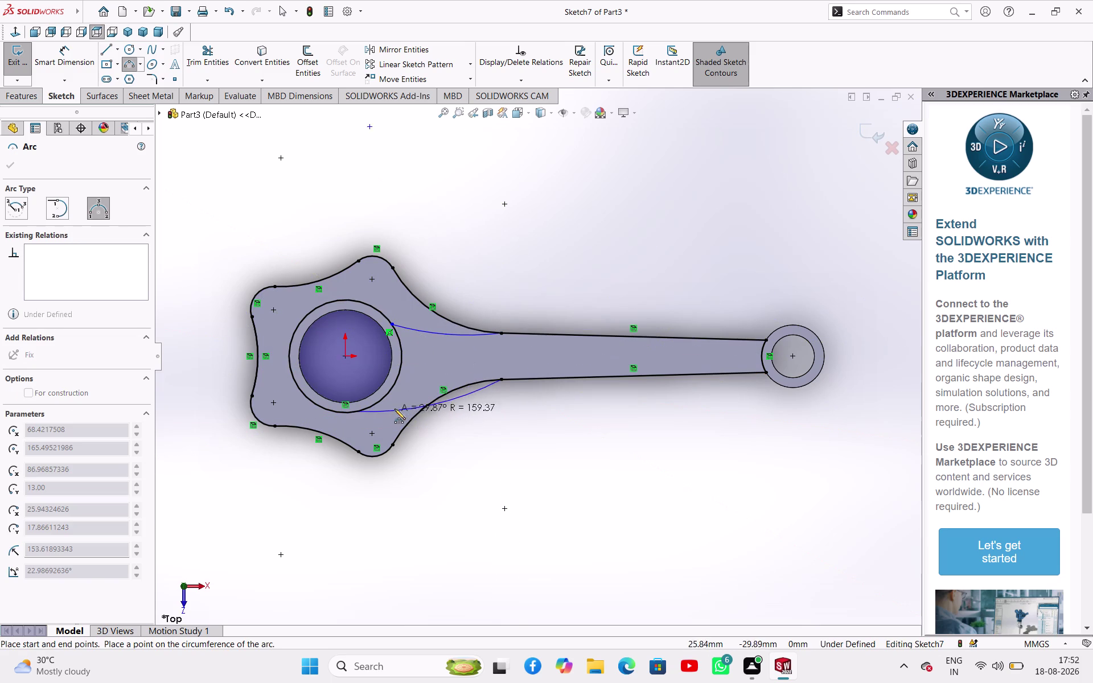
click(433, 384)
right_click(484, 427)
click(501, 434)
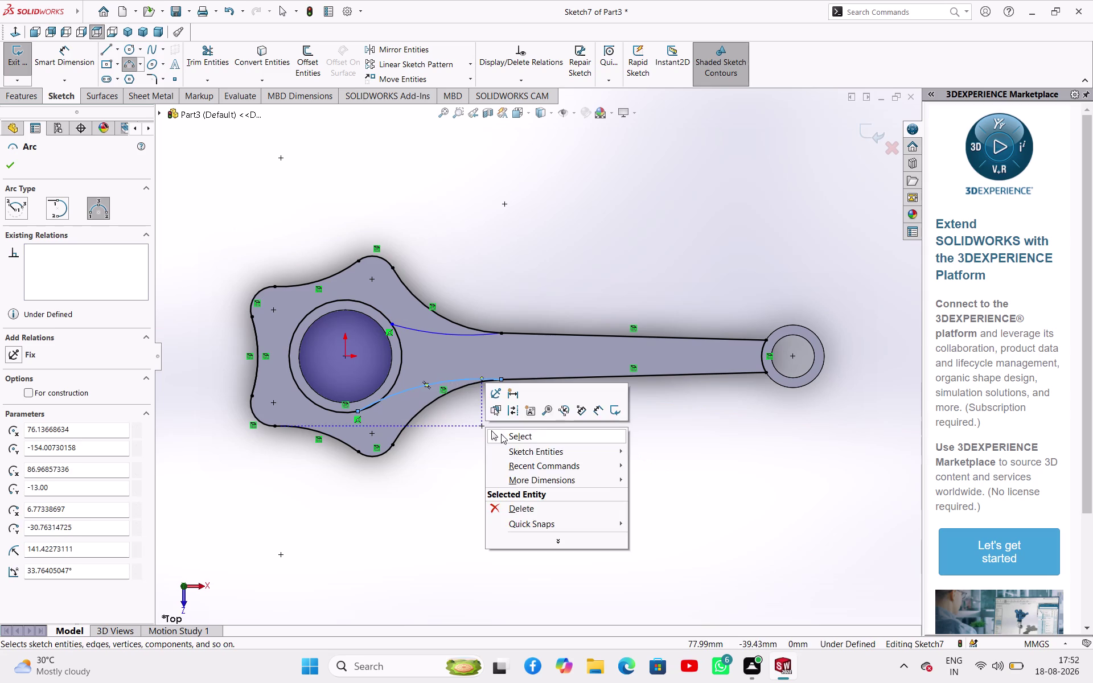
right_drag(490, 508, 498, 480)
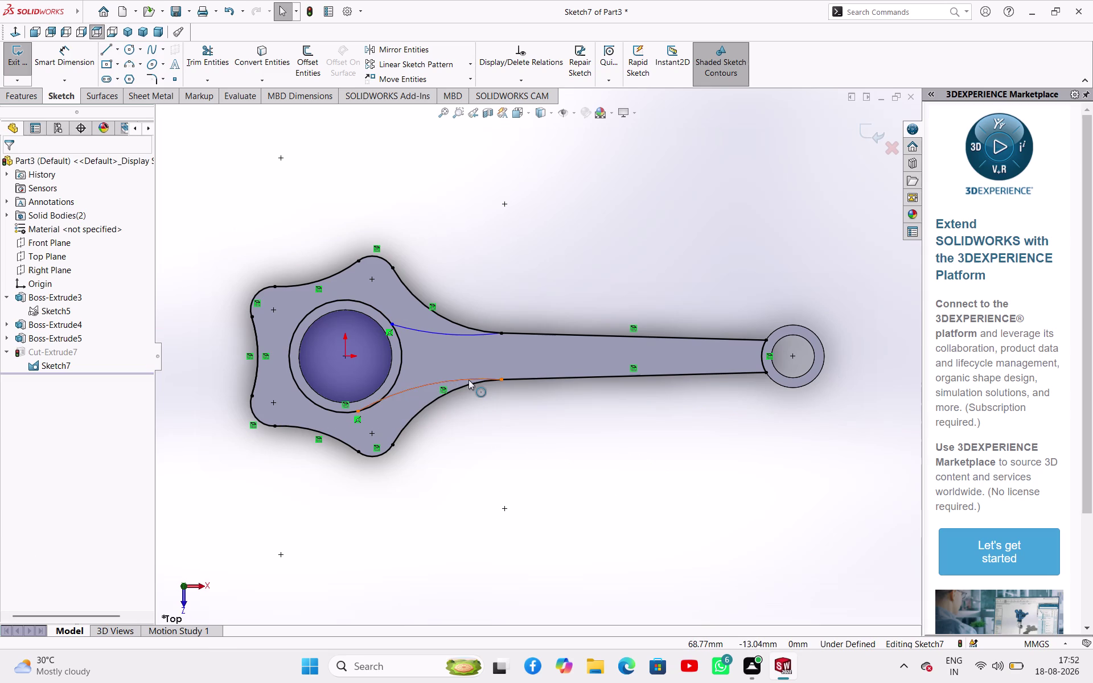
Select the web arcs together with the straight web edge lines.
click(469, 379)
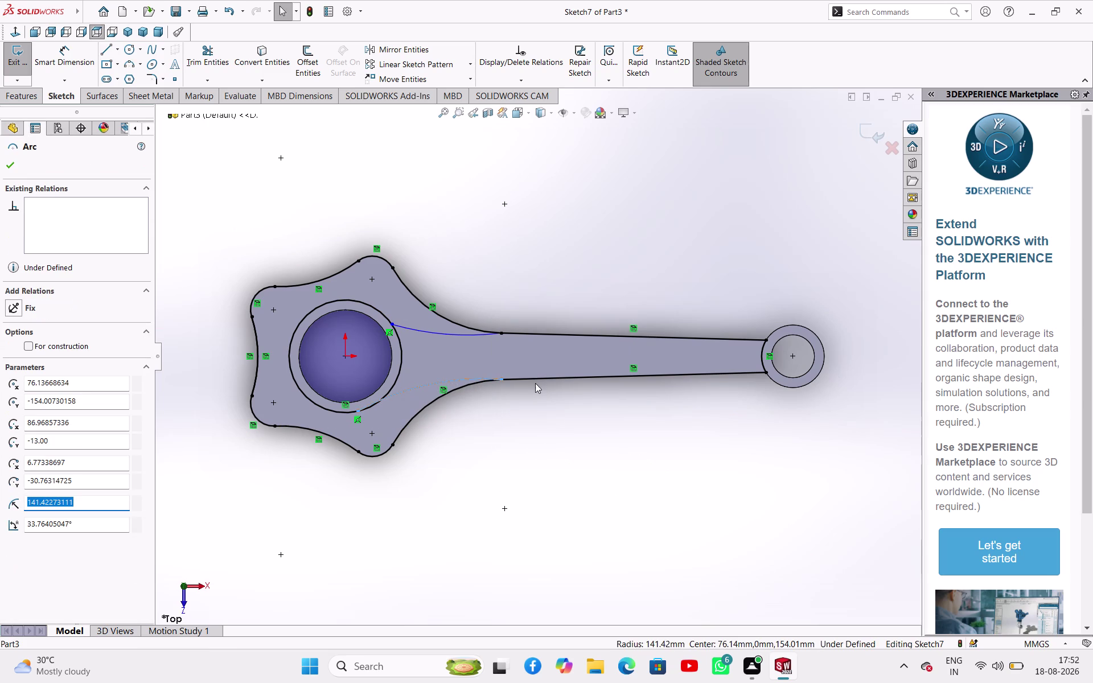
click(533, 379)
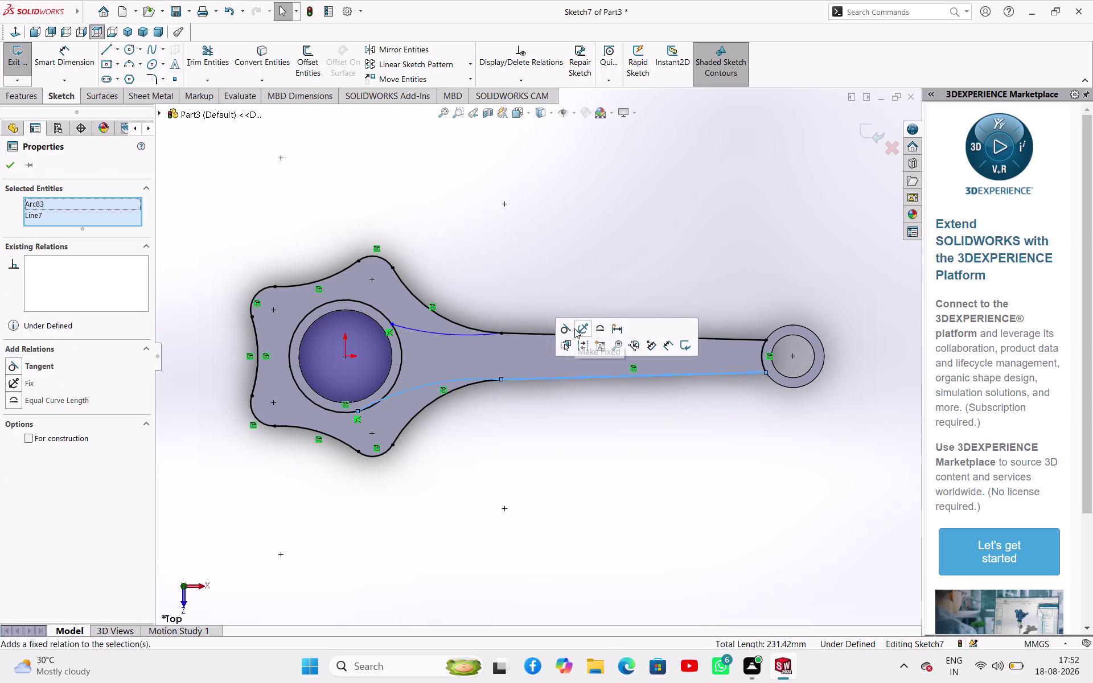
click(568, 328)
click(489, 261)
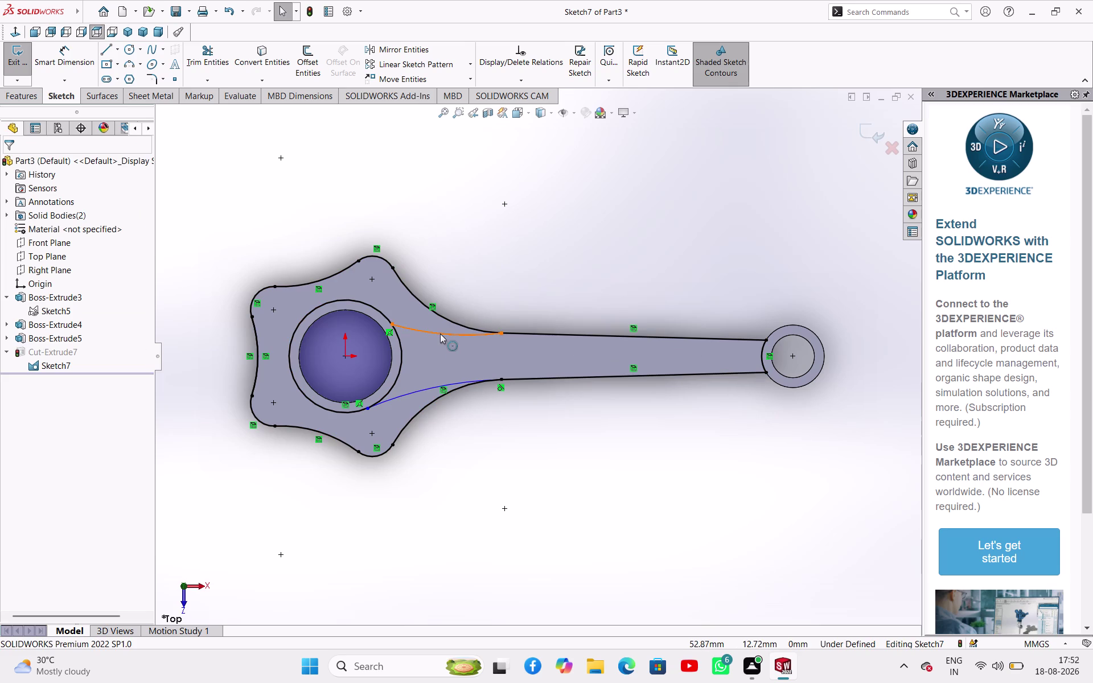
click(440, 333)
click(525, 333)
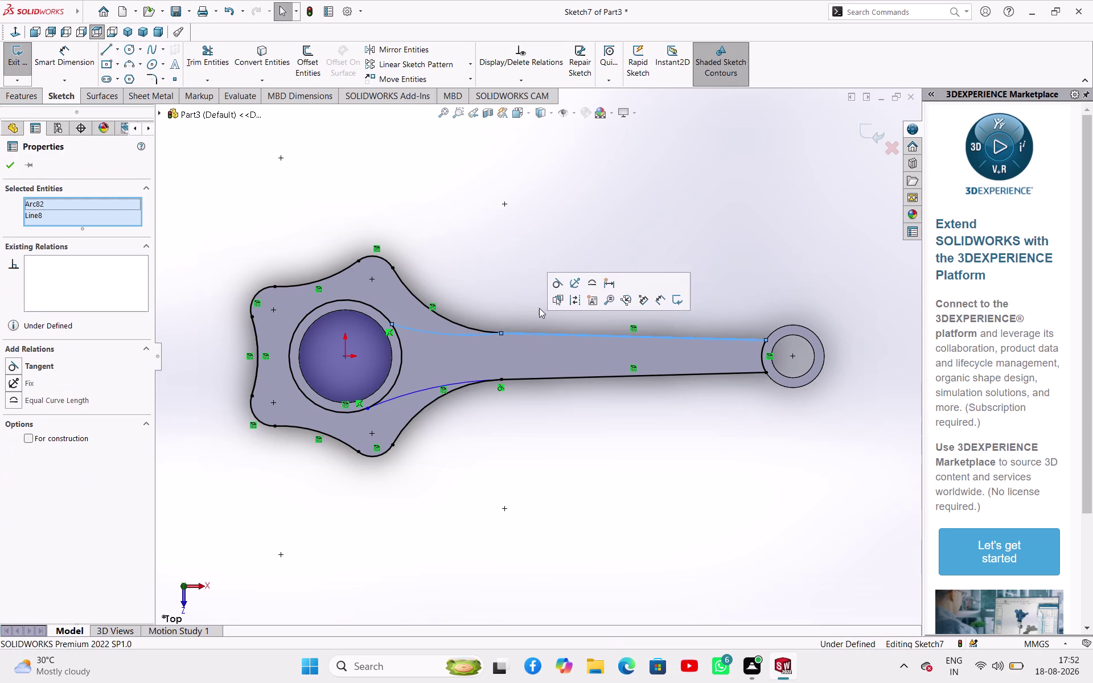
click(554, 289)
click(496, 257)
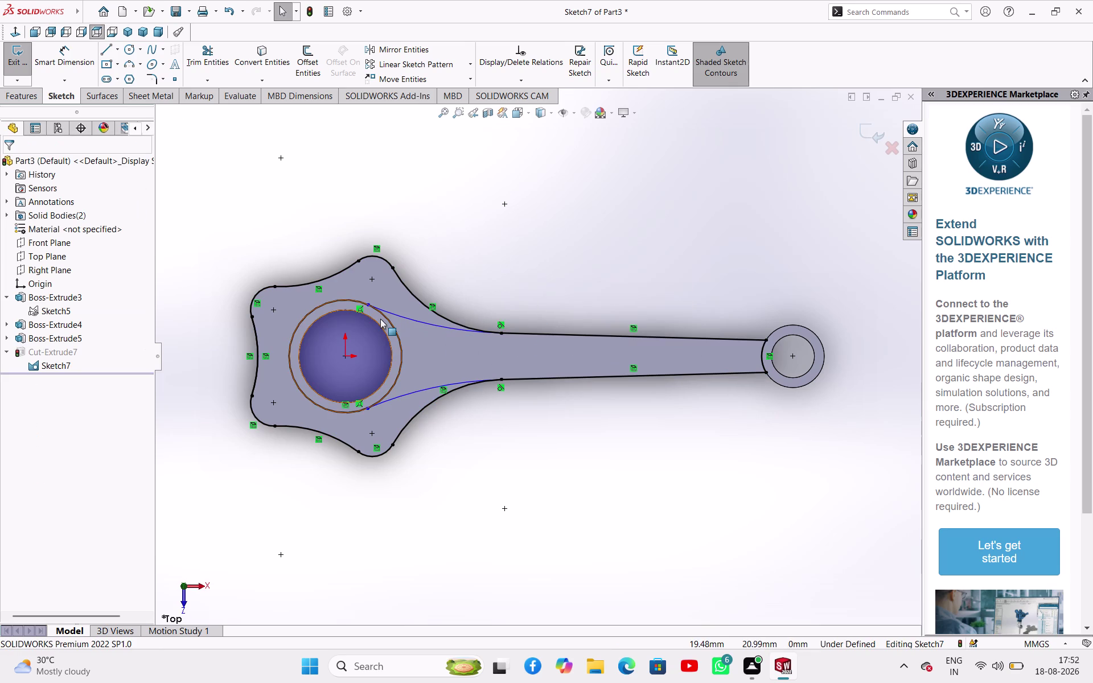
Make the upper and lower web arcs tangent to the big-end boss circle.
click(382, 317)
click(396, 315)
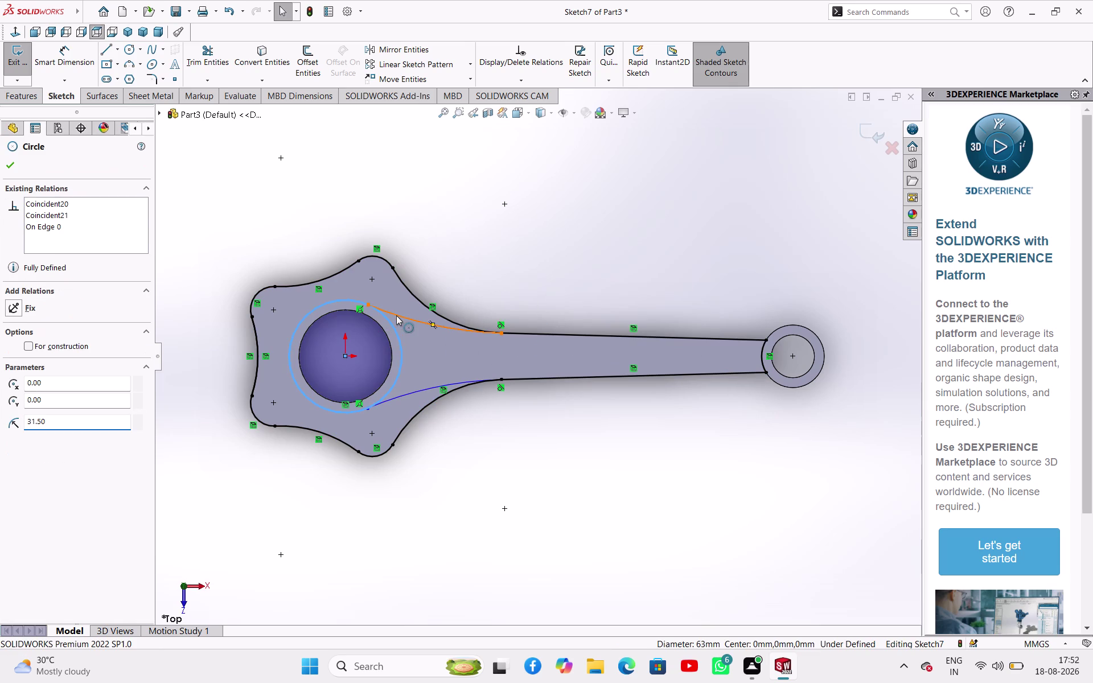
click(446, 267)
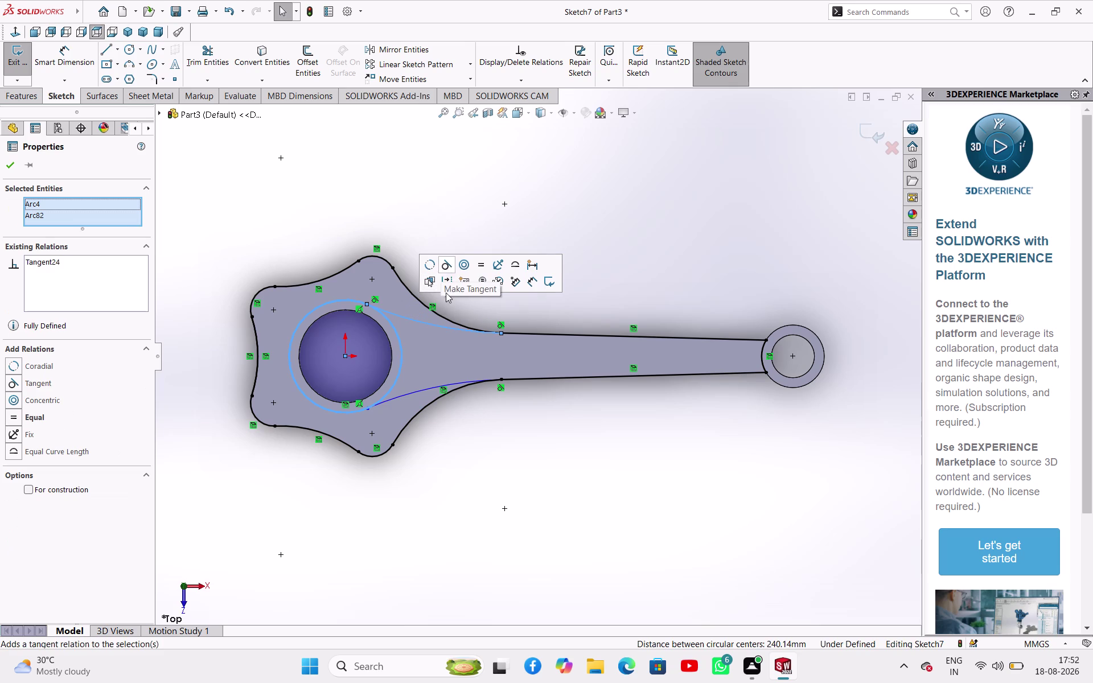
click(457, 438)
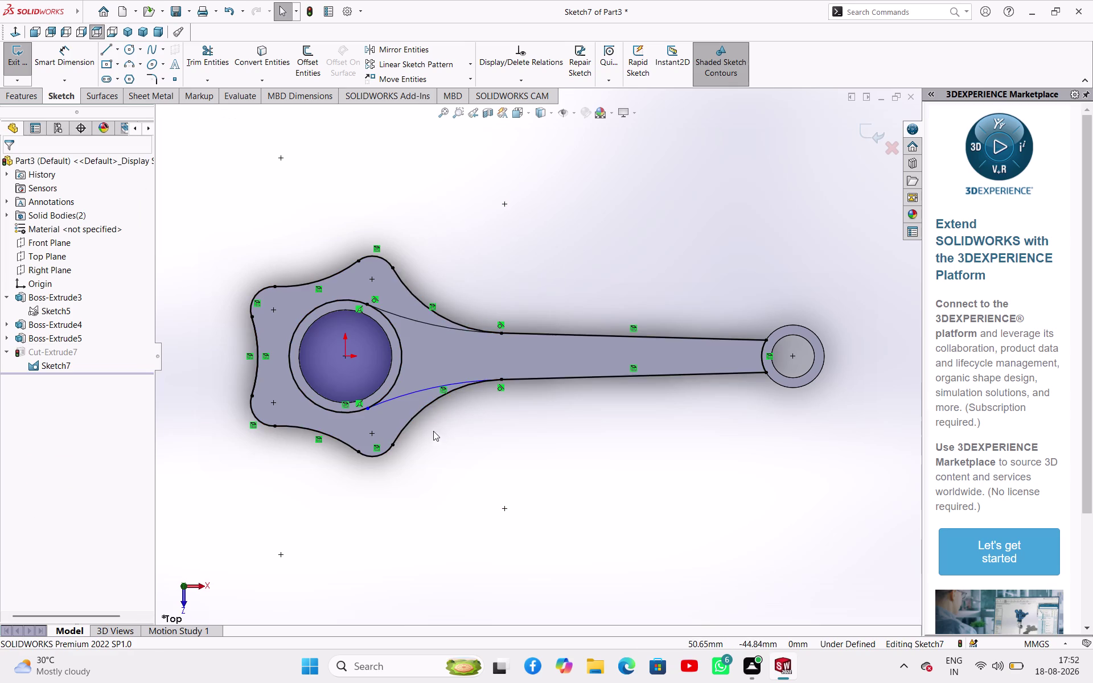
click(408, 395)
click(392, 382)
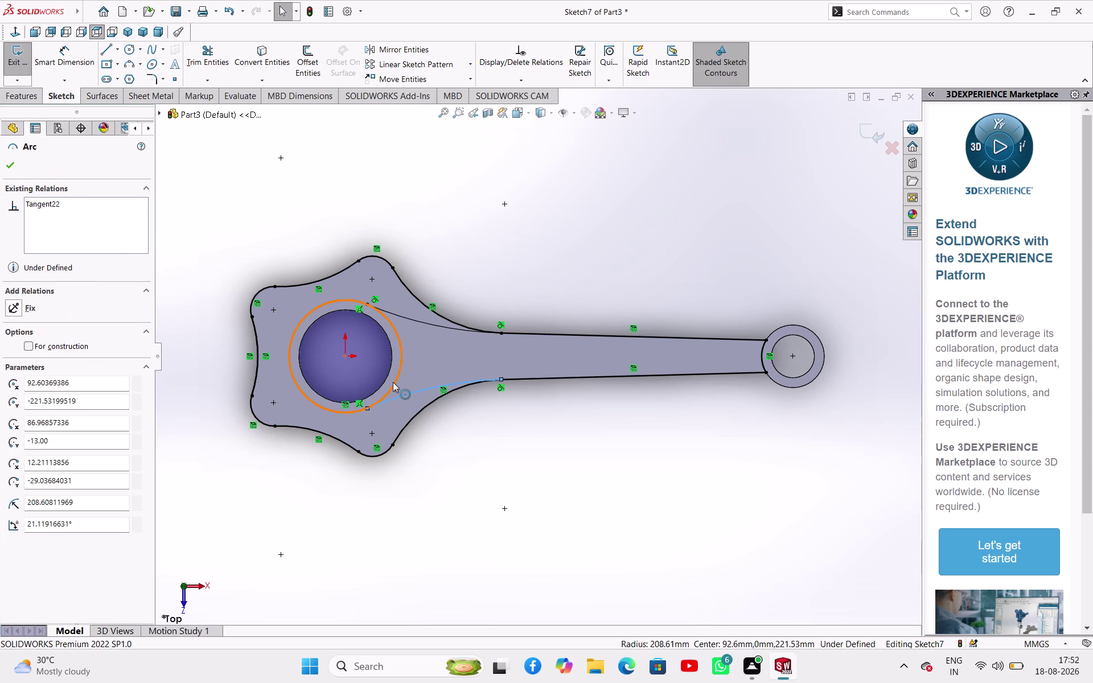
click(440, 339)
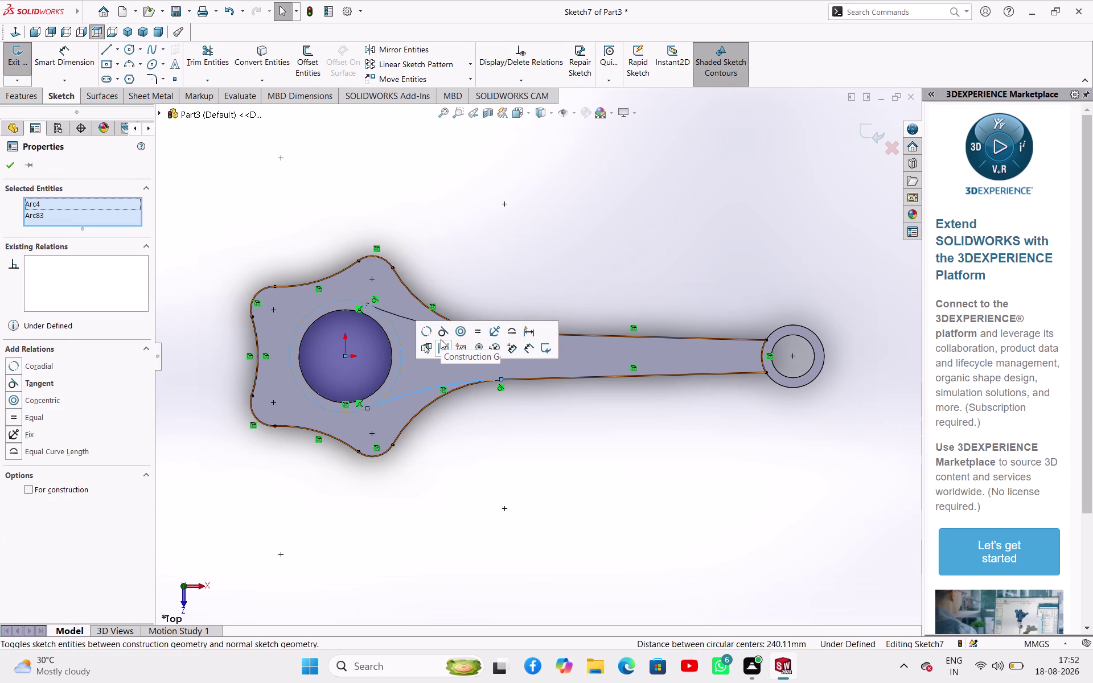
click(522, 254)
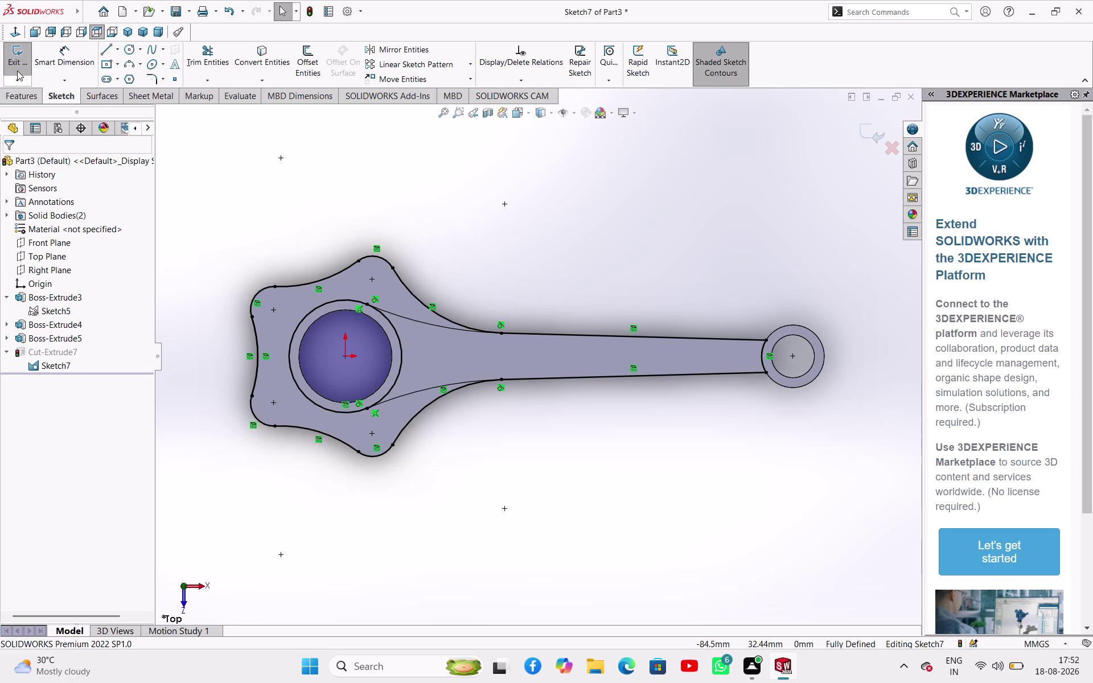
Exit Sketch7 to rebuild Cut-Extrude7 and inspect the hollowed web slot.
click(15, 69)
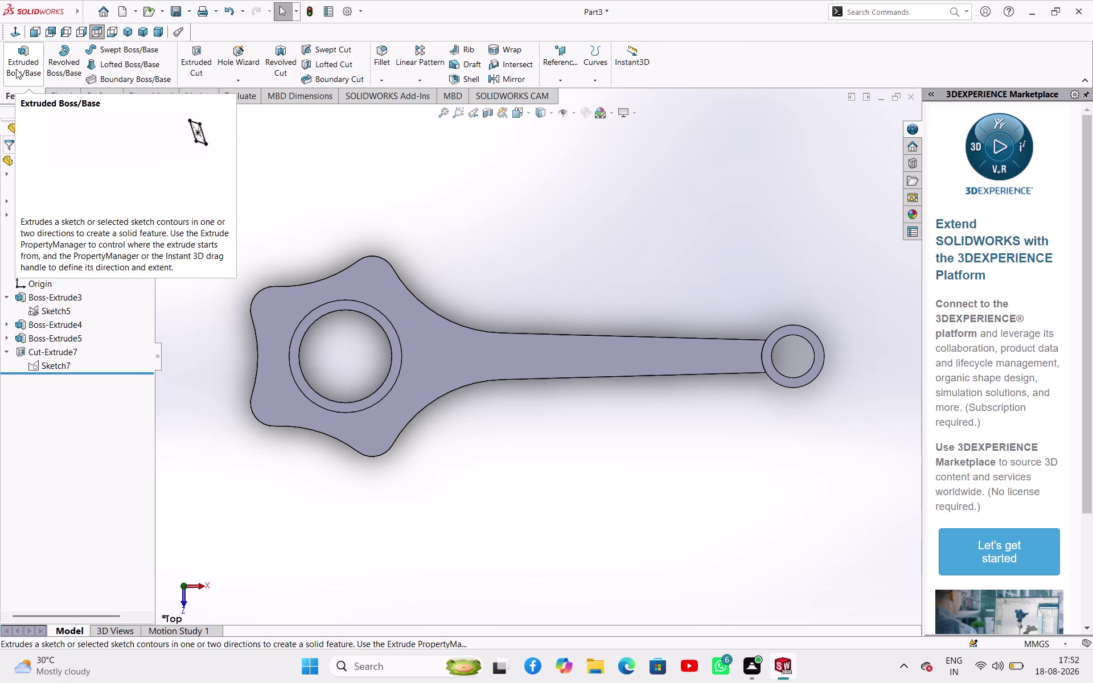
middle_drag(442, 510, 435, 367)
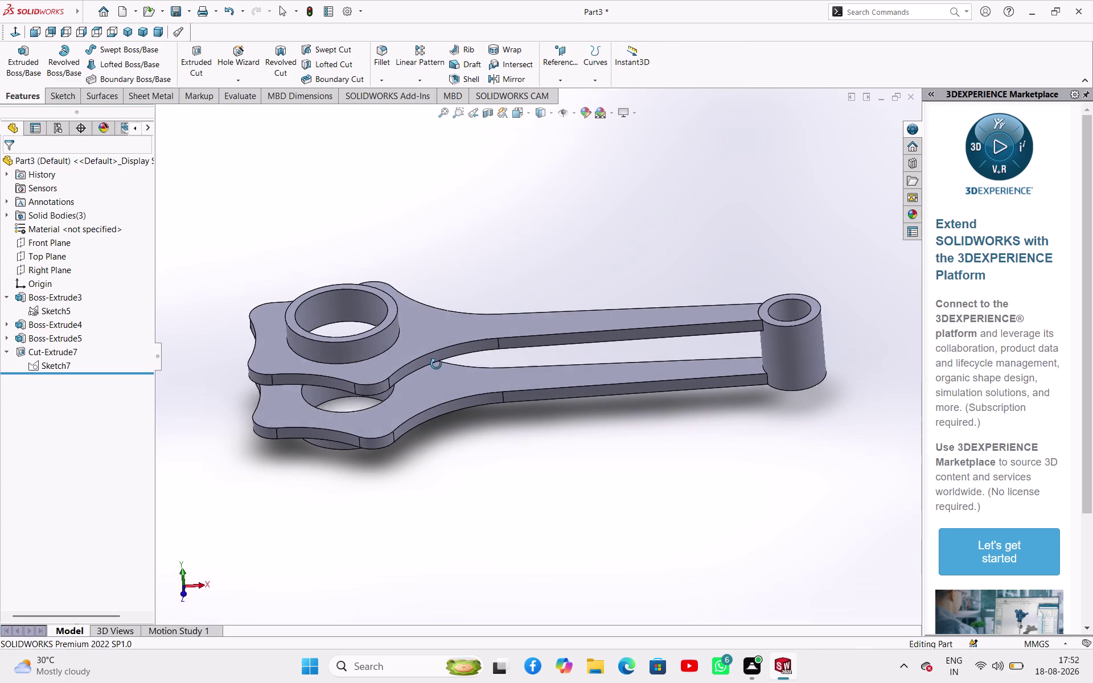
middle_drag(434, 367, 446, 367)
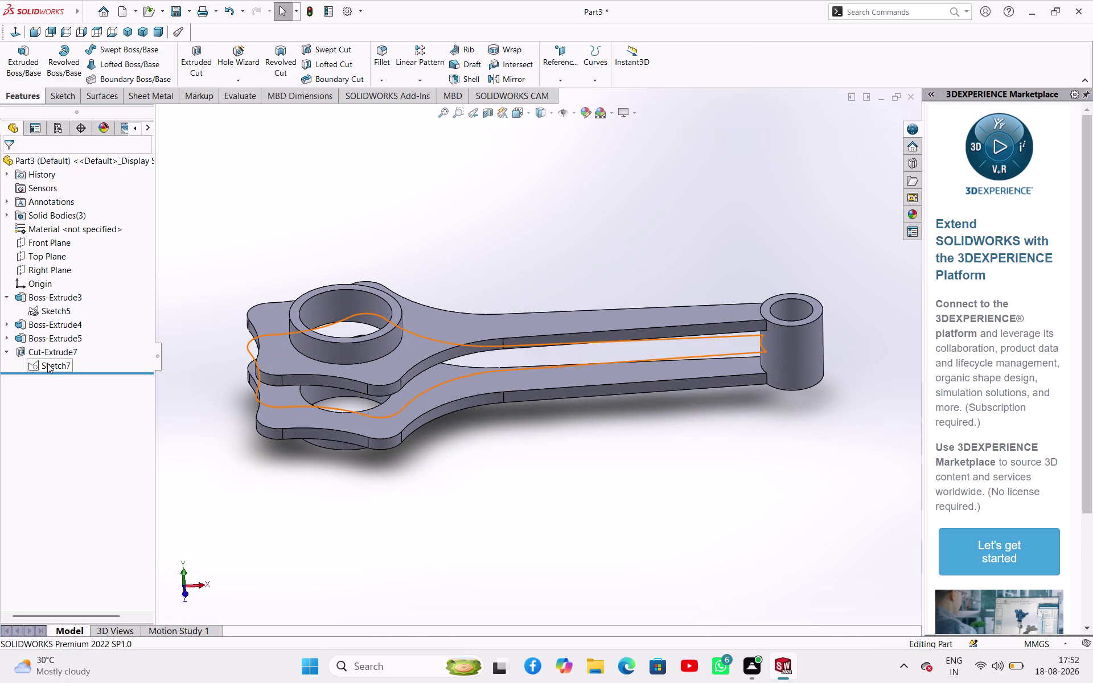
click(47, 364)
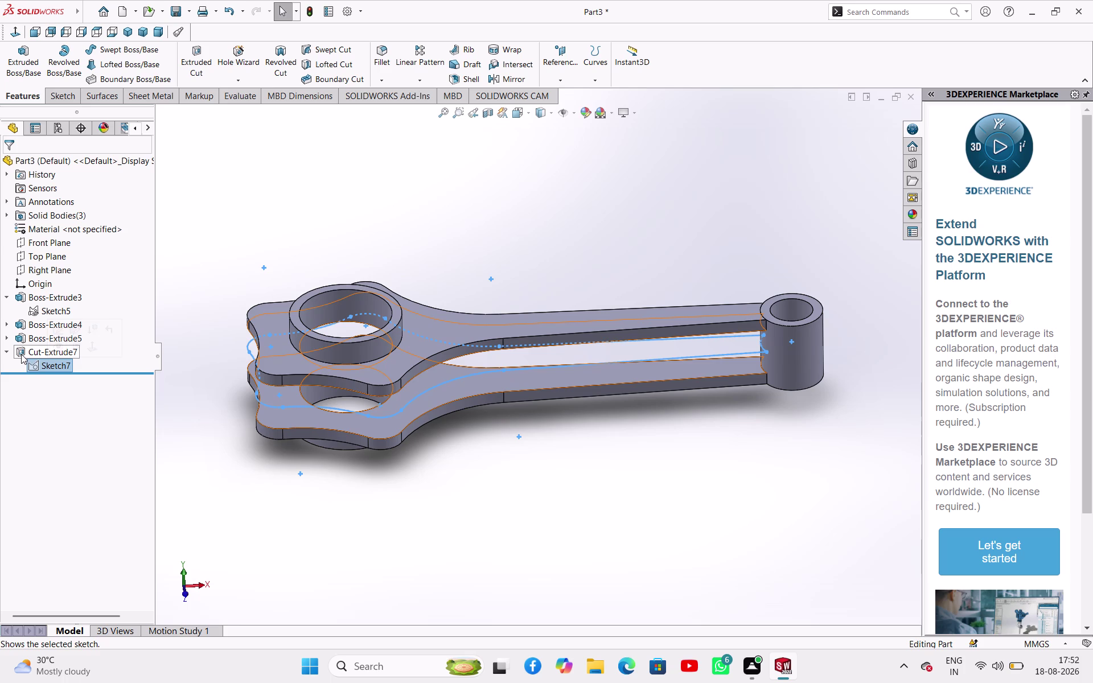
Reapply the tangent relation between the circle and upper web arc in Sketch7, then exit.
click(198, 454)
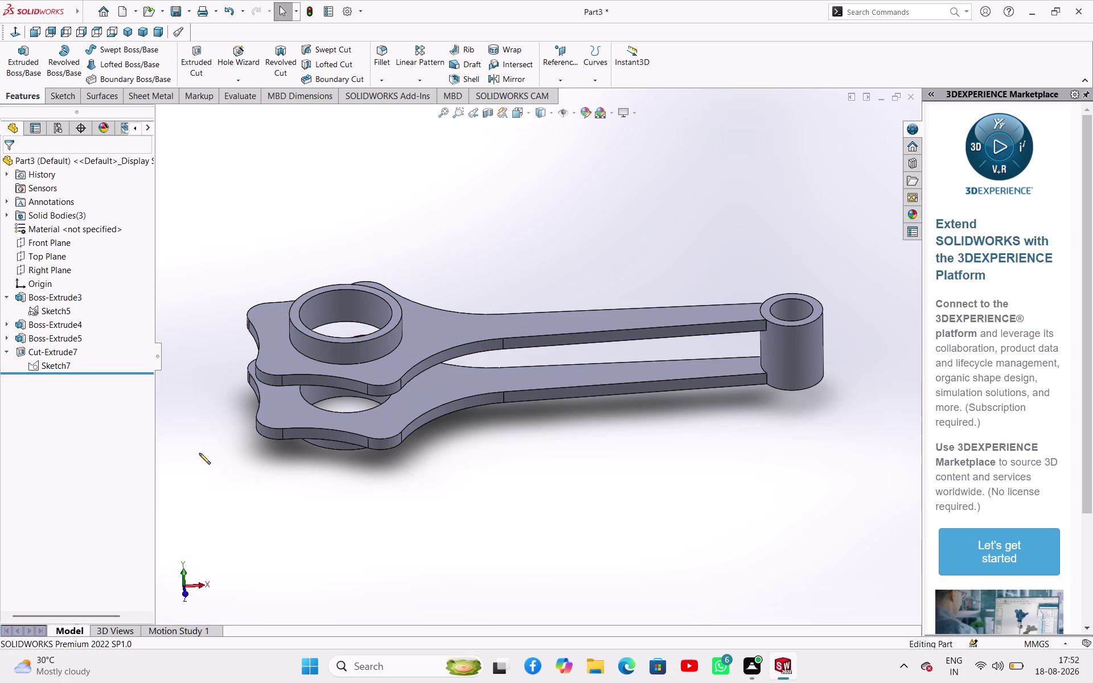
key(ctrl+z)
middle_drag(451, 514, 447, 491)
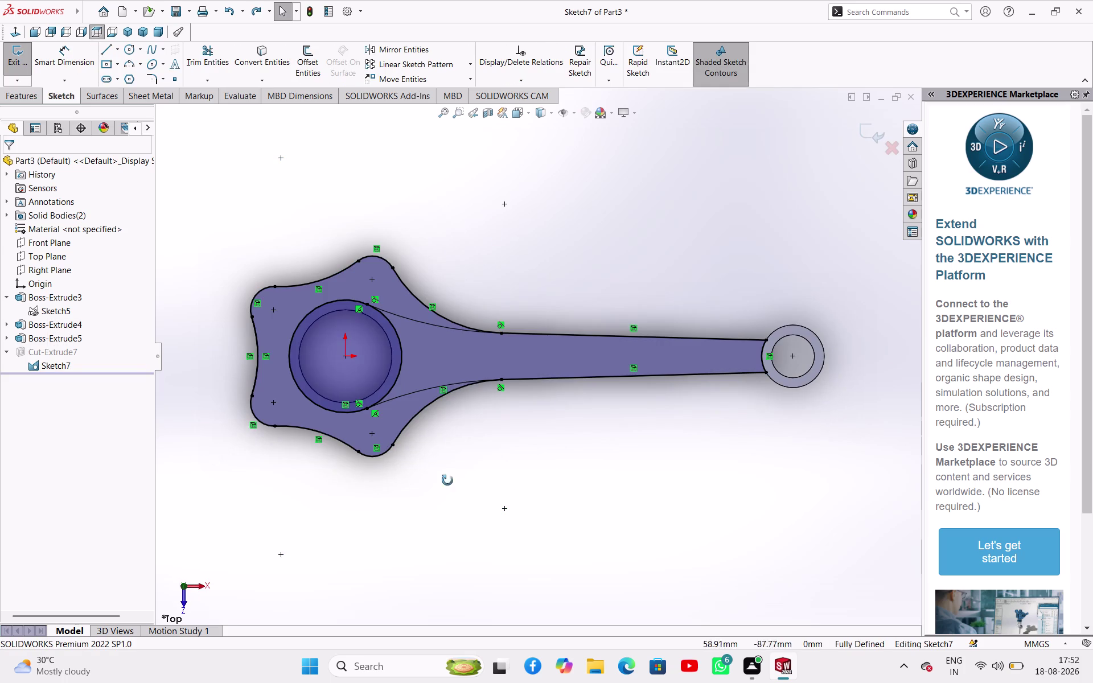
middle_drag(448, 491, 456, 397)
key(ctrl+z)
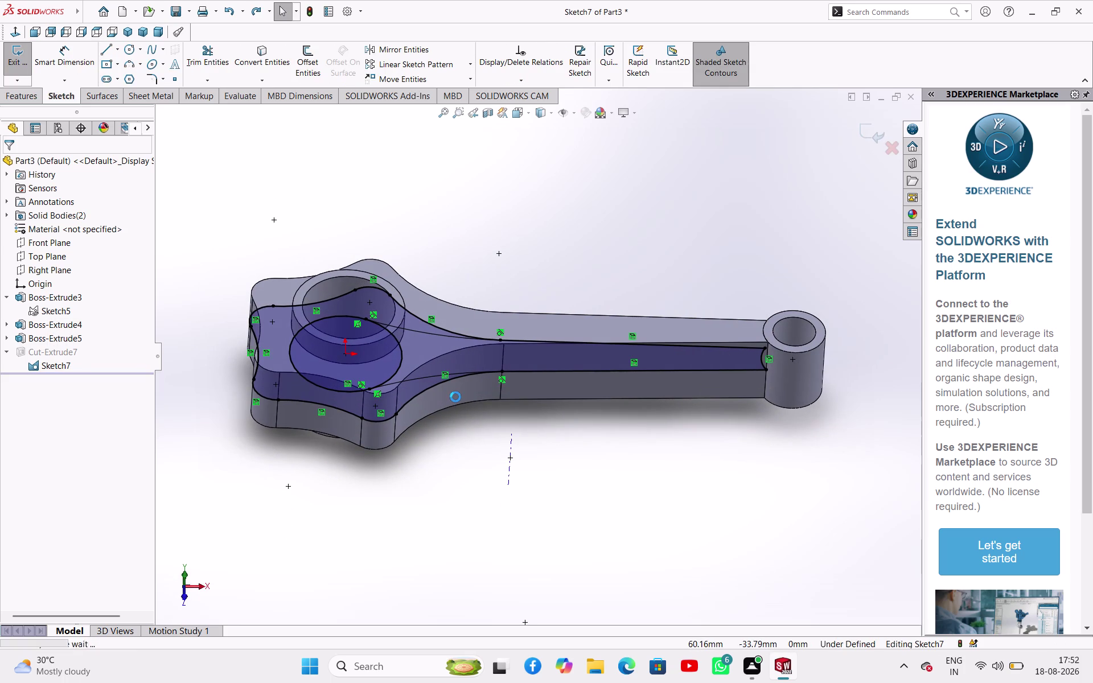
key(ctrl+z)
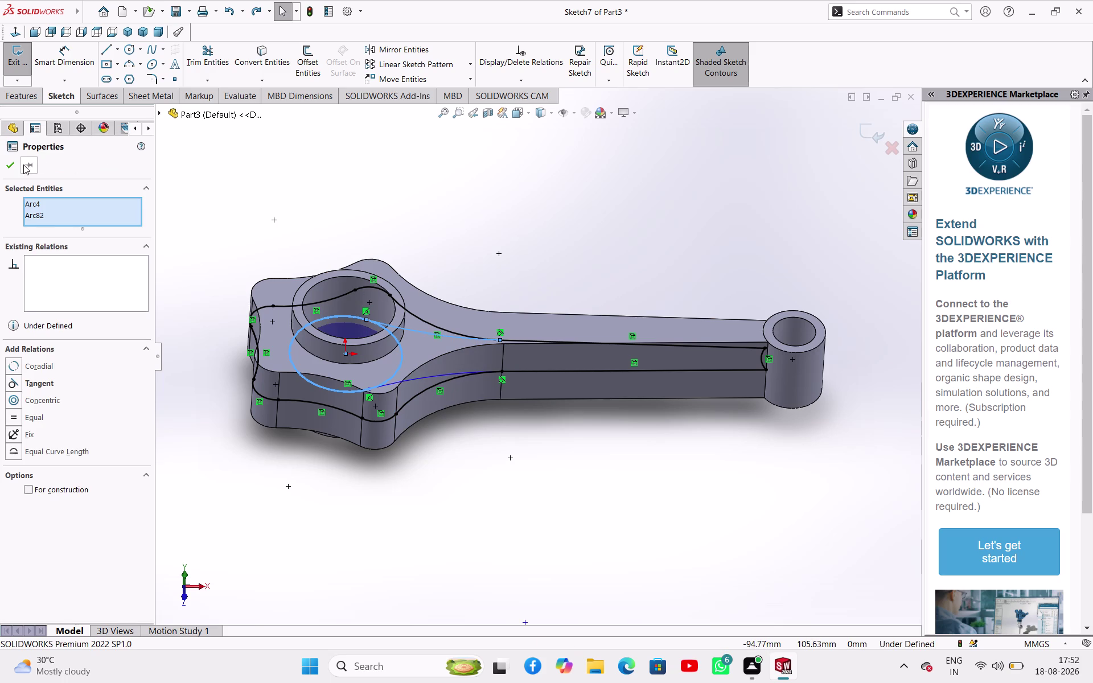
click(11, 164)
click(493, 203)
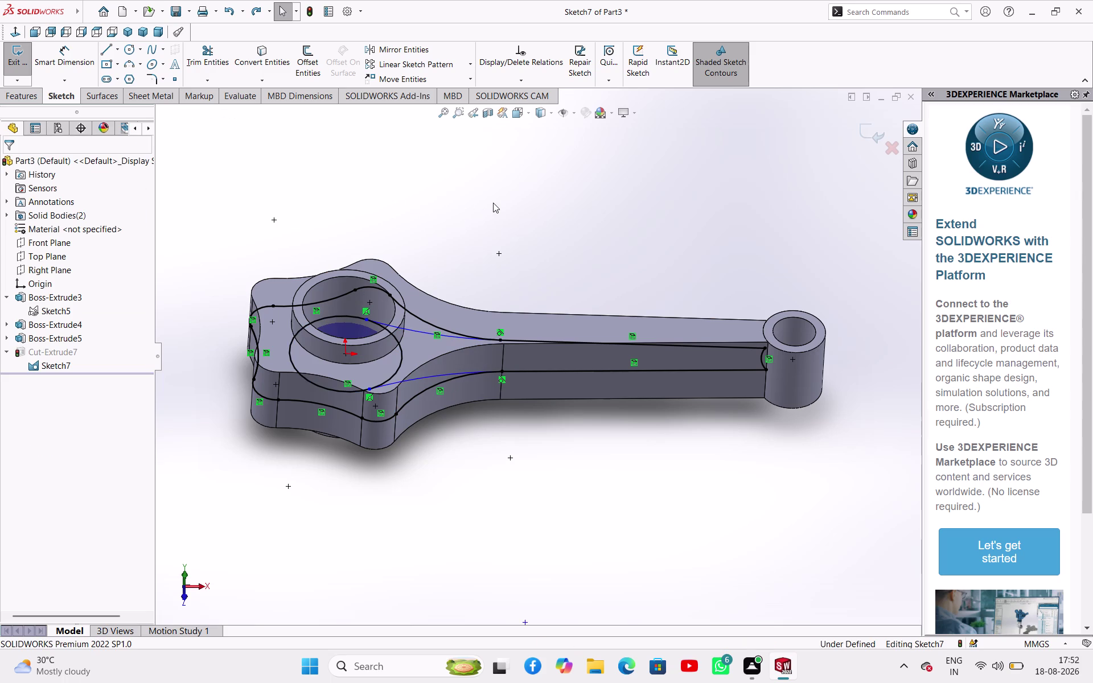
middle_drag(494, 203, 534, 266)
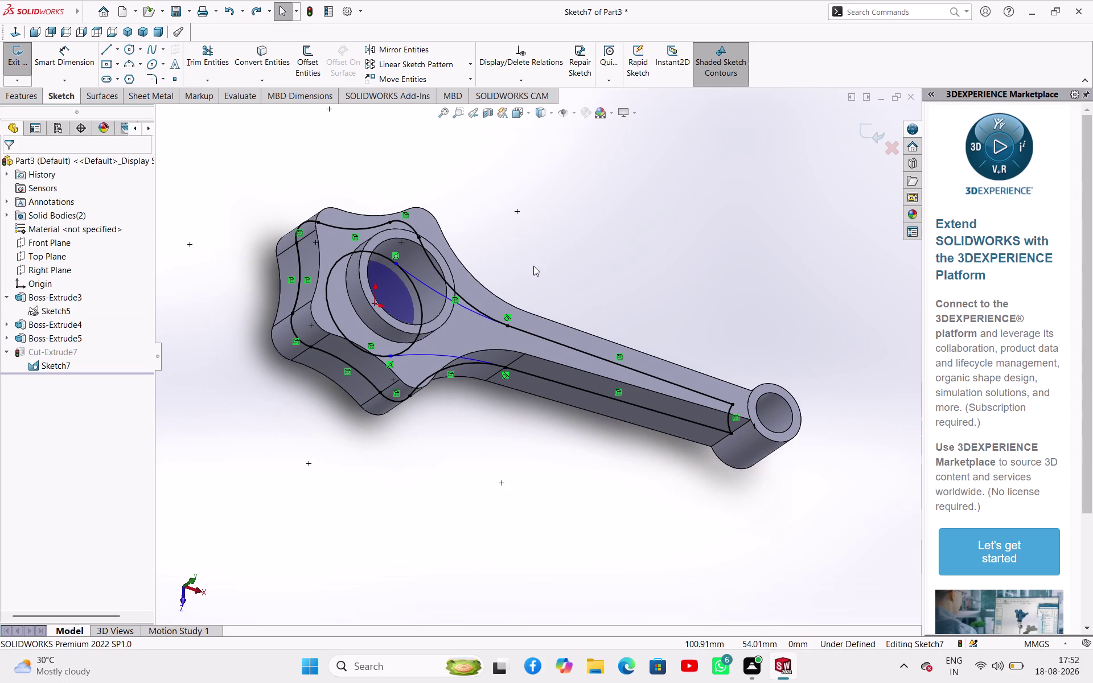
click(25, 54)
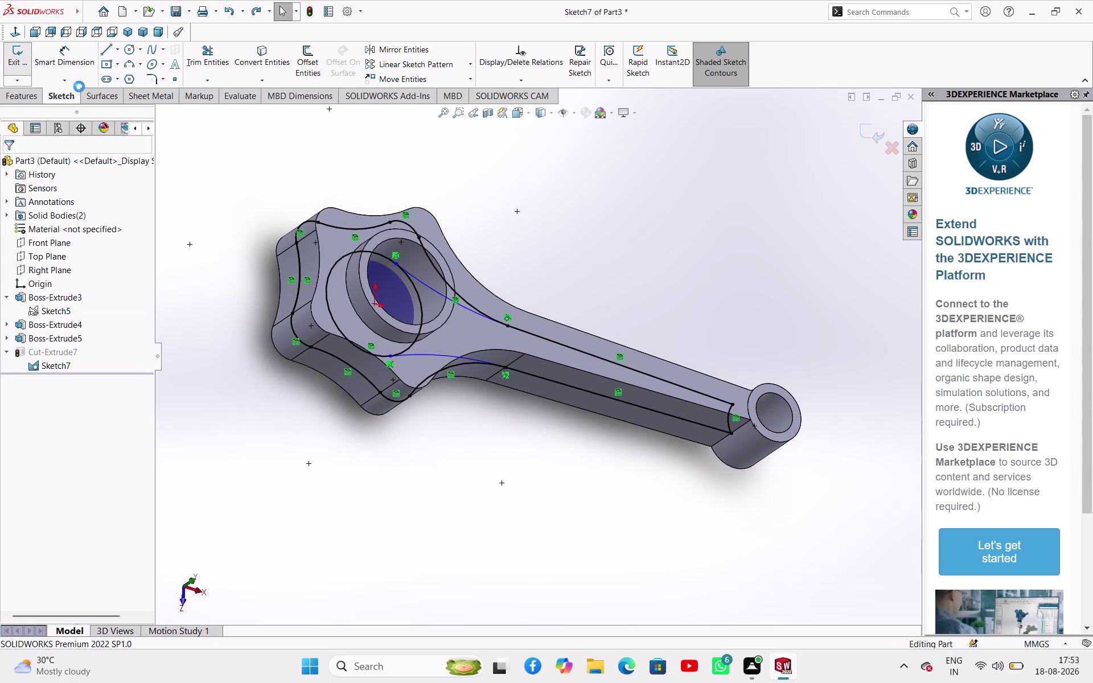
Delete Cut-Extrude7 so Sketch7 remains as a standalone sketch.
click(223, 278)
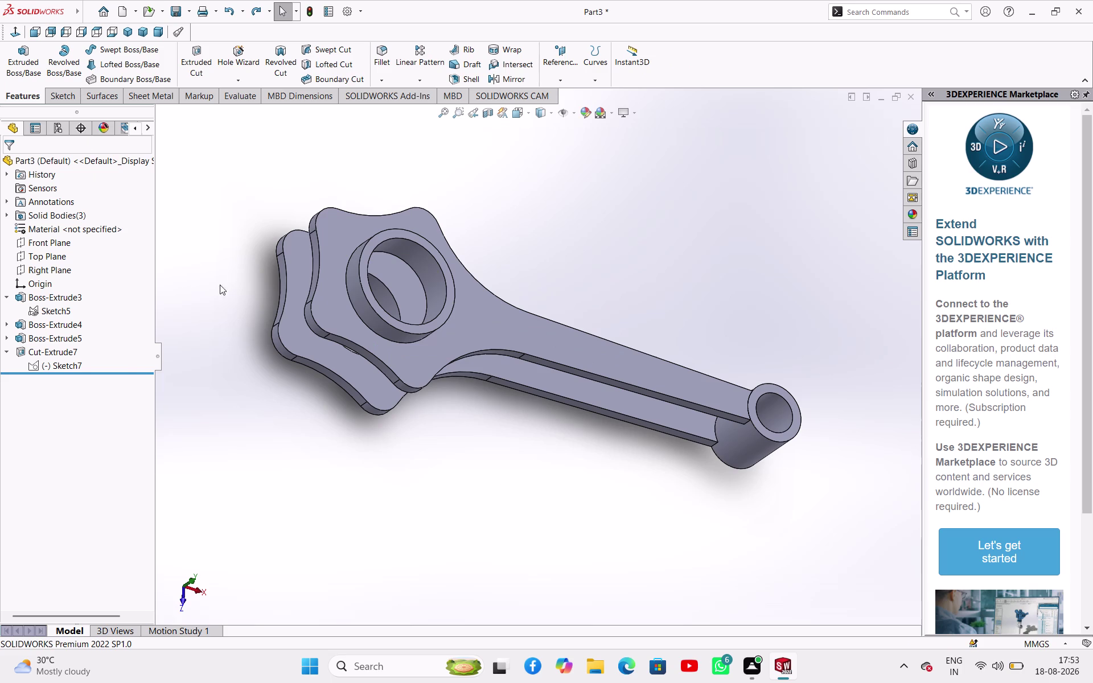
right_click(61, 350)
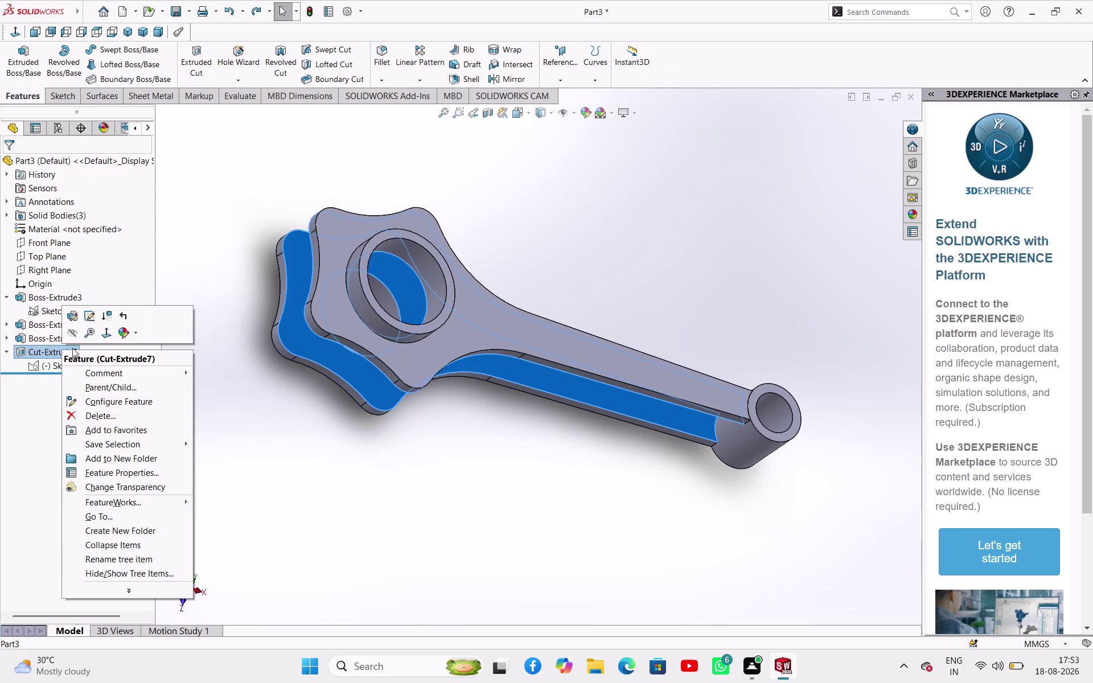
click(99, 415)
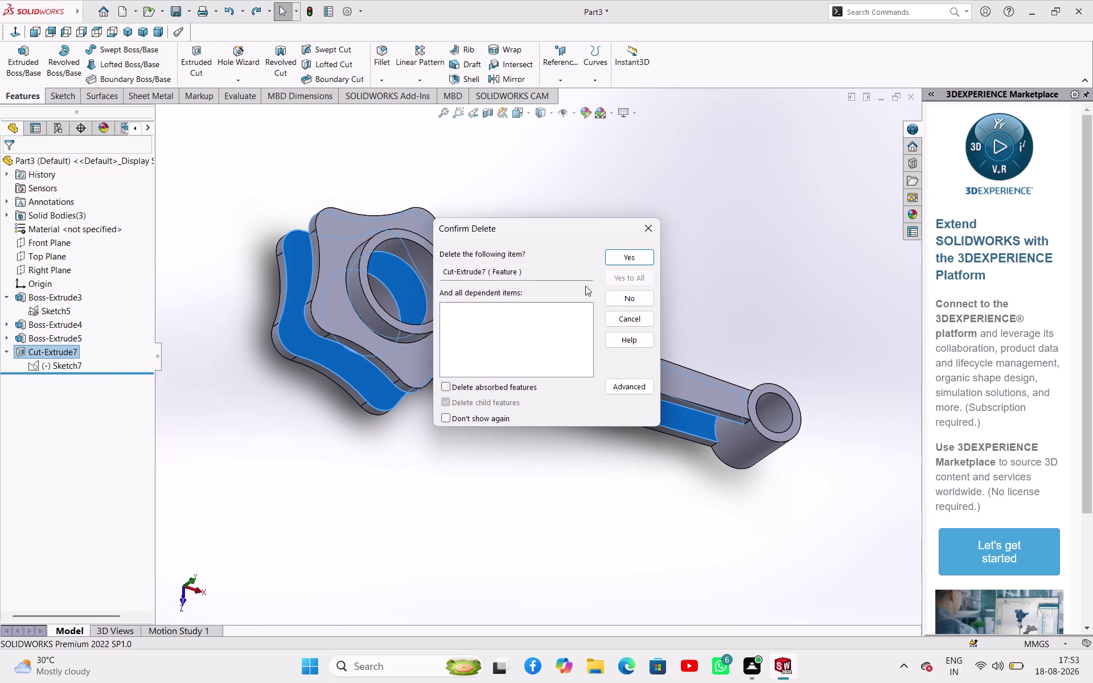
click(629, 260)
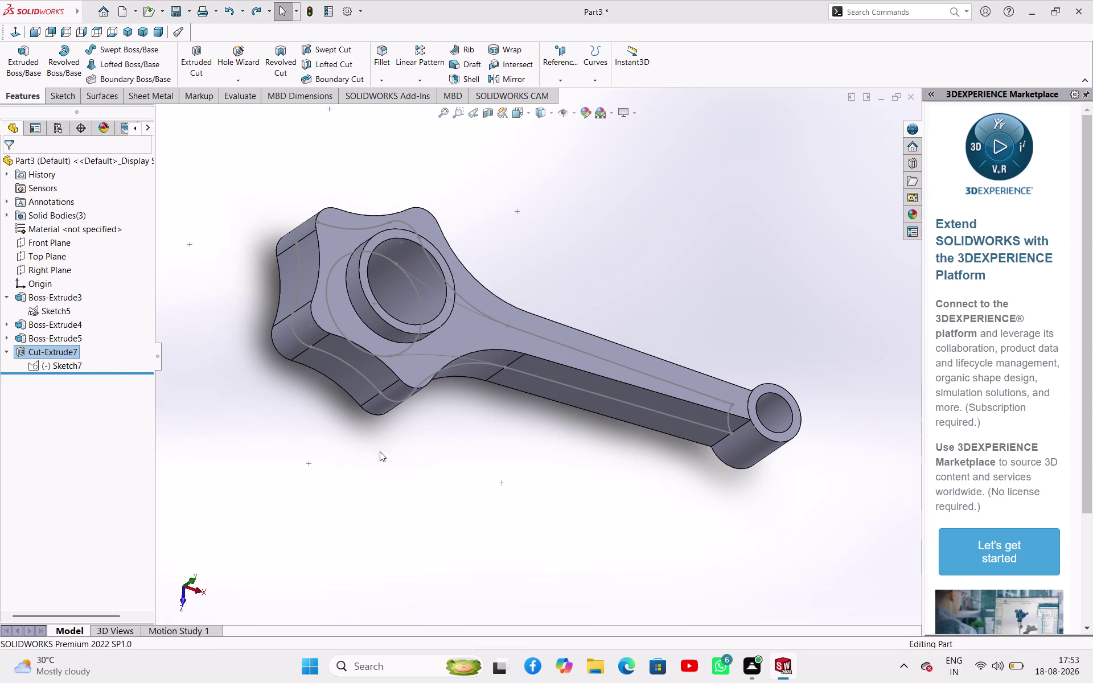
click(332, 454)
click(67, 351)
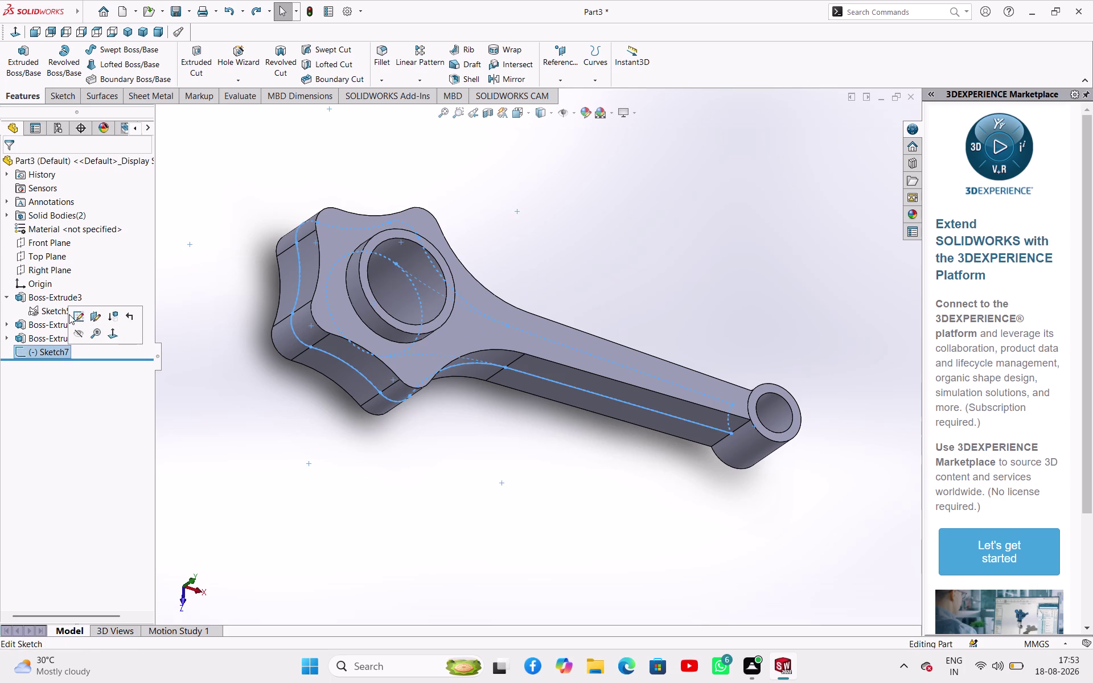
Reopen Sketch7 for editing and return to a top-down view.
click(74, 314)
click(536, 268)
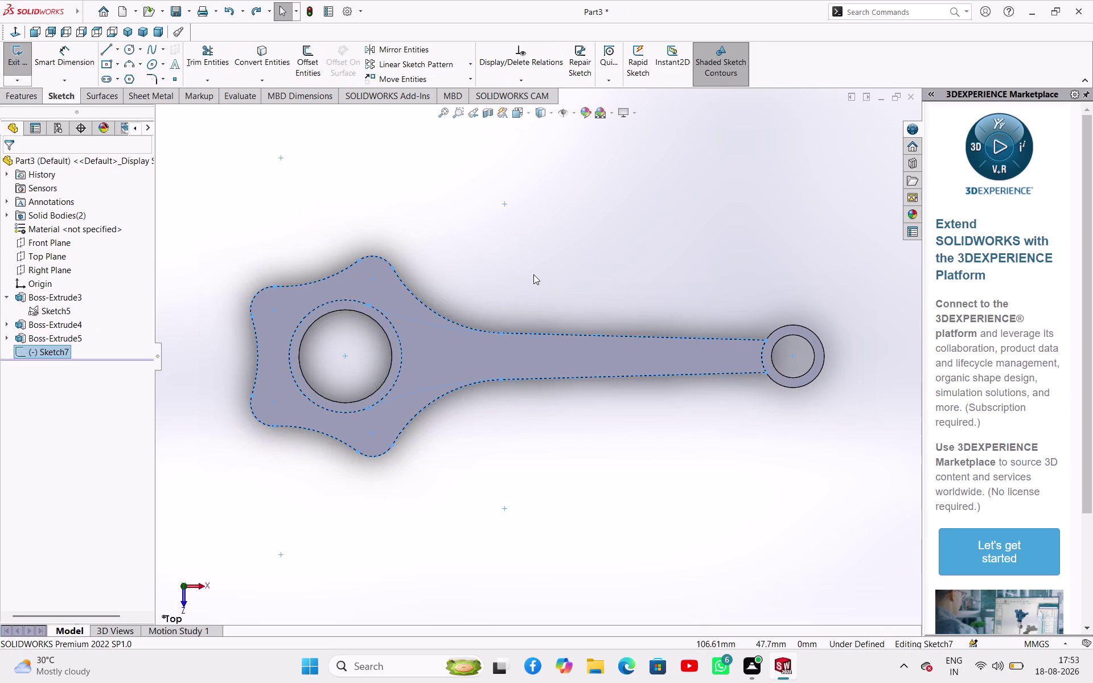
click(533, 468)
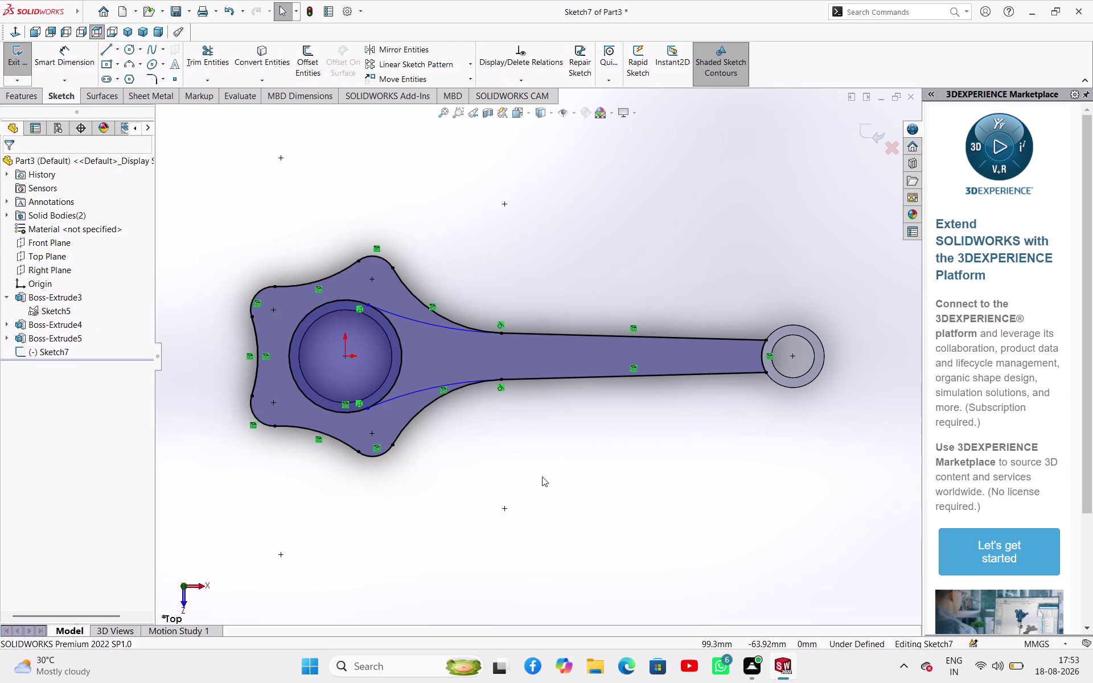
middle_drag(604, 482, 611, 400)
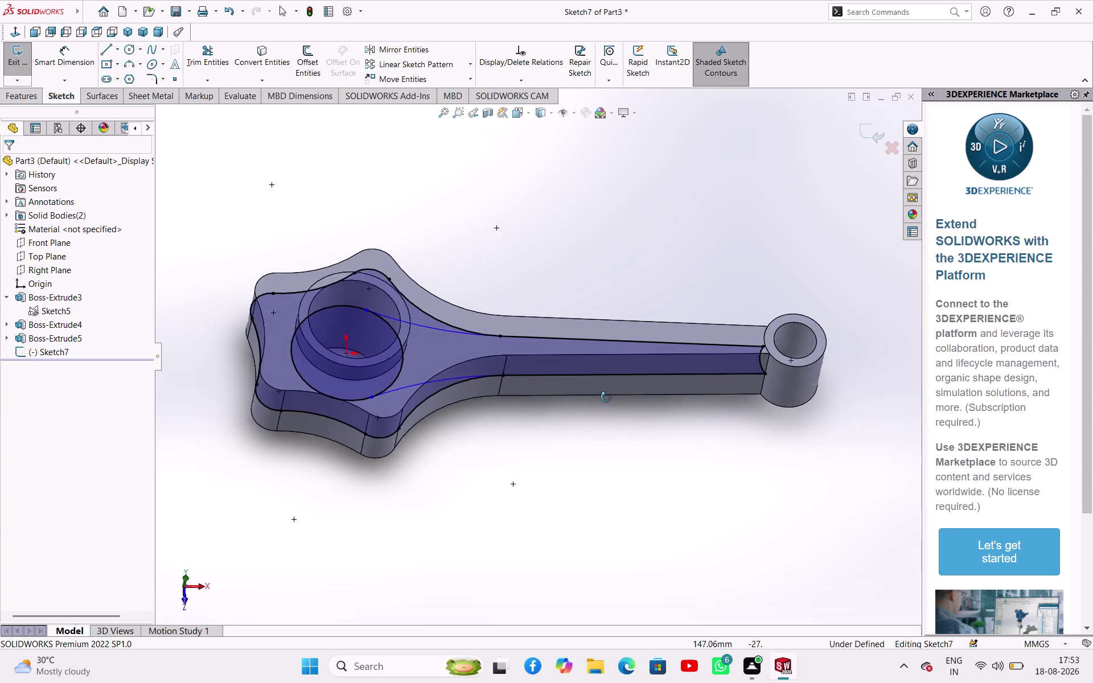
middle_drag(611, 400, 607, 389)
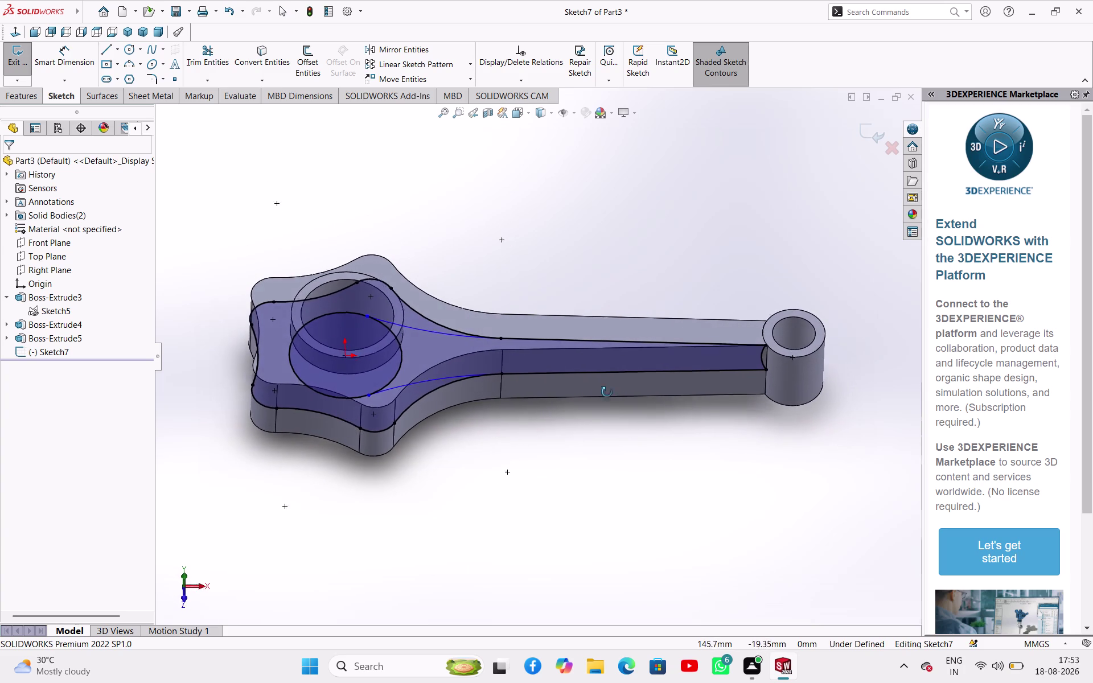
middle_drag(607, 388, 608, 473)
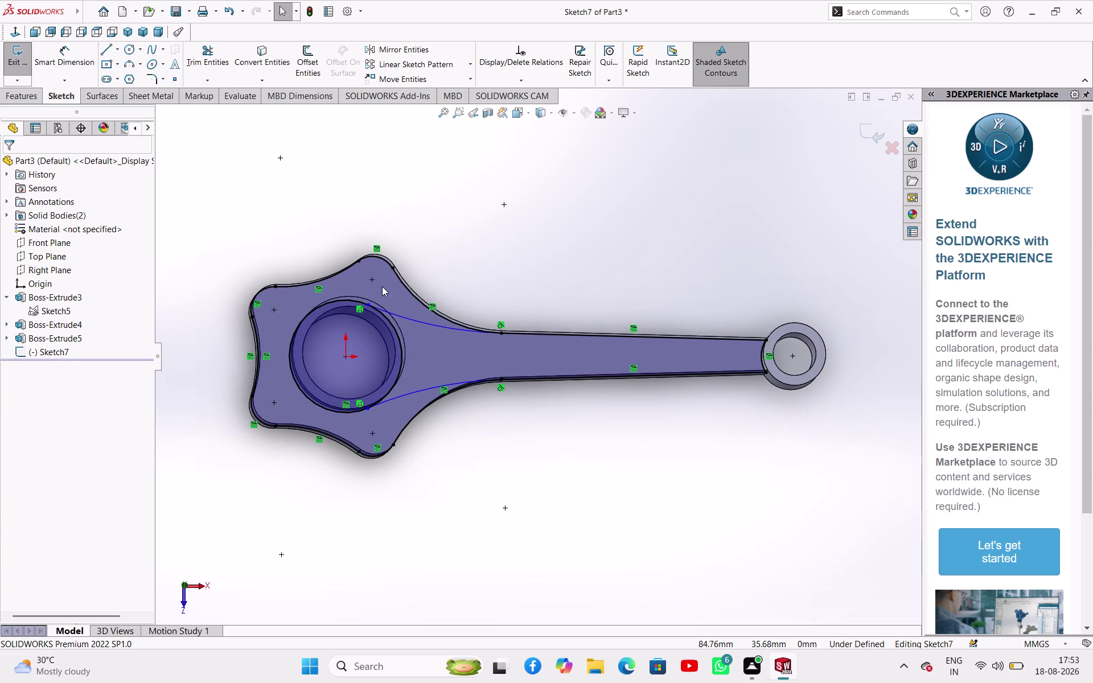
click(183, 587)
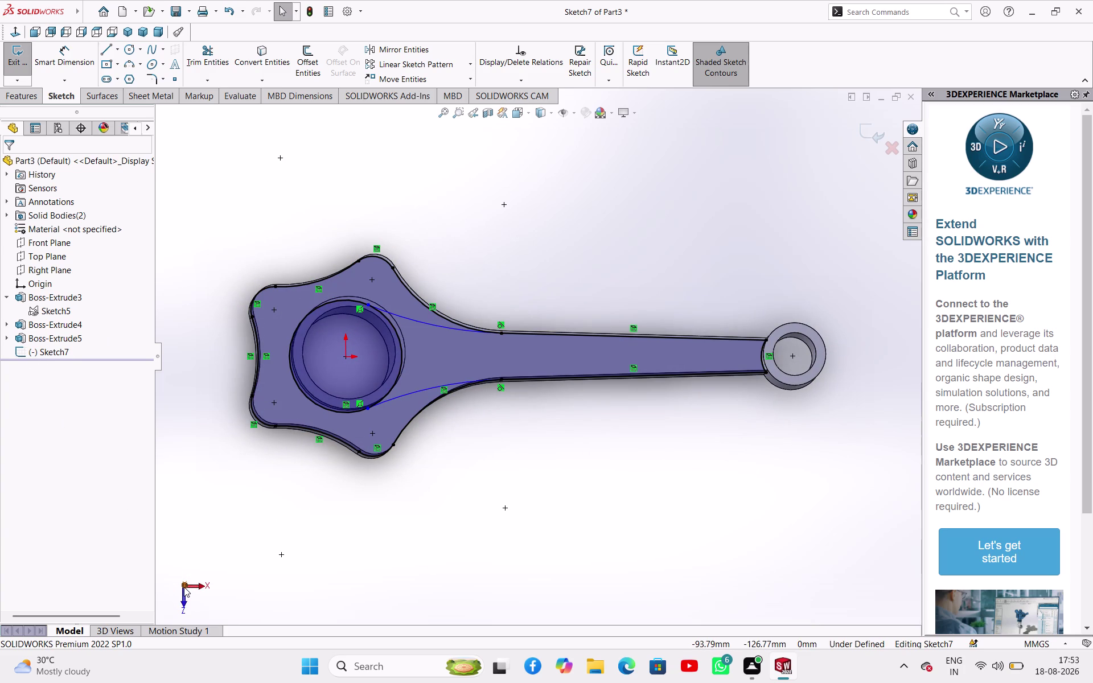
Convert the 52 mm bore edge into Sketch7 and exit the sketch.
click(258, 62)
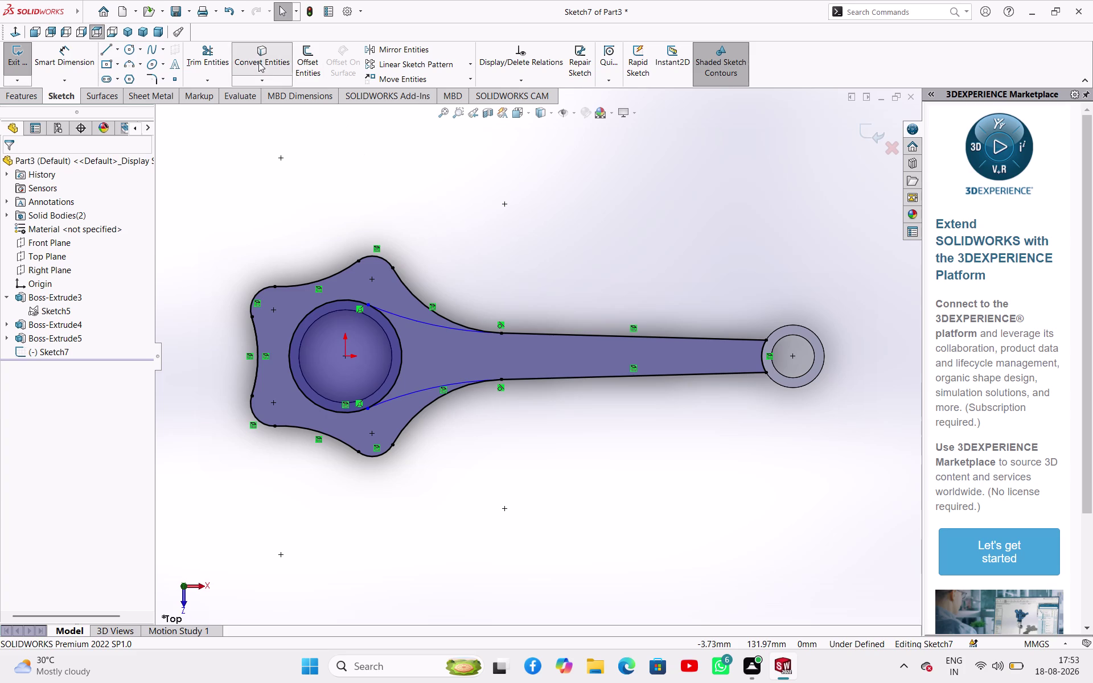
click(309, 326)
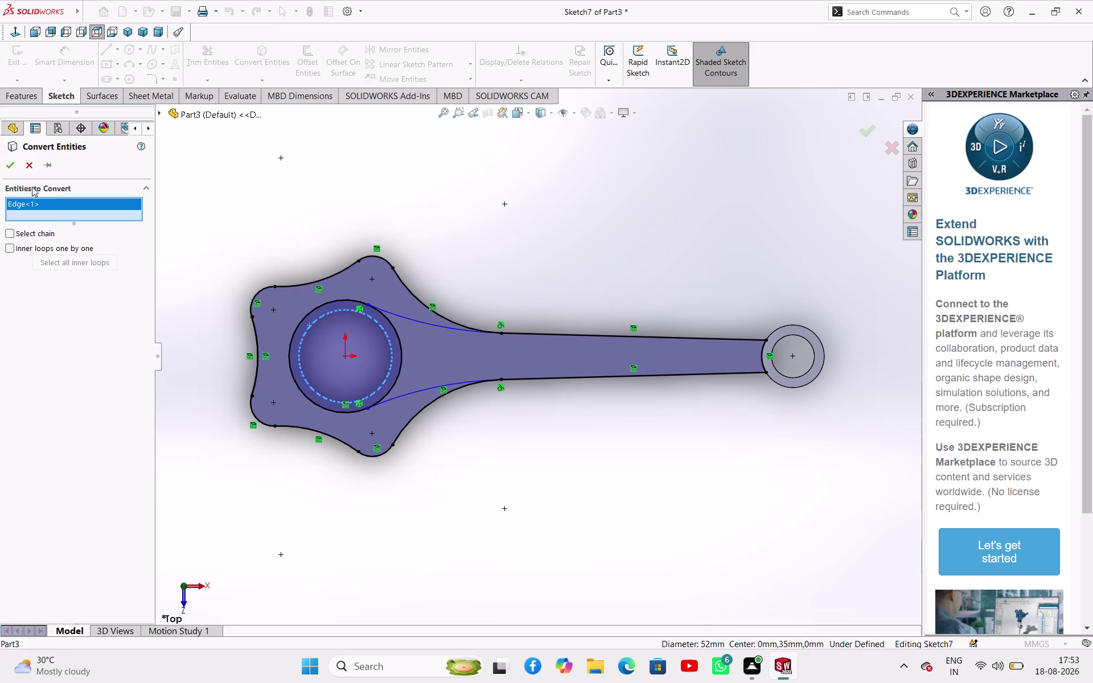
click(8, 162)
click(489, 232)
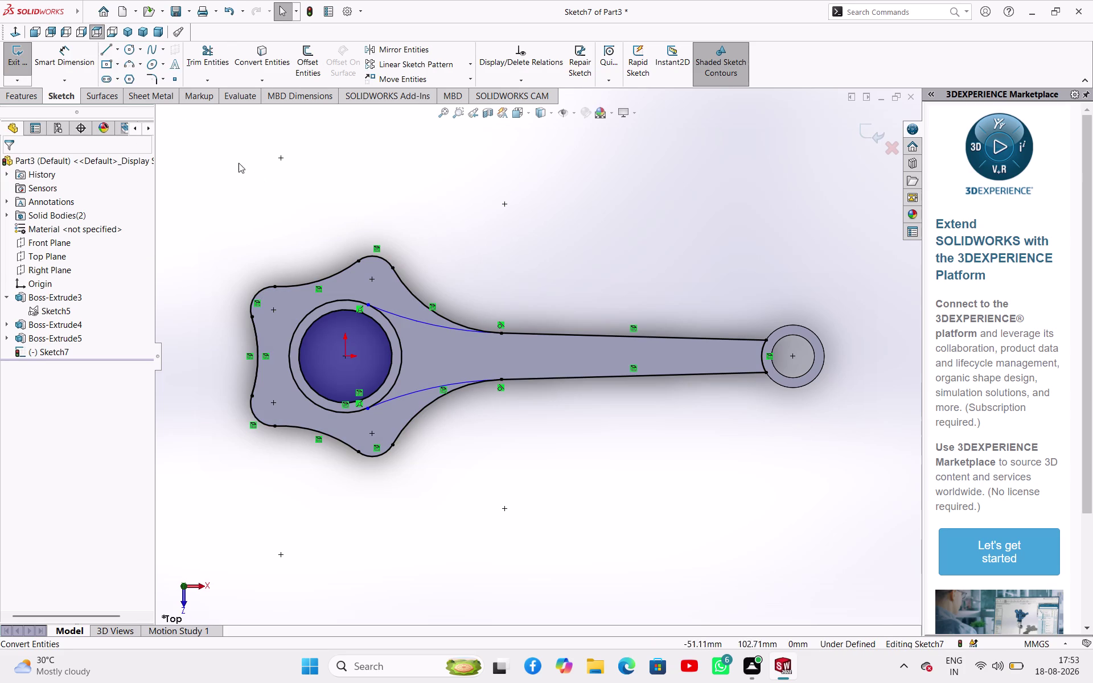
click(23, 60)
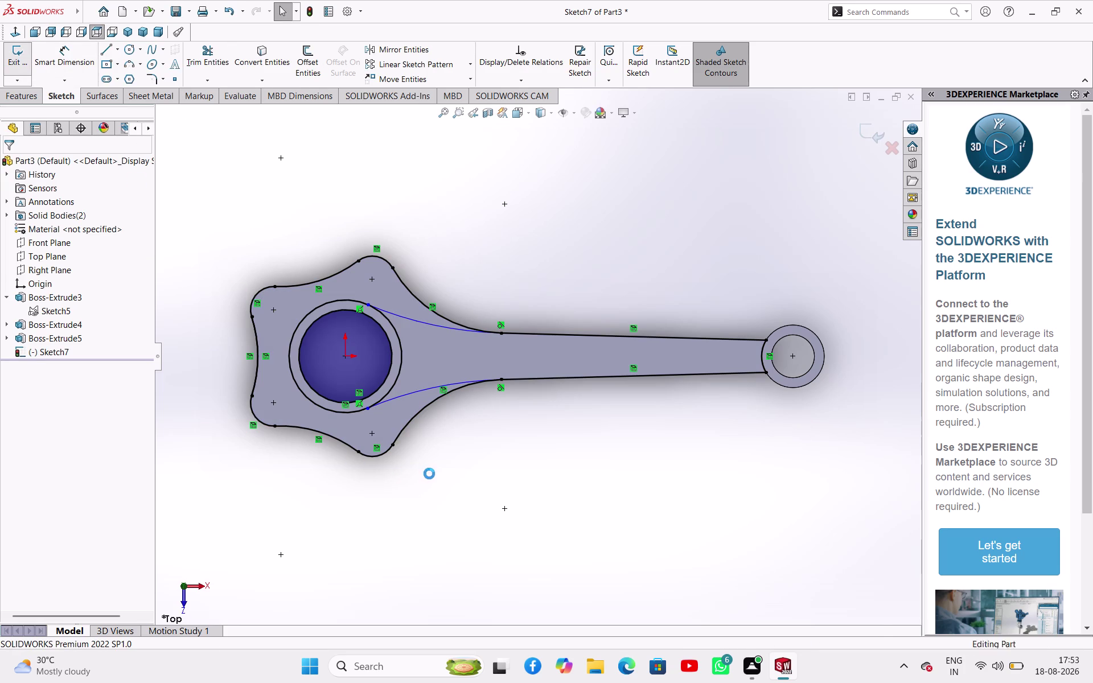
middle_drag(470, 521, 492, 360)
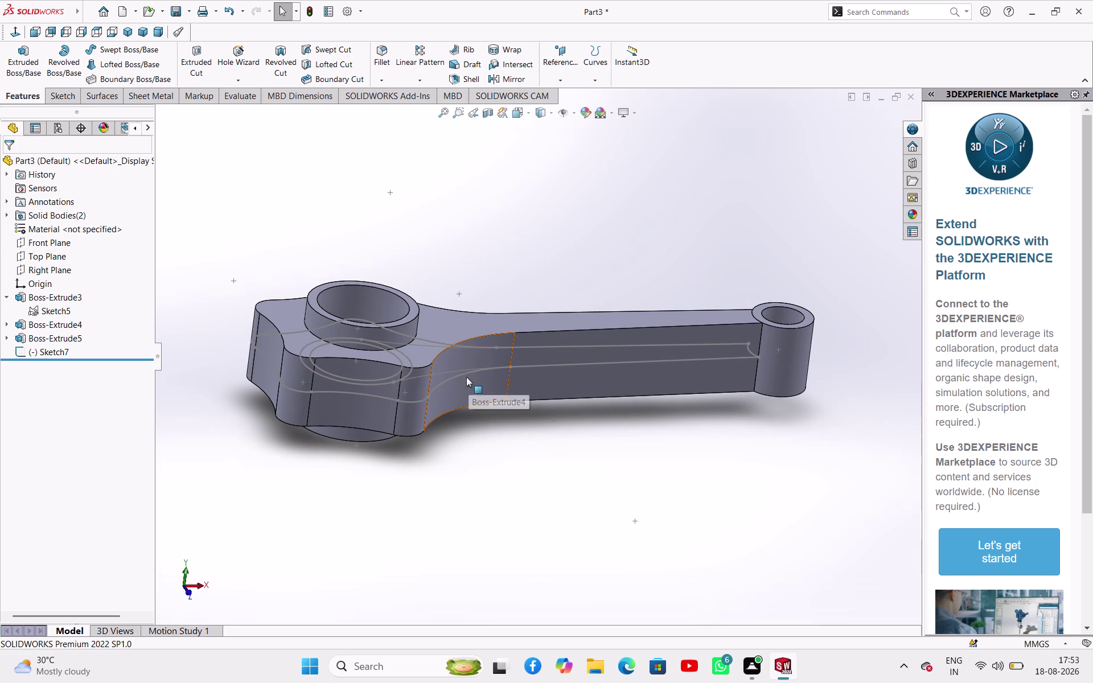
Try an extrude from Sketch7 and cancel the cut after its rebuild error.
click(462, 374)
click(181, 425)
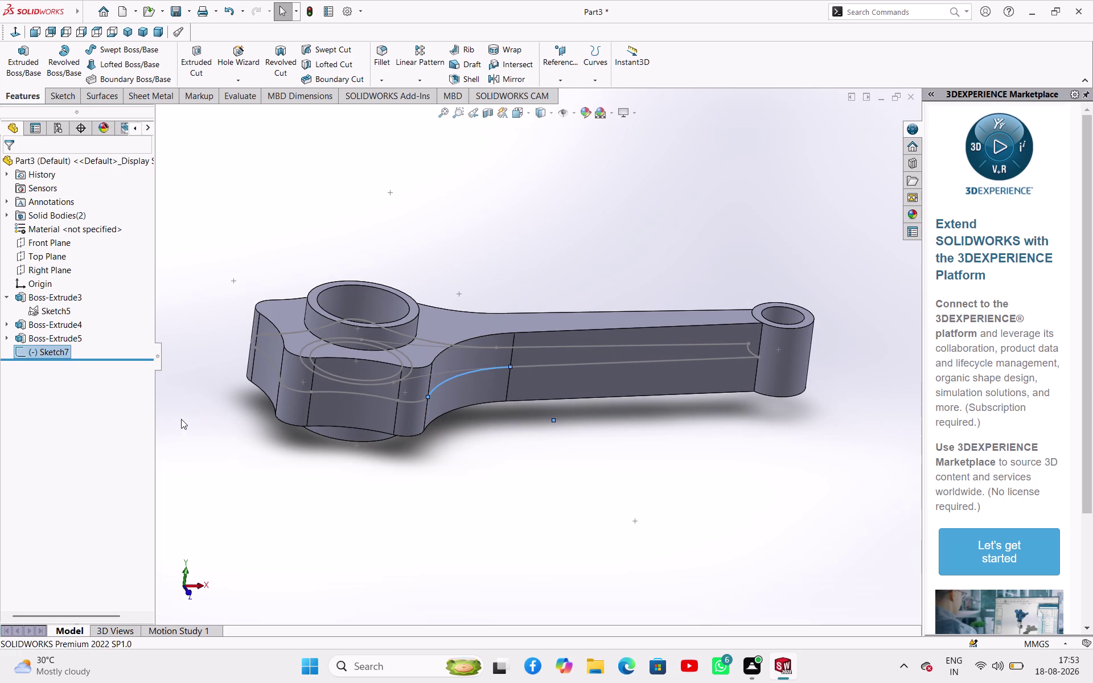
click(191, 59)
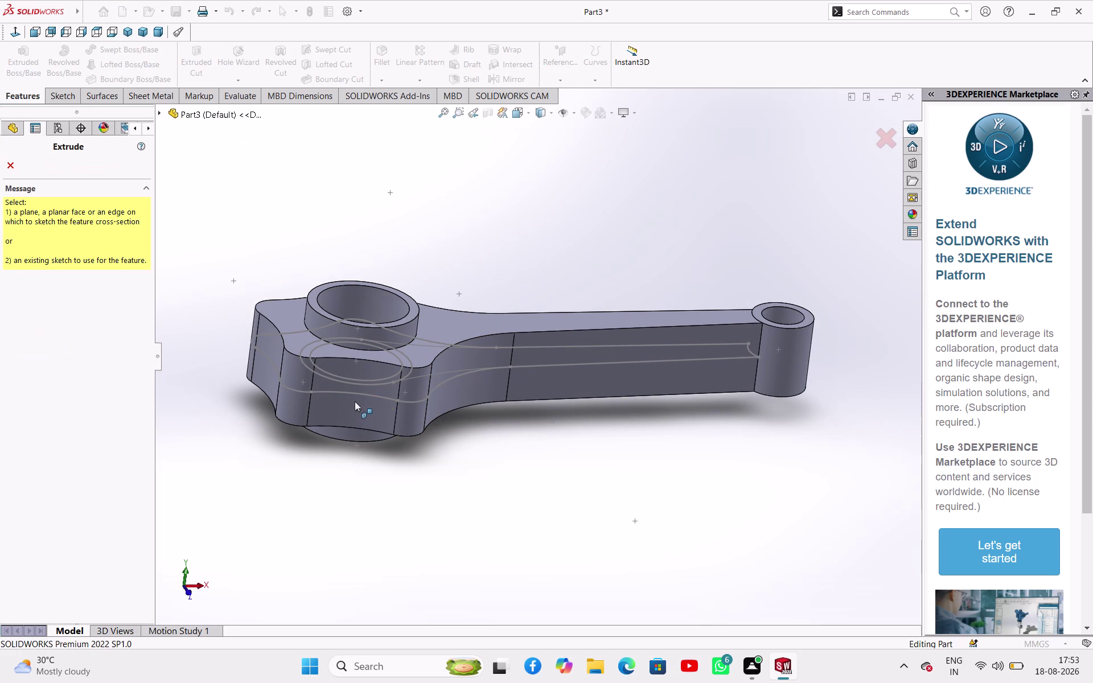
click(357, 394)
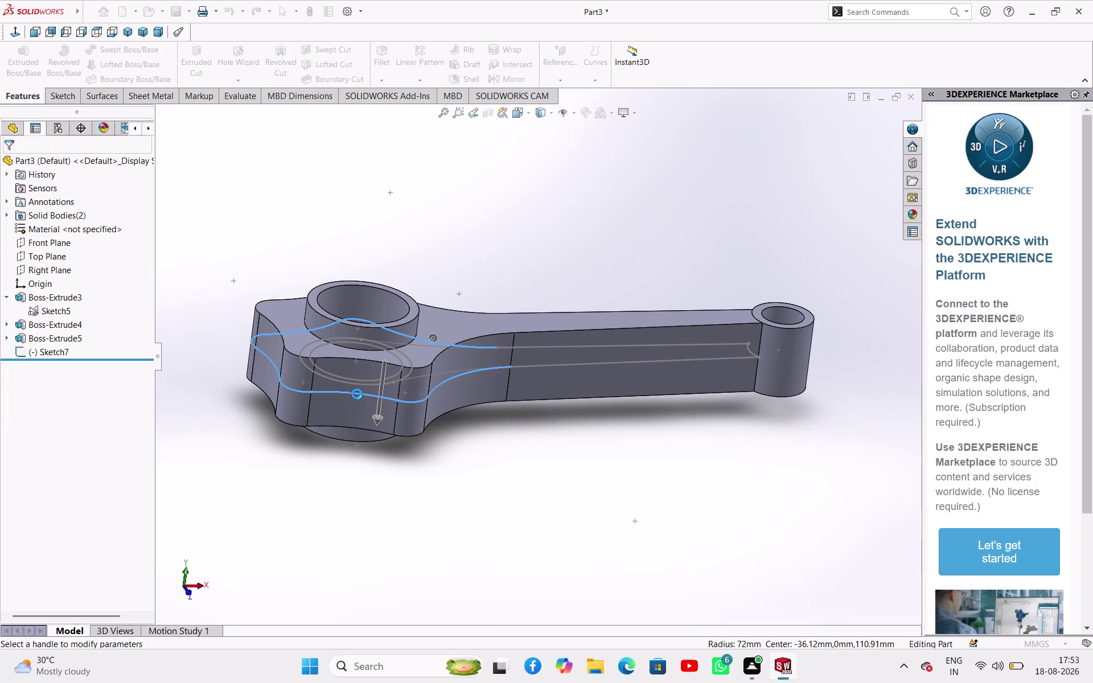
click(13, 166)
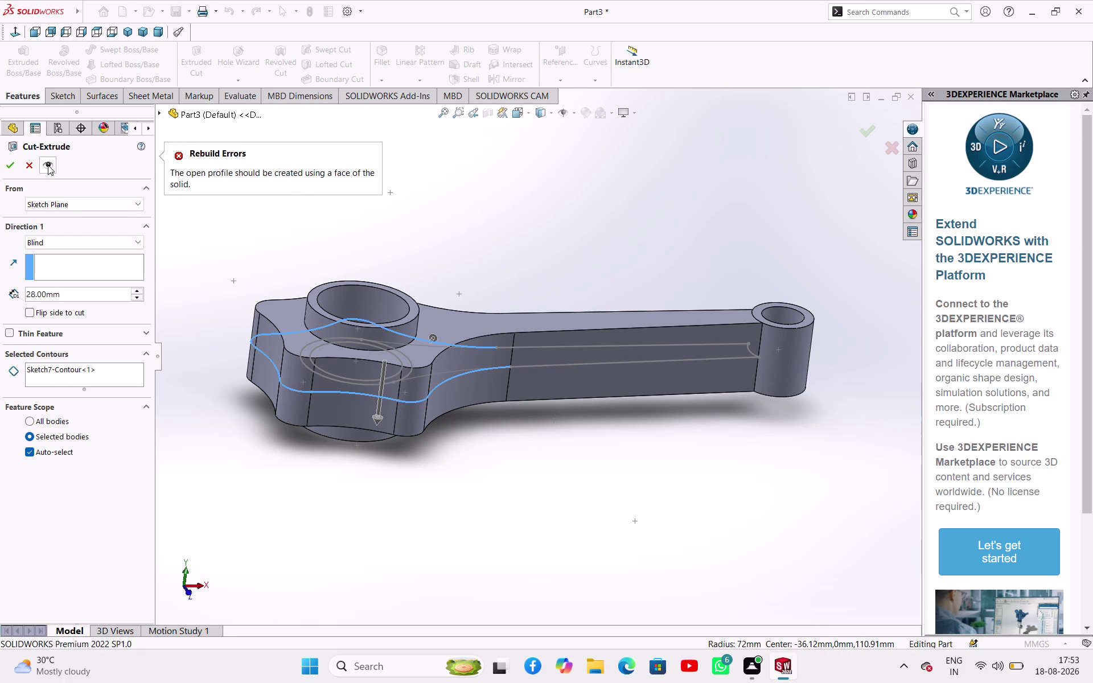
click(26, 163)
click(420, 218)
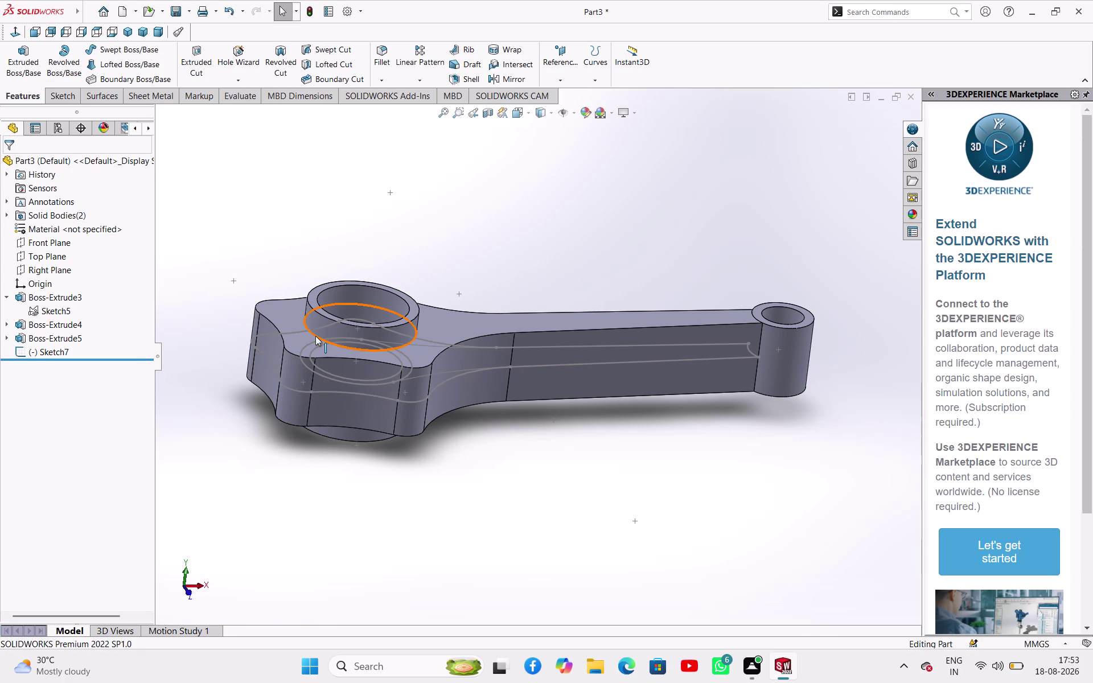
Re-edit Sketch7 and apply Extruded Cut, recreating Cut-Extrude7 with three bodies.
key(ctrl+z)
key(ctrl+z)
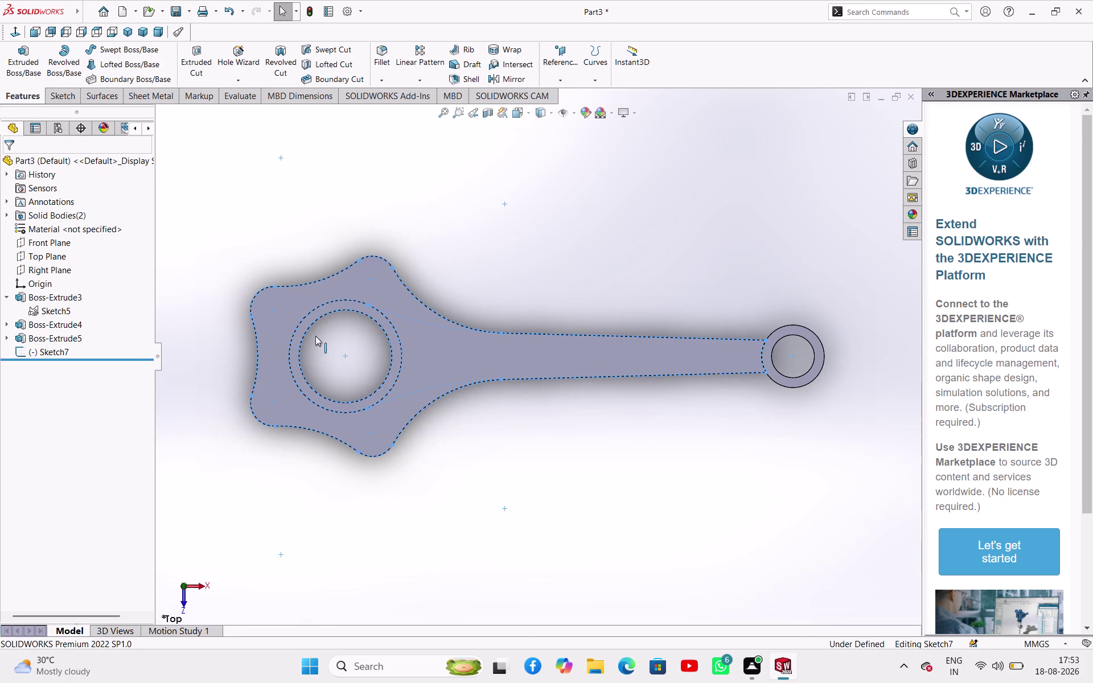
key(ctrl+z)
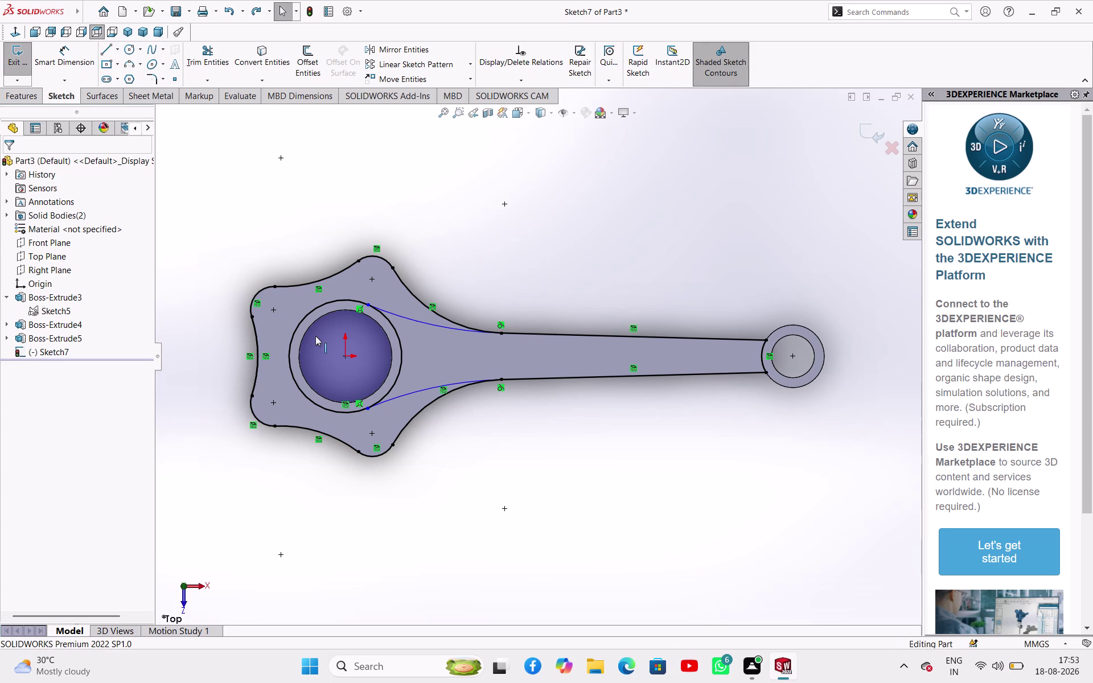
key(ctrl+z)
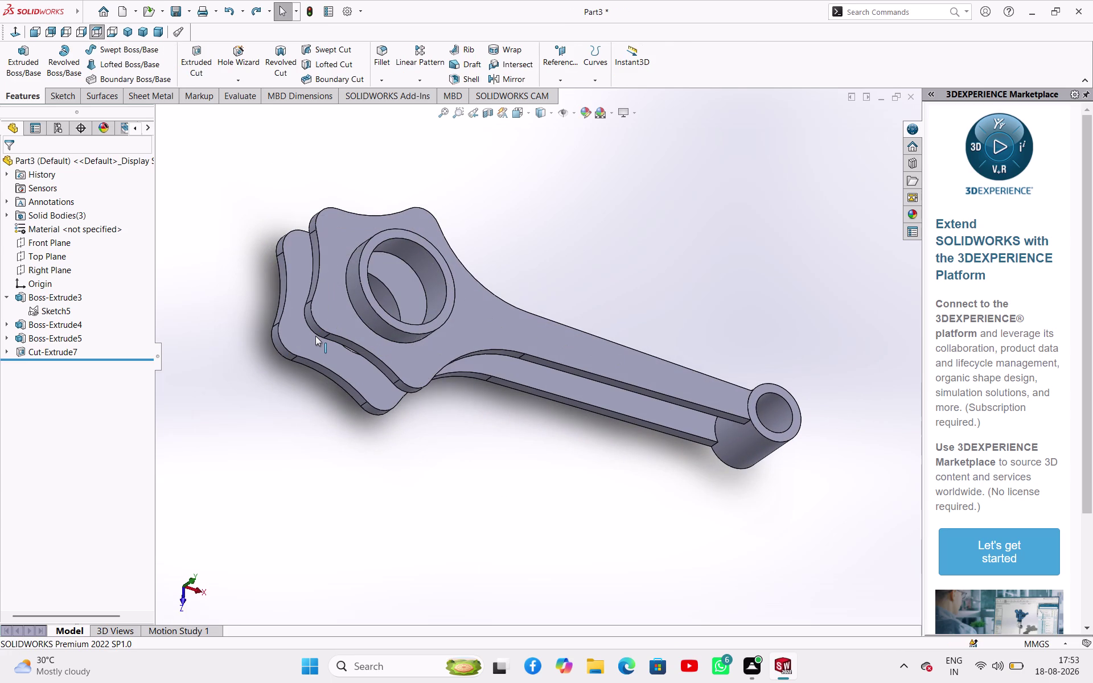
middle_drag(507, 442, 524, 384)
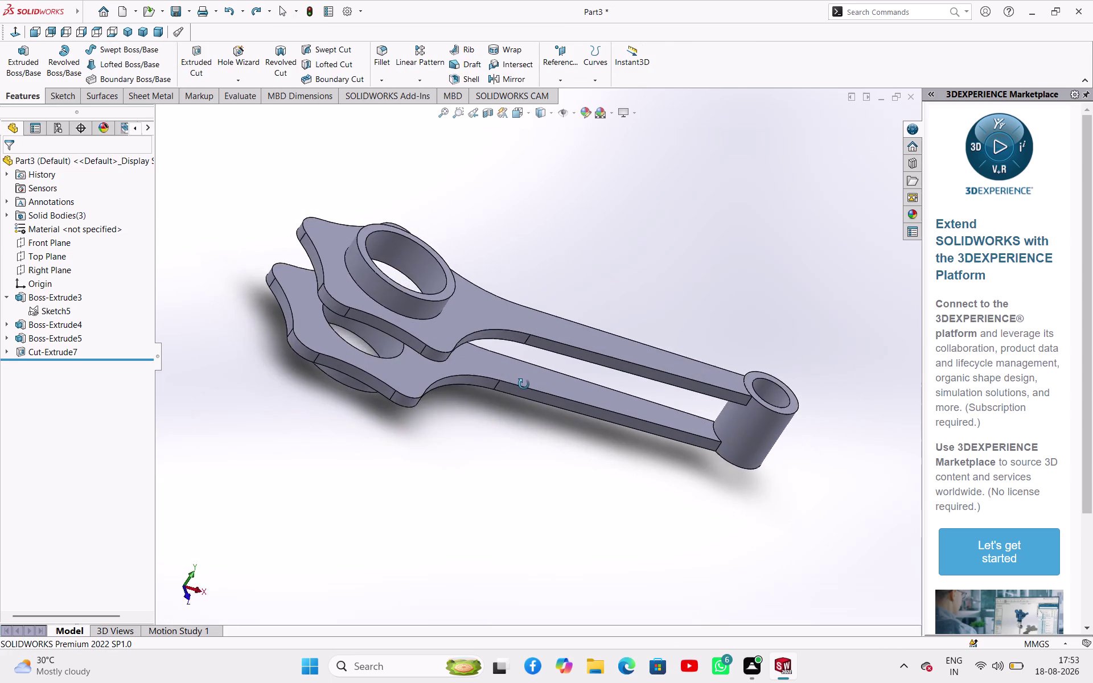
middle_drag(524, 384, 472, 341)
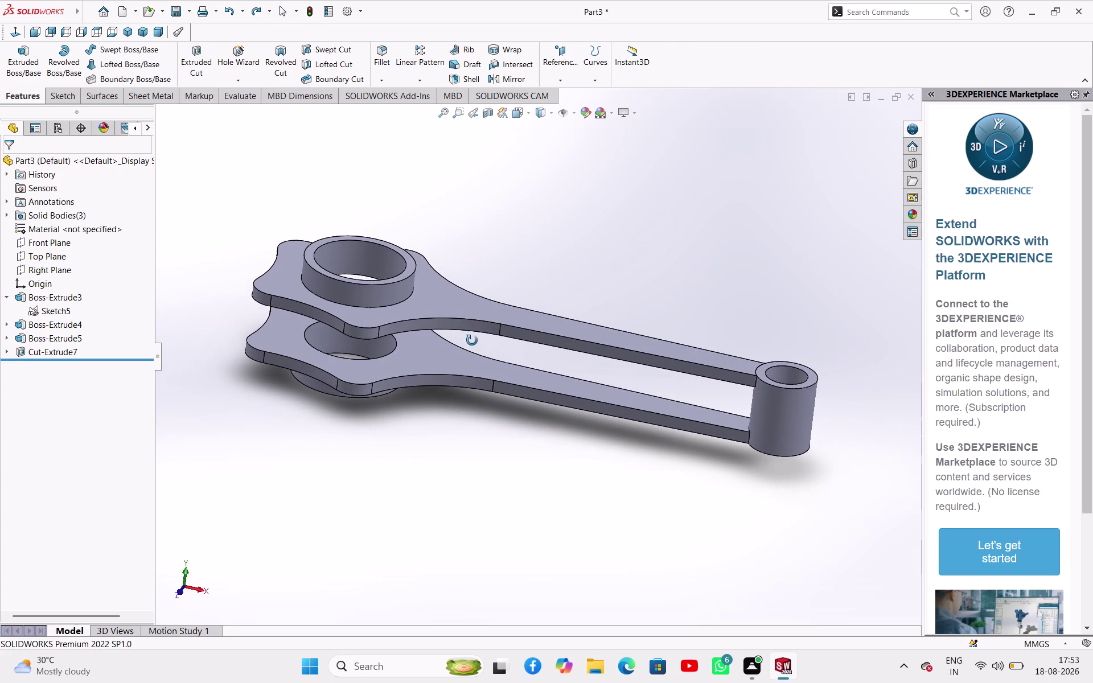
middle_drag(472, 340, 489, 371)
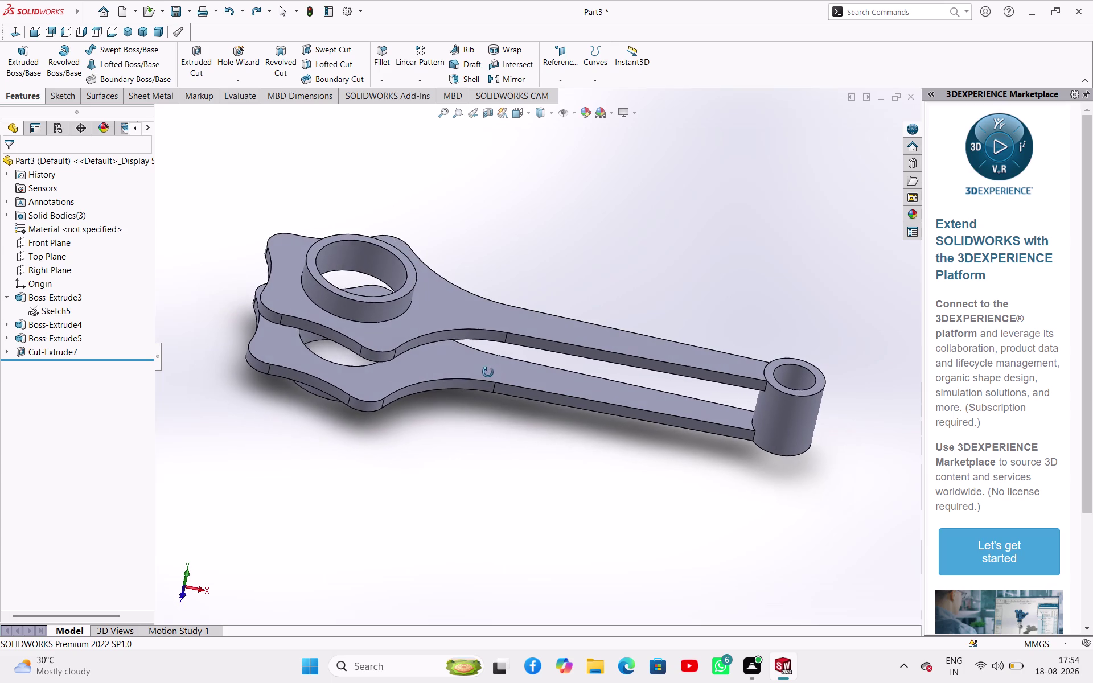
middle_drag(489, 371, 485, 357)
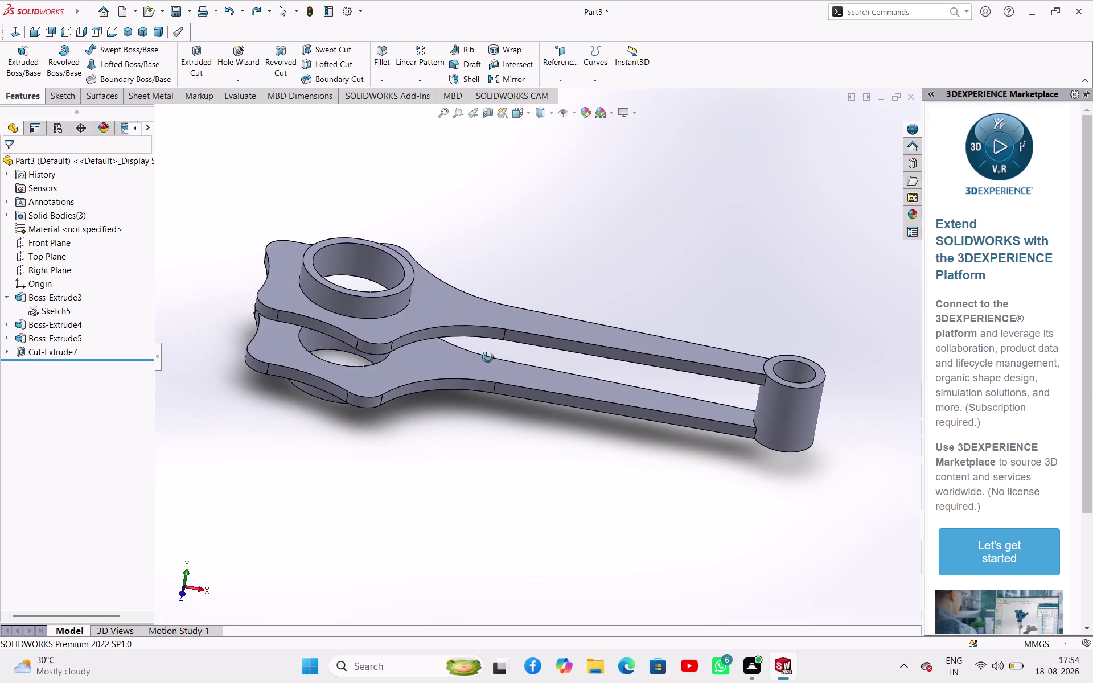
middle_drag(485, 357, 497, 371)
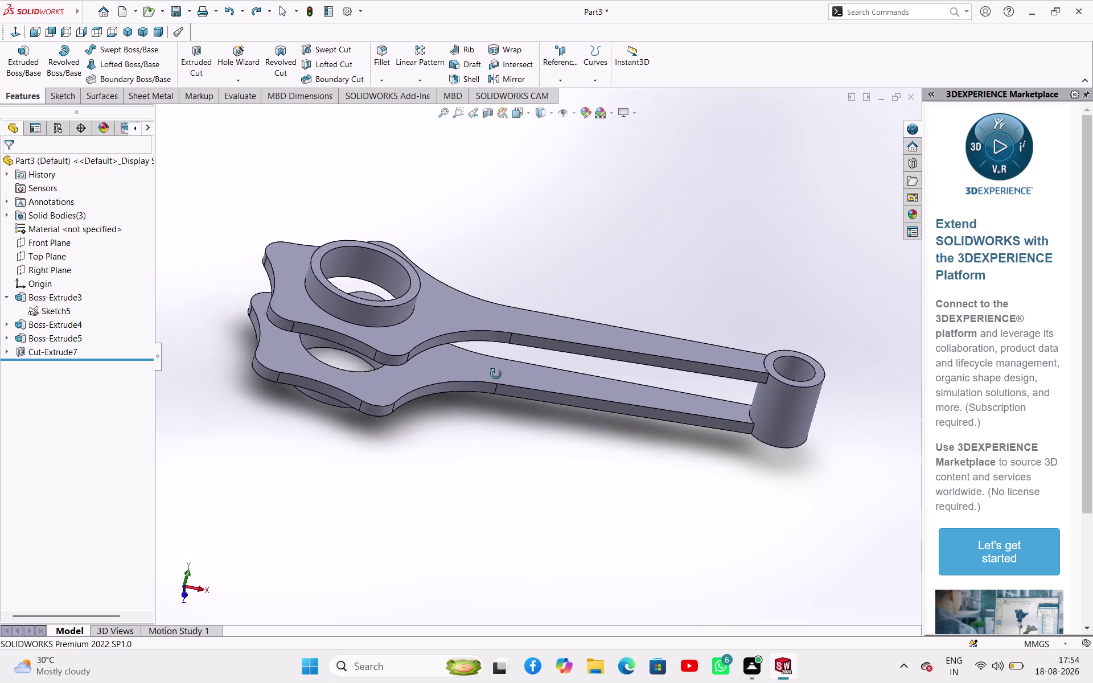
middle_drag(497, 372, 477, 481)
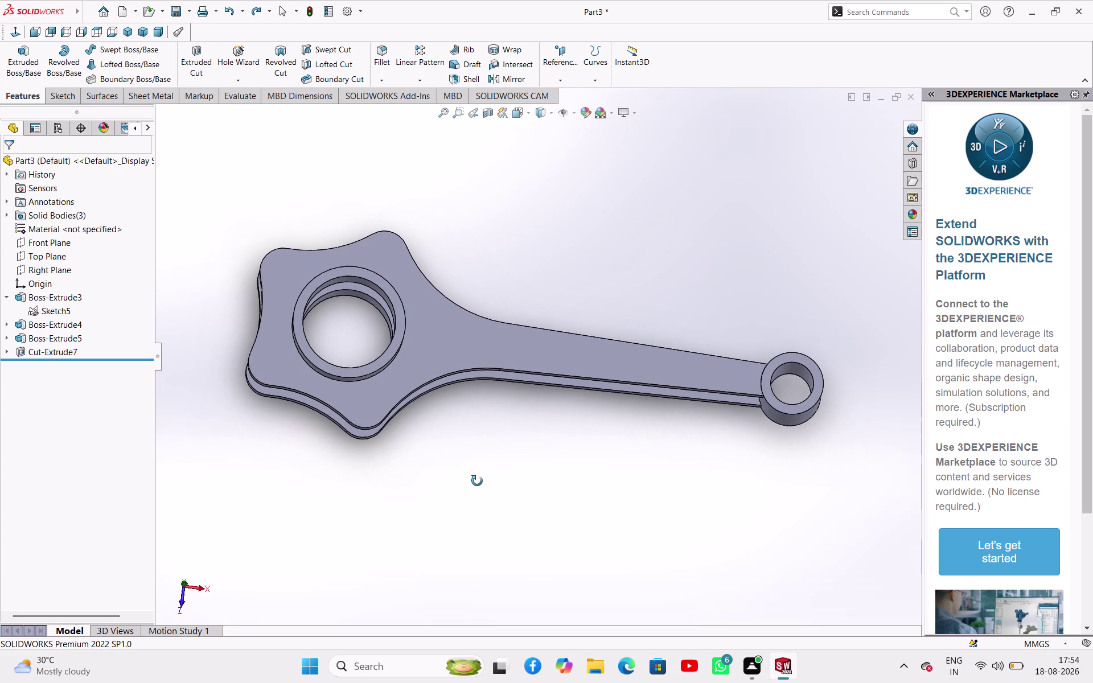
middle_drag(477, 481, 473, 490)
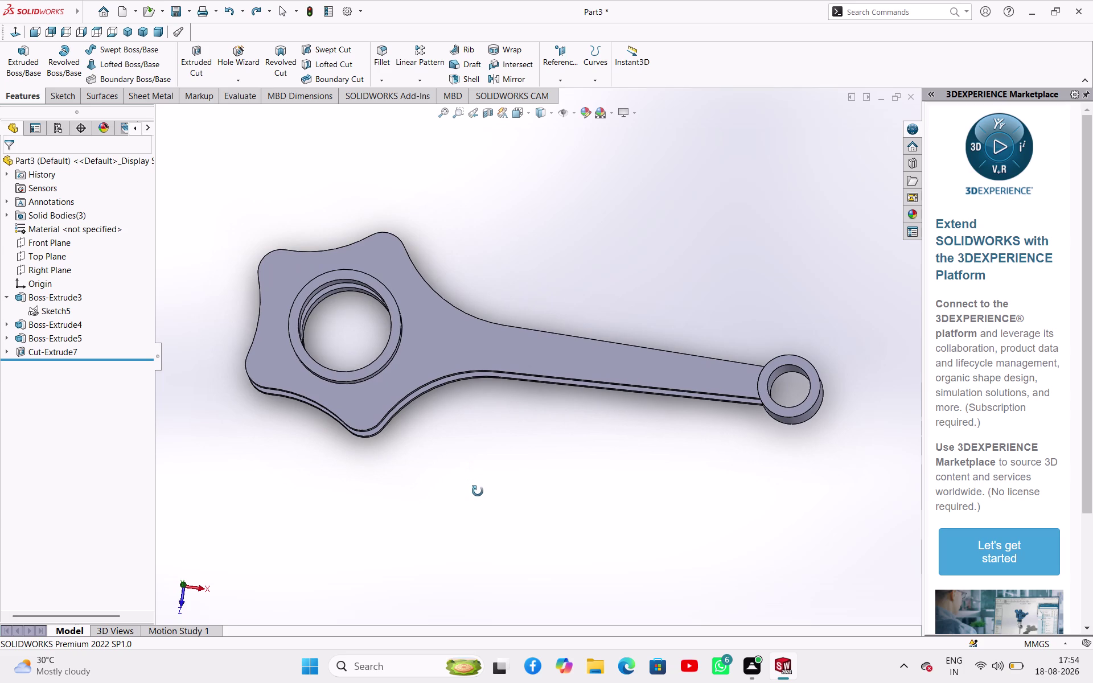
middle_drag(473, 490, 494, 391)
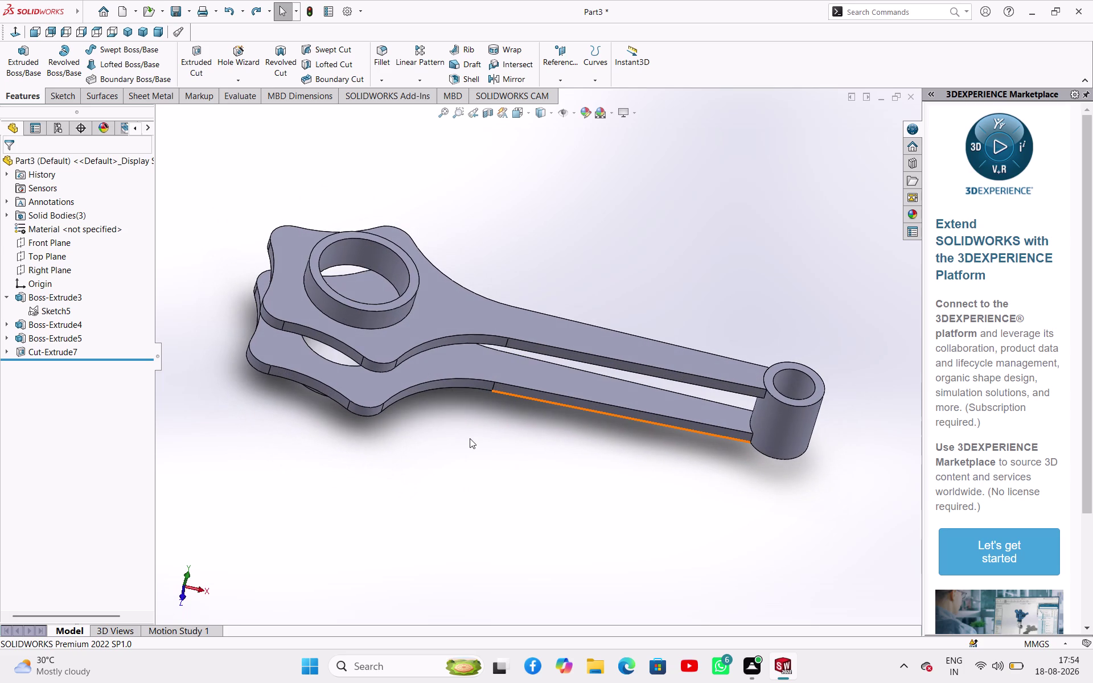
Roll back Cut-Extrude7 and reopen Sketch7 for editing.
key(ctrl+z)
key(ctrl+z)
key(ctrl+z)
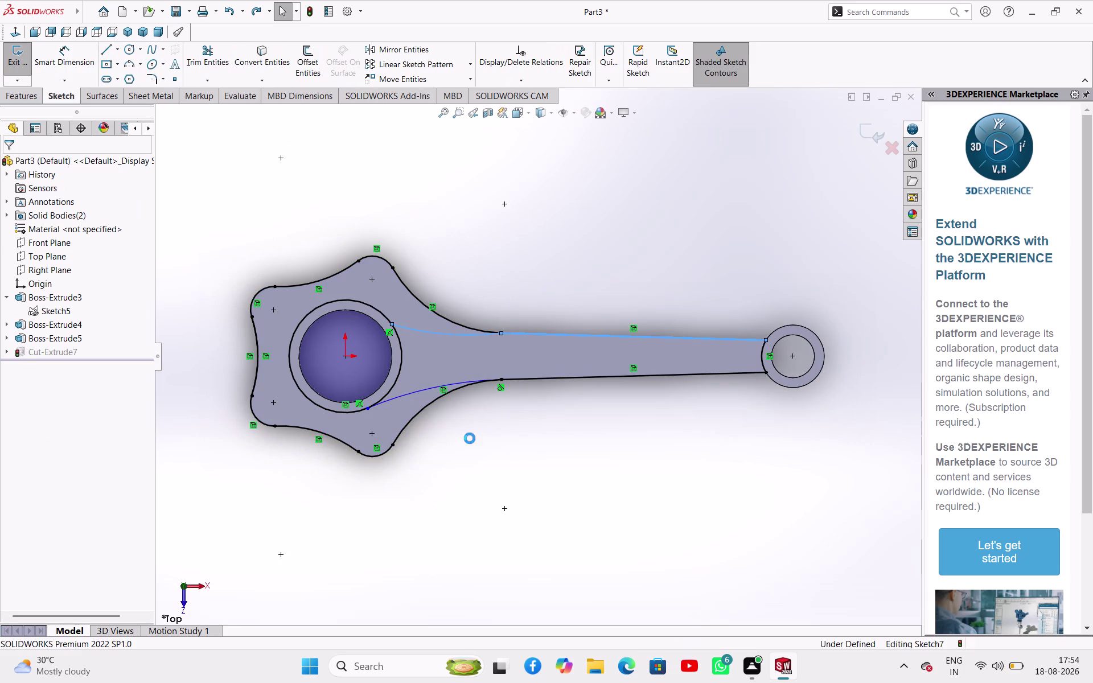
key(ctrl+z)
key(ctrl+z)
key(ctrl+z)
key(ctrl+z)
key(ctrl+z)
key(ctrl+z)
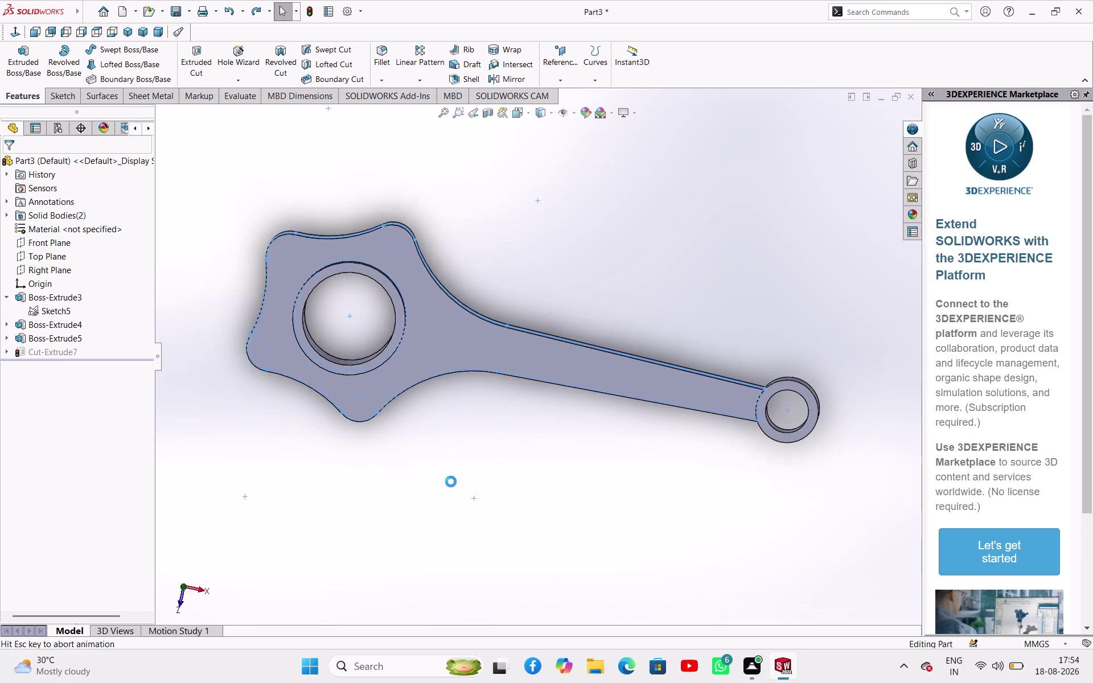
middle_drag(471, 499, 463, 454)
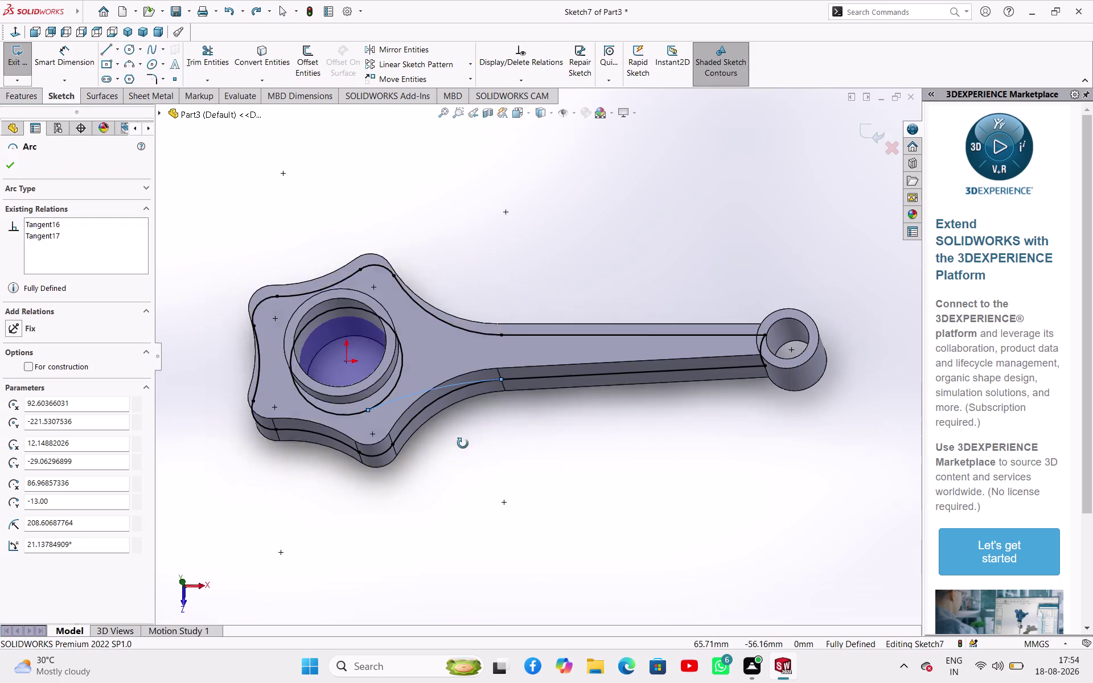
middle_drag(463, 454, 468, 485)
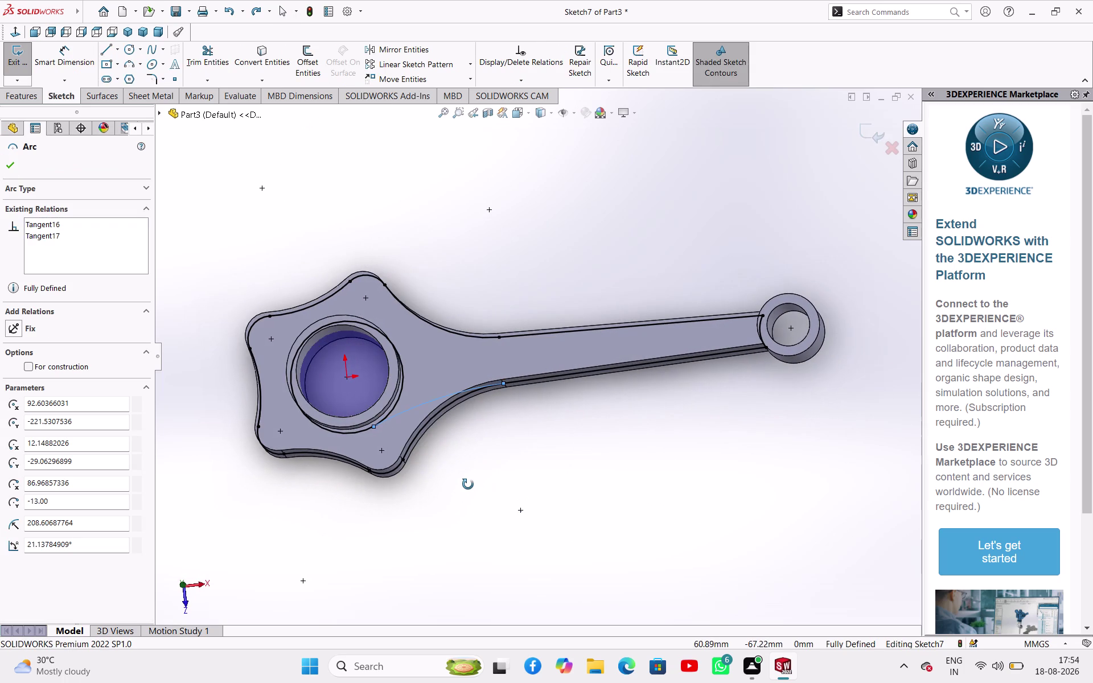
middle_drag(468, 485, 469, 485)
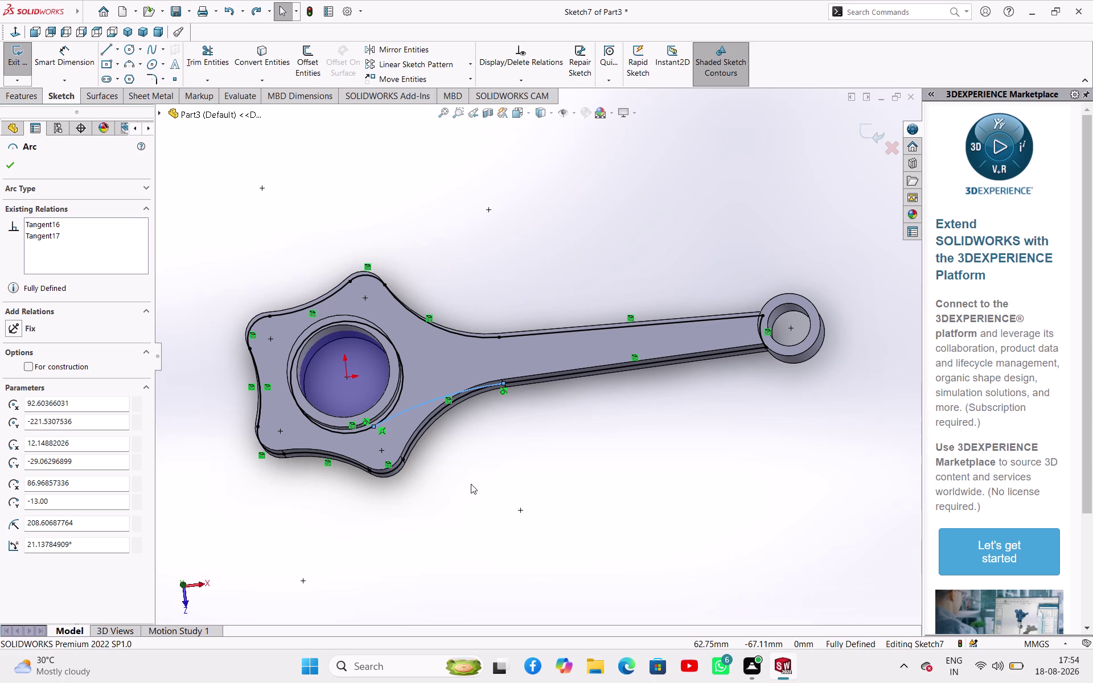
Draw the upper blending arc and select it with the bore circle for relations.
click(15, 159)
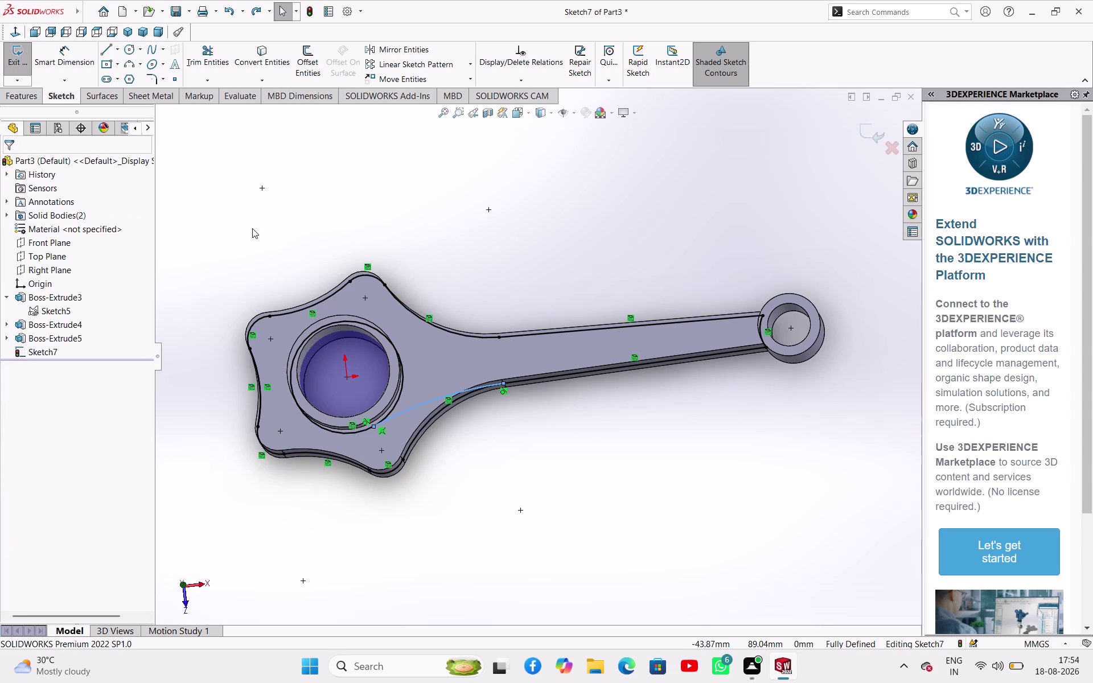
key(ctrl+z)
key(ctrl+z)
key(ctrl+z)
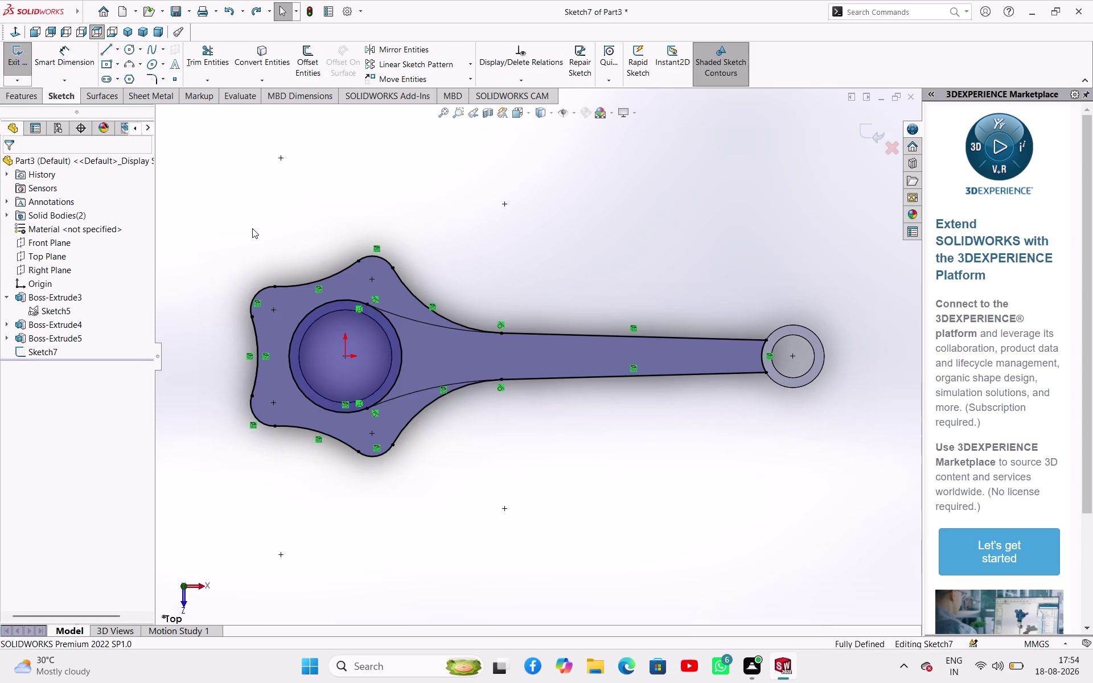
key(ctrl+z)
key(ctrl+z)
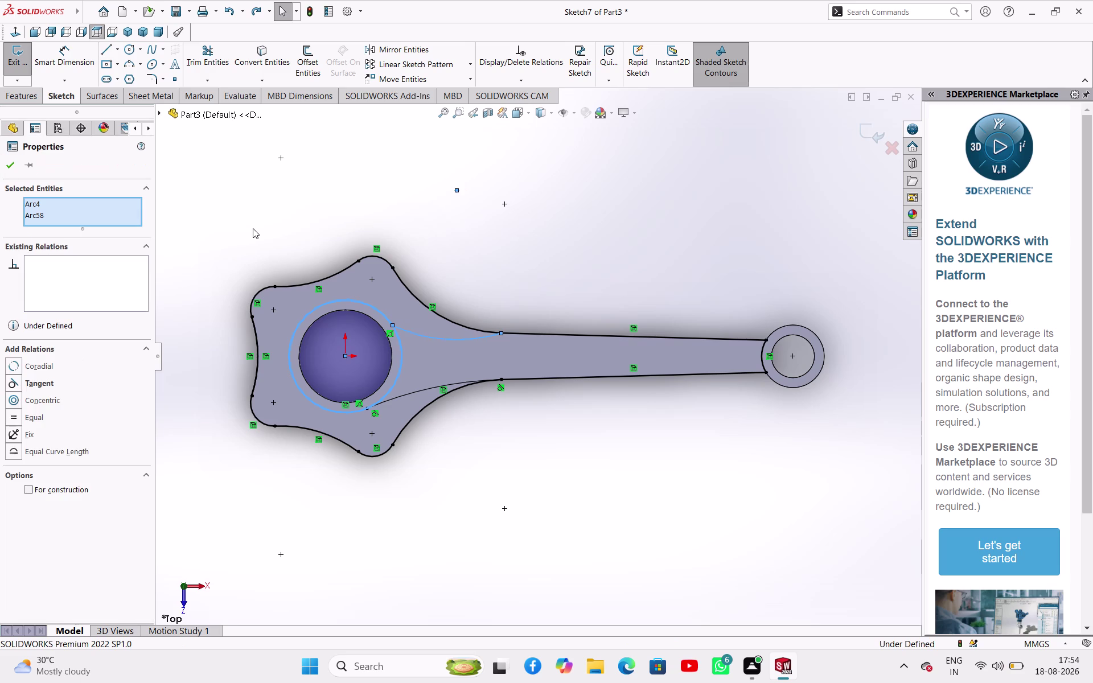
key(ctrl+z)
Undo past Sketch7 until Sketch6 reopens with its converted outline and web arcs.
key(ctrl+z)
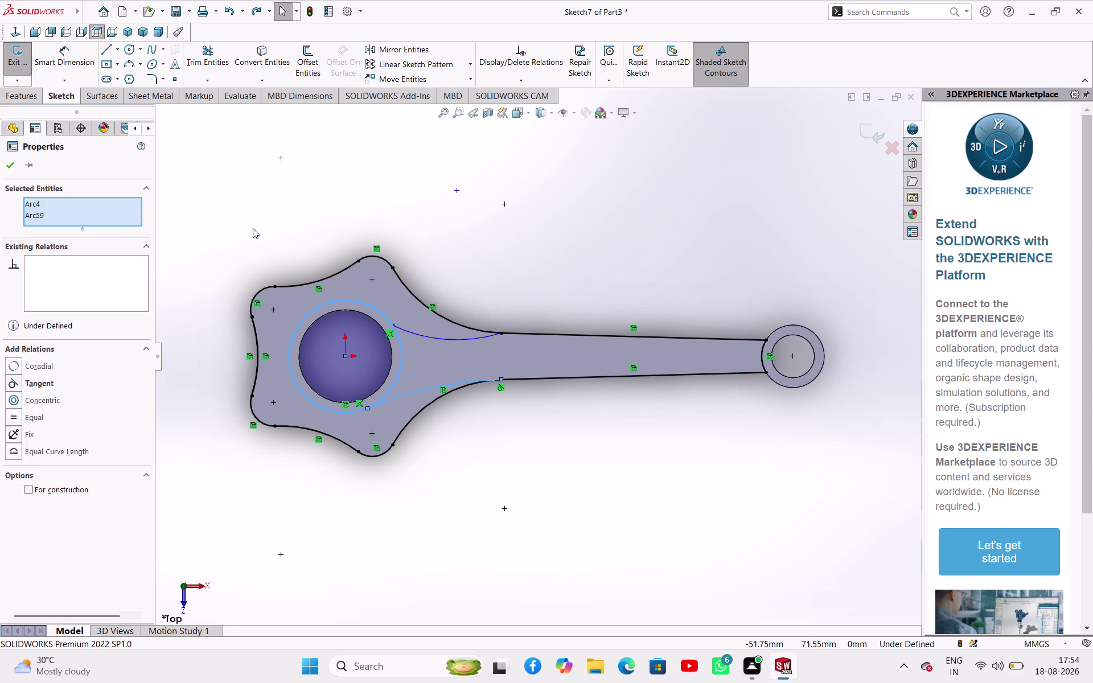
key(ctrl+z)
key(ctrl+z)
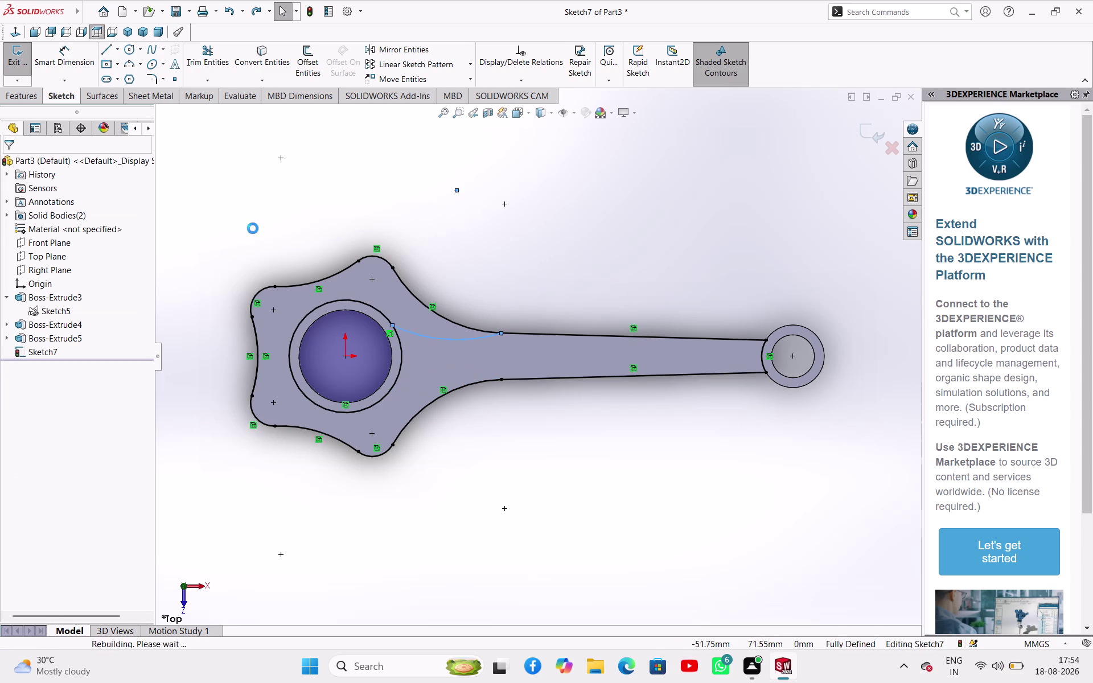
key(ctrl+z)
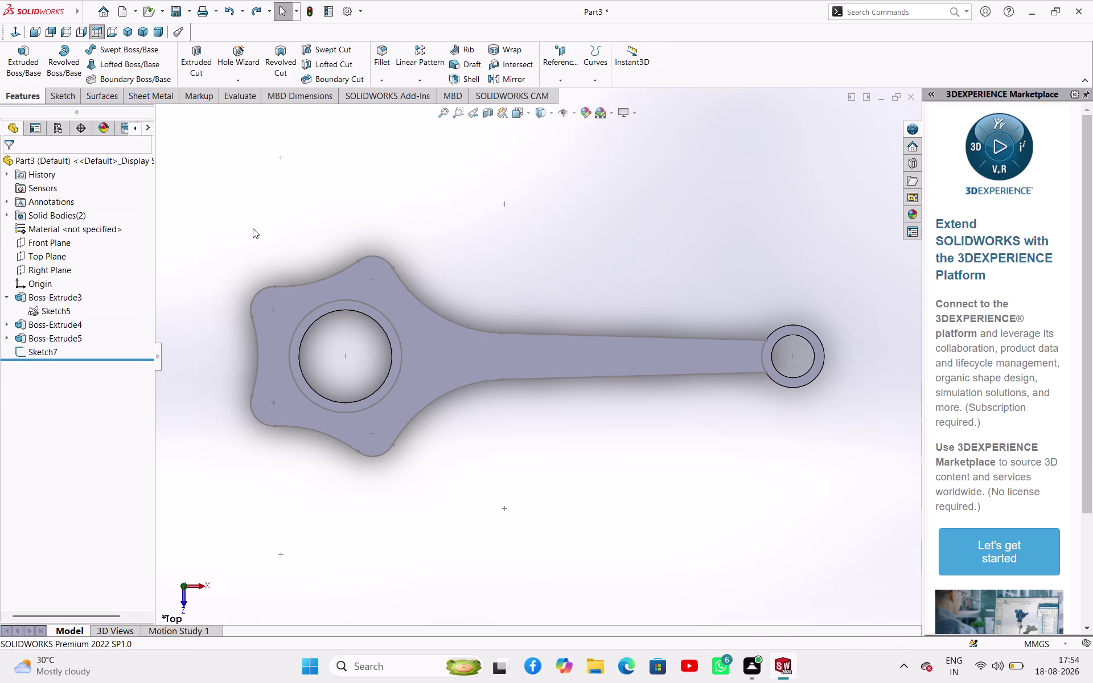
middle_drag(549, 550, 520, 425)
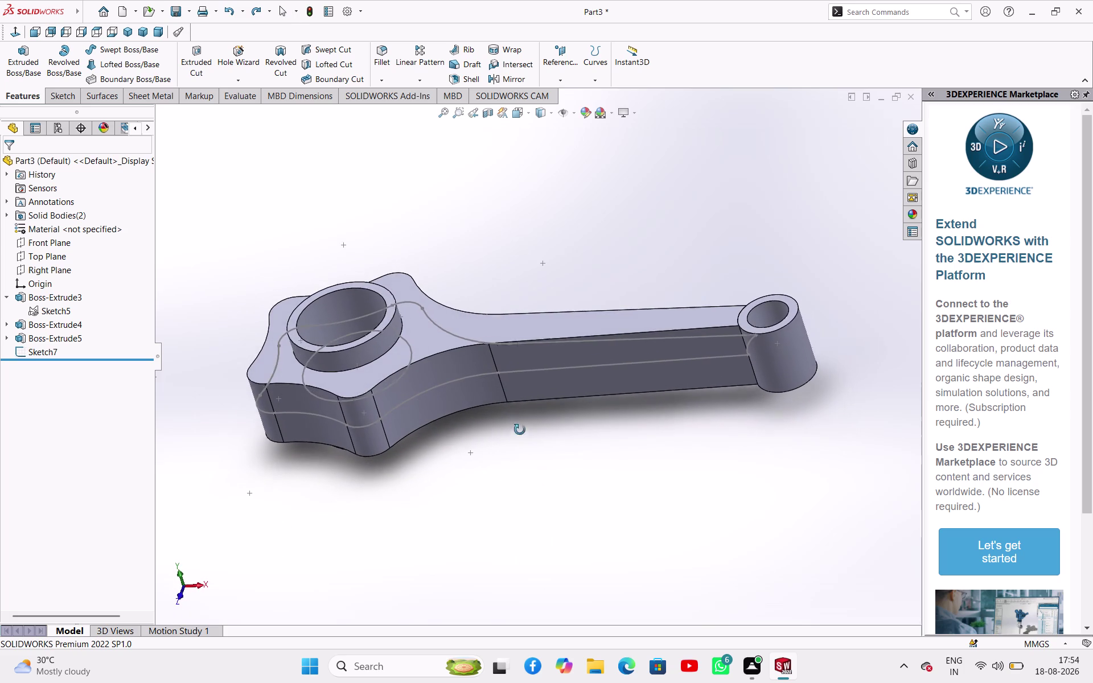
middle_drag(520, 425, 520, 432)
key(ctrl+z)
key(ctrl+z)
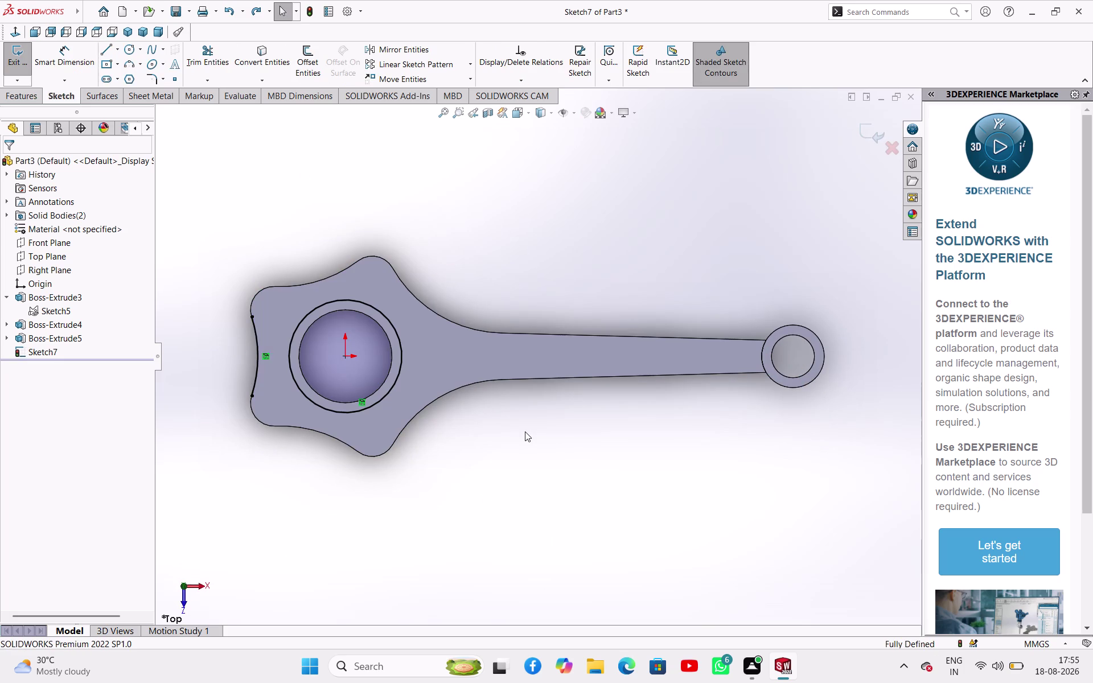
key(ctrl+z)
key(ctrl+z)
key(ctrl+z)
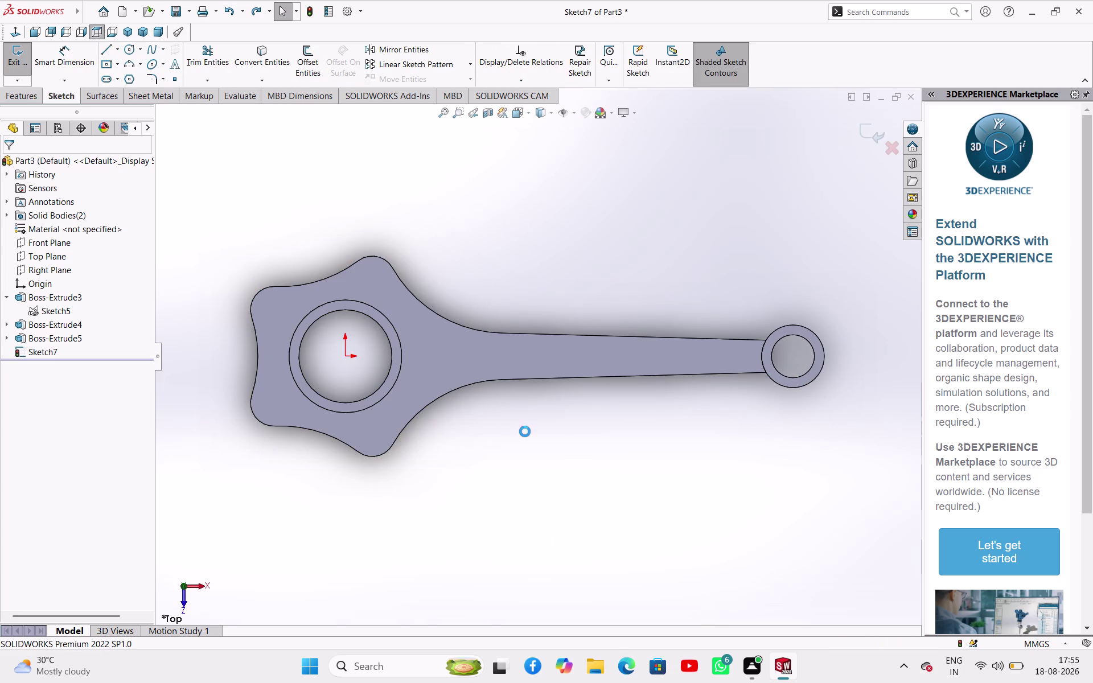
key(ctrl+z)
key(ctrl+z)
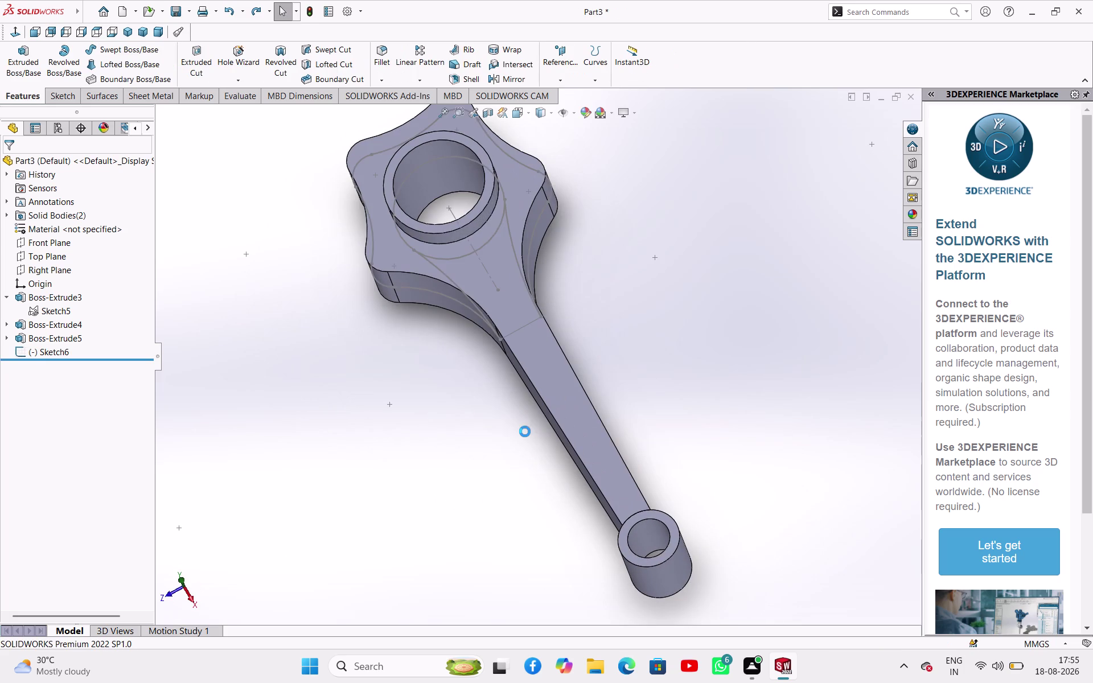
key(ctrl+z)
key(ctrl+z)
Step Sketch6 back through its earlier states.
key(ctrl+z)
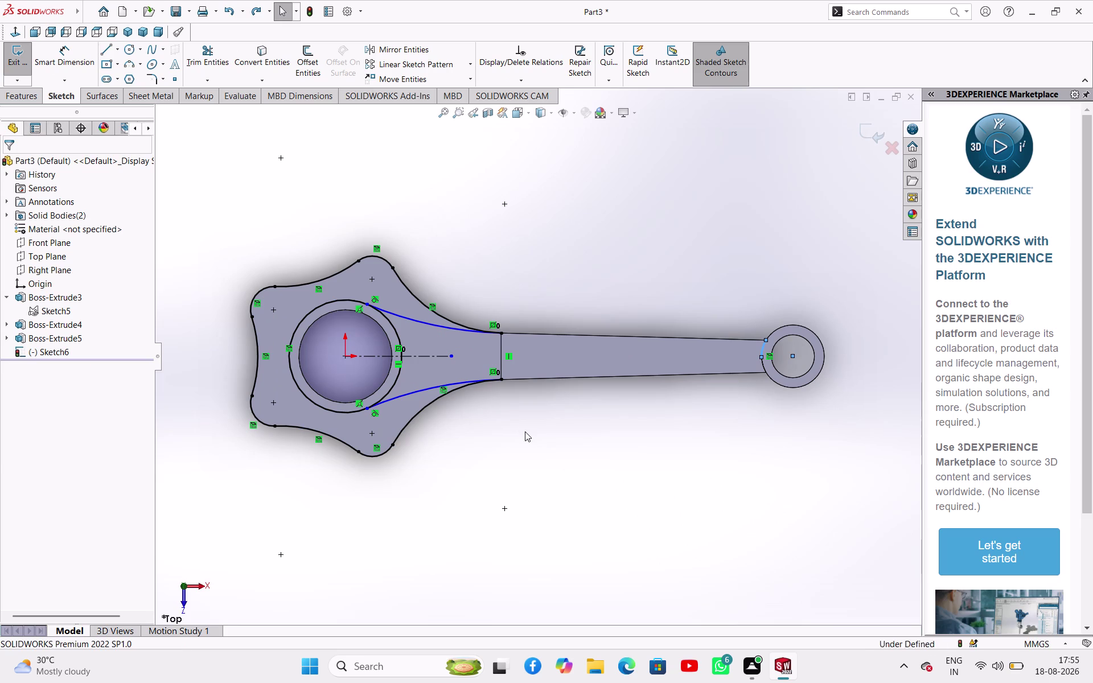
key(ctrl+z)
key(ctrl+z)
key(ctrl+z)
key(ctrl+z)
key(ctrl+z)
key(ctrl+z)
key(ctrl+z)
key(ctrl+z)
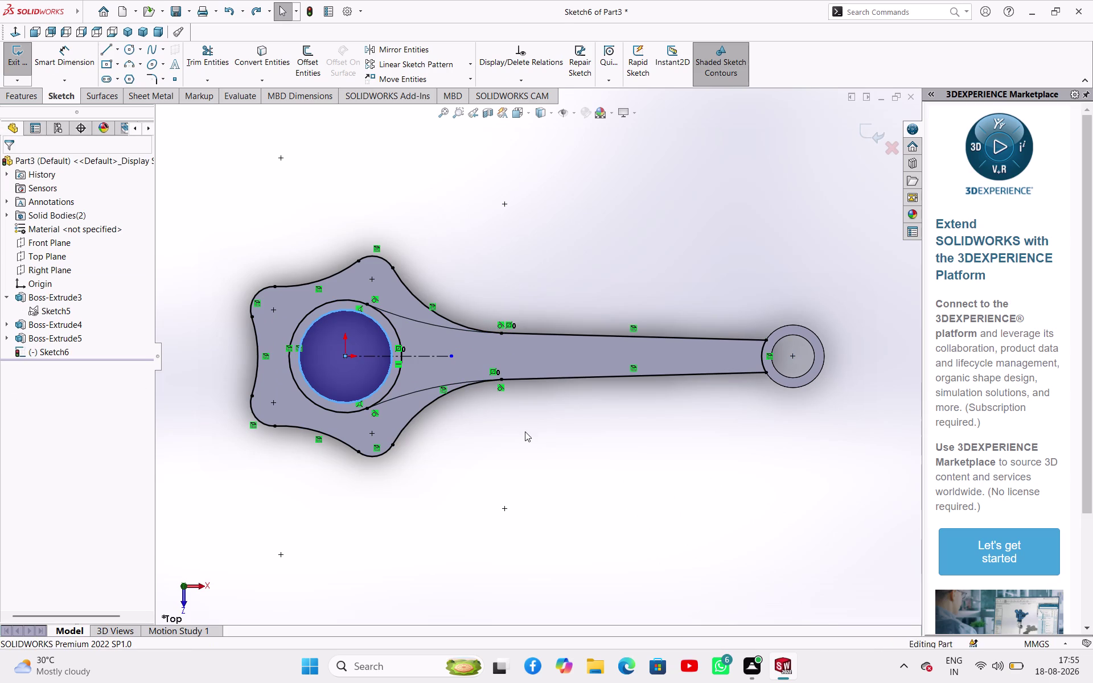
key(ctrl+z)
key(ctrl+z)
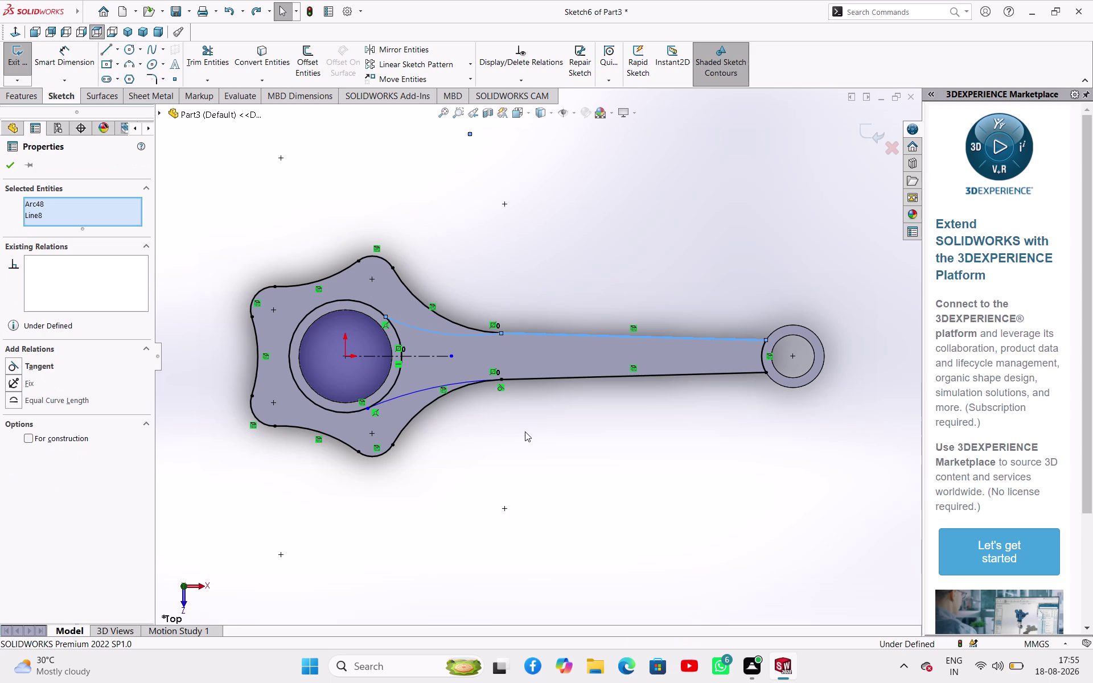
Undo to remove Sketch6's upper web arc, keeping the tangent lower arc.
key(ctrl+z)
key(ctrl+z)
key(ctrl+z)
key(ctrl+z)
key(ctrl+z)
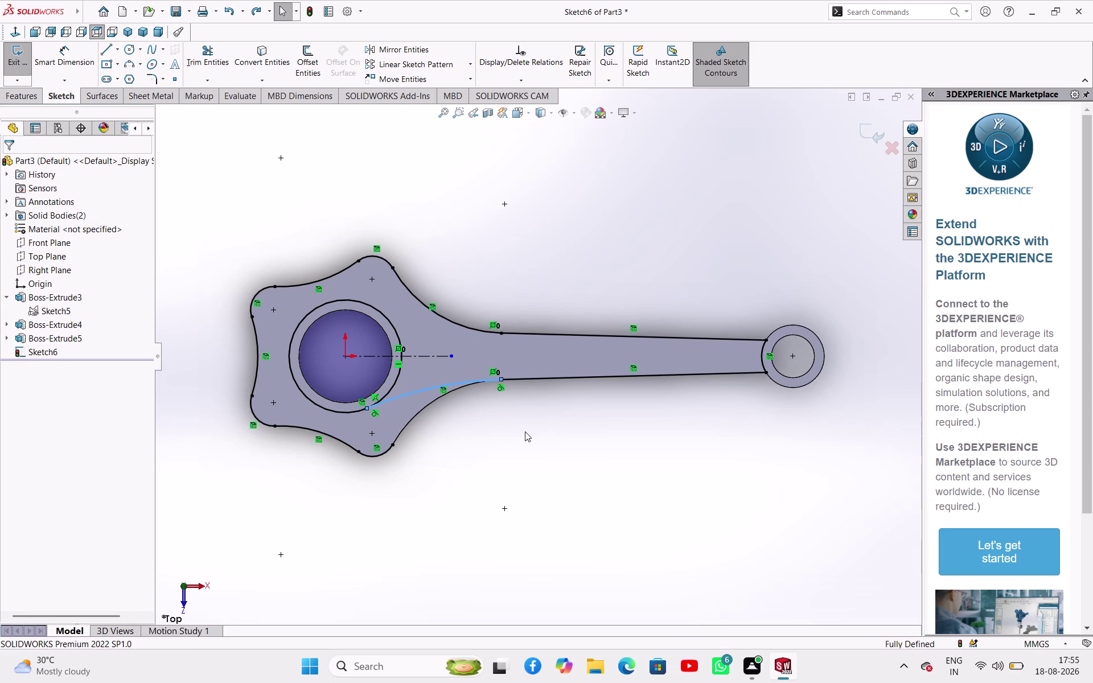
key(ctrl+z)
key(ctrl+z)
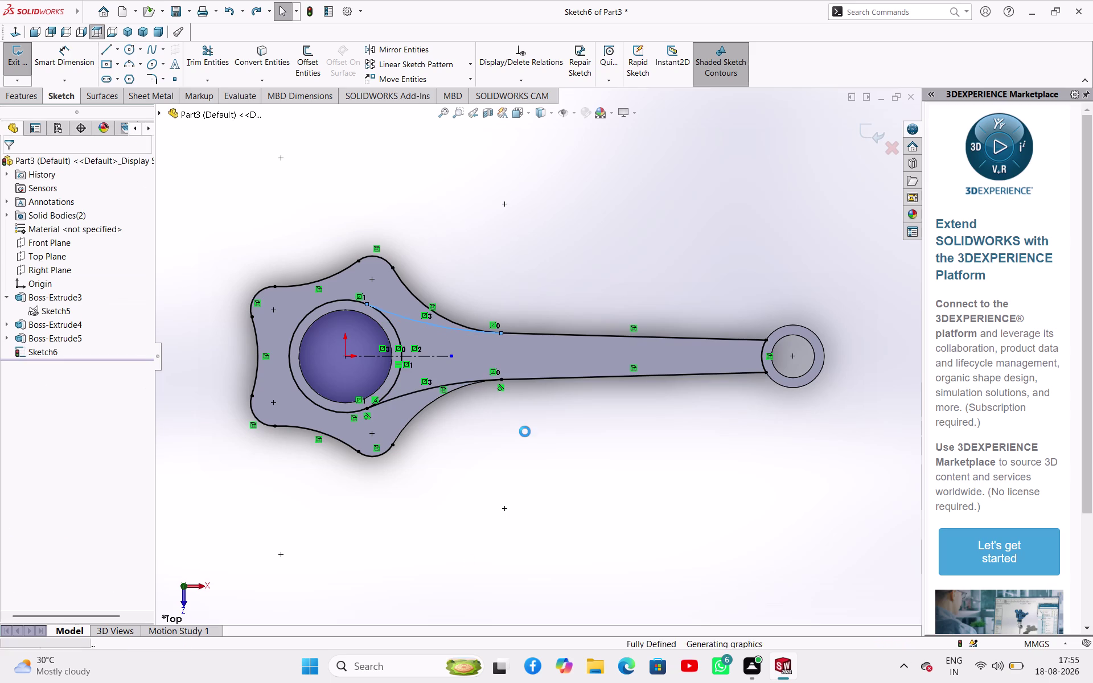
key(ctrl+z)
key(ctrl+z)
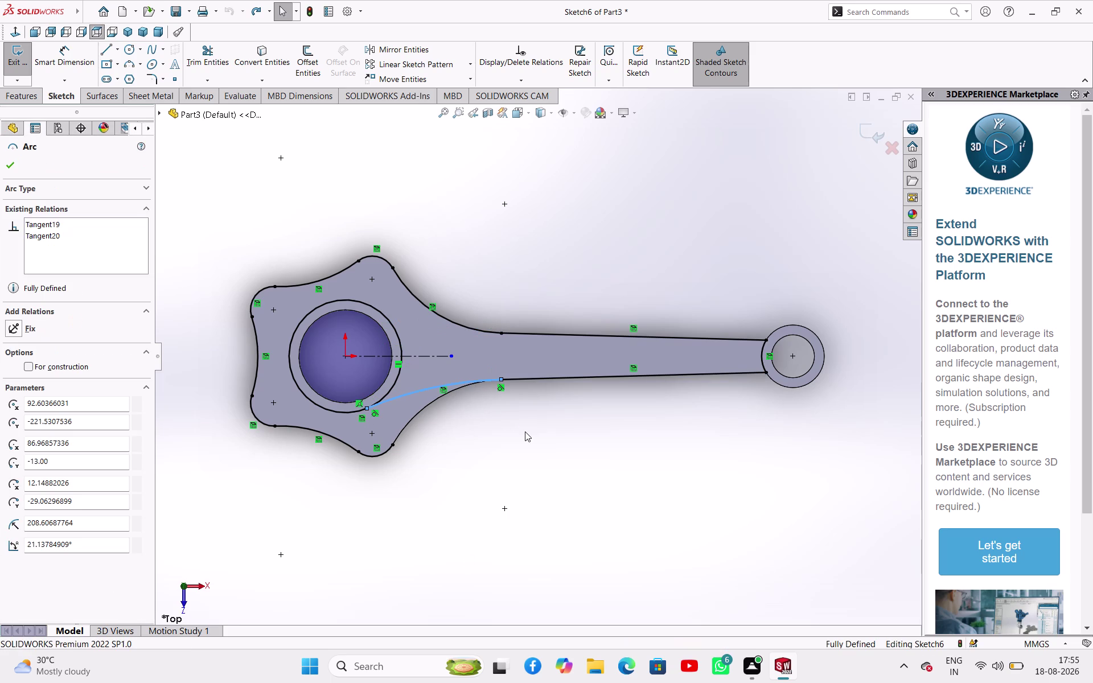
key(ctrl+z)
key(ctrl+z)
key(ctrl+z)
key(ctrl+z)
Orbit the part to check the lower arc, then return to the top view.
middle_drag(450, 491, 461, 394)
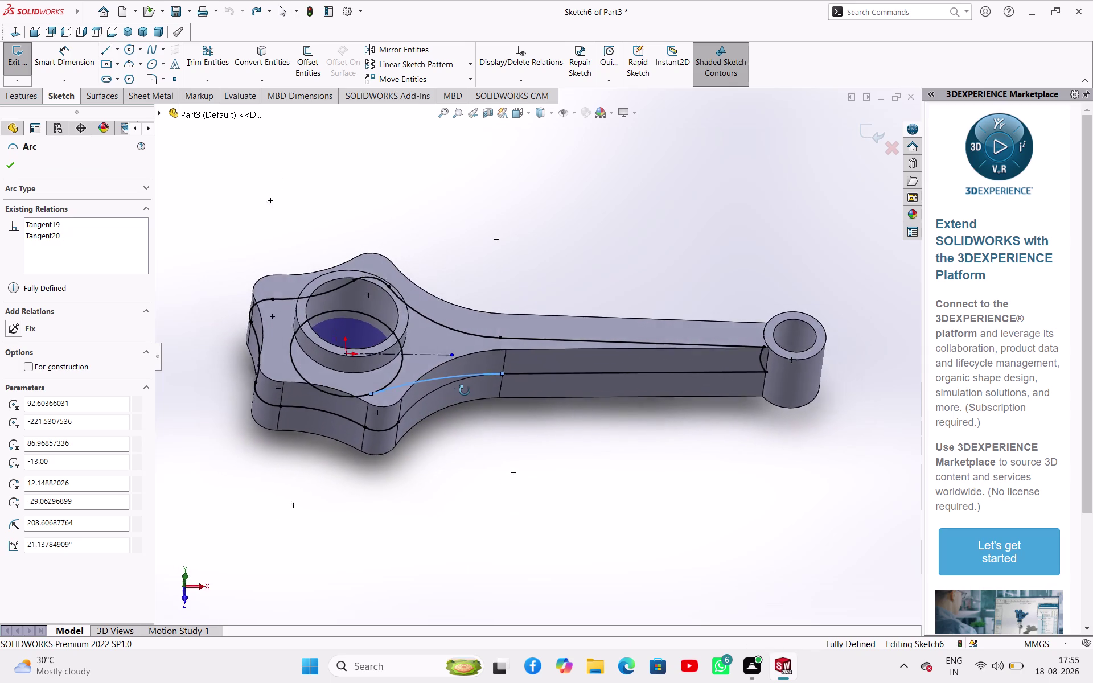
middle_drag(461, 393, 422, 313)
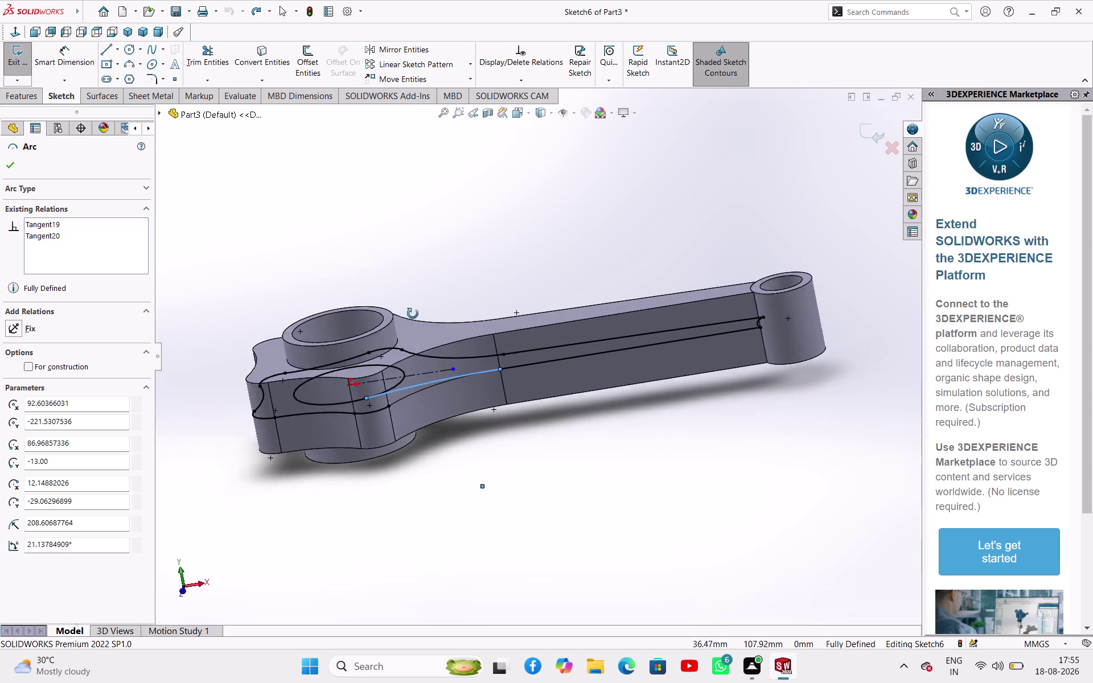
middle_drag(422, 314, 440, 387)
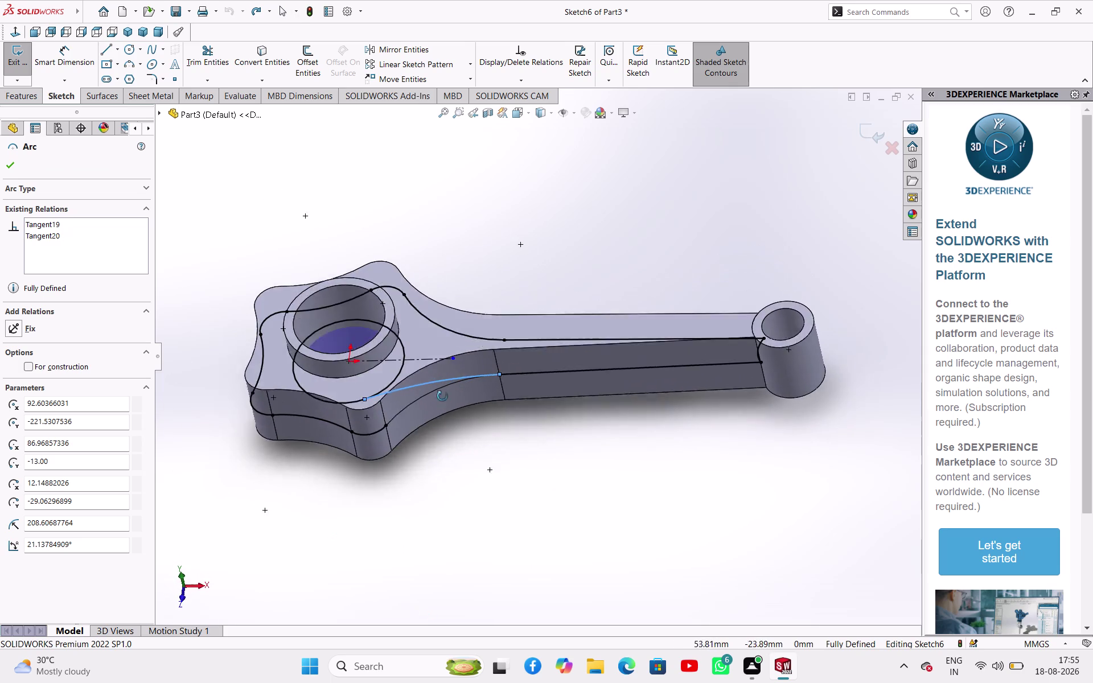
middle_drag(441, 387, 445, 418)
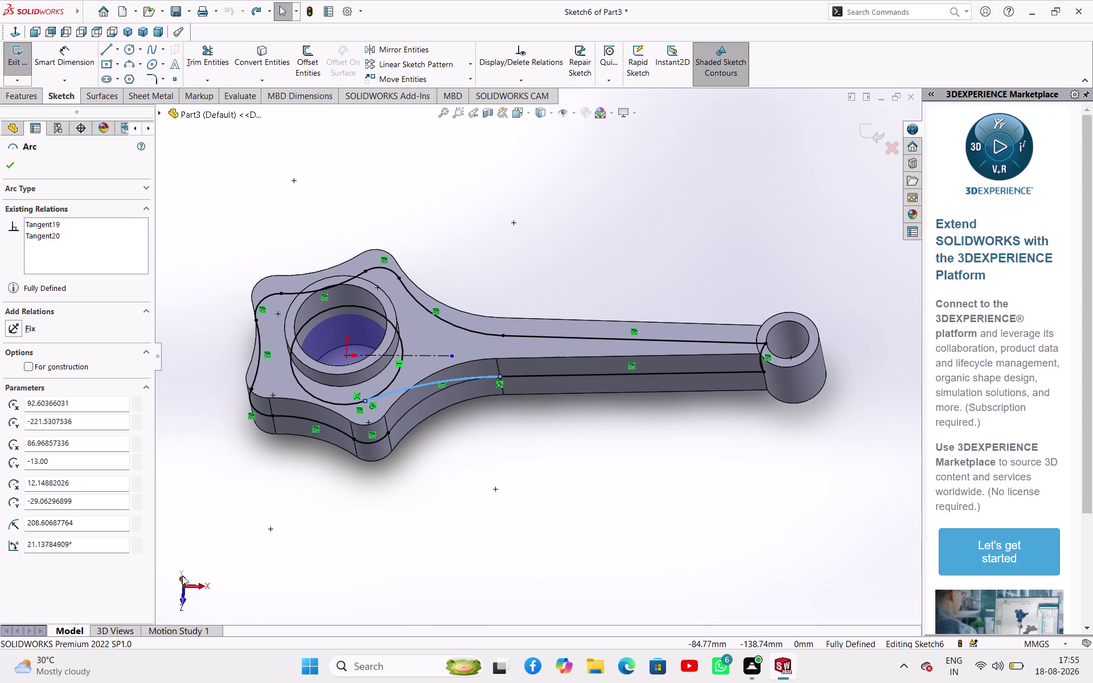
click(182, 580)
Draw a three-point upper web arc from the shank line's end to the bore's outer circle.
click(14, 170)
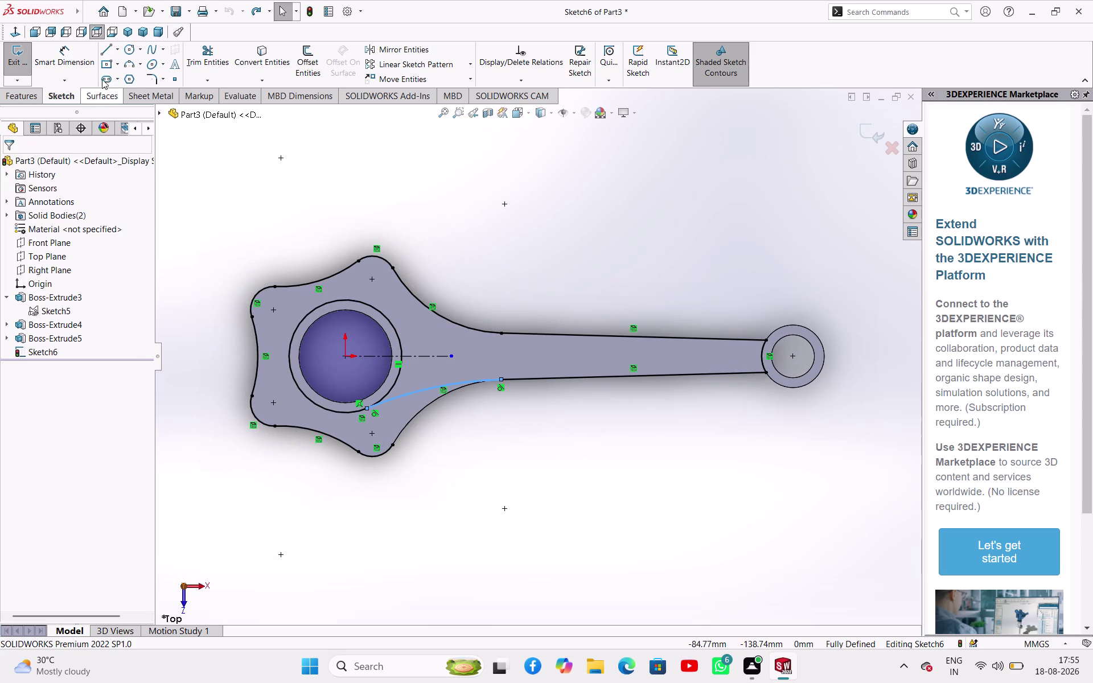
click(131, 63)
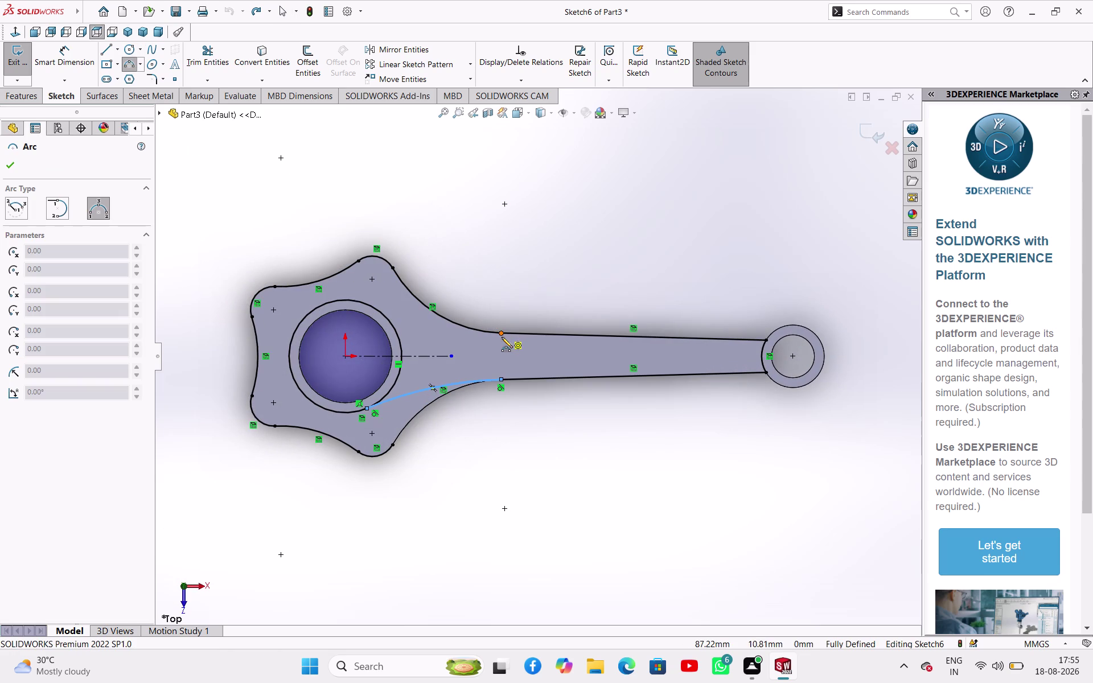
click(502, 336)
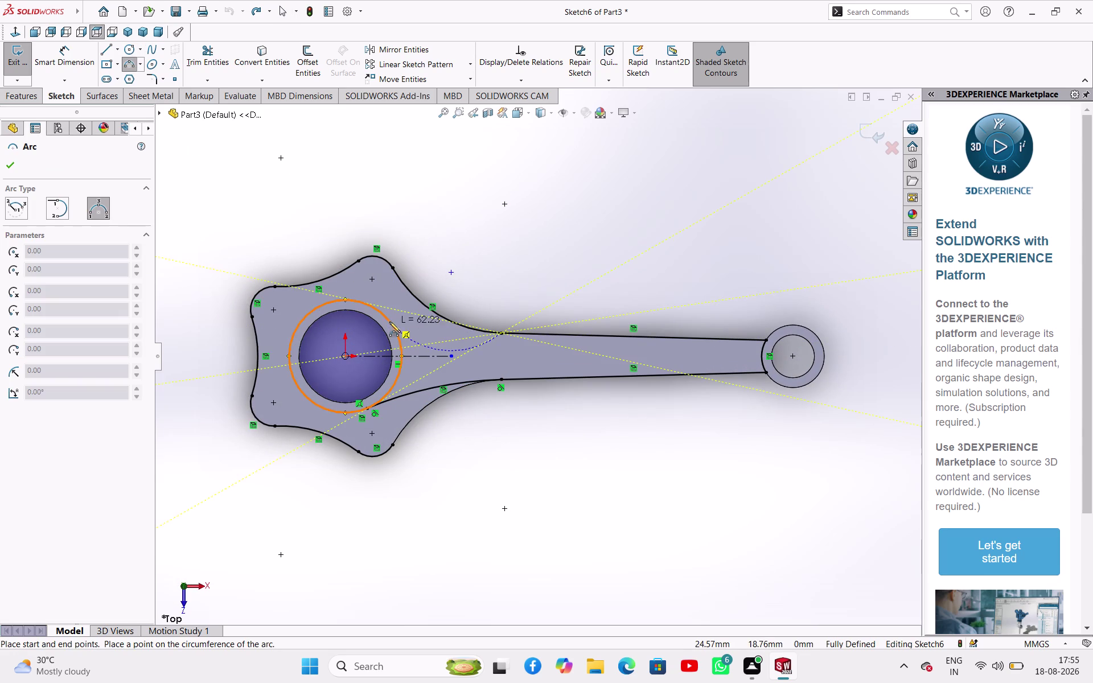
click(389, 321)
click(423, 335)
right_click(524, 260)
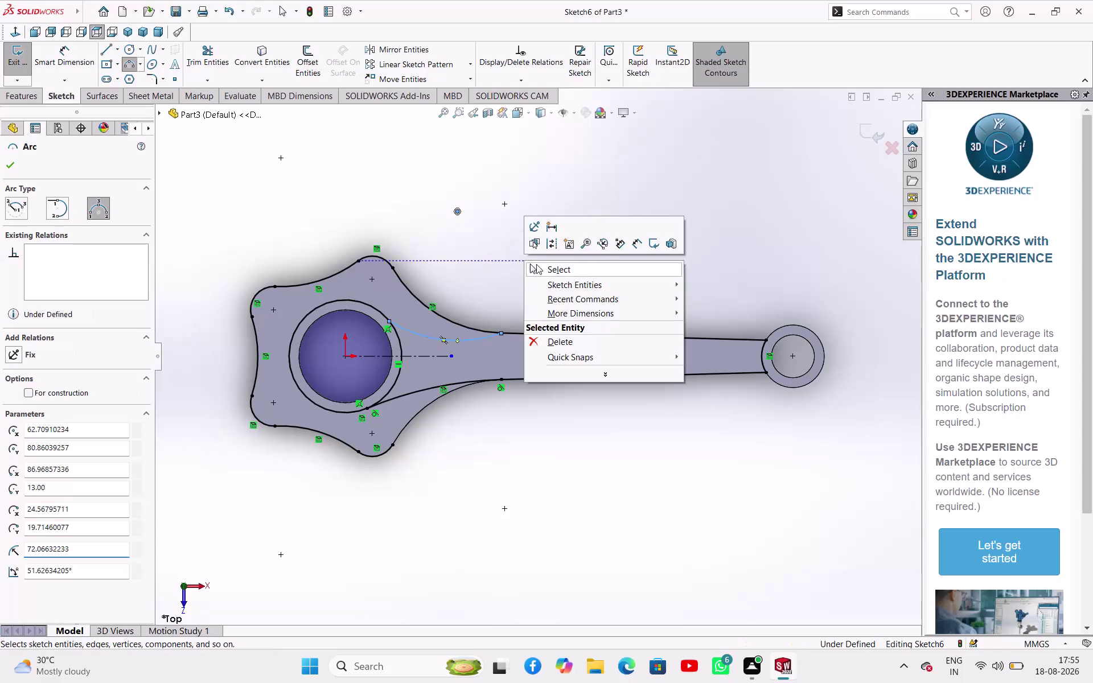
click(537, 264)
right_drag(533, 293, 541, 264)
click(494, 275)
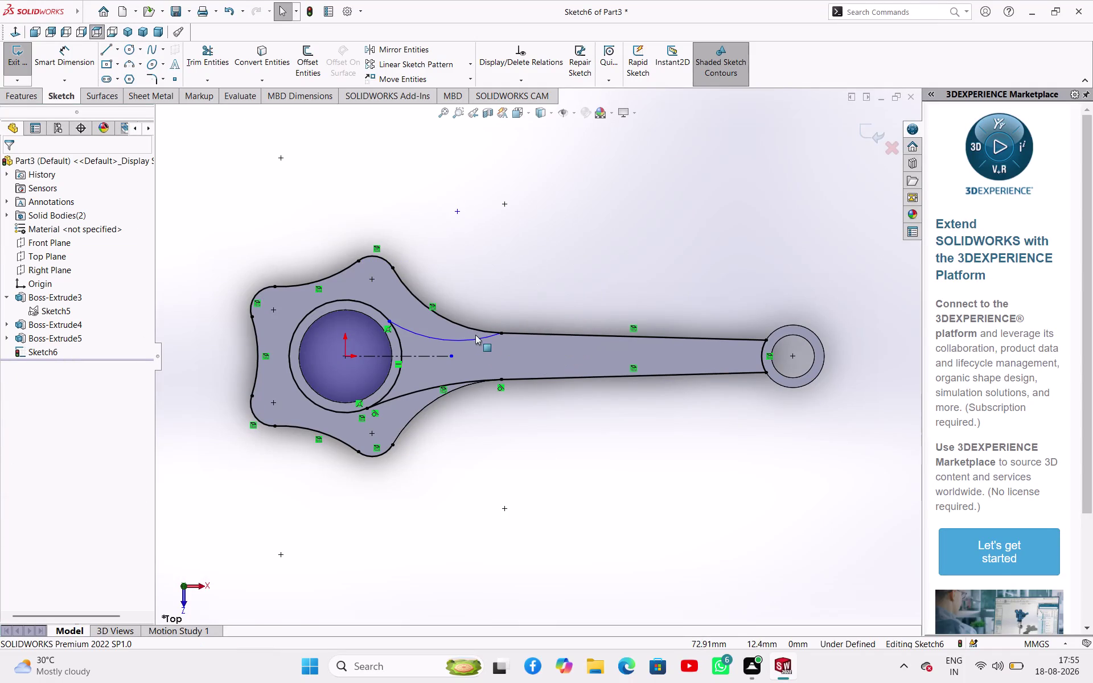
Make the new arc tangent to shank line Line8 and bore circle Arc42.
click(472, 341)
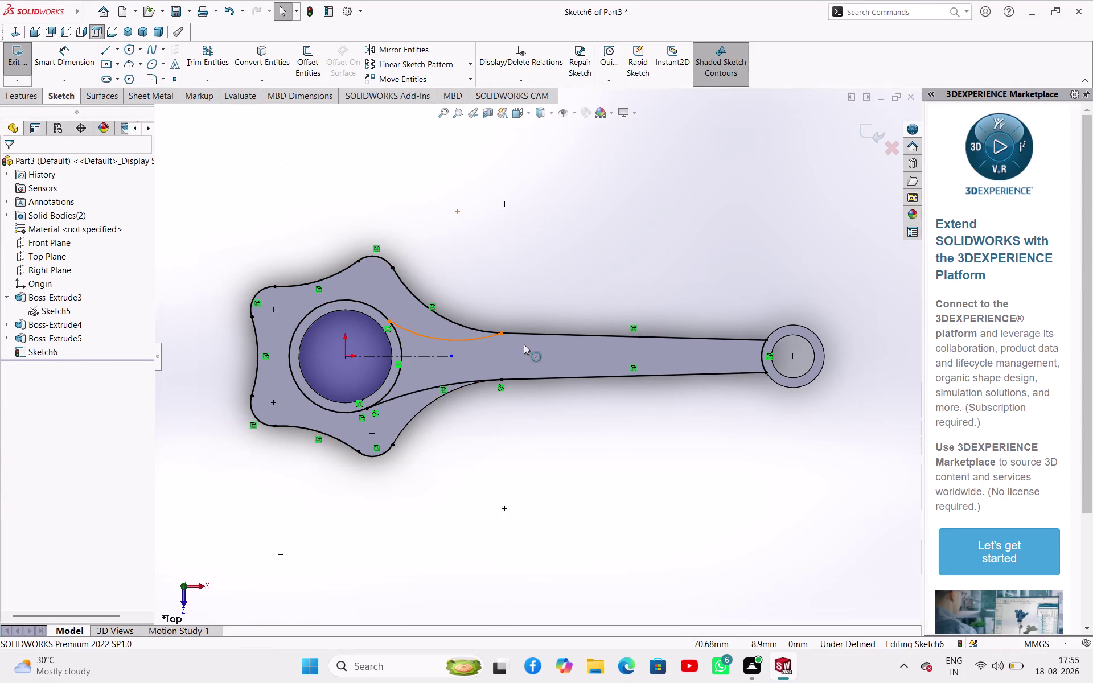
click(530, 334)
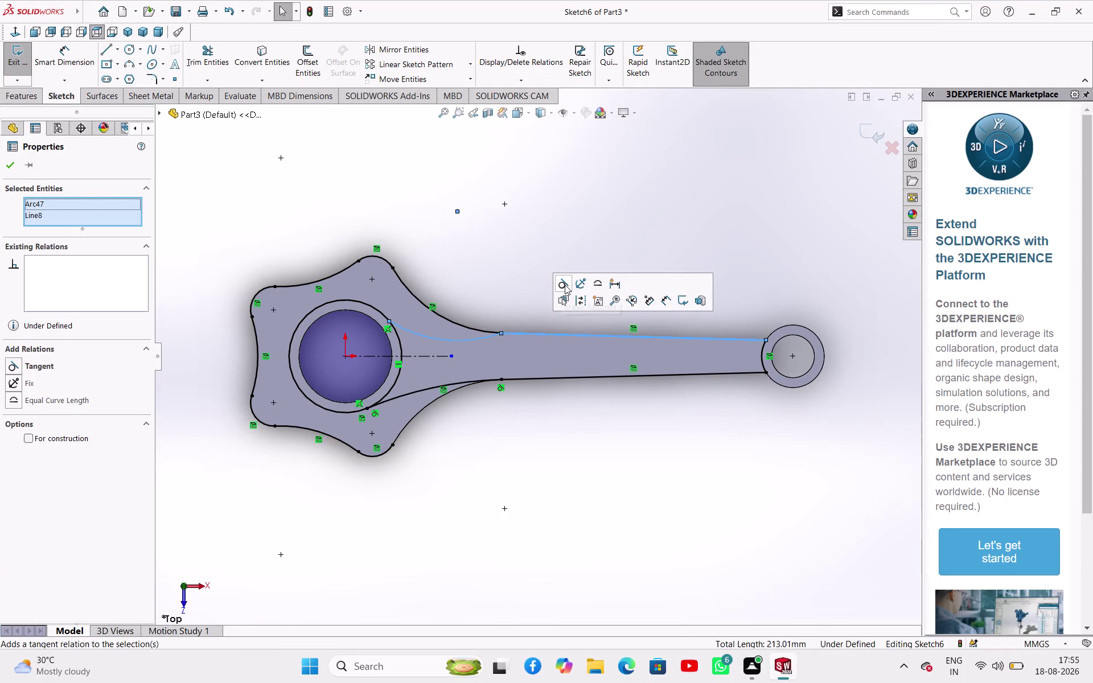
click(565, 284)
click(508, 257)
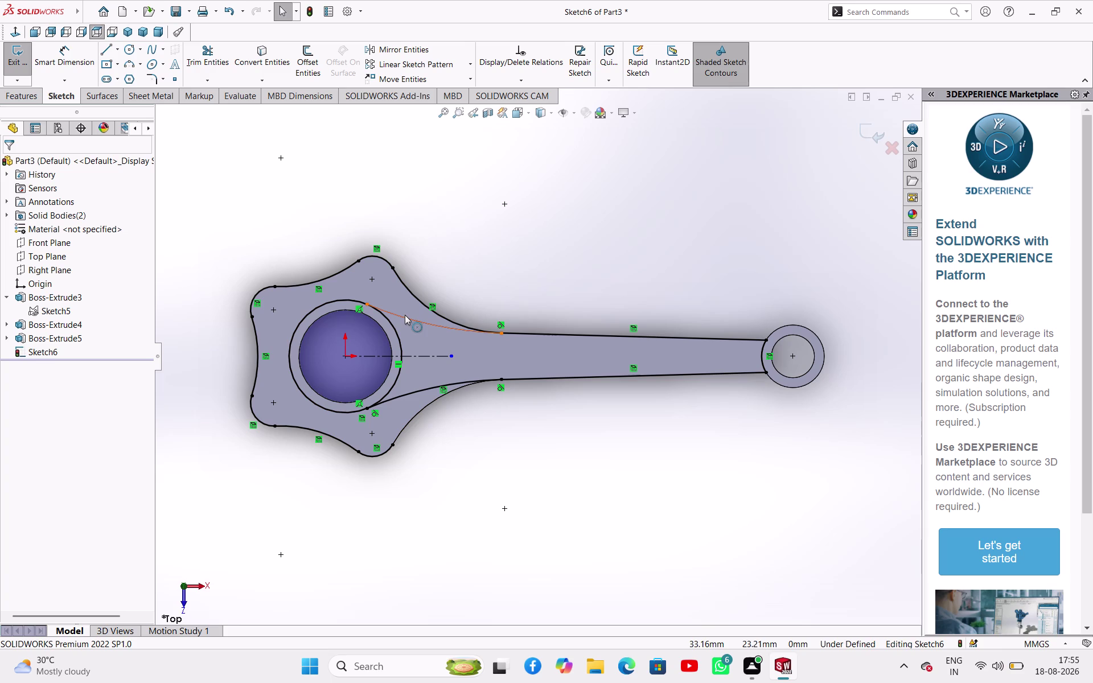
click(405, 314)
click(396, 331)
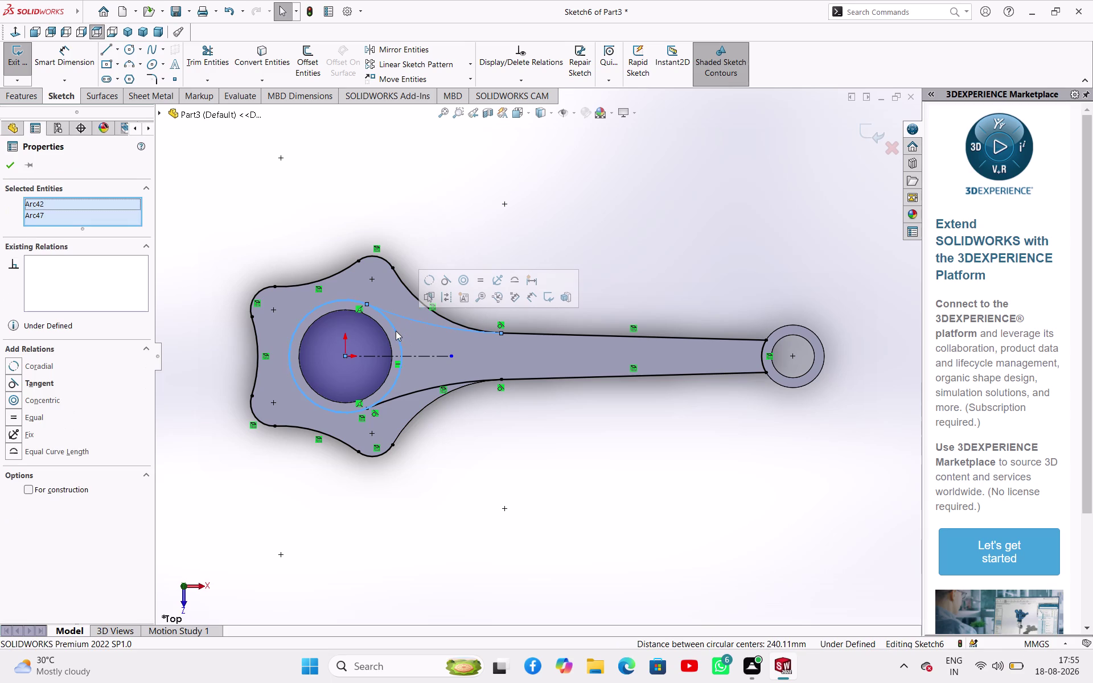
click(445, 277)
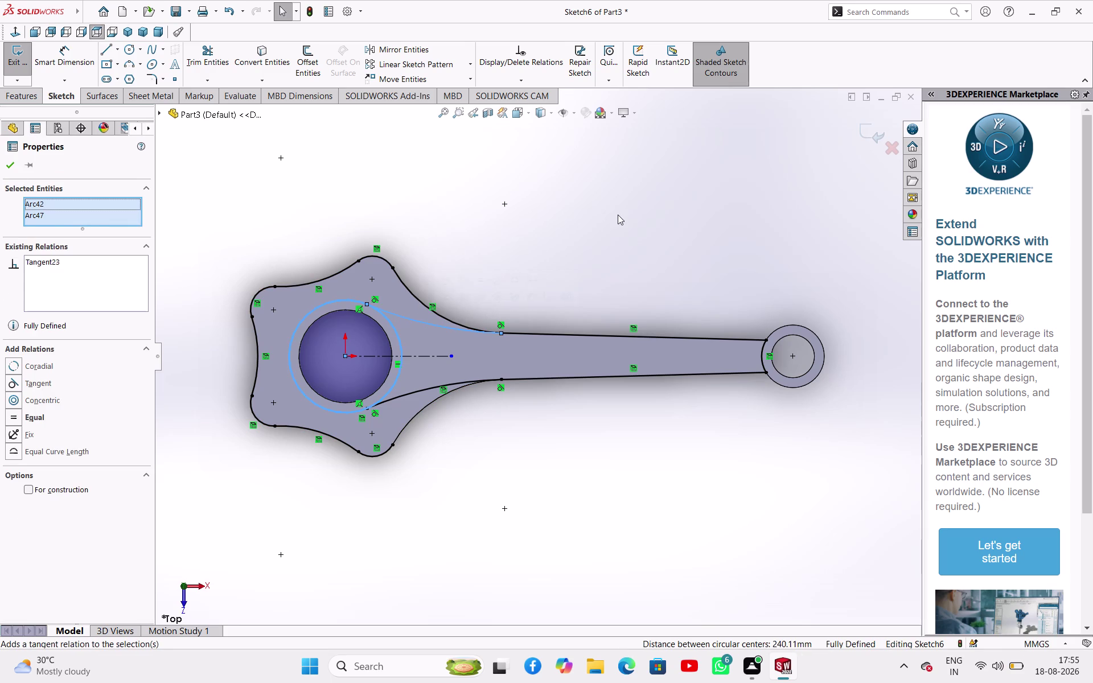
click(618, 215)
Review the sketch in 3D and exit Sketch6 fully defined.
middle_drag(518, 416, 542, 372)
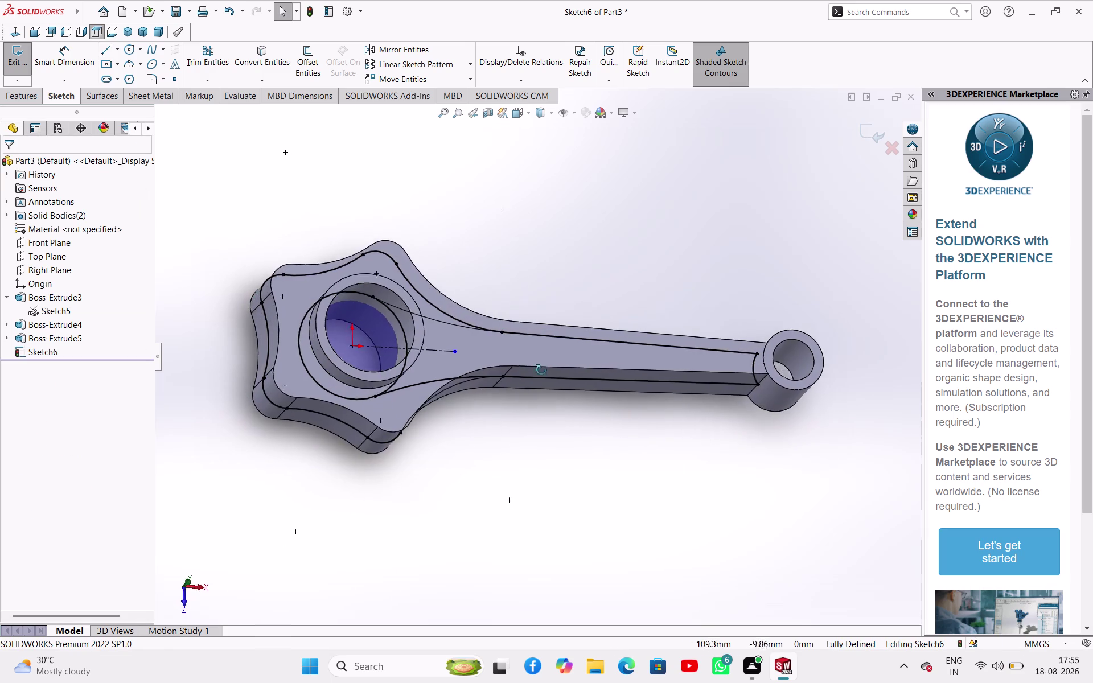
middle_drag(541, 373, 521, 346)
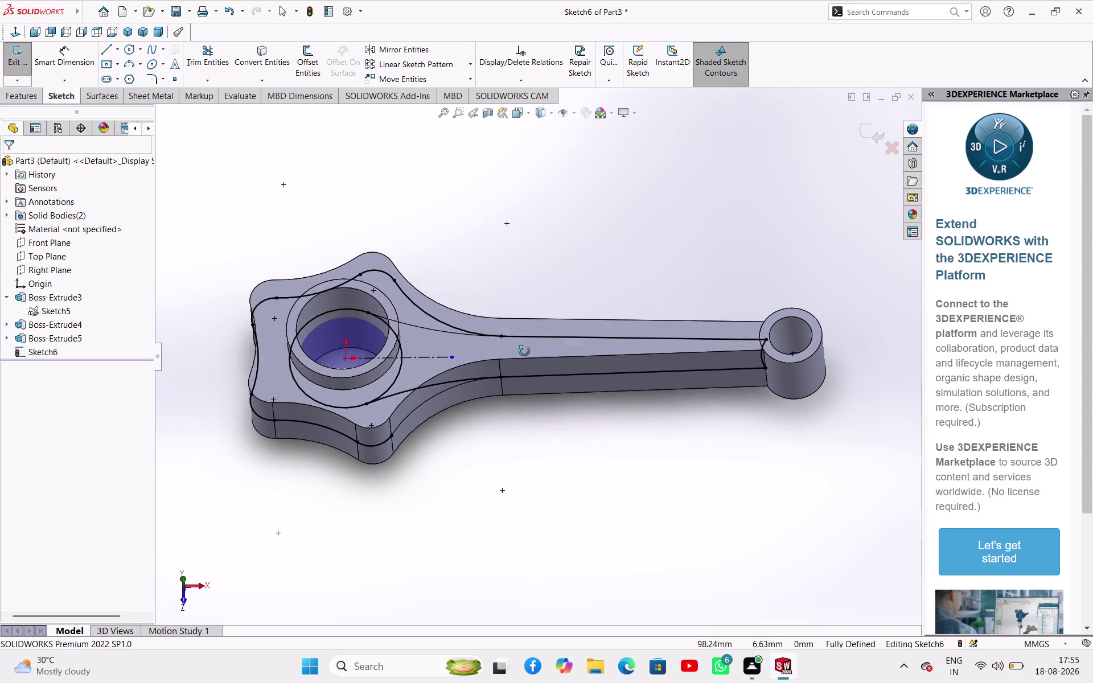
middle_drag(521, 346, 525, 355)
click(2, 72)
click(12, 71)
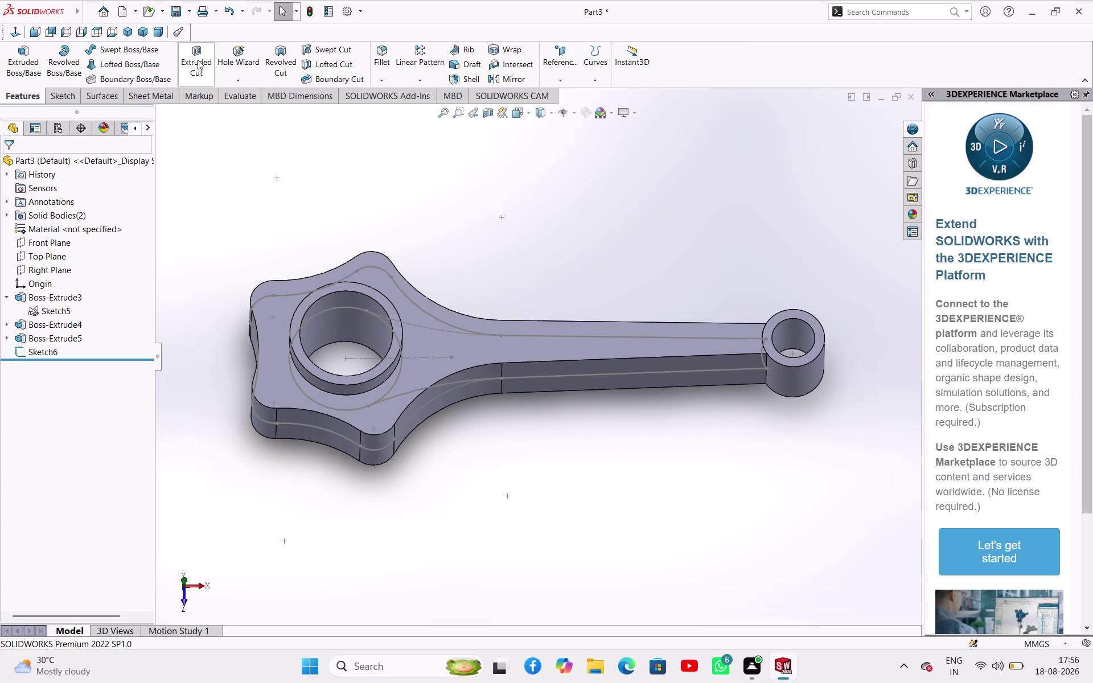
Preview a 28 mm flipped cut-extrude on Sketch6's contour, then close it.
click(198, 60)
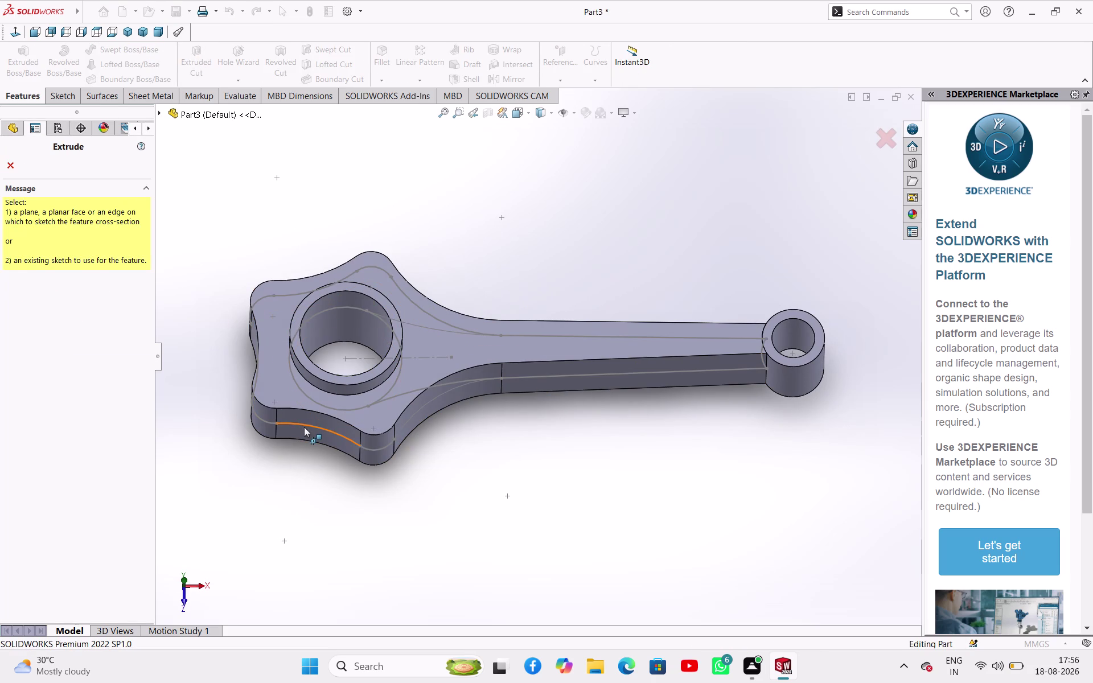
click(306, 427)
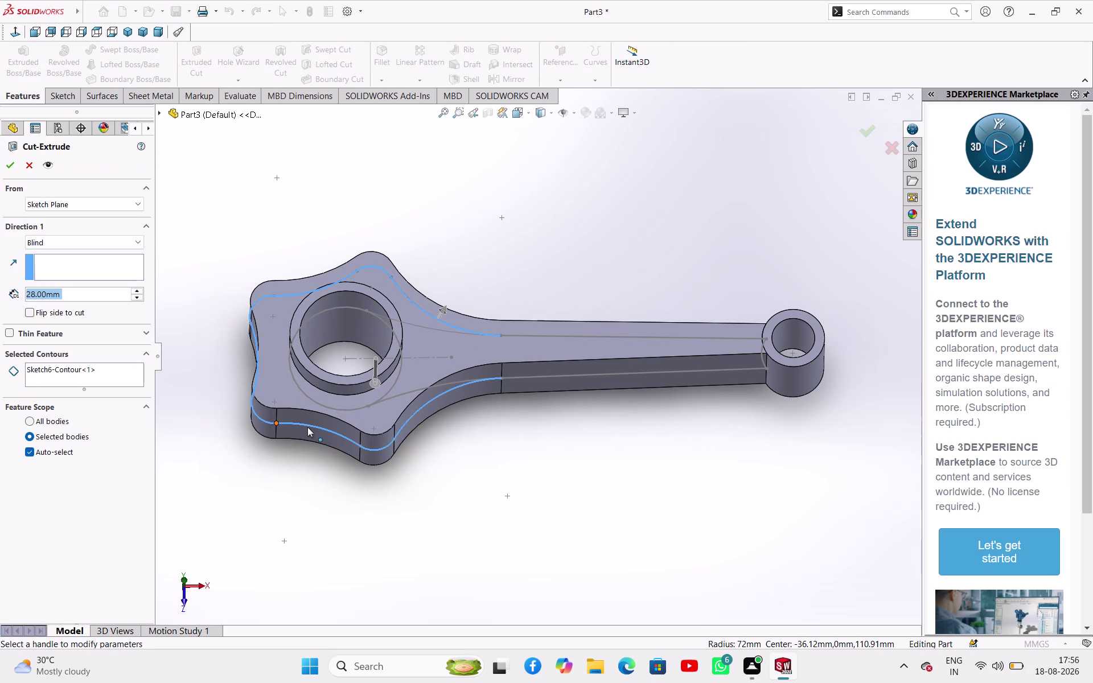
click(444, 310)
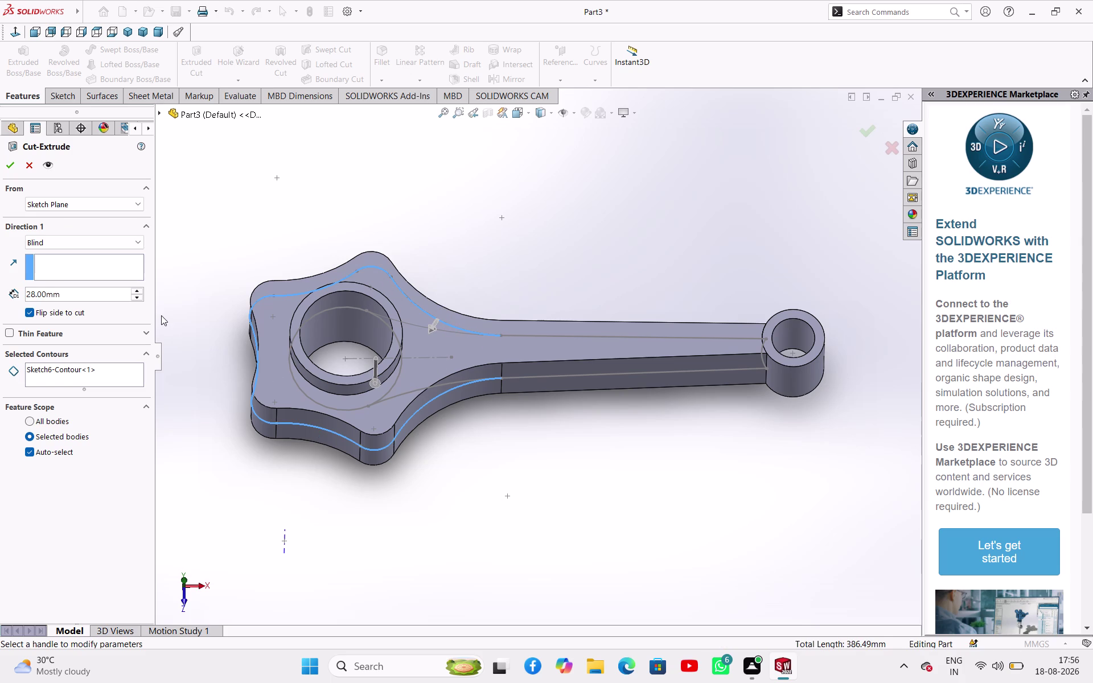
click(24, 169)
click(46, 351)
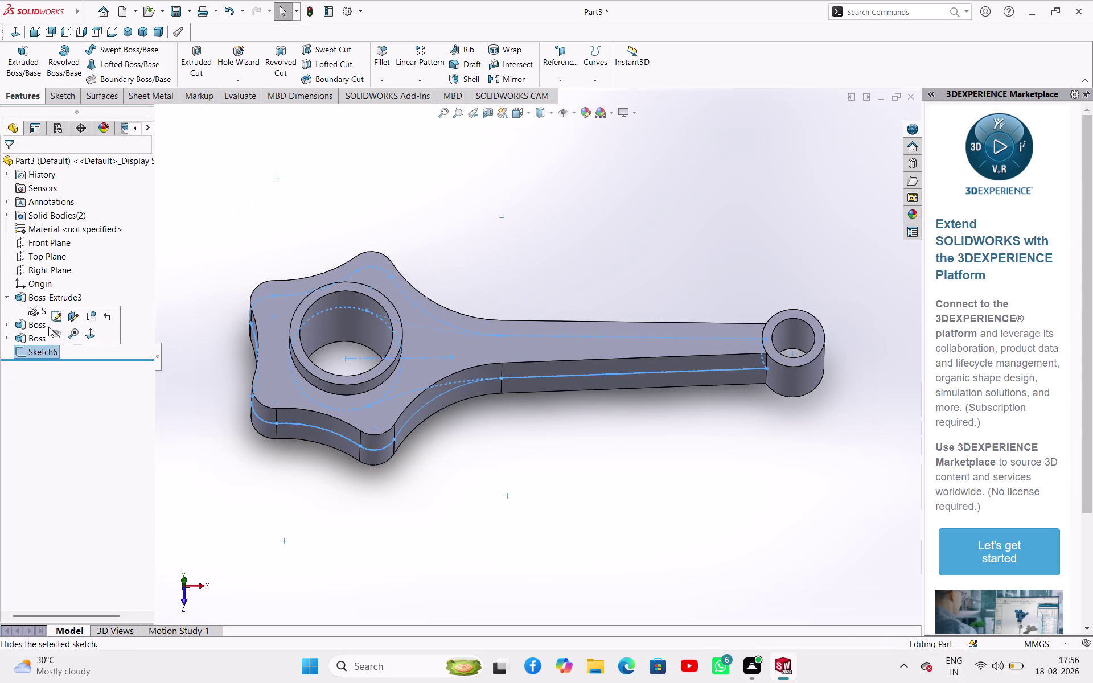
Reopen Sketch6 and draw a vertical line from the shank's top edge to its bottom edge.
click(57, 315)
click(470, 256)
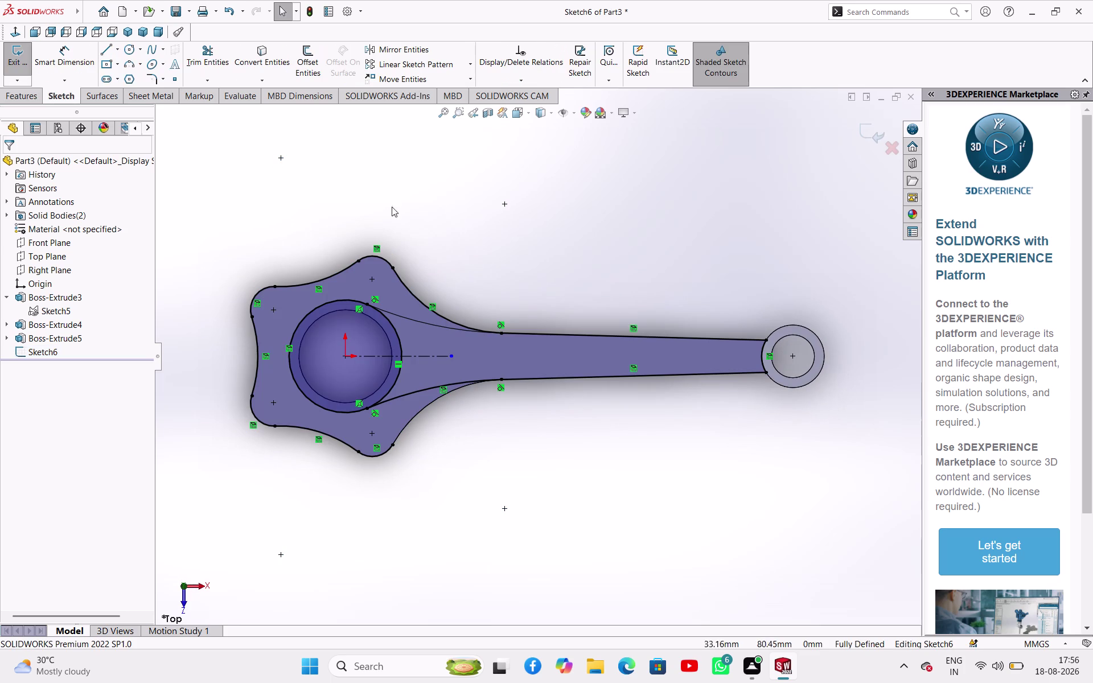
click(103, 50)
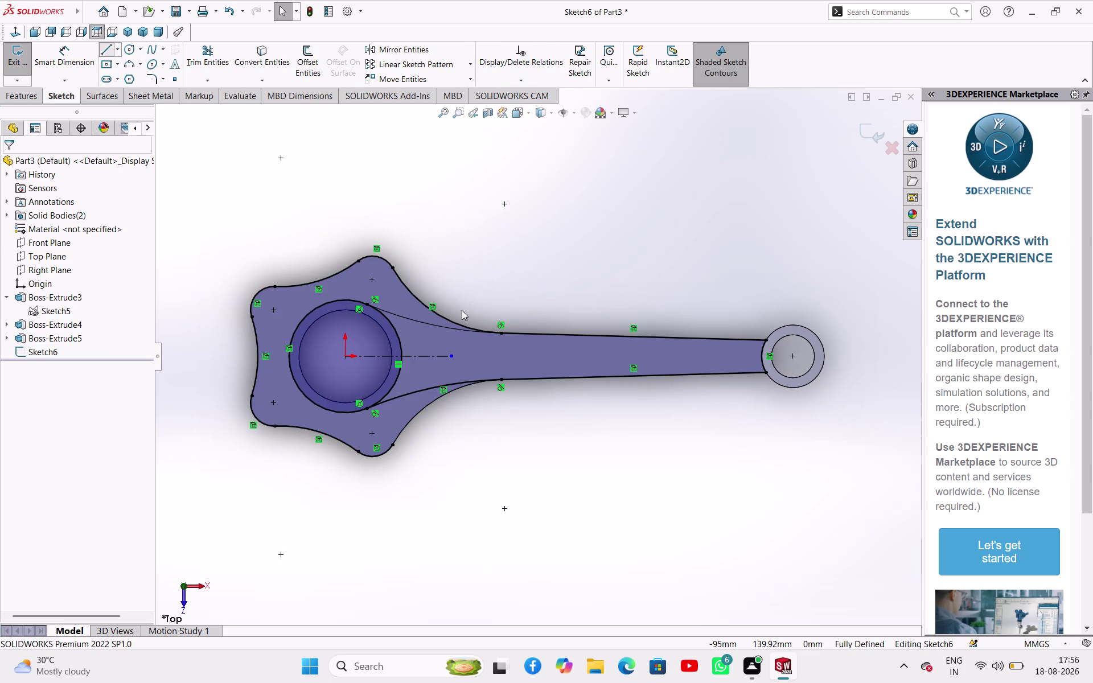
click(502, 334)
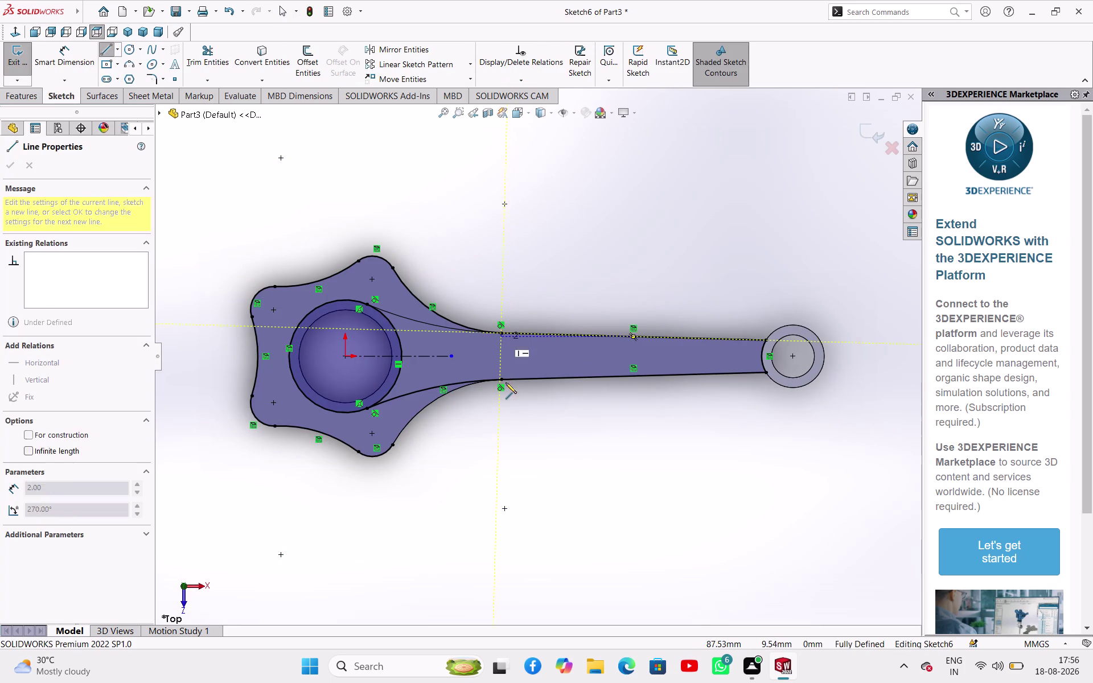
click(502, 379)
right_click(517, 399)
click(532, 404)
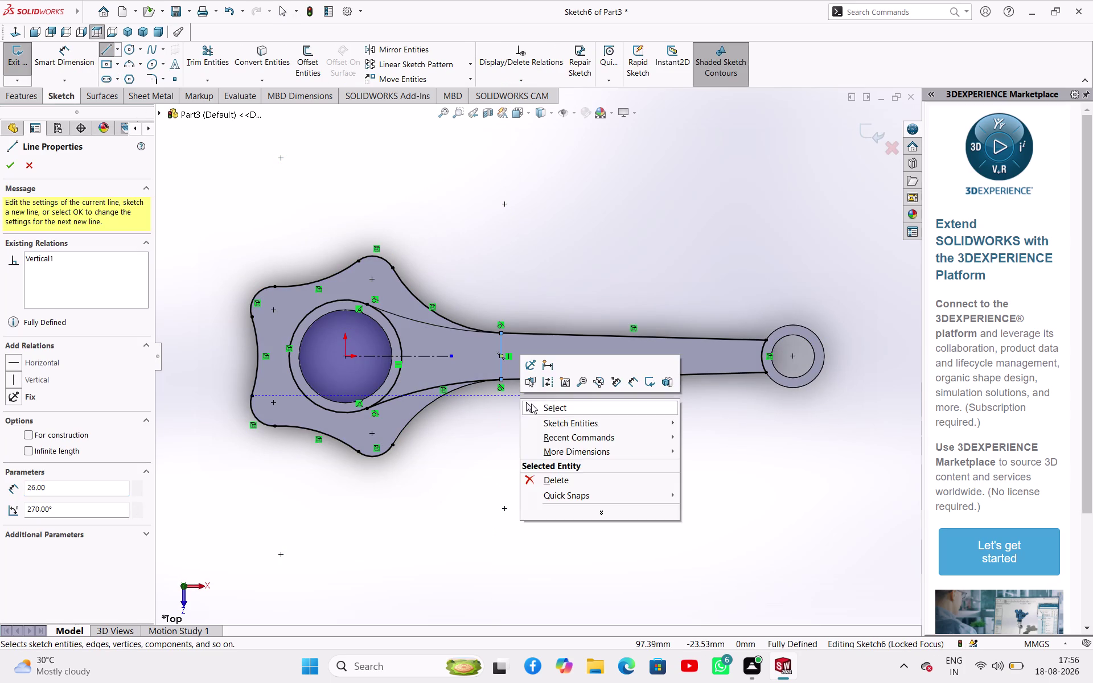
Power-trim the sketch segments along the shank and exit Sketch6.
click(189, 57)
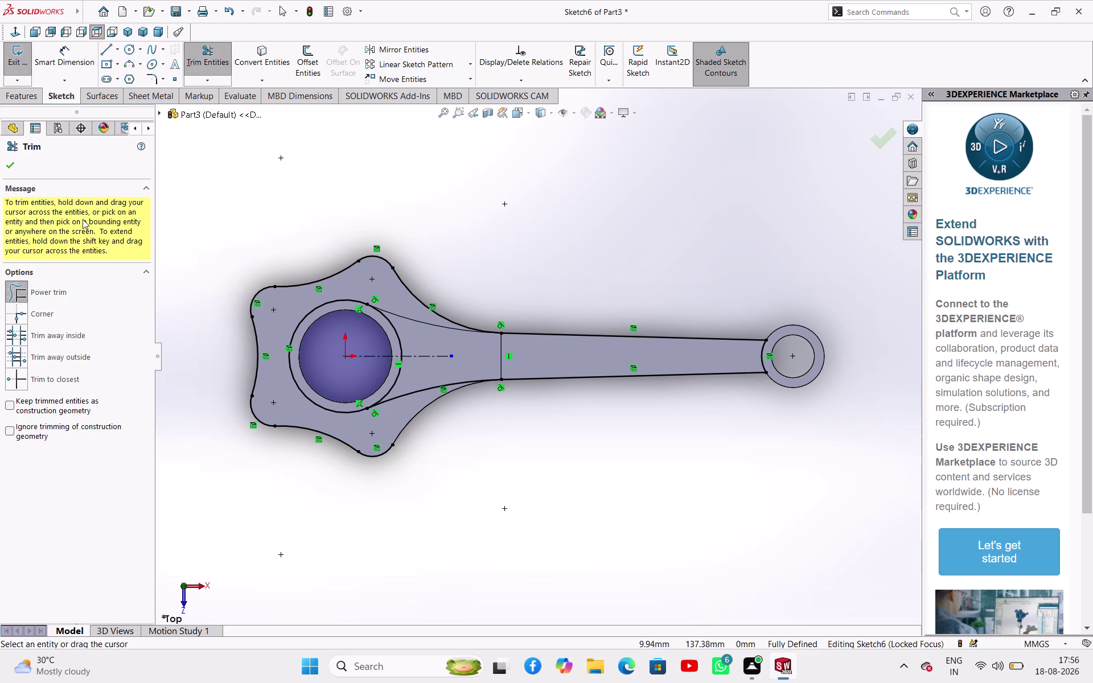
click(60, 287)
drag(608, 421, 641, 298)
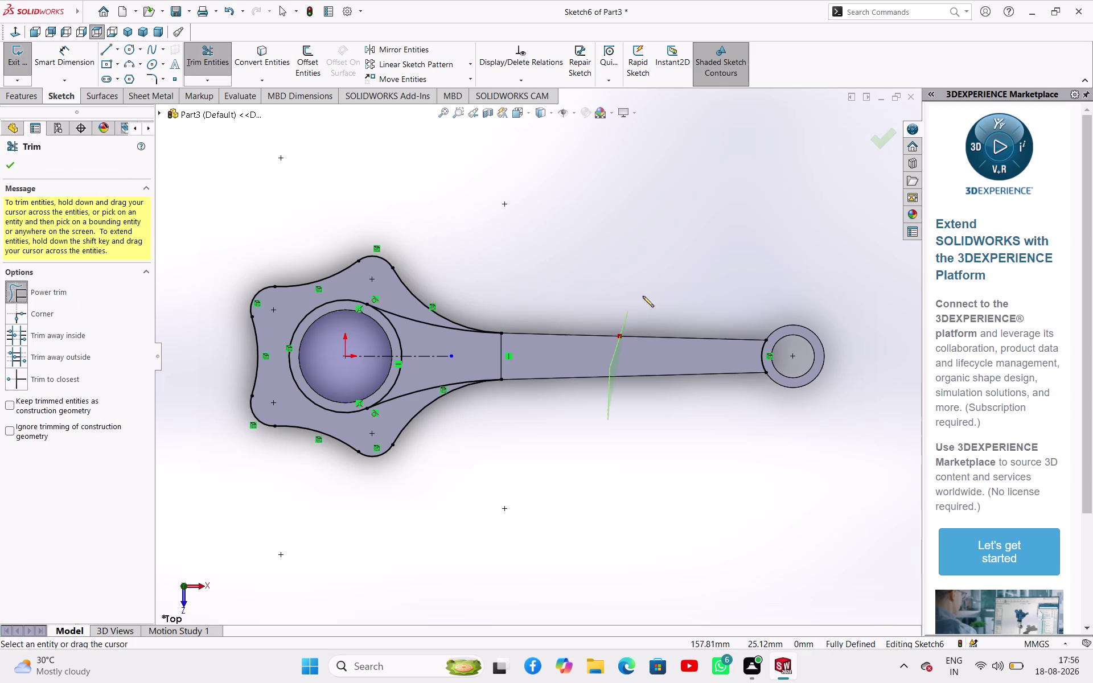
drag(641, 297, 702, 409)
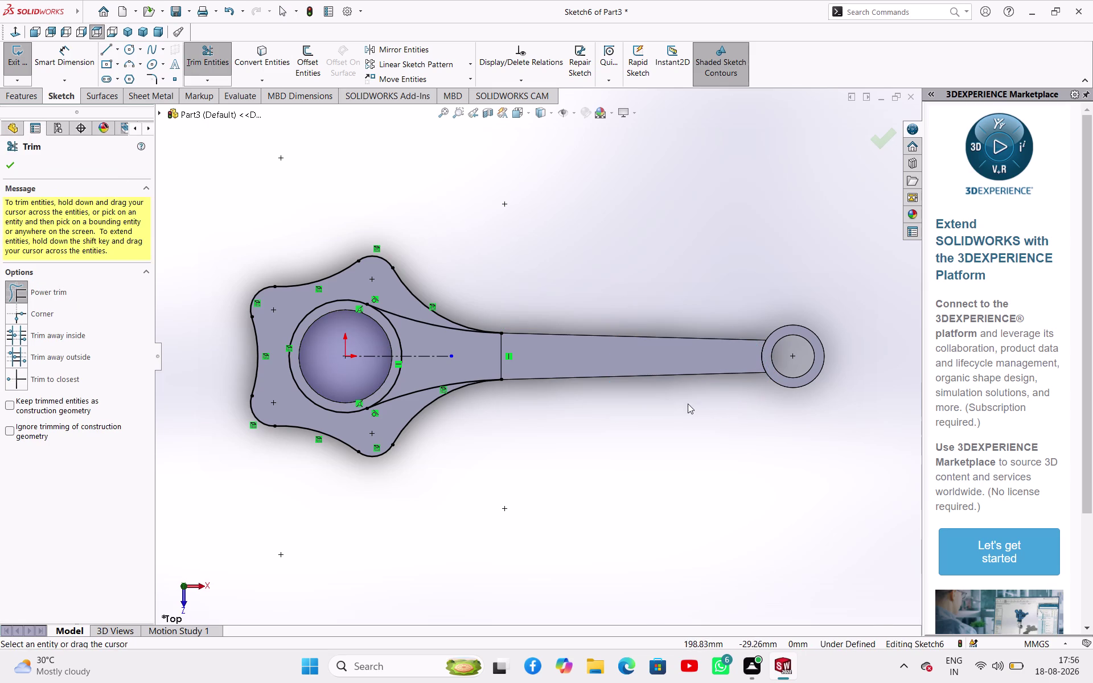
click(444, 252)
click(8, 166)
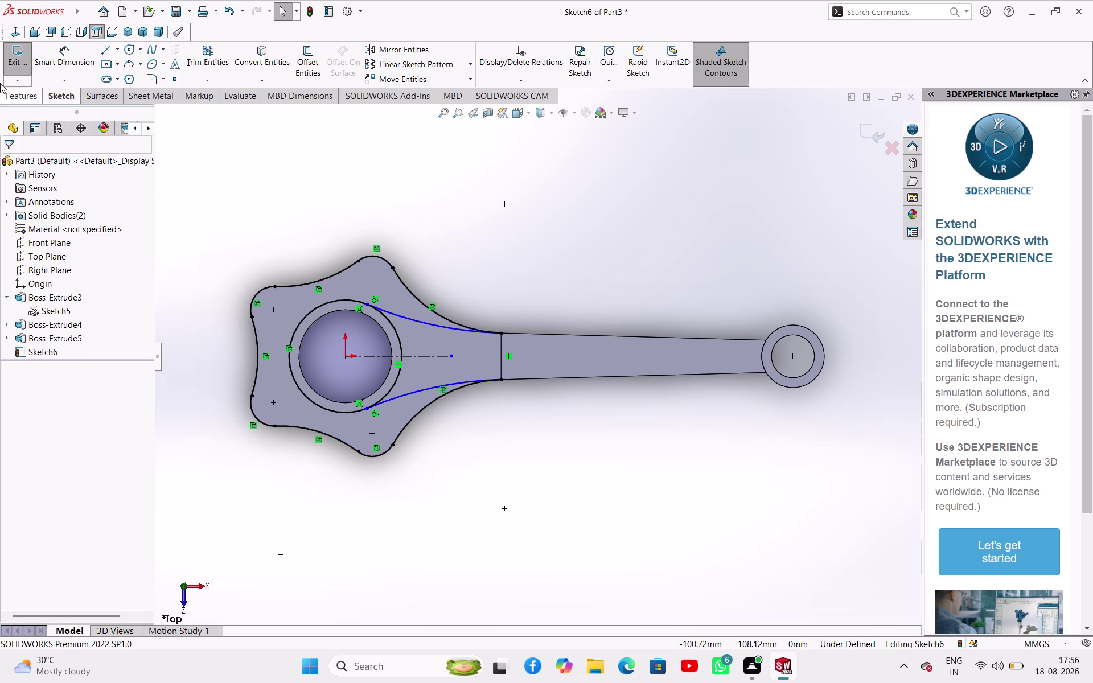
click(18, 56)
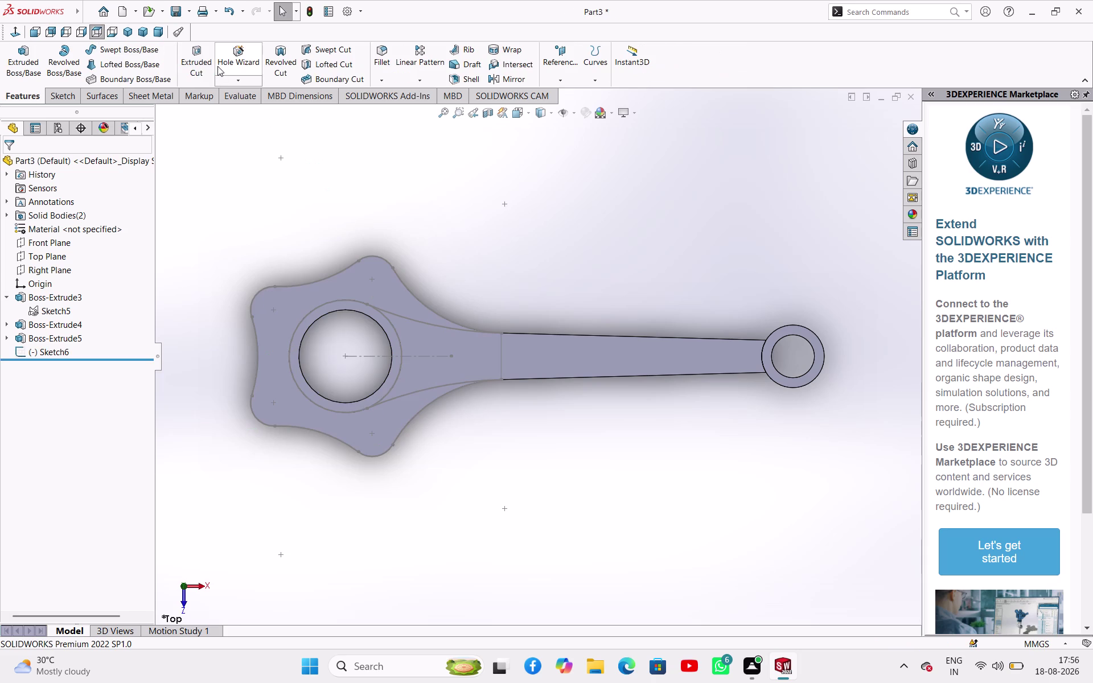
Preview a 28 mm Blind extruded cut from Sketch6, cancel it, and undo back into the sketch.
click(201, 58)
middle_drag(488, 418, 485, 325)
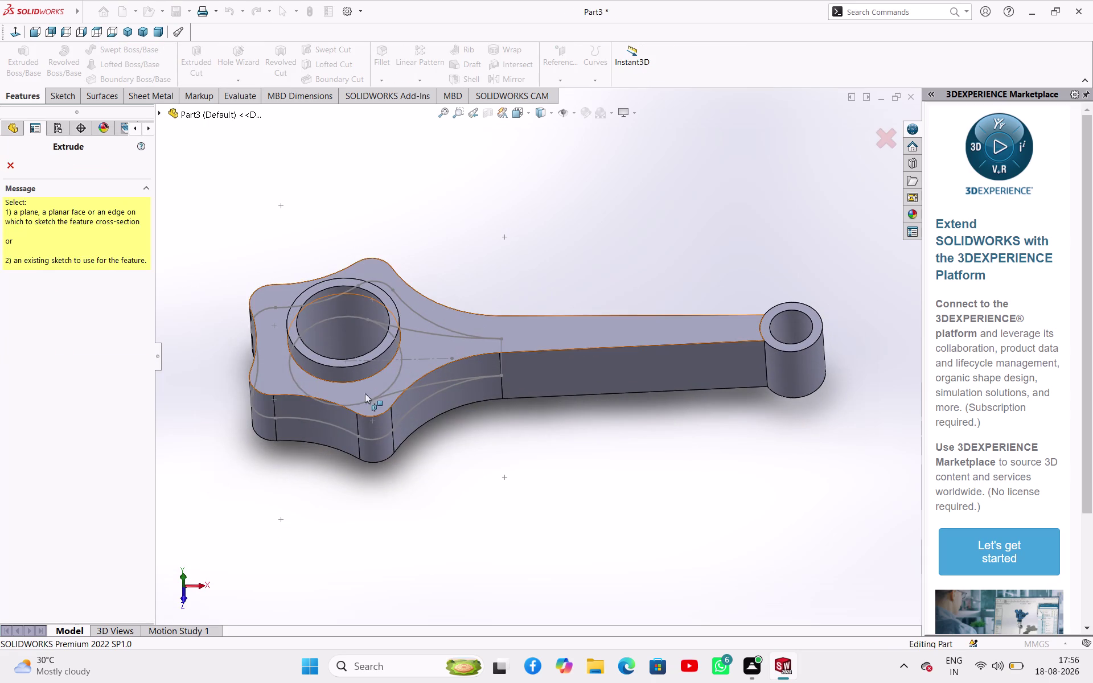
click(334, 425)
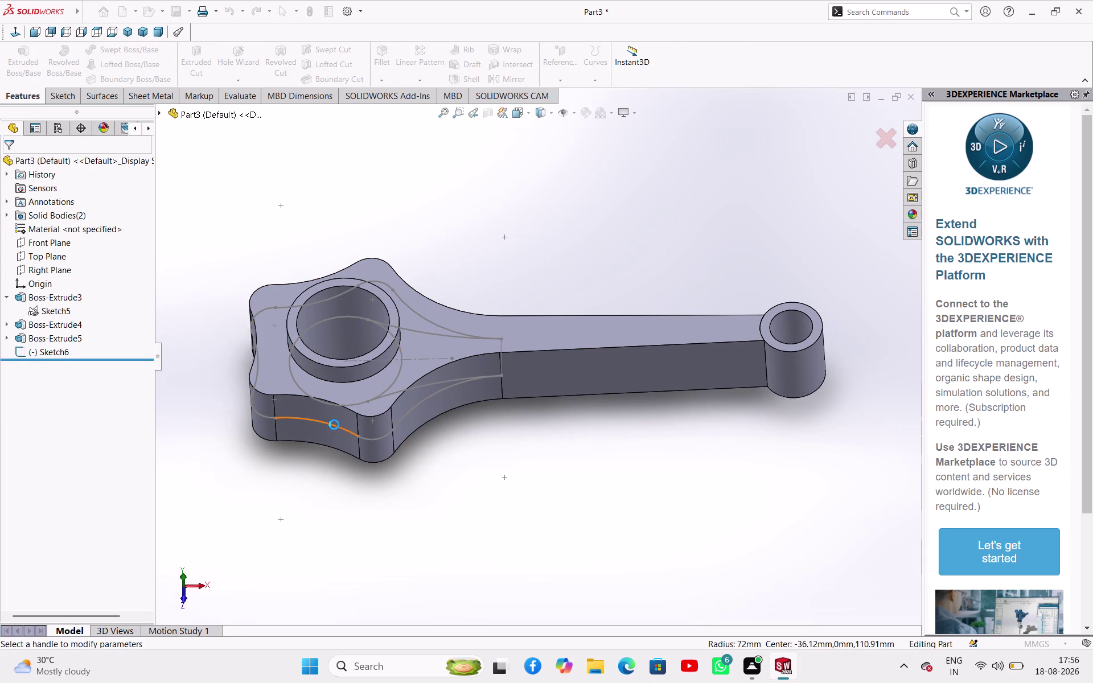
click(8, 160)
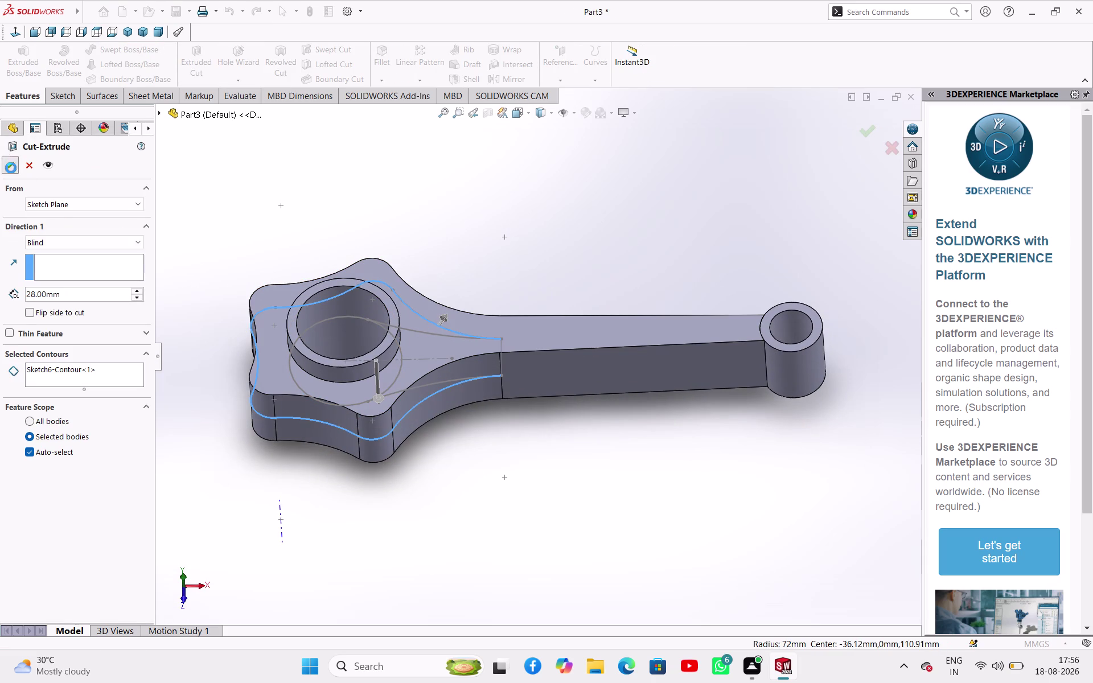
click(215, 217)
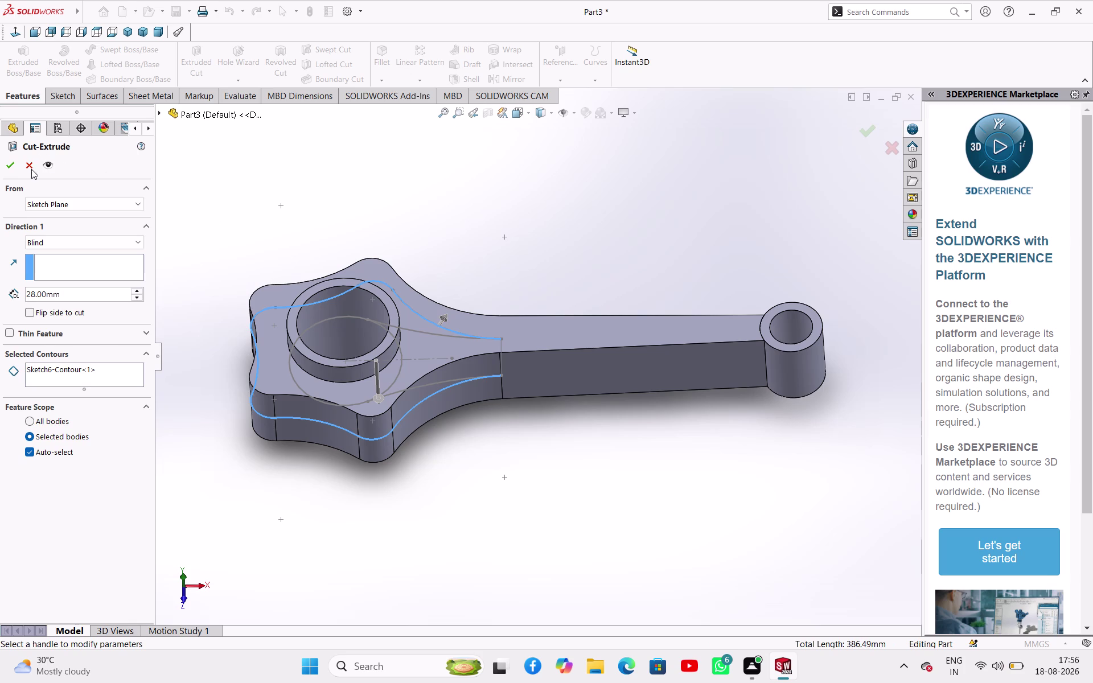
click(29, 169)
click(243, 172)
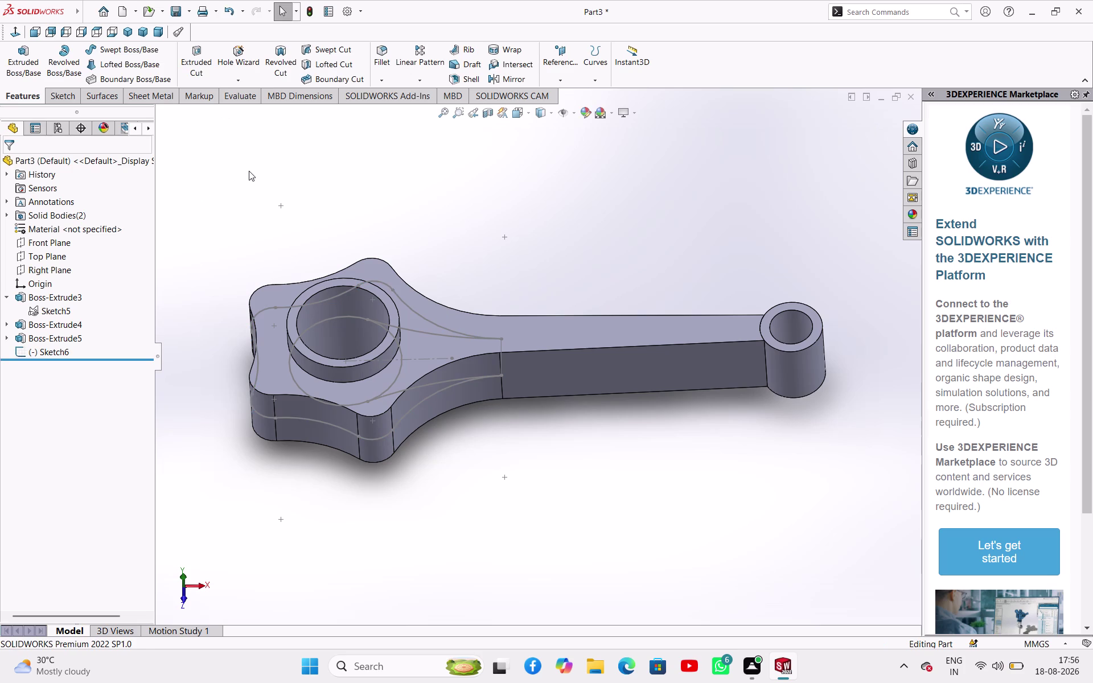
key(ctrl+z)
key(ctrl+z)
Undo all the recent Sketch6 edits with repeated Ctrl+Z.
key(ctrl+z)
key(ctrl+z)
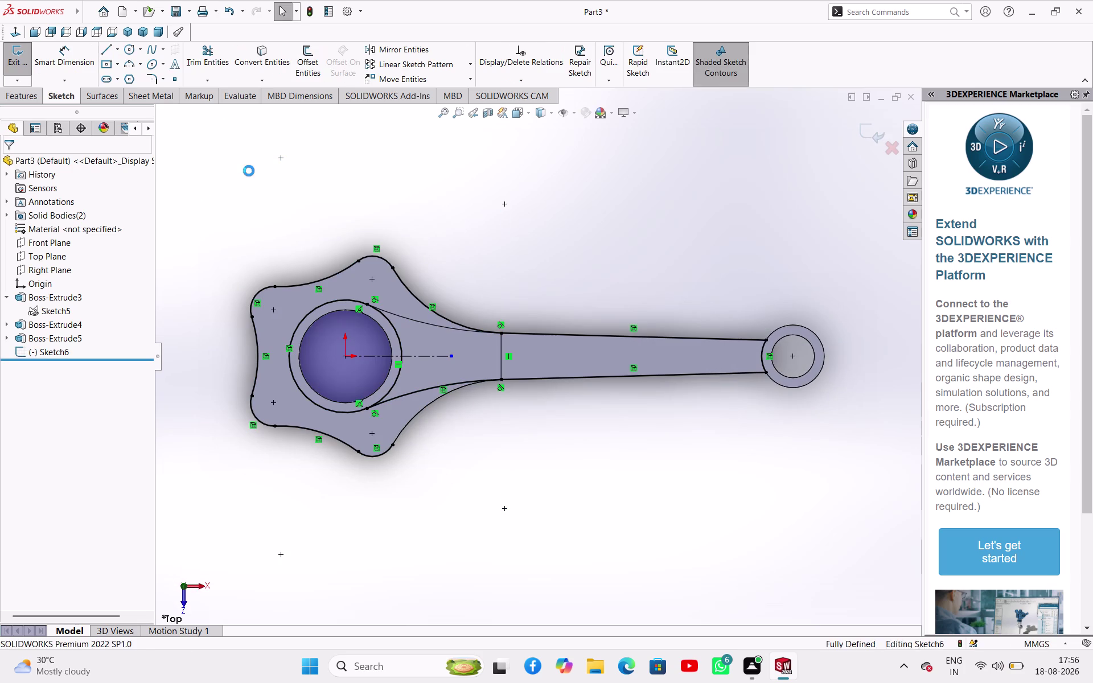
key(ctrl+z)
key(ctrl+z)
key(ctrl+z)
key(ctrl+z)
key(ctrl+z)
key(ctrl+z)
key(ctrl+z)
key(ctrl+z)
key(ctrl+z)
key(ctrl+z)
key(ctrl+z)
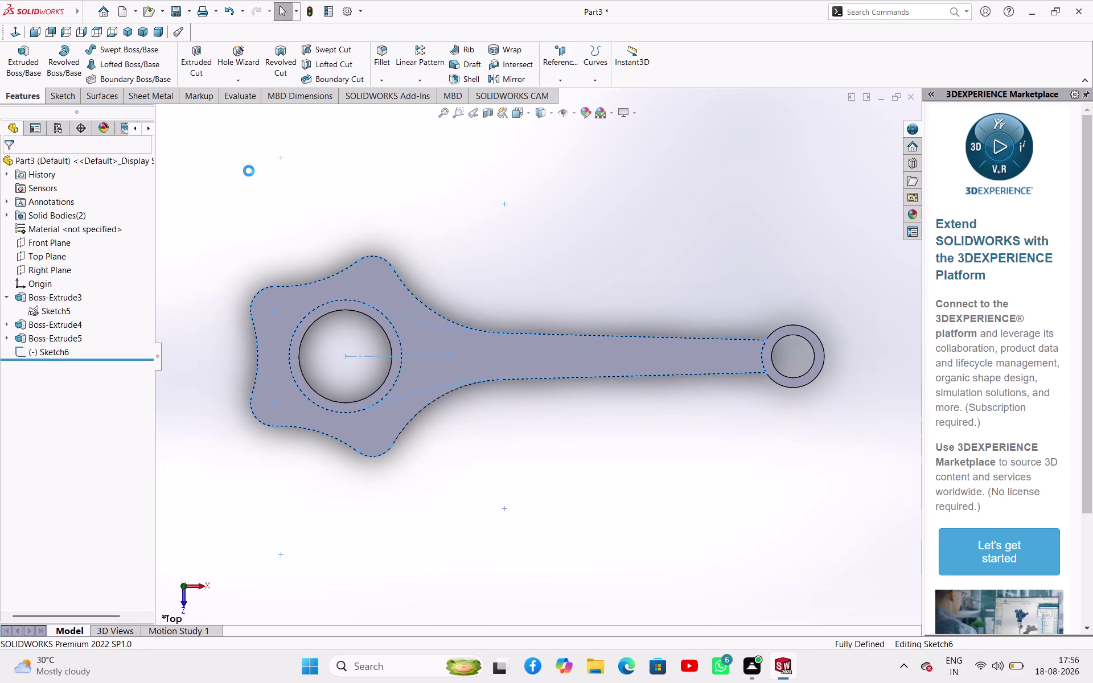
key(ctrl+z)
key(ctrl+z)
key(ctrl+z)
key(ctrl+z)
key(ctrl+z)
key(ctrl+z)
key(ctrl+z)
key(ctrl+z)
key(ctrl+z)
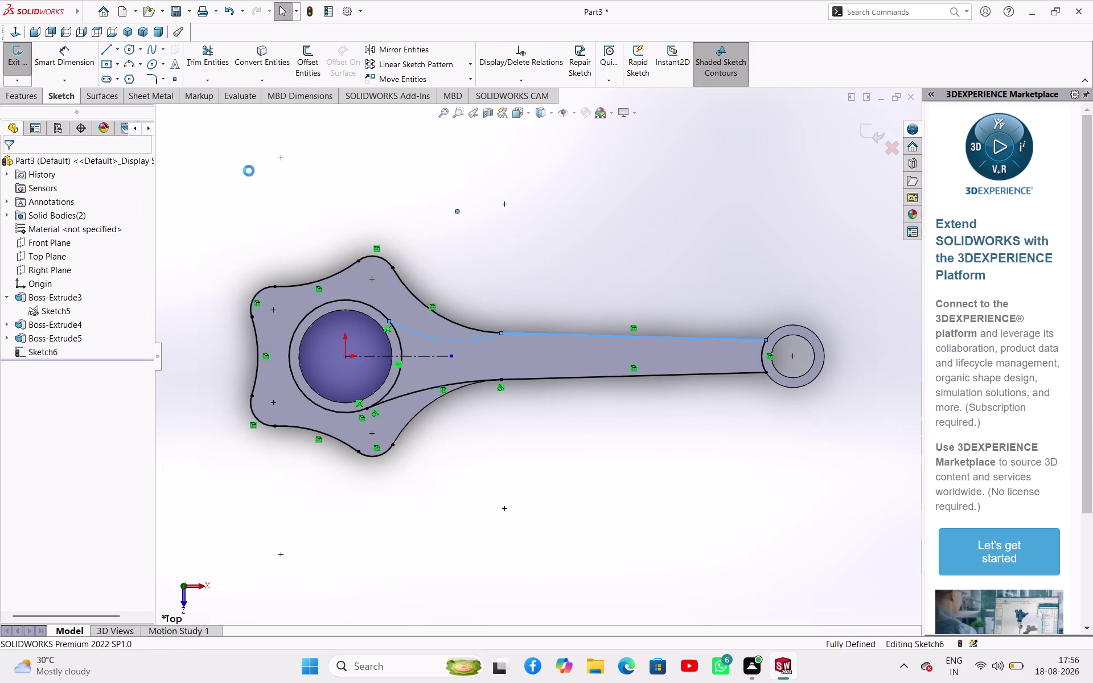
key(ctrl+z)
key(ctrl+z)
key(ctrl+z)
key(ctrl+z)
key(ctrl+z)
key(ctrl+z)
key(ctrl+z)
key(ctrl+z)
key(ctrl+z)
key(ctrl+z)
key(ctrl+z)
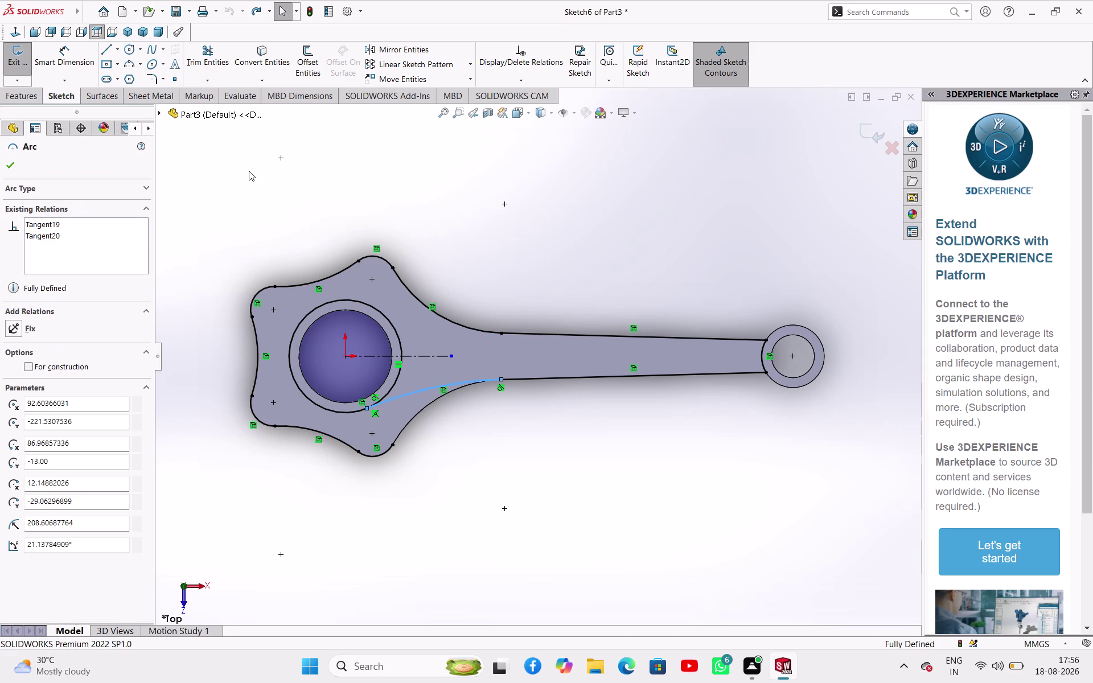
Exit the sketch and delete Sketch6 from the feature tree, confirming the deletion.
click(16, 160)
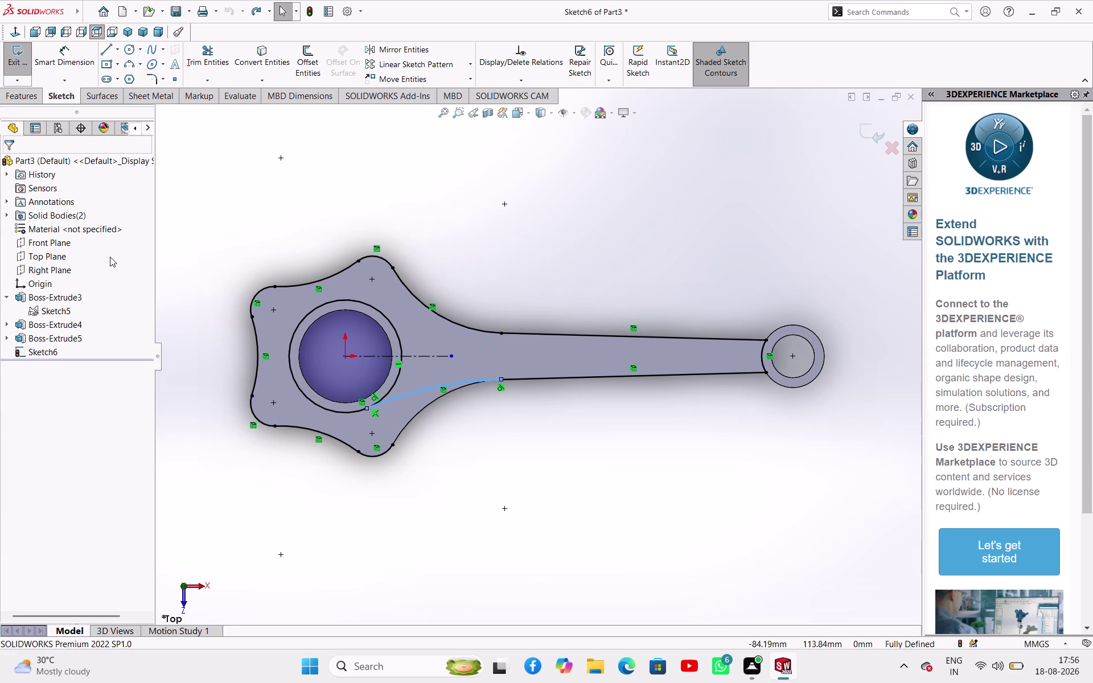
right_click(48, 352)
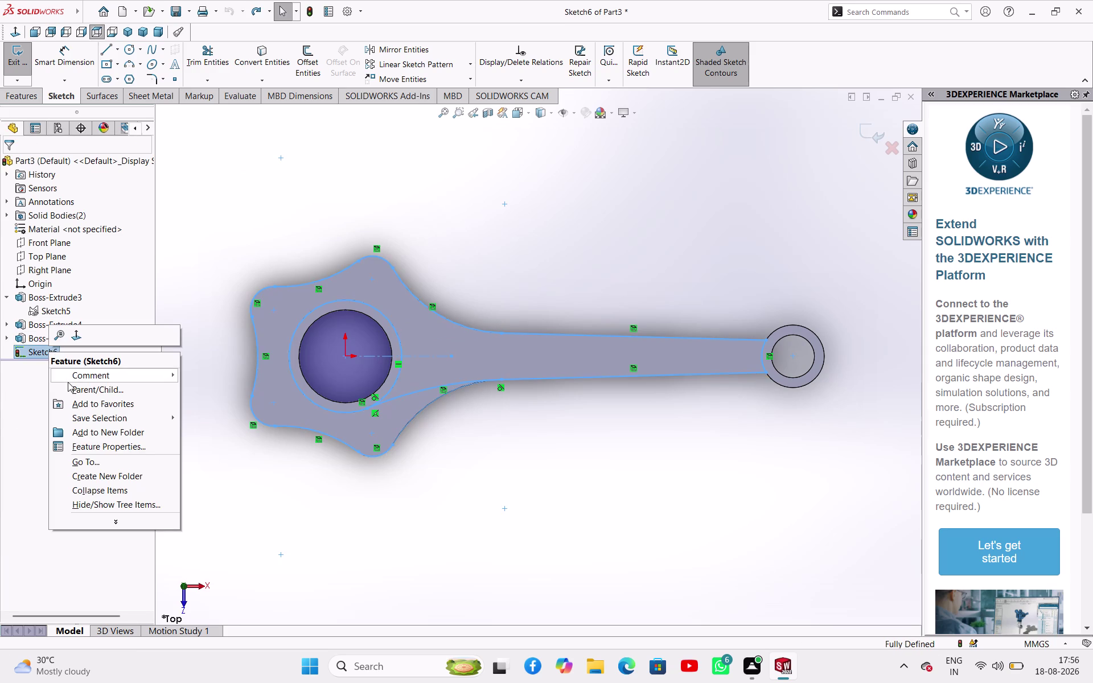
click(204, 253)
click(25, 59)
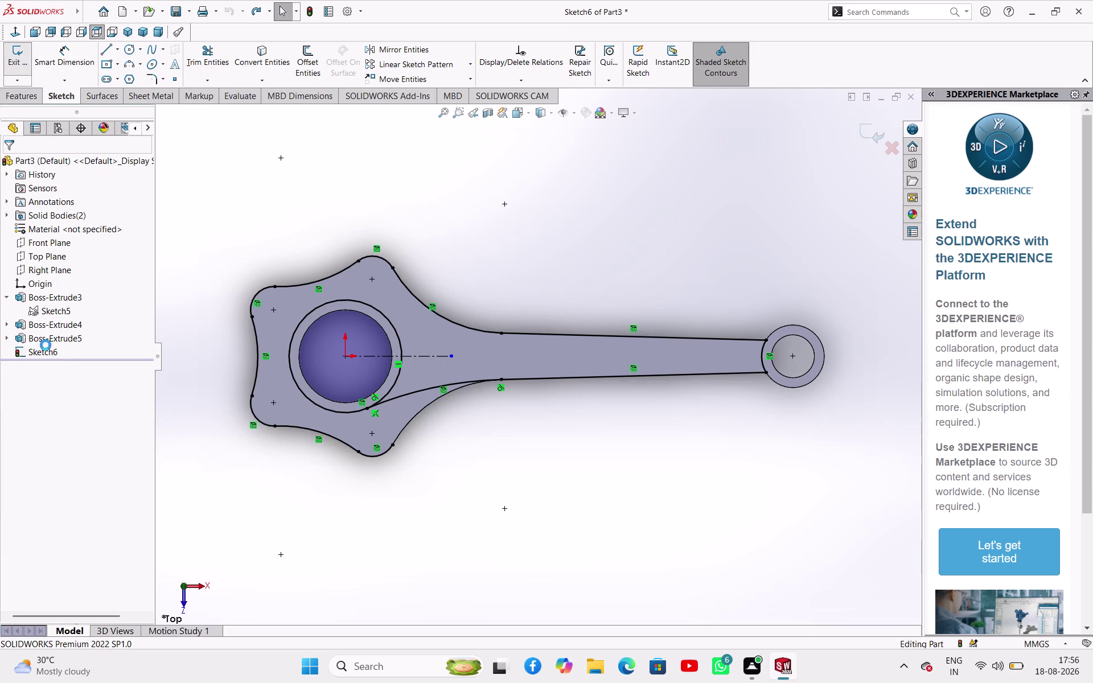
right_click(43, 352)
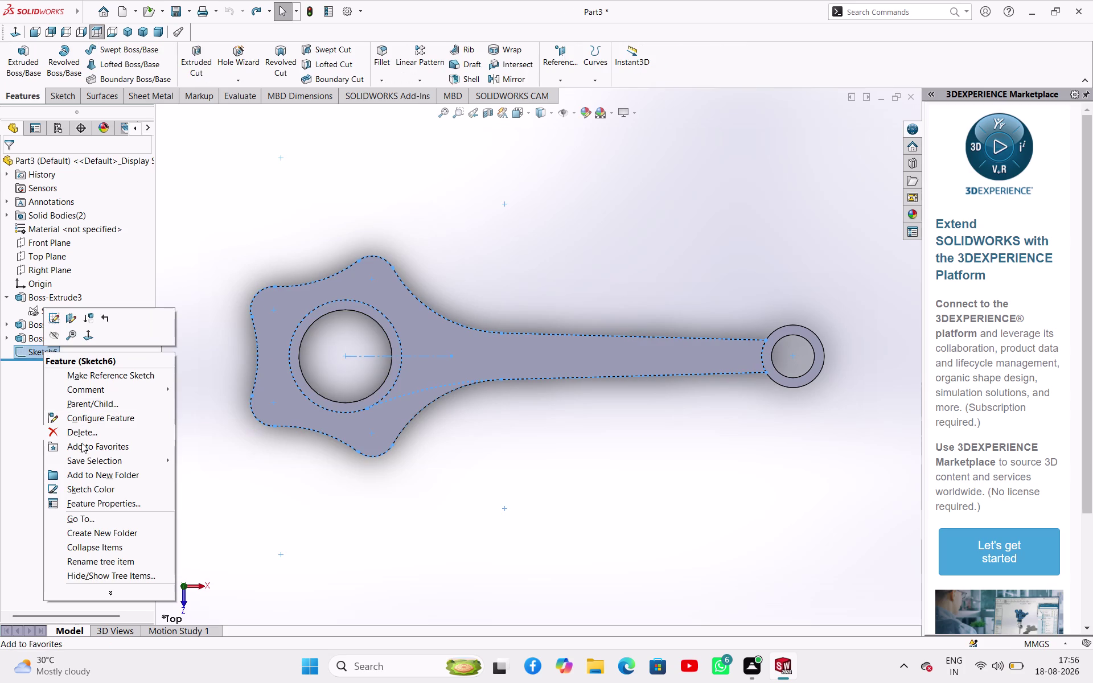
click(82, 429)
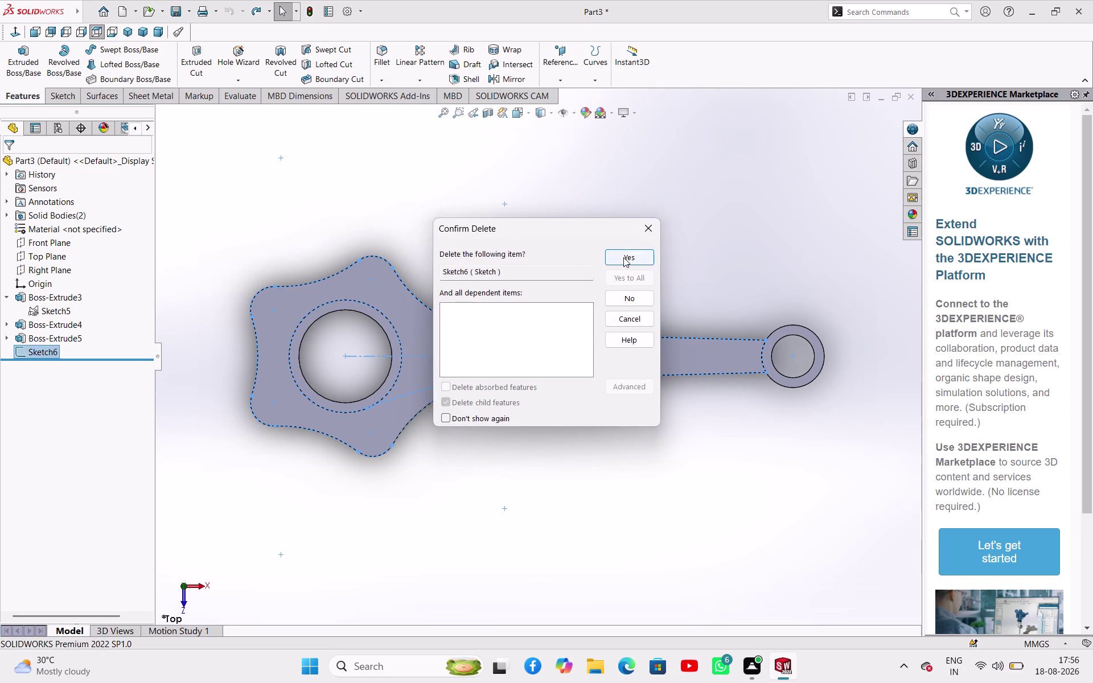
click(623, 257)
click(329, 154)
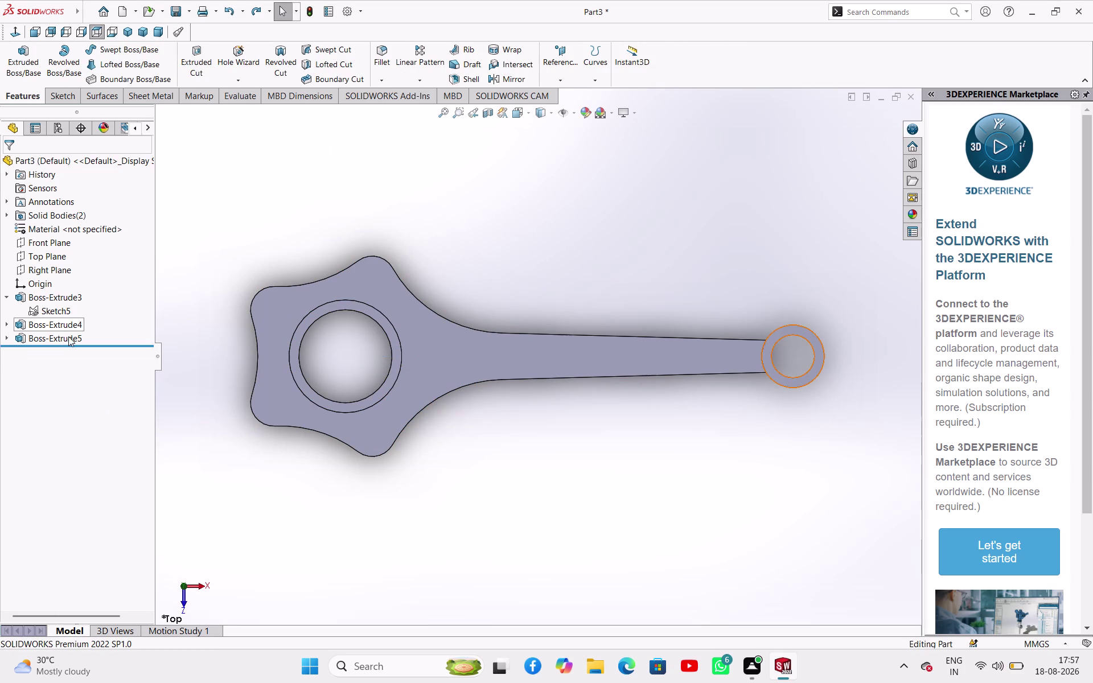
Select Top Plane and open the empty Sketch8 on it, viewed normal to the plane.
click(68, 337)
middle_drag(219, 474, 262, 439)
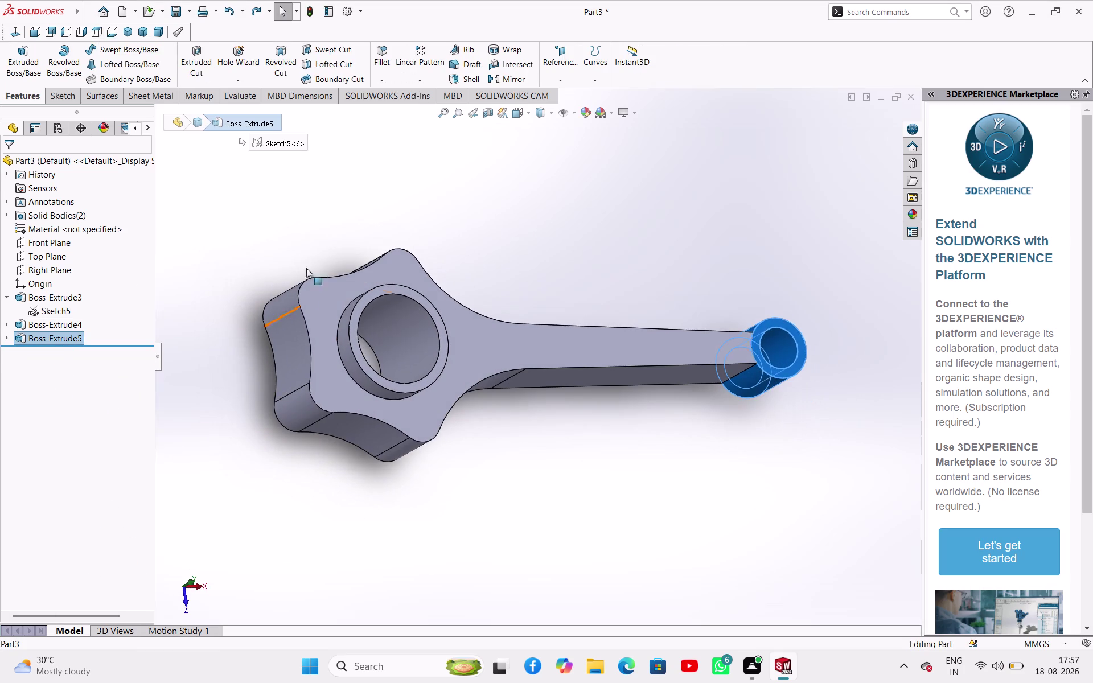
click(281, 217)
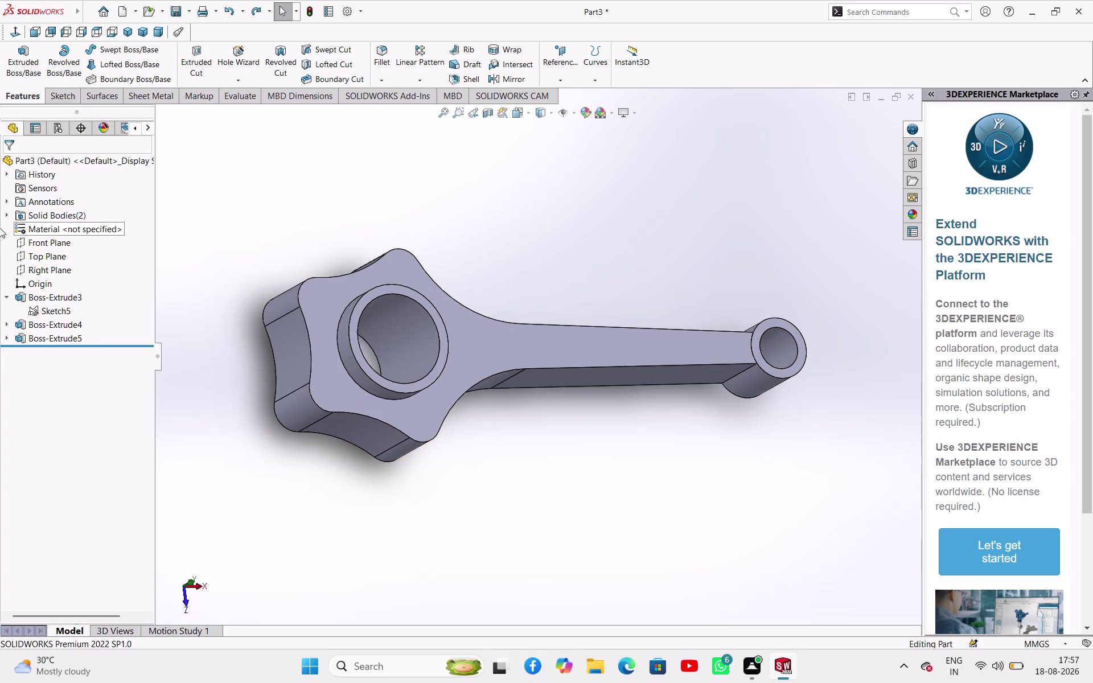
click(47, 258)
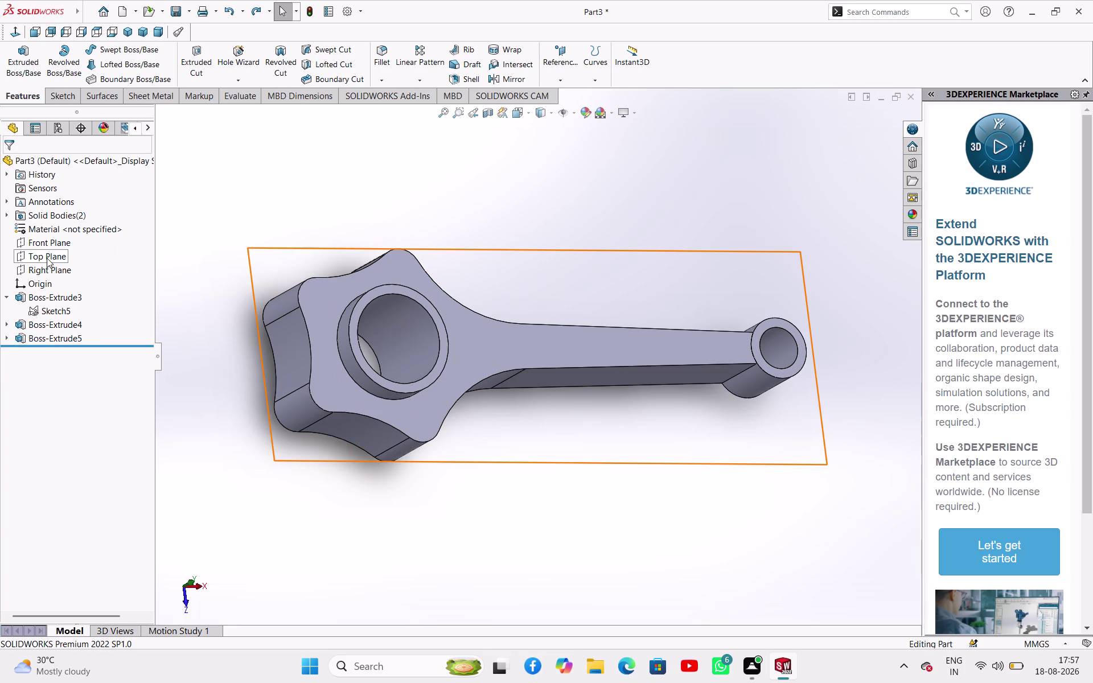
middle_drag(337, 504, 321, 342)
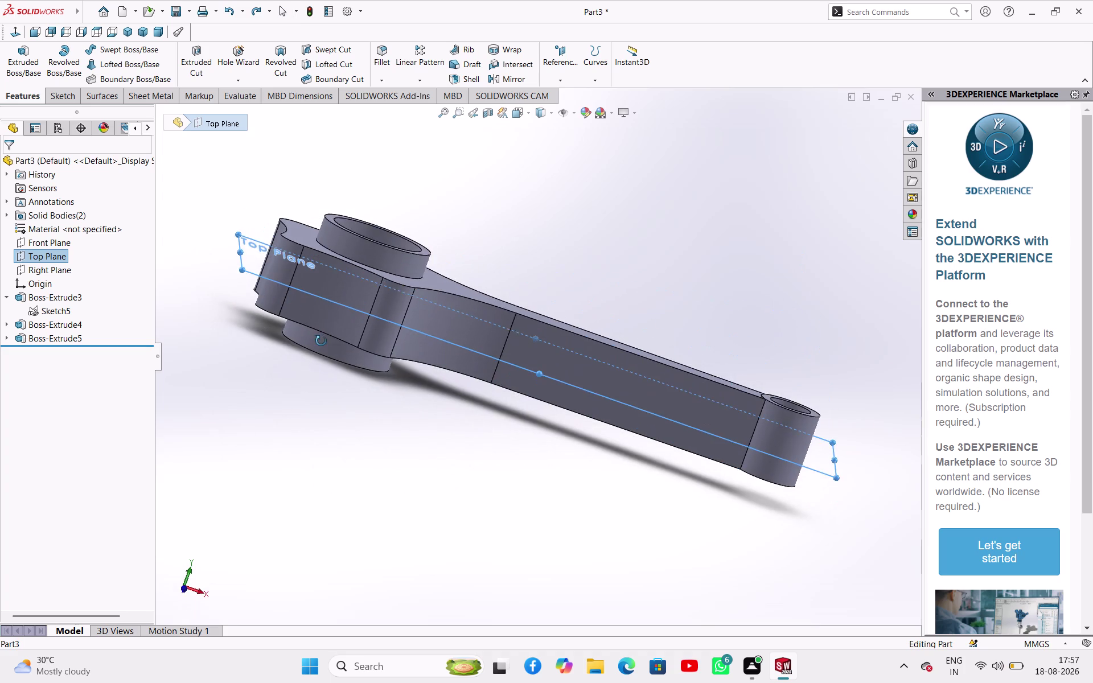
middle_drag(321, 341, 334, 334)
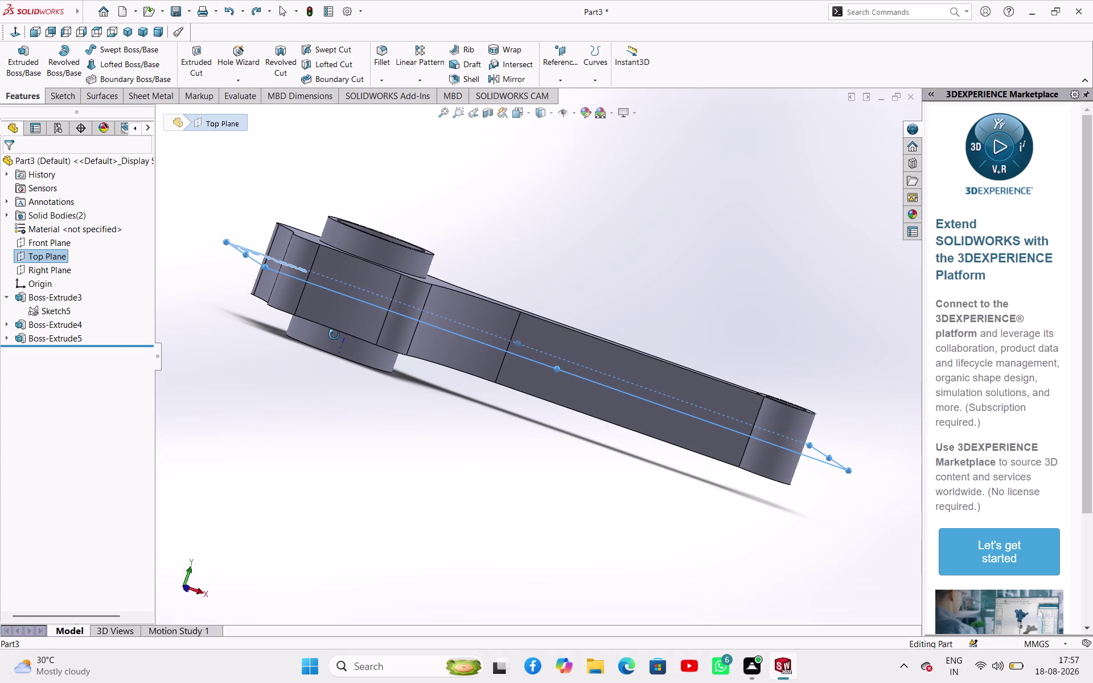
middle_drag(334, 335, 334, 335)
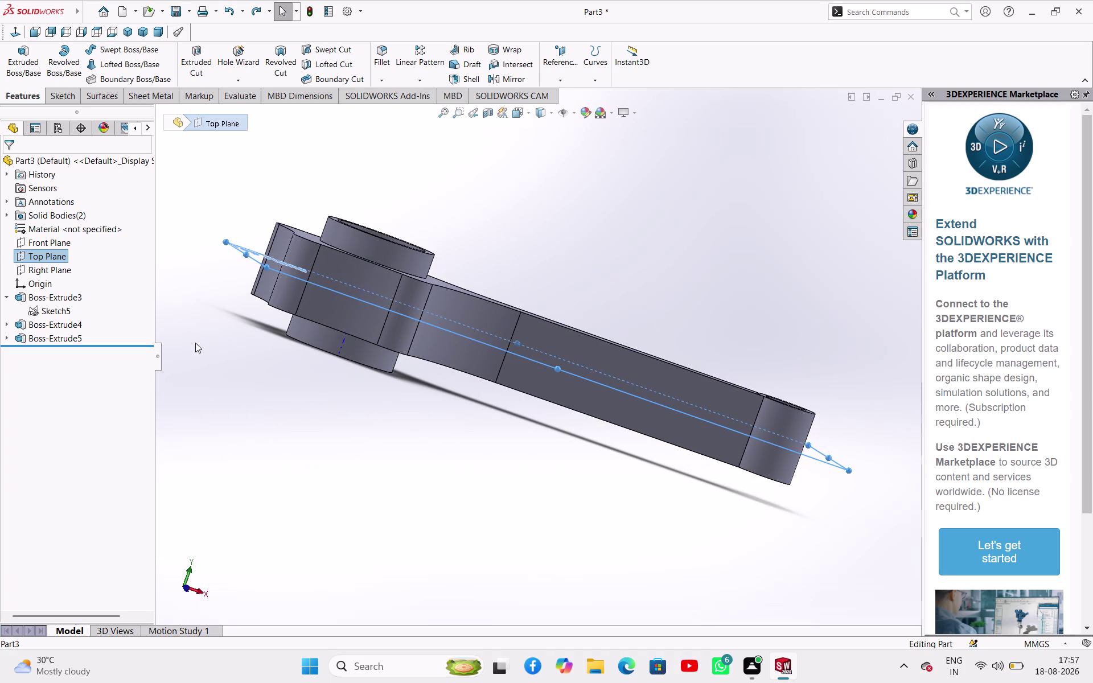
click(195, 343)
click(41, 254)
click(51, 239)
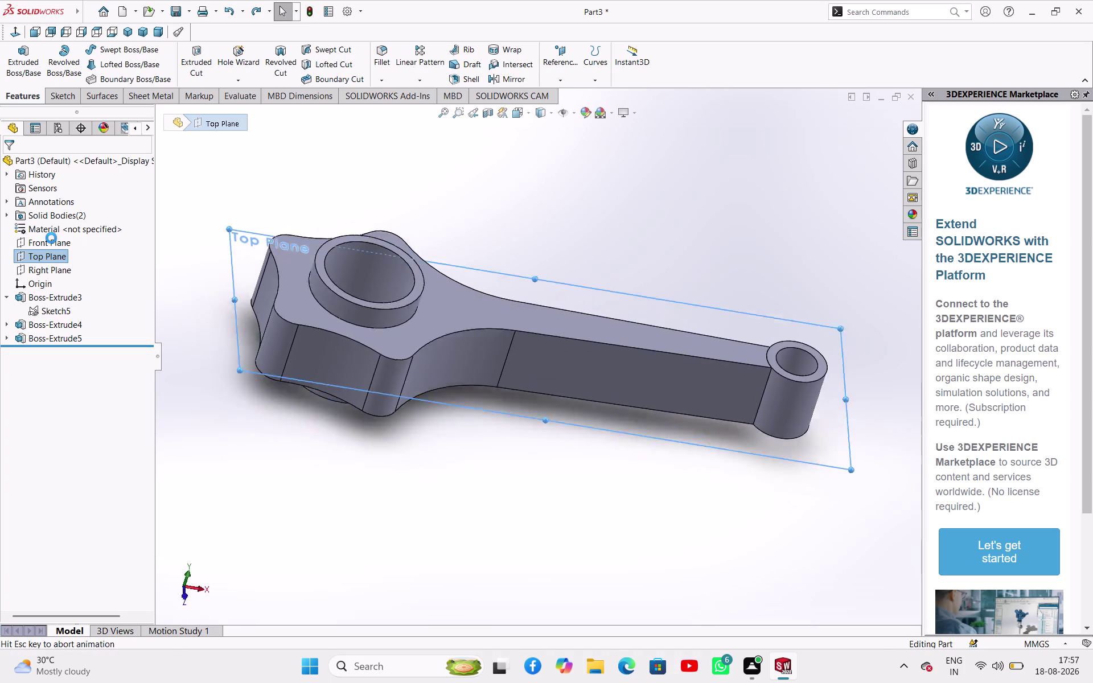
click(274, 188)
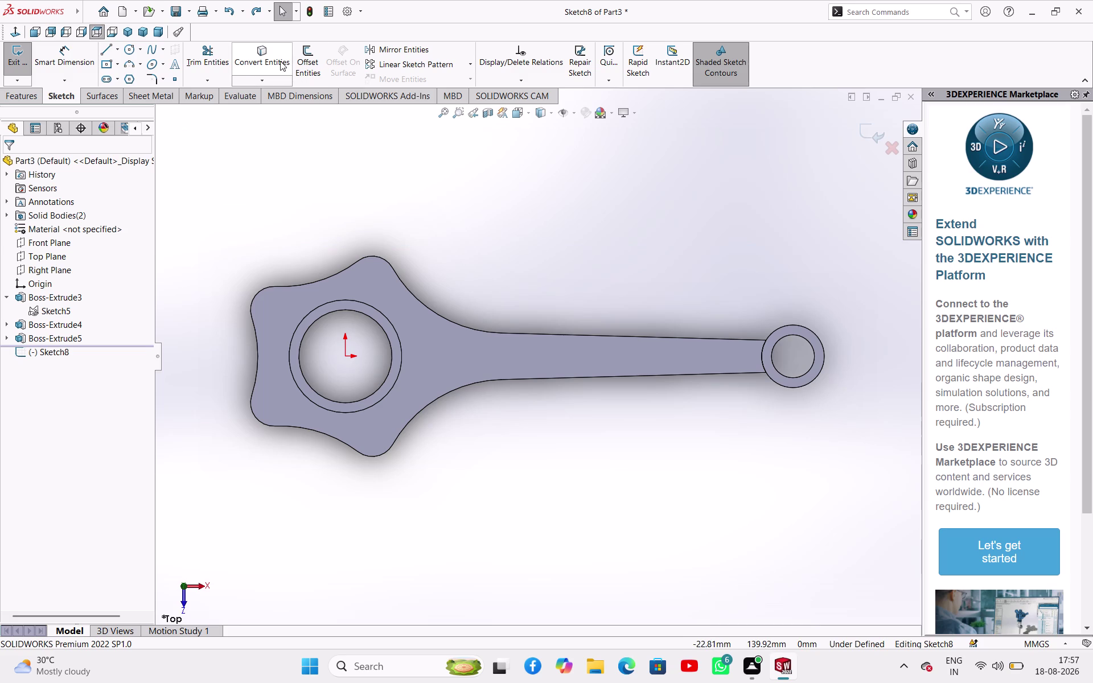
Convert the rod's top face and bore edge into Sketch8, then return to the top view.
click(273, 61)
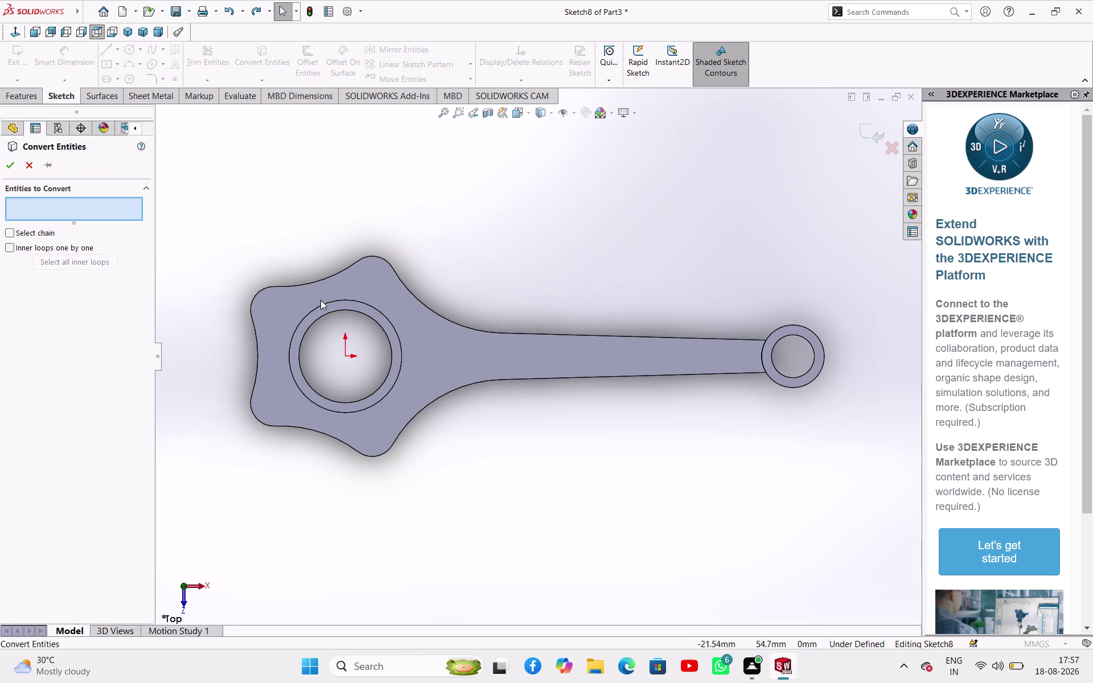
click(425, 354)
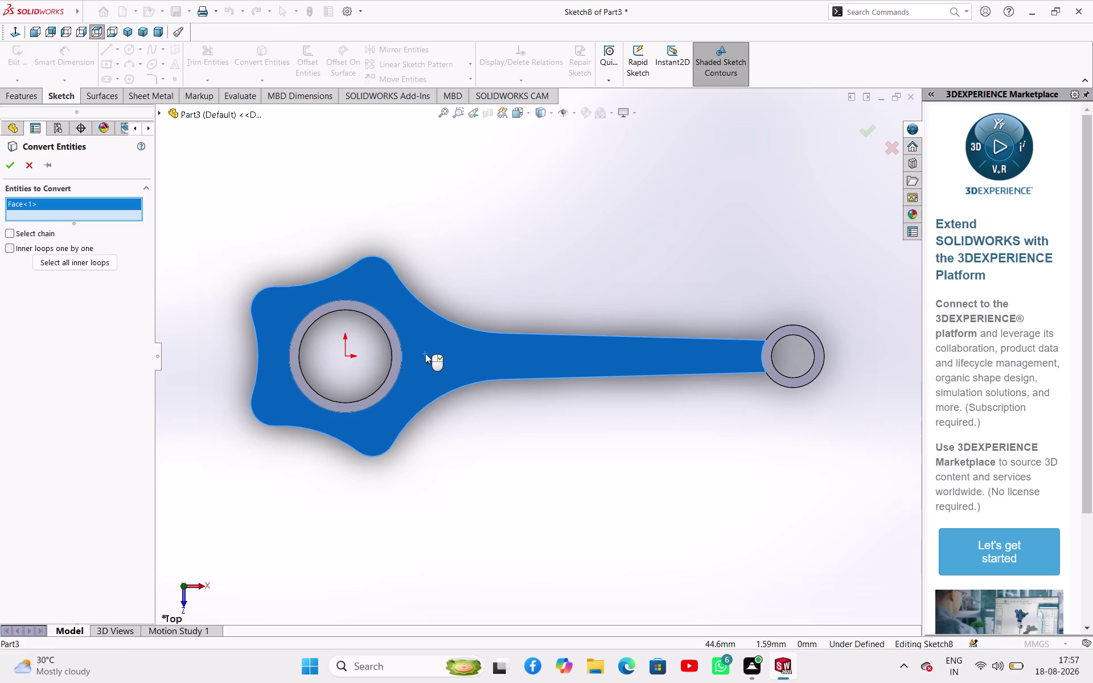
click(402, 359)
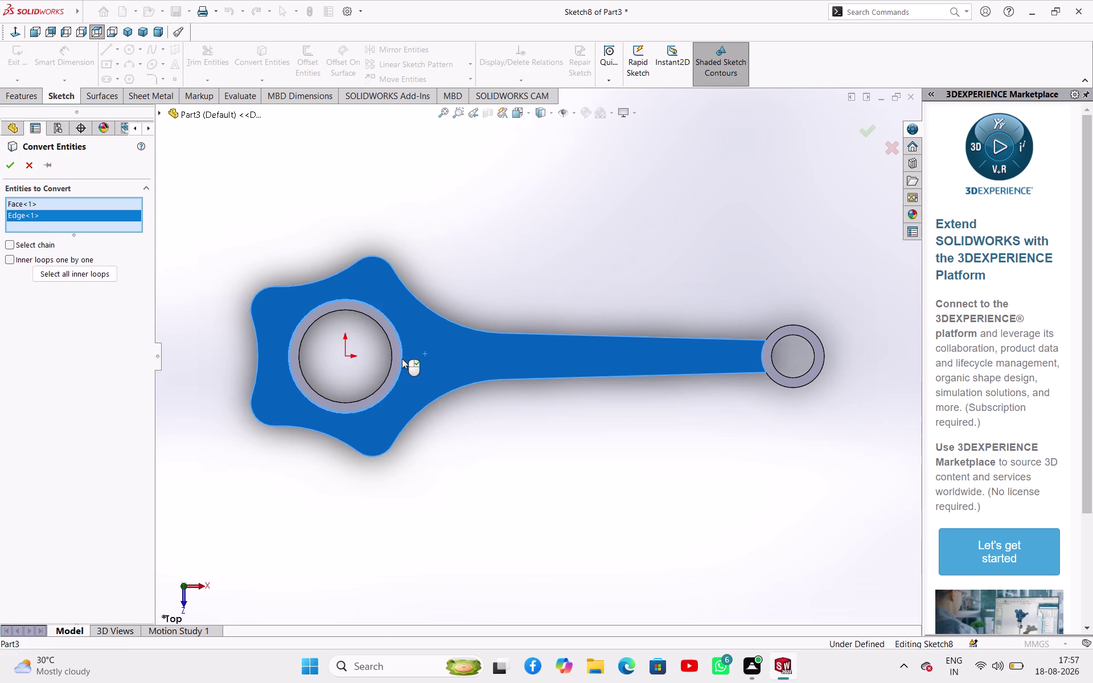
click(8, 170)
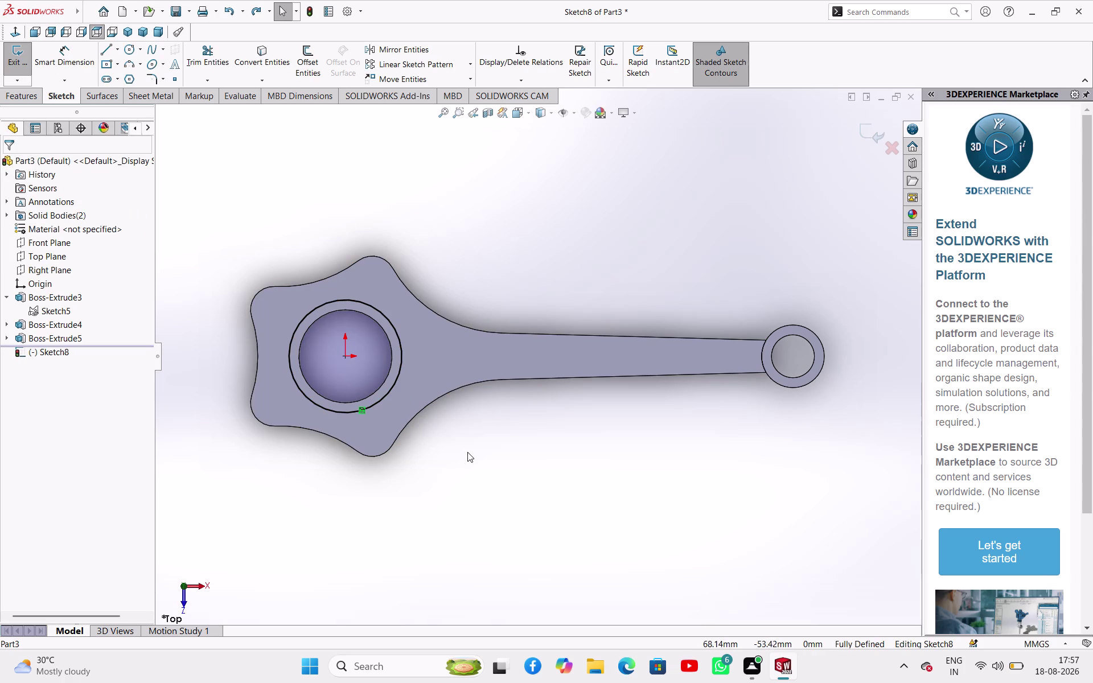
middle_drag(468, 452, 436, 298)
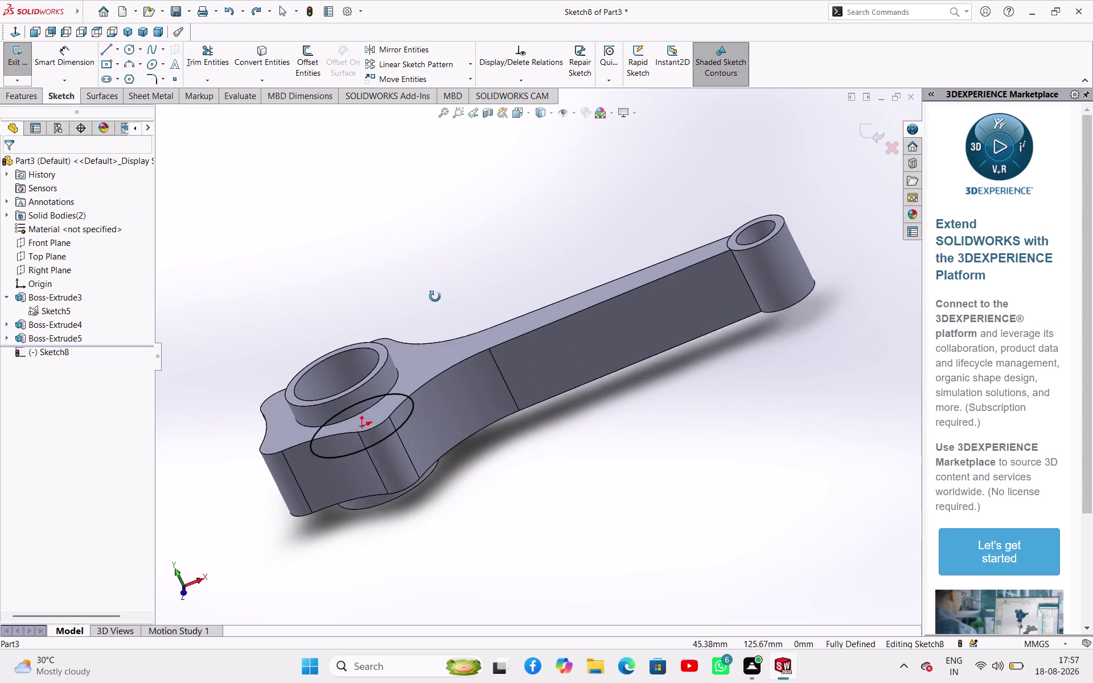
middle_drag(436, 298, 463, 429)
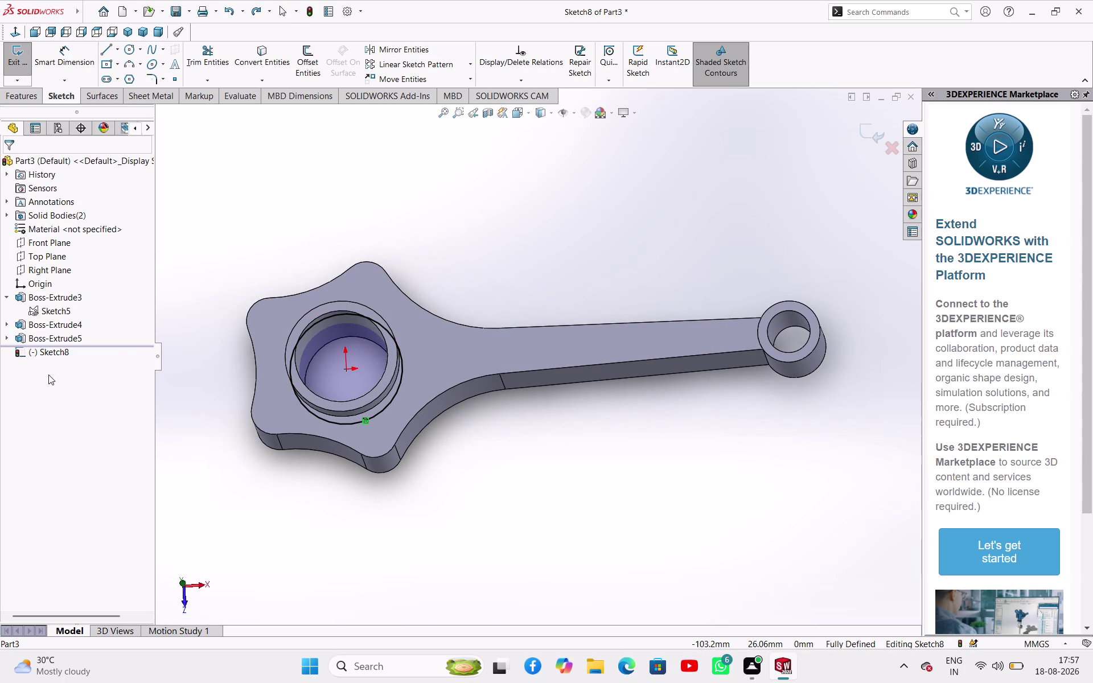
click(183, 583)
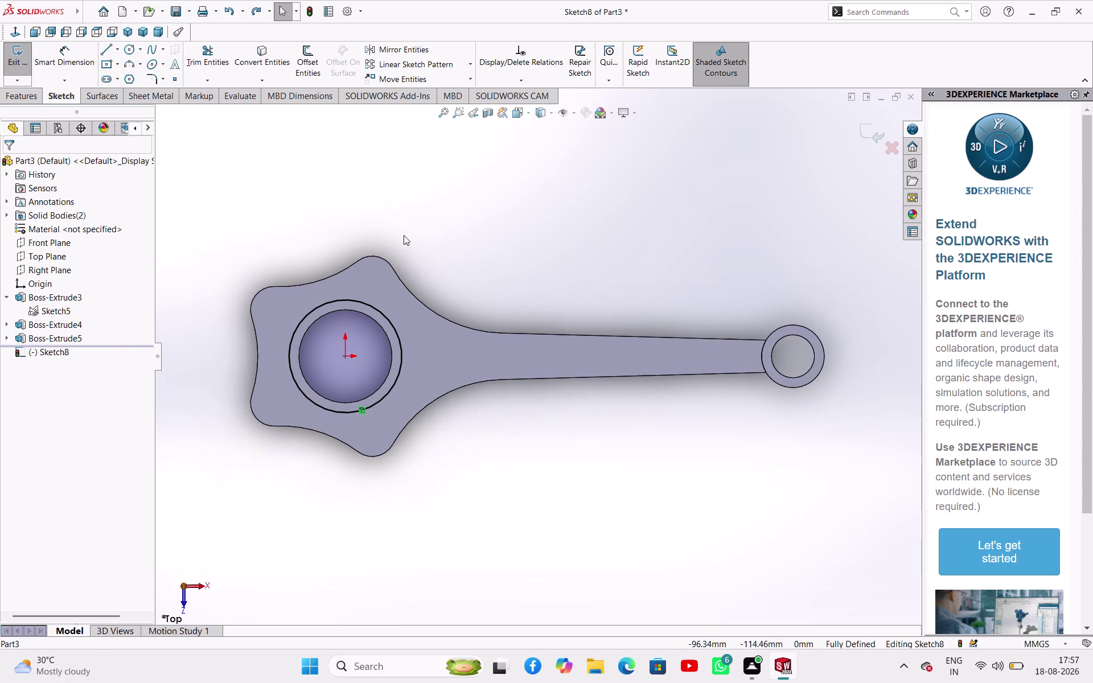
Convert the top face's full outline into Sketch8 and check it from above.
click(263, 54)
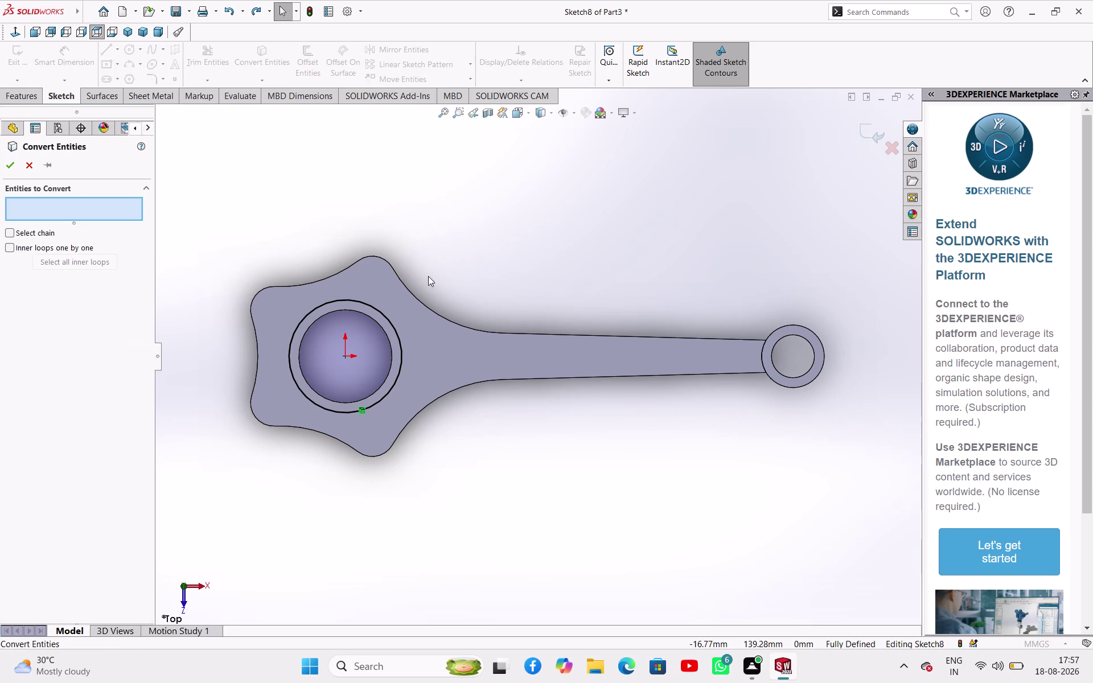
click(544, 351)
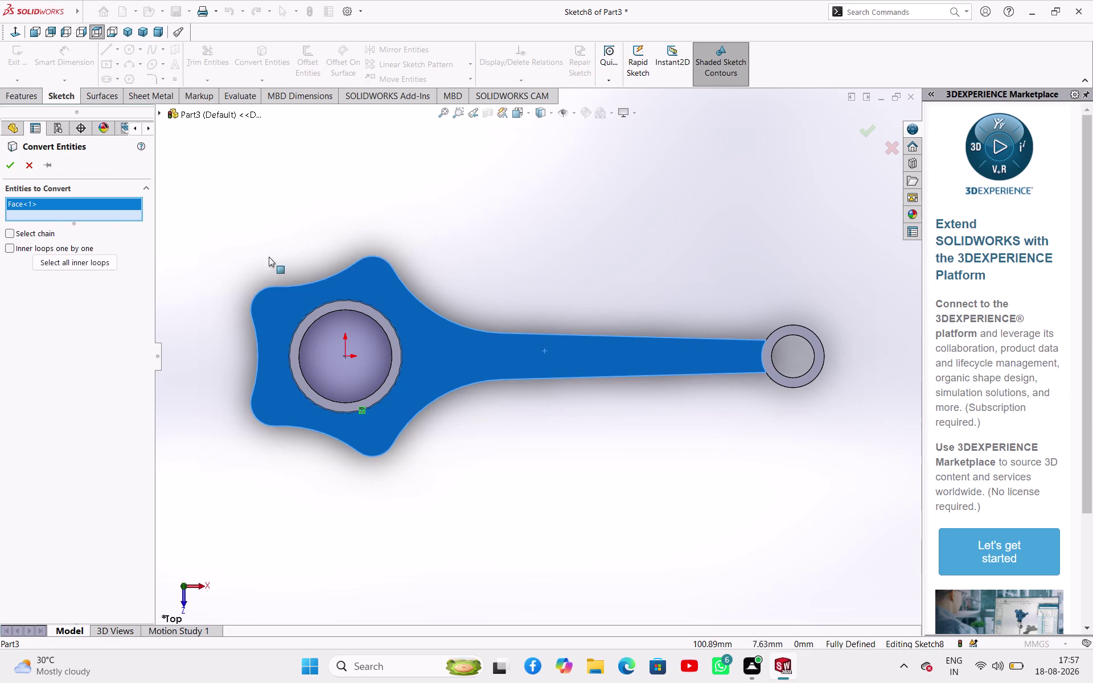
drag(1, 164, 10, 164)
click(11, 165)
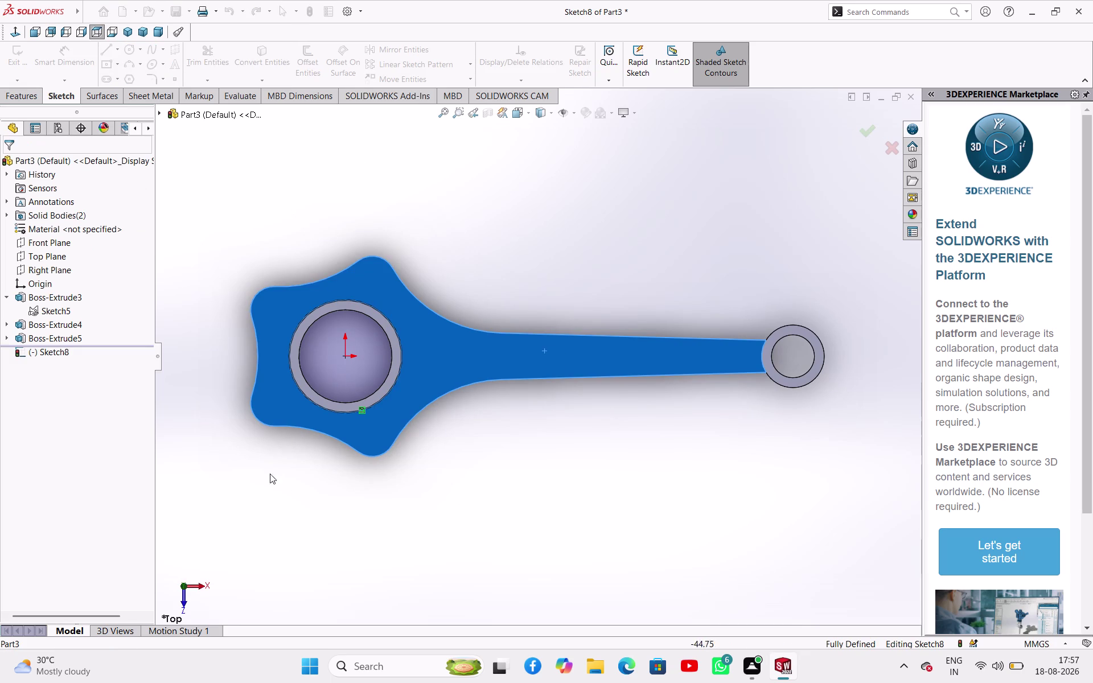
middle_drag(286, 485, 268, 360)
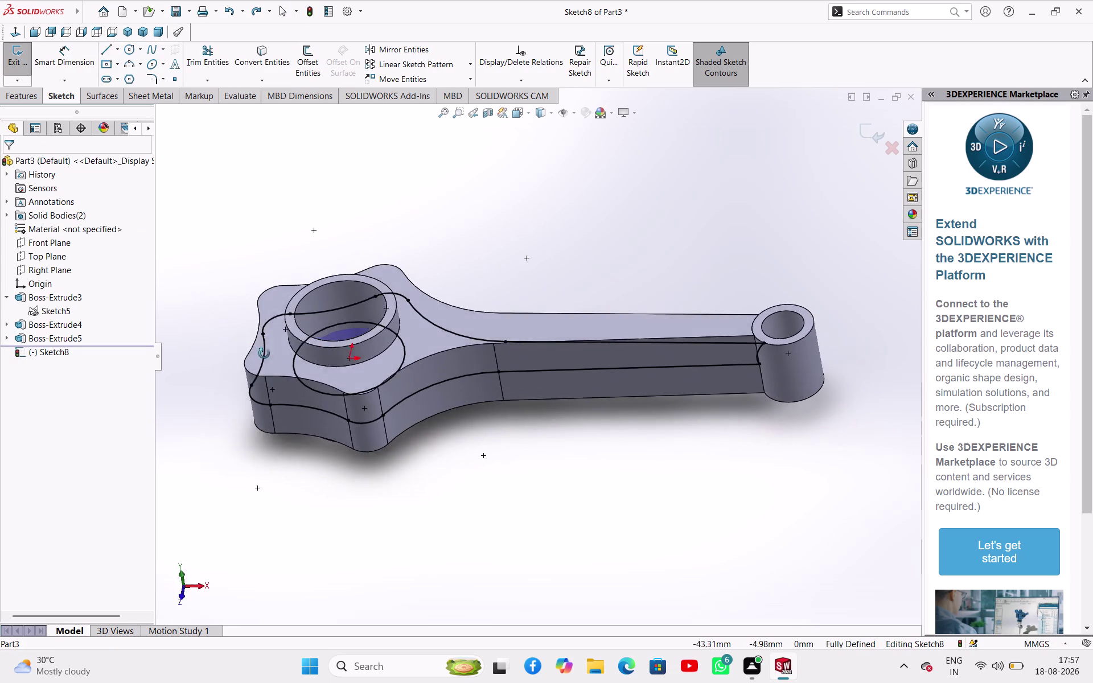
middle_drag(268, 359, 287, 371)
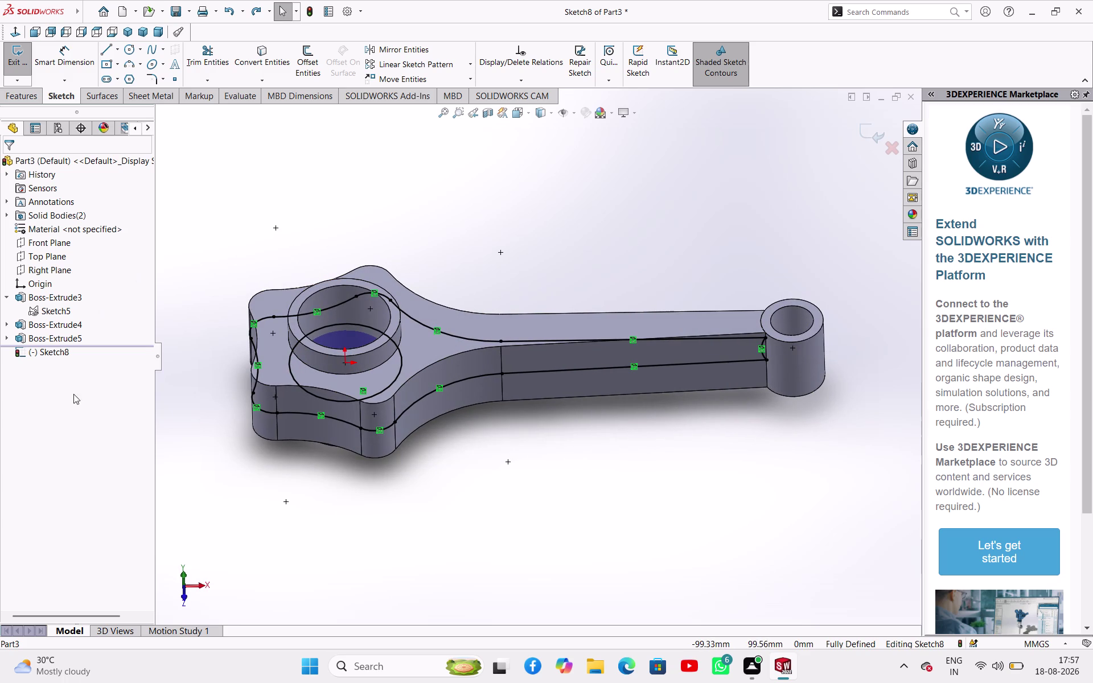
click(181, 575)
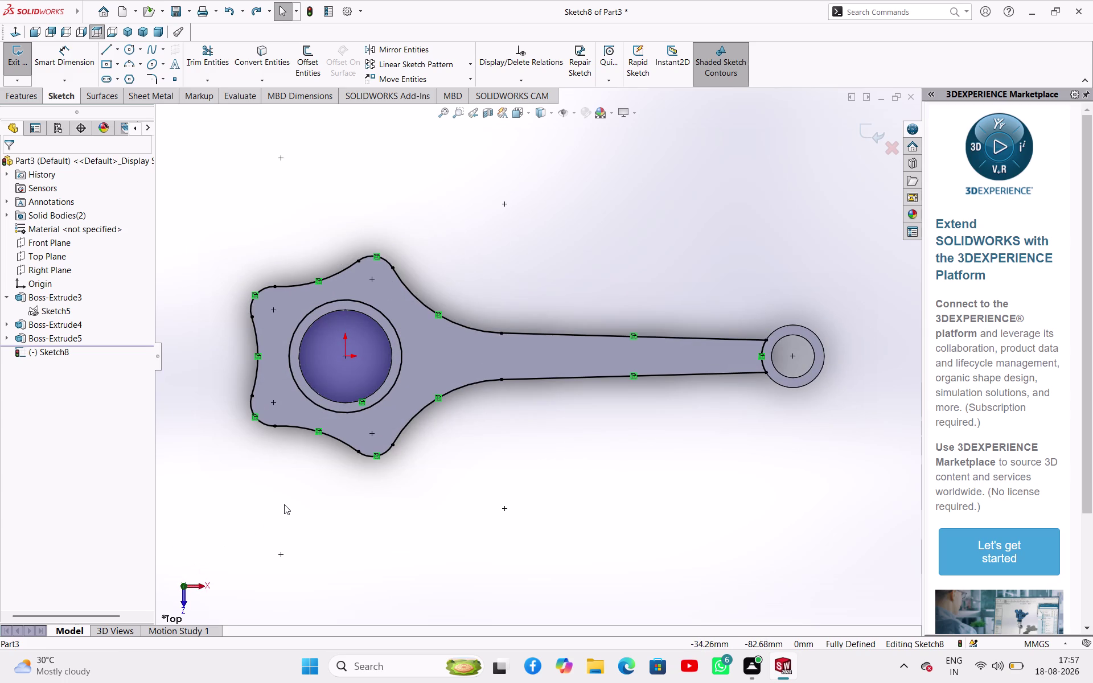
click(124, 62)
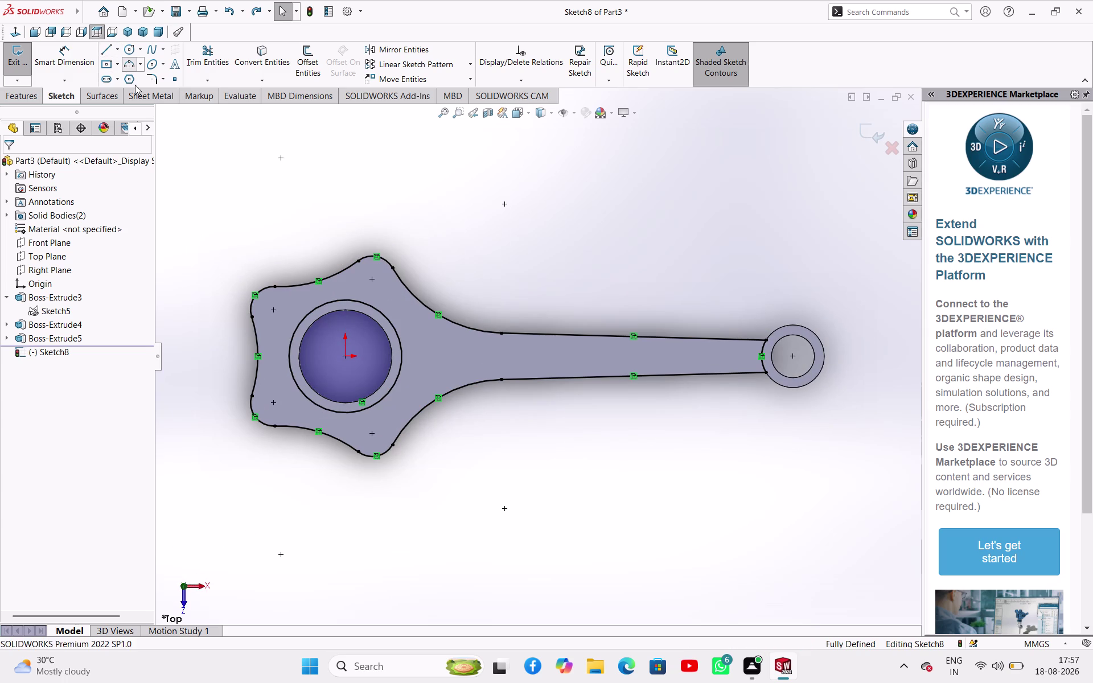
Draw upper and lower three-point web arcs from the bore circle to the shank edges.
click(500, 334)
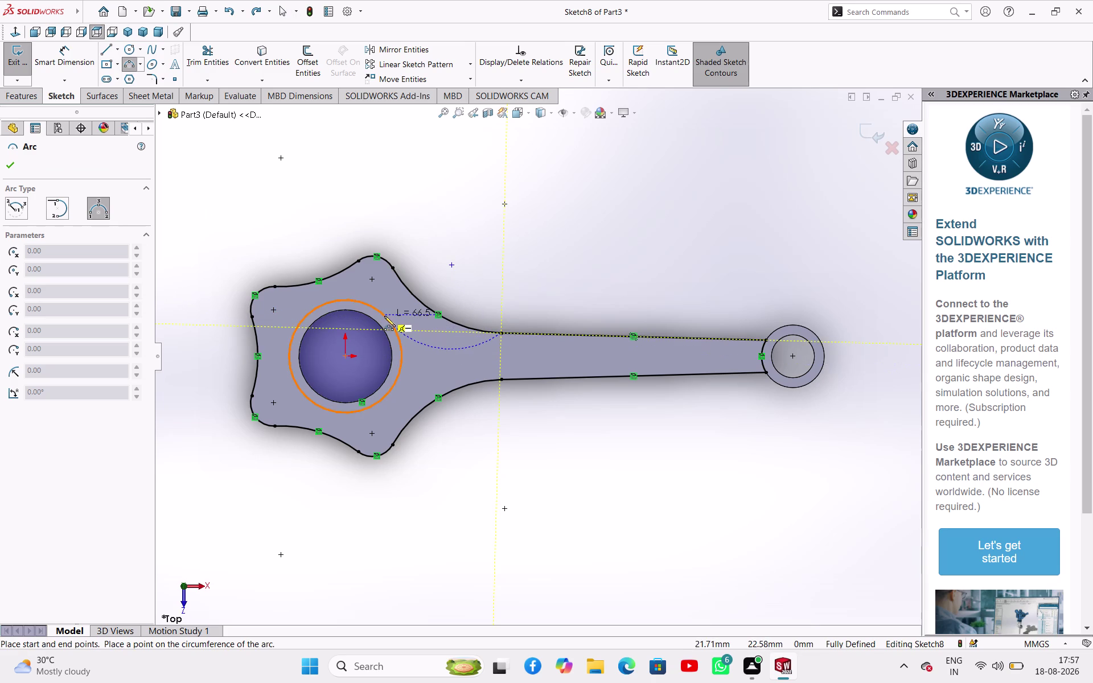
click(384, 316)
click(434, 336)
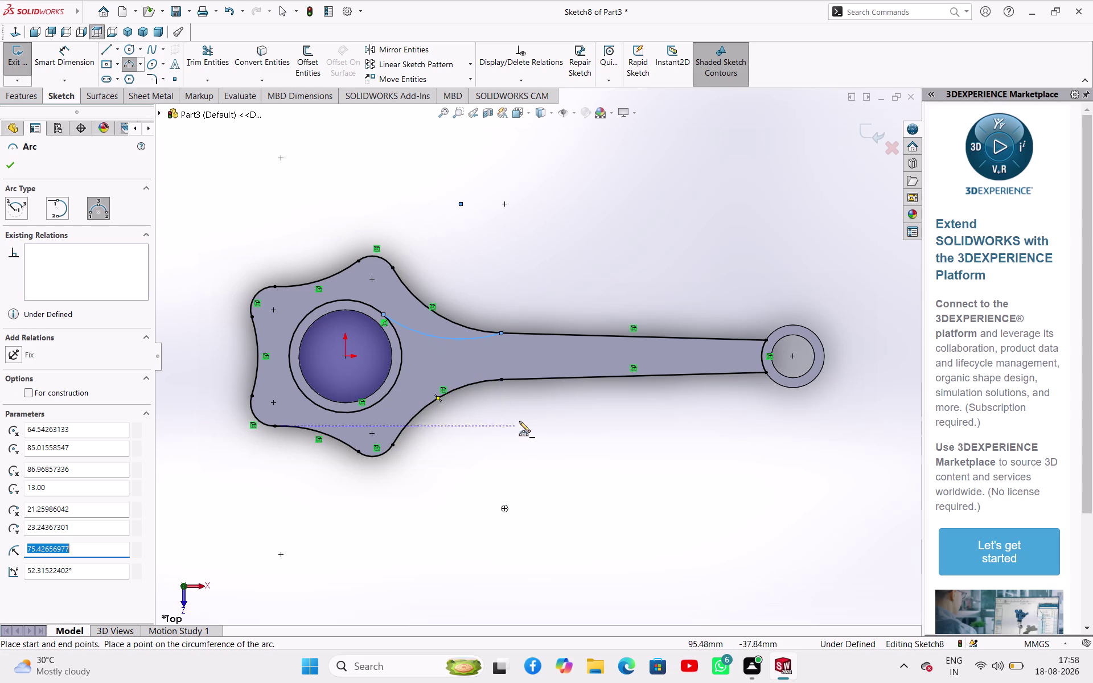
click(504, 382)
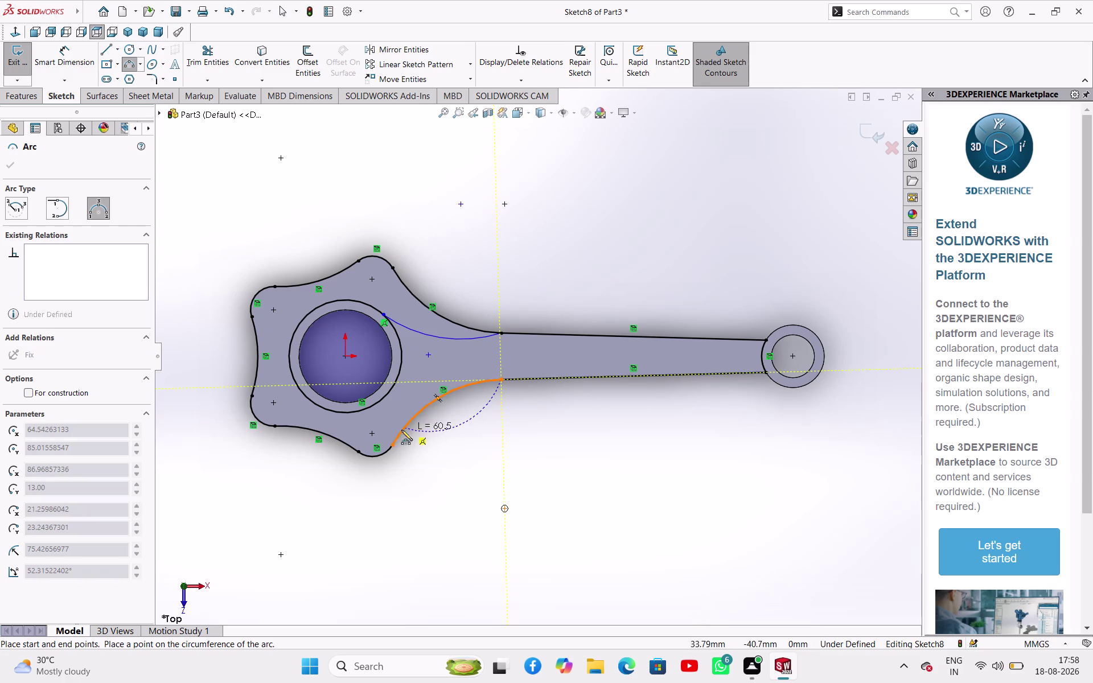
click(358, 411)
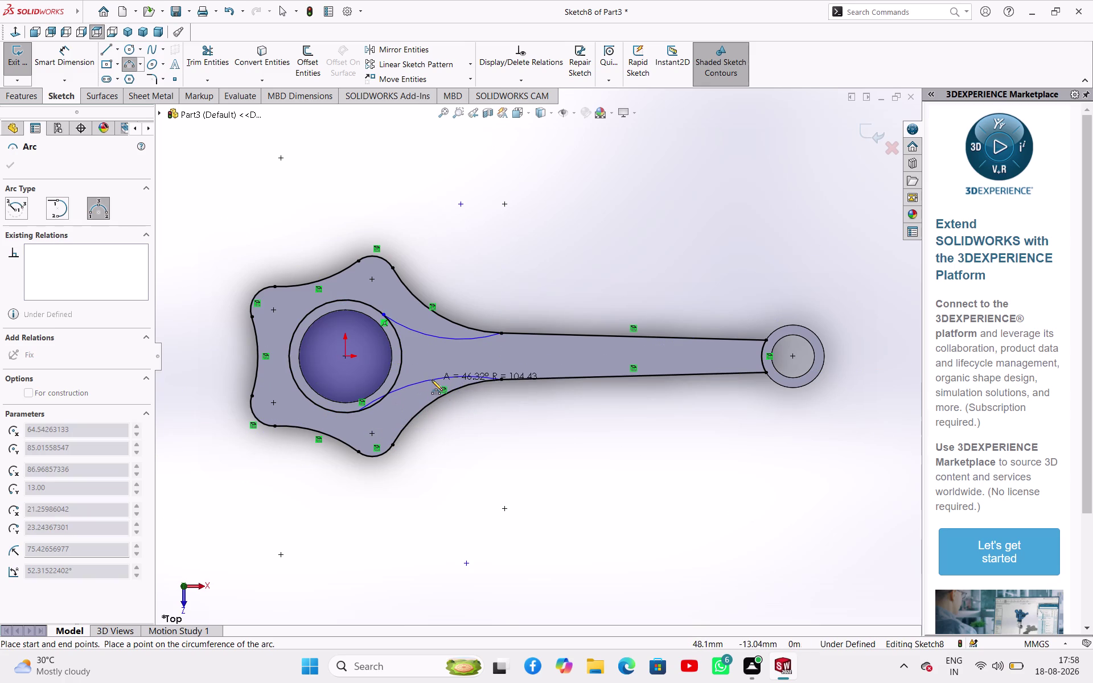
click(432, 380)
right_click(468, 427)
click(488, 437)
click(449, 447)
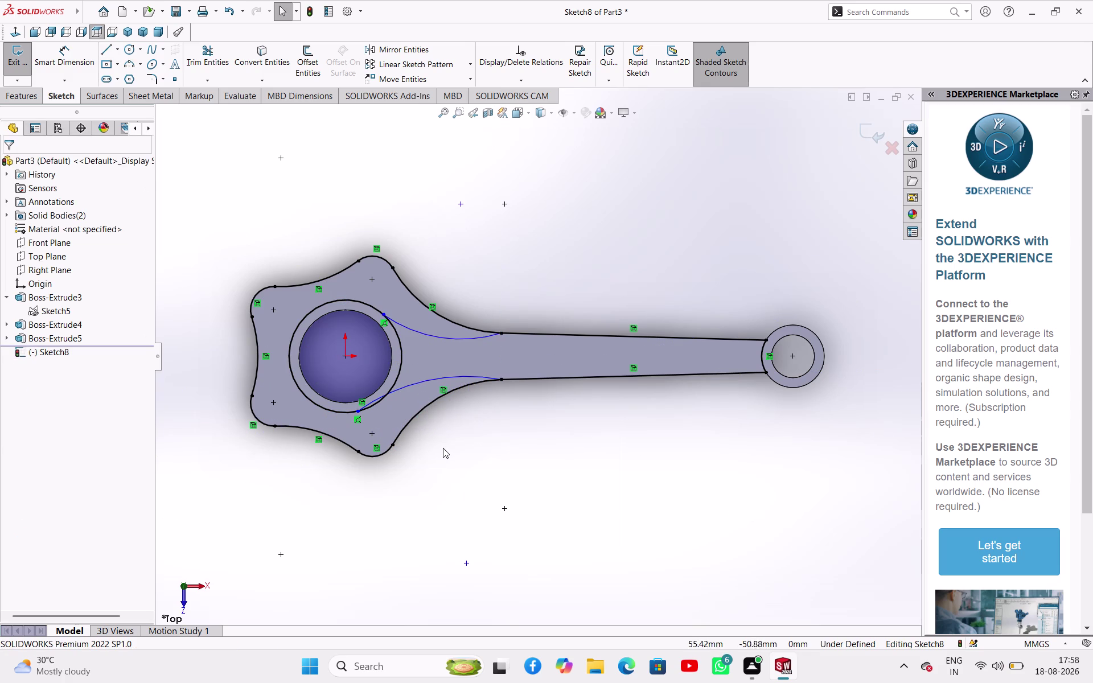
Make the lower arc Arc46 tangent to shank line Line7.
click(454, 377)
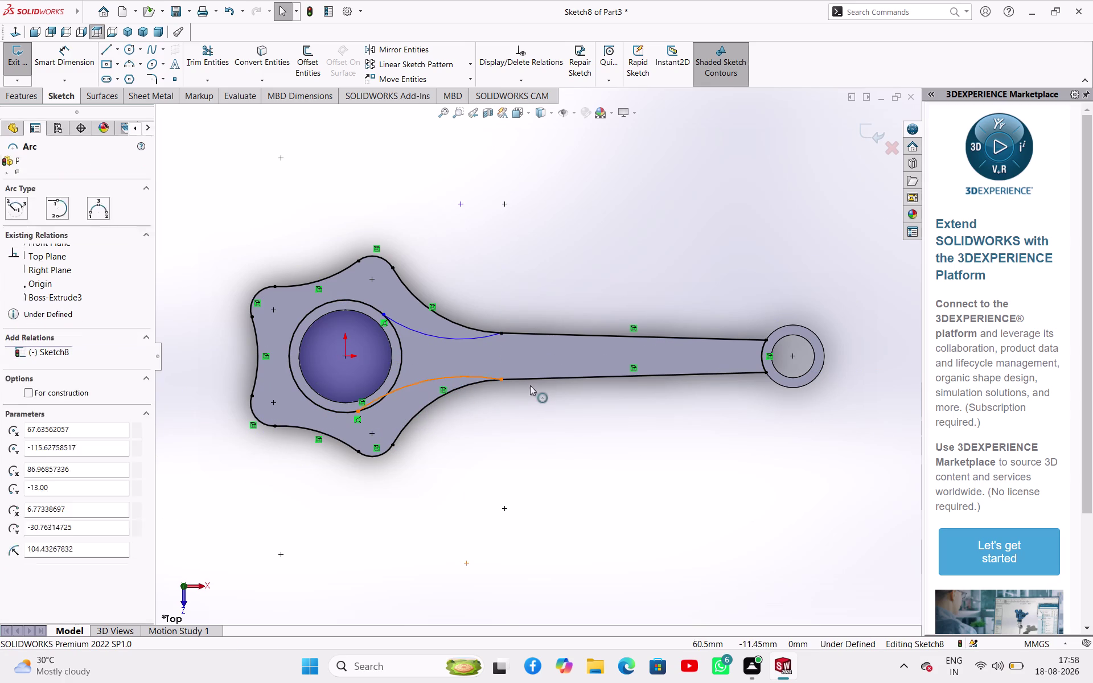
click(531, 377)
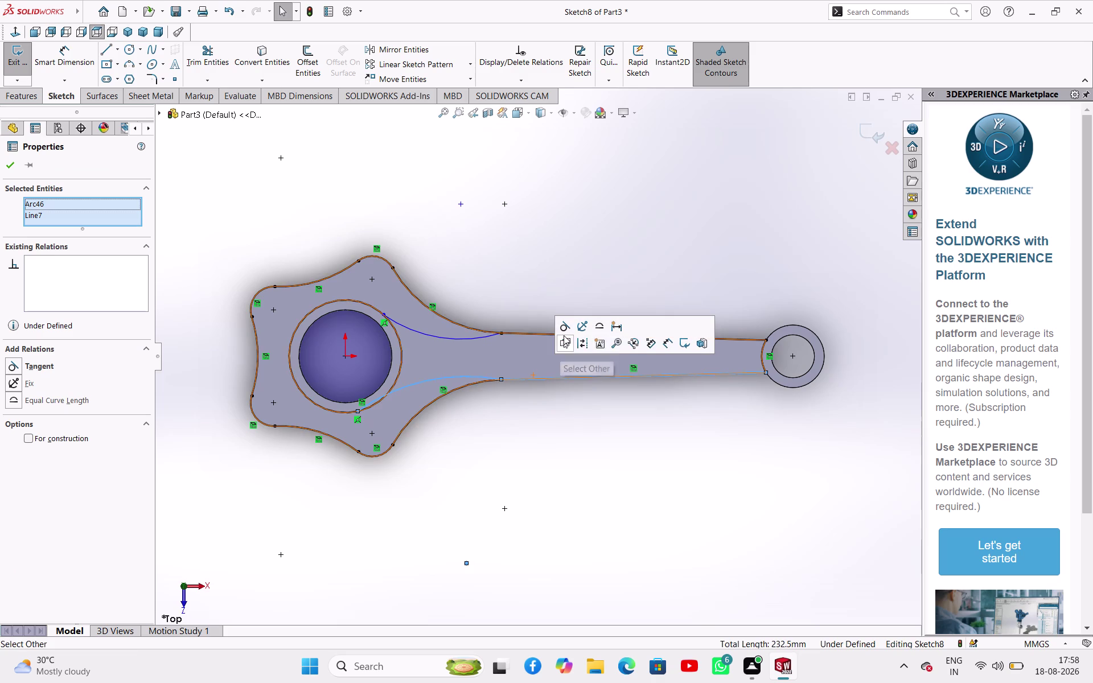
click(566, 330)
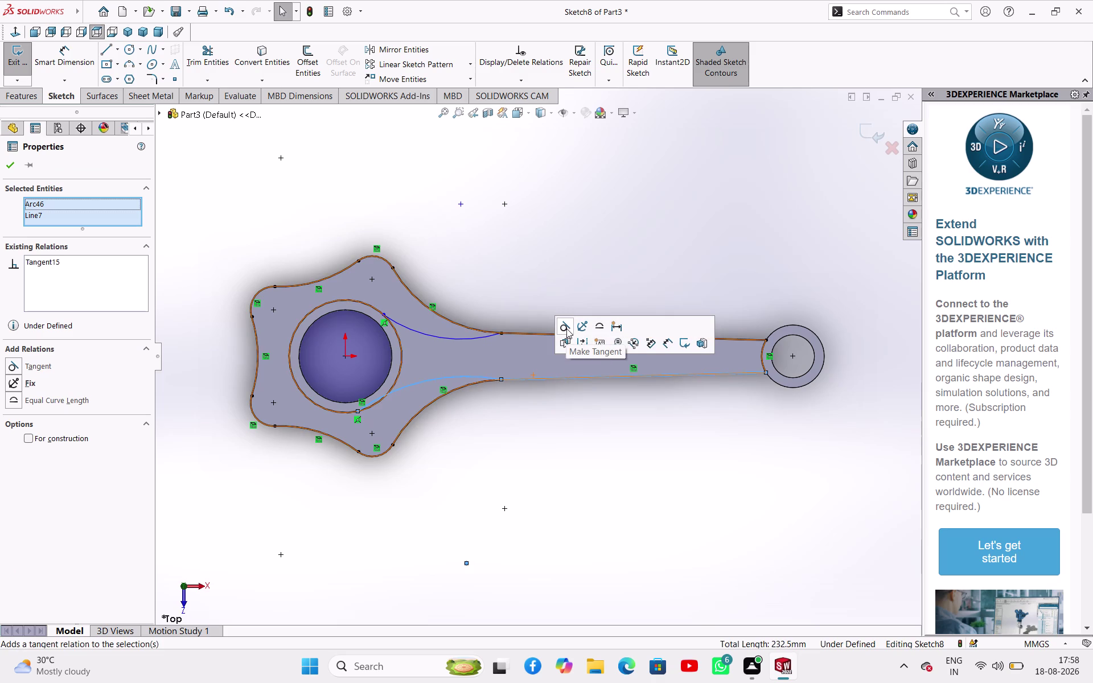